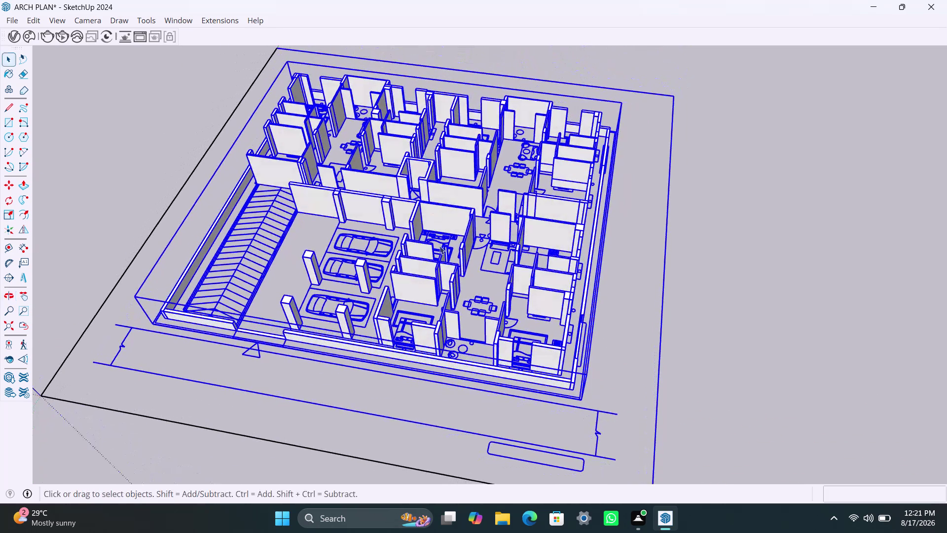
Zoom in on the small room's walls, select them, then clear the selection.
scroll(up, 3)
scroll(up, 3)
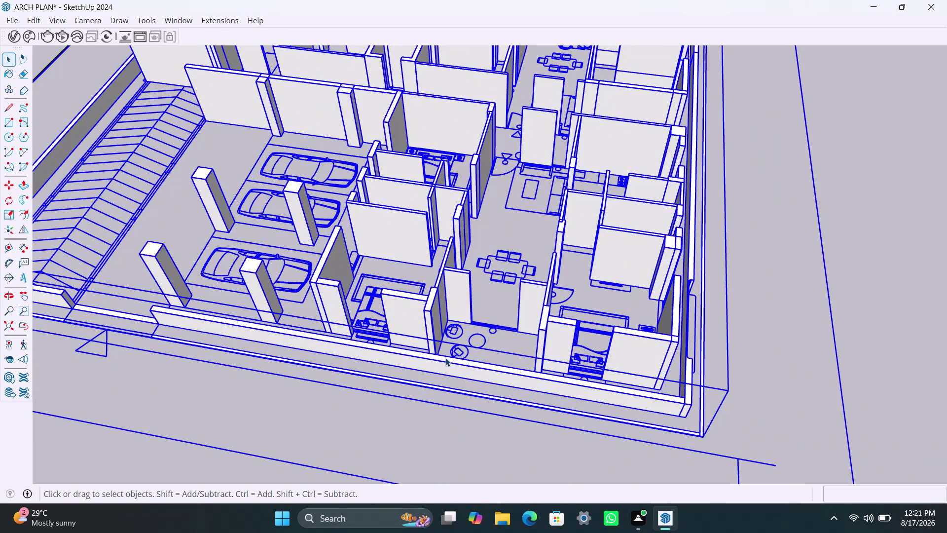
key(space)
click(804, 309)
scroll(up, 3)
middle_drag(595, 324, 598, 324)
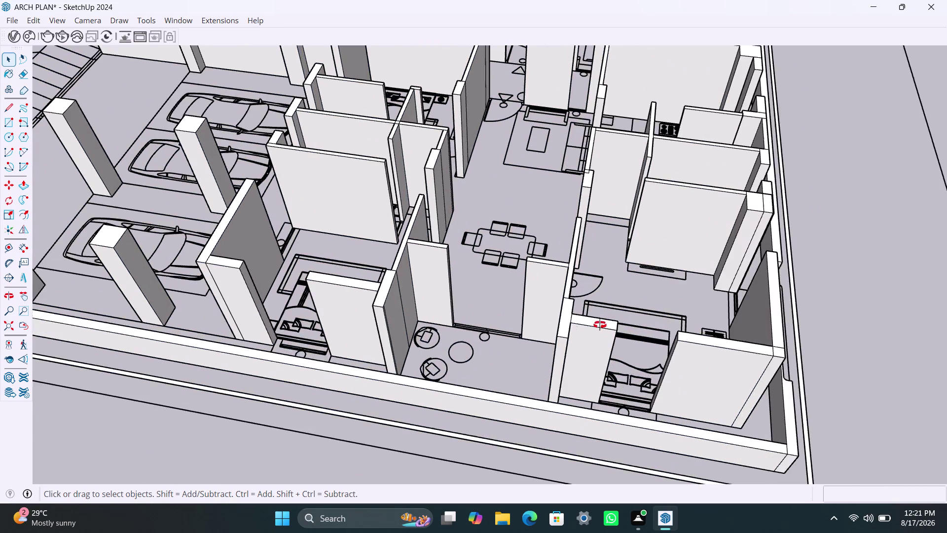
middle_drag(598, 325, 330, 347)
scroll(up, 3)
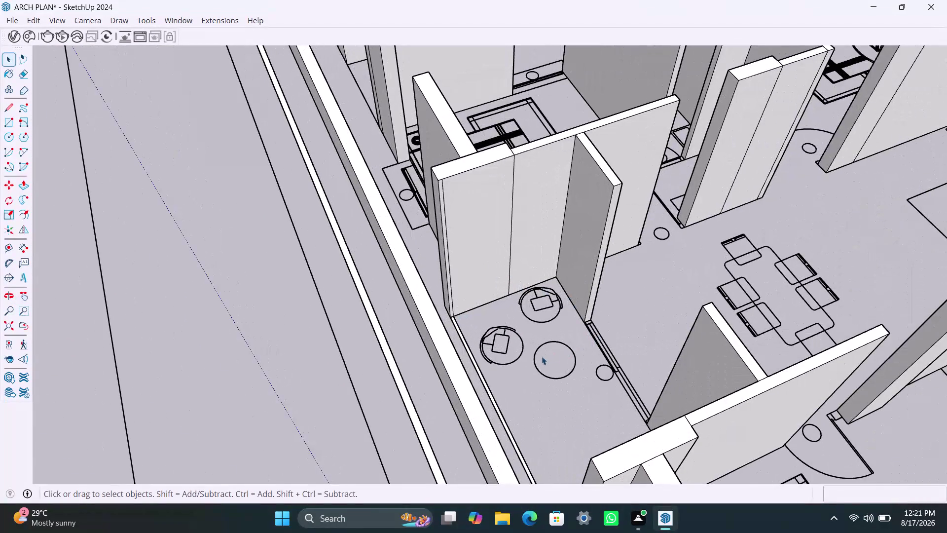
click(617, 185)
double_click(617, 185)
click(616, 186)
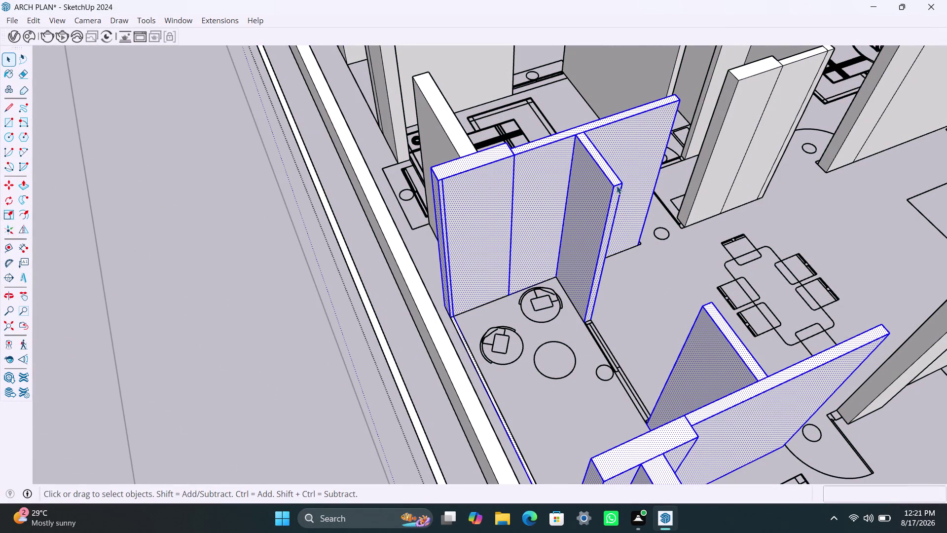
click(617, 186)
scroll(up, 3)
scroll(down, 3)
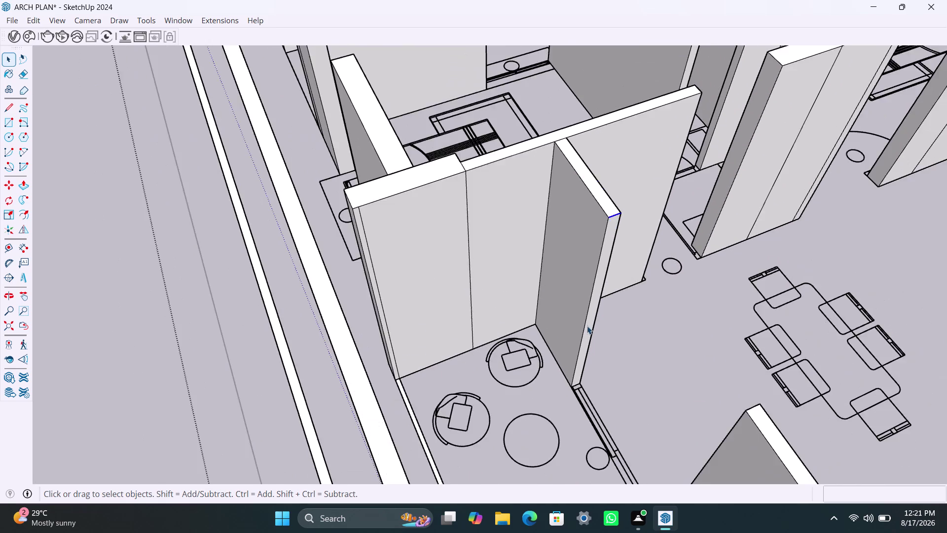
scroll(down, 3)
Orbit over the building to face the lower-left bedroom wall beside the ramp.
middle_drag(517, 336, 680, 346)
scroll(down, 3)
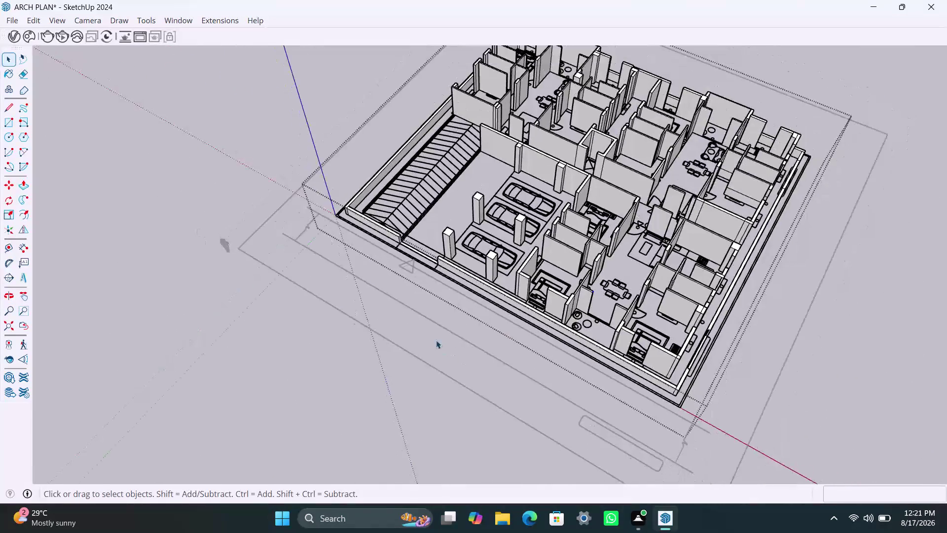
middle_drag(436, 340, 694, 374)
scroll(down, 3)
middle_drag(654, 306, 613, 413)
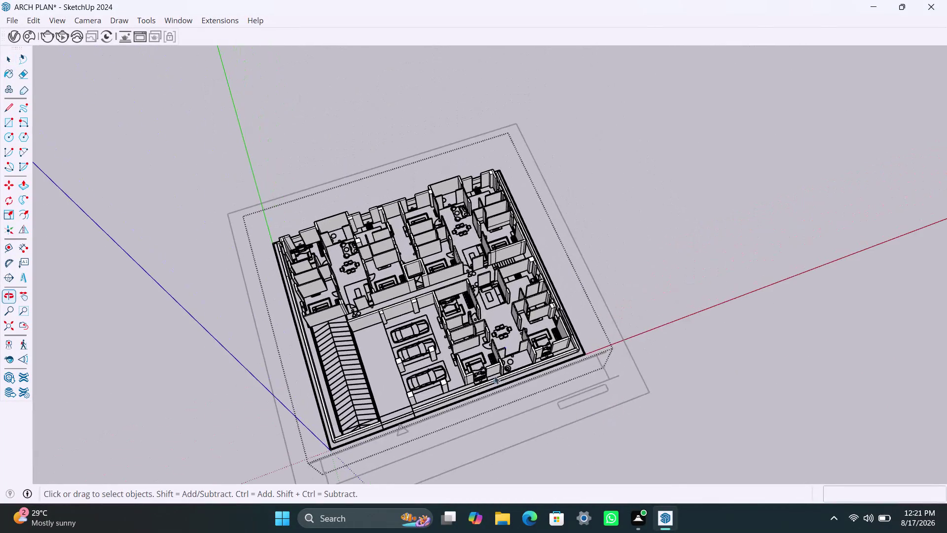
scroll(up, 3)
middle_drag(442, 359, 342, 360)
scroll(up, 3)
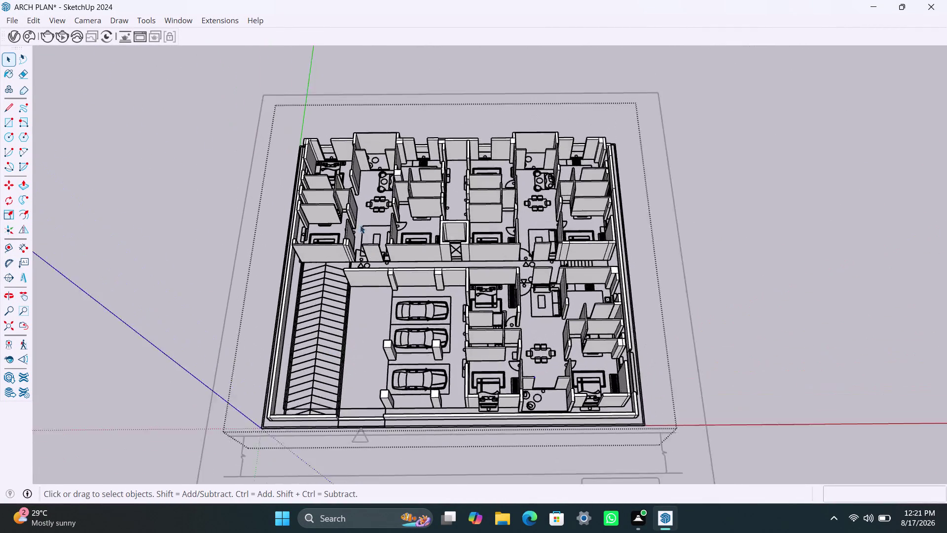
middle_drag(446, 268, 352, 249)
scroll(up, 3)
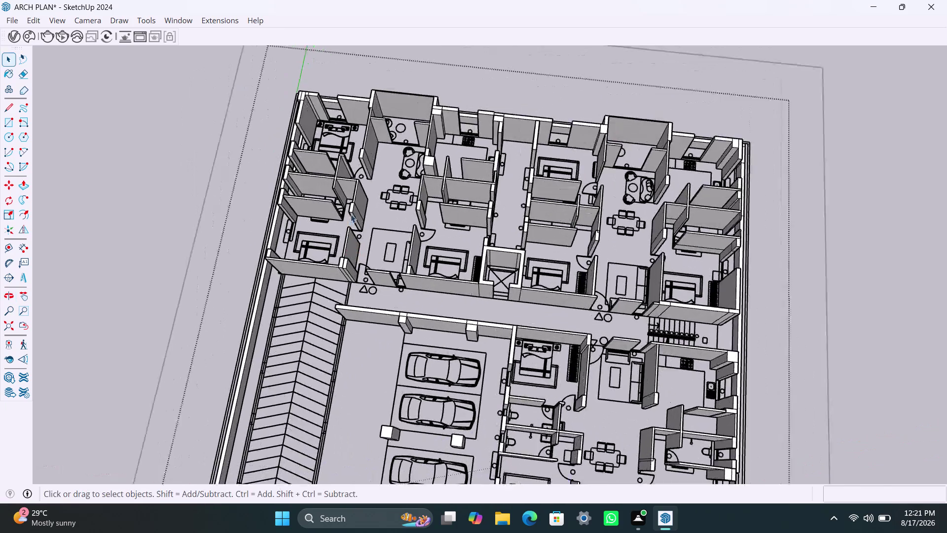
scroll(up, 3)
middle_drag(317, 223, 396, 287)
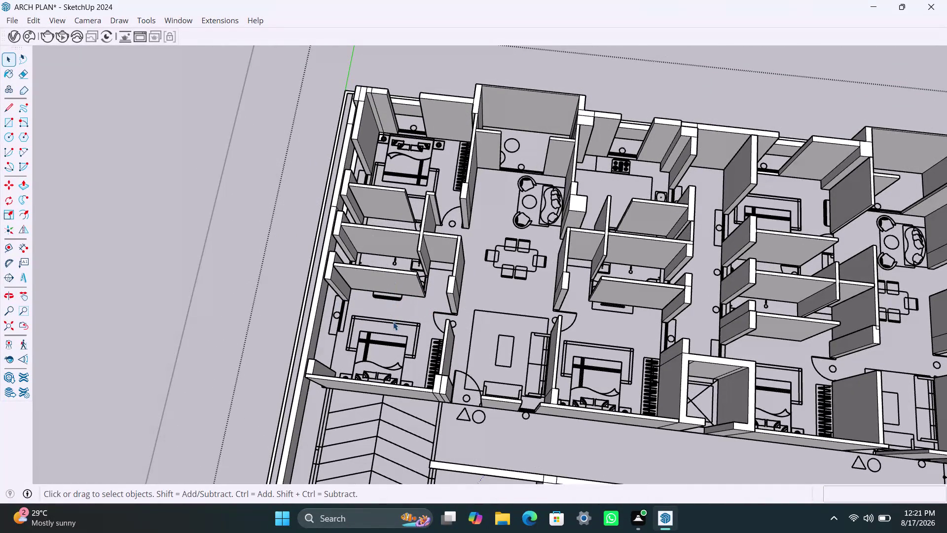
middle_drag(306, 363, 358, 368)
scroll(up, 3)
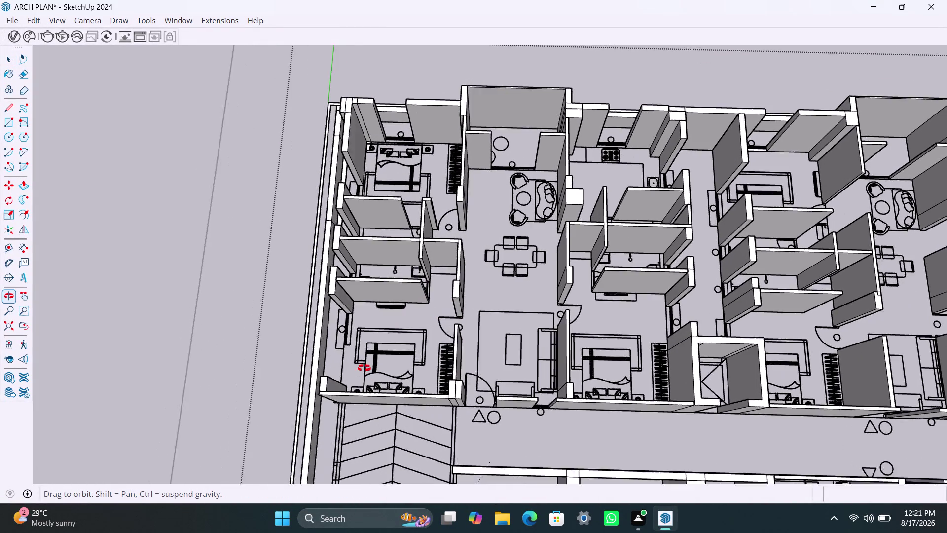
middle_drag(358, 368, 809, 281)
scroll(up, 3)
middle_drag(611, 376, 657, 382)
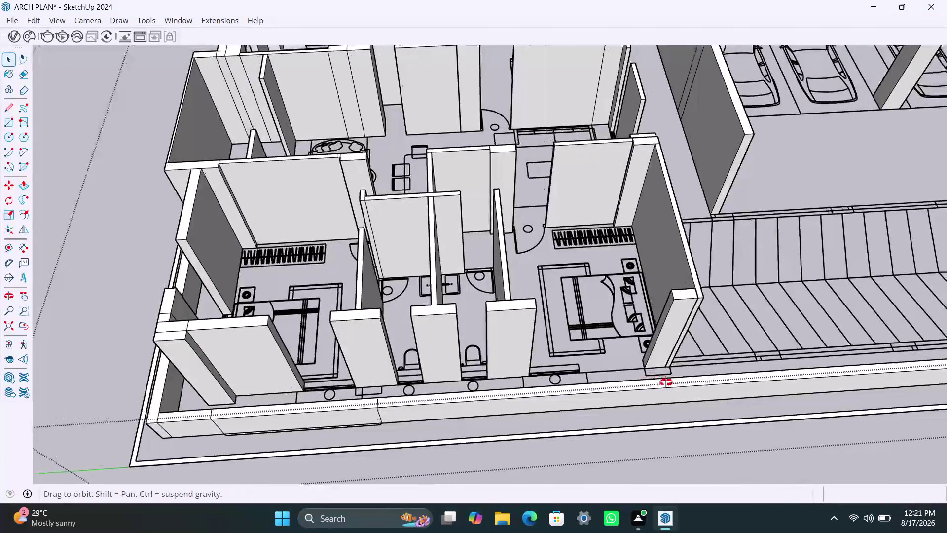
middle_drag(657, 382, 745, 376)
scroll(up, 3)
Pull the bedroom wall's end face toward the outer wall, cancelling an overshooting pull.
click(635, 273)
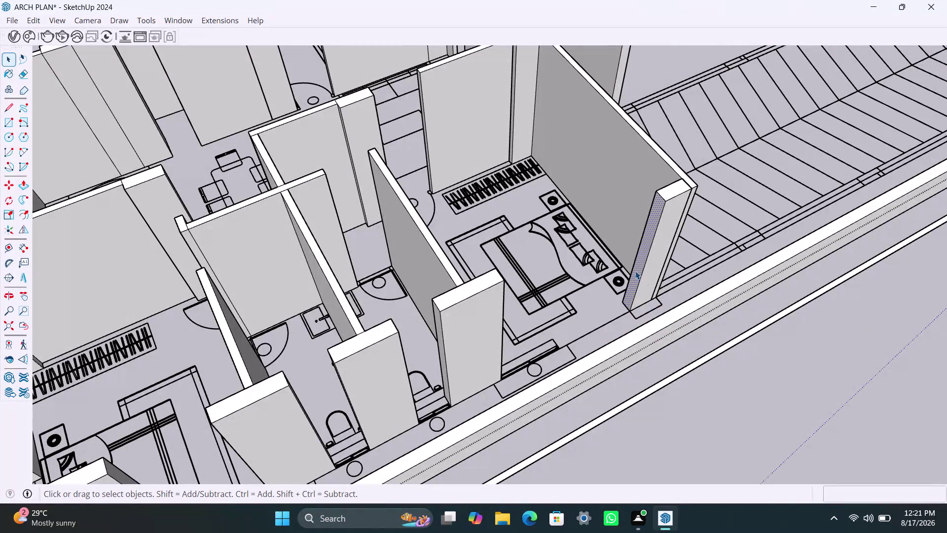
key(p)
click(635, 271)
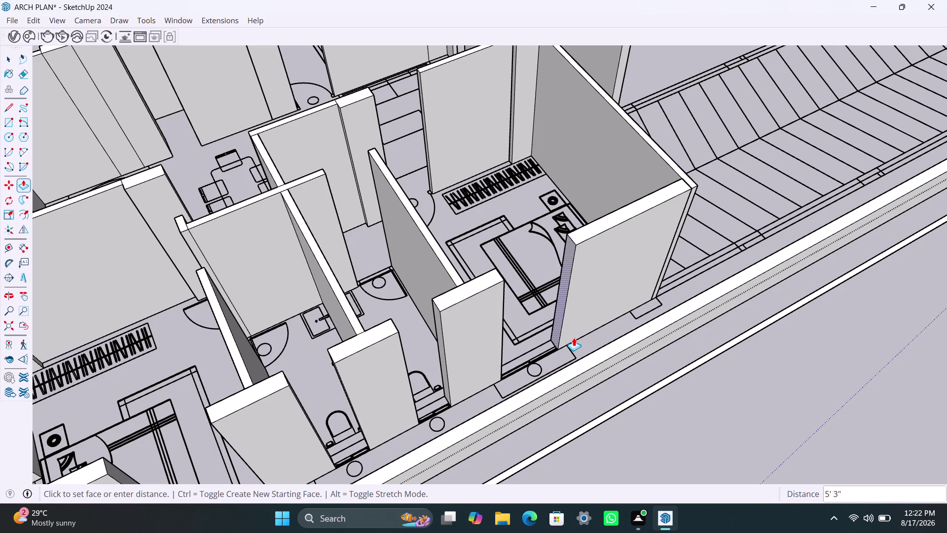
click(574, 337)
scroll(up, 3)
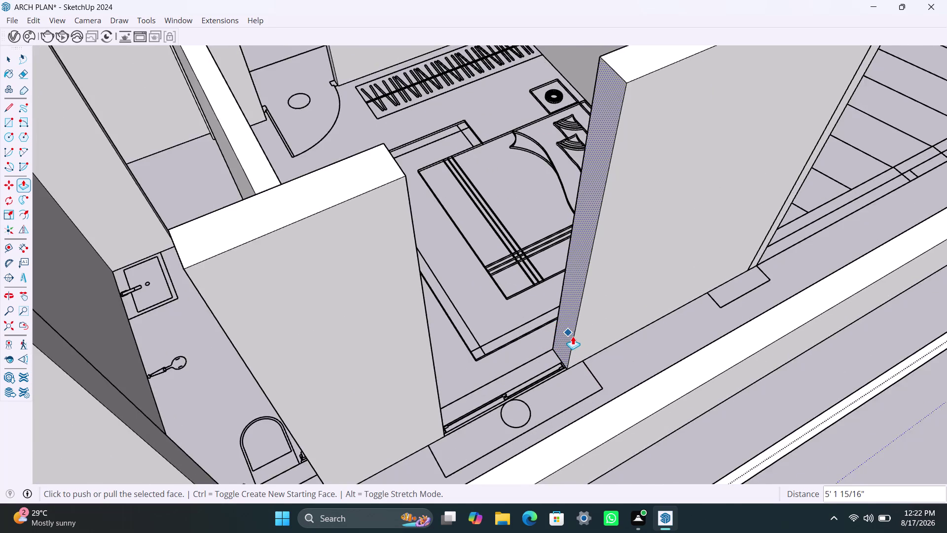
click(566, 343)
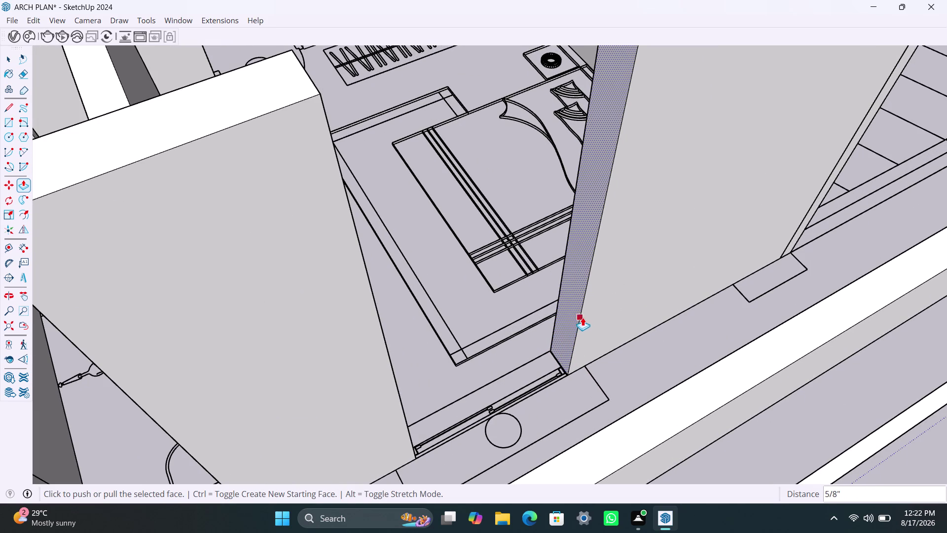
click(585, 314)
scroll(up, 3)
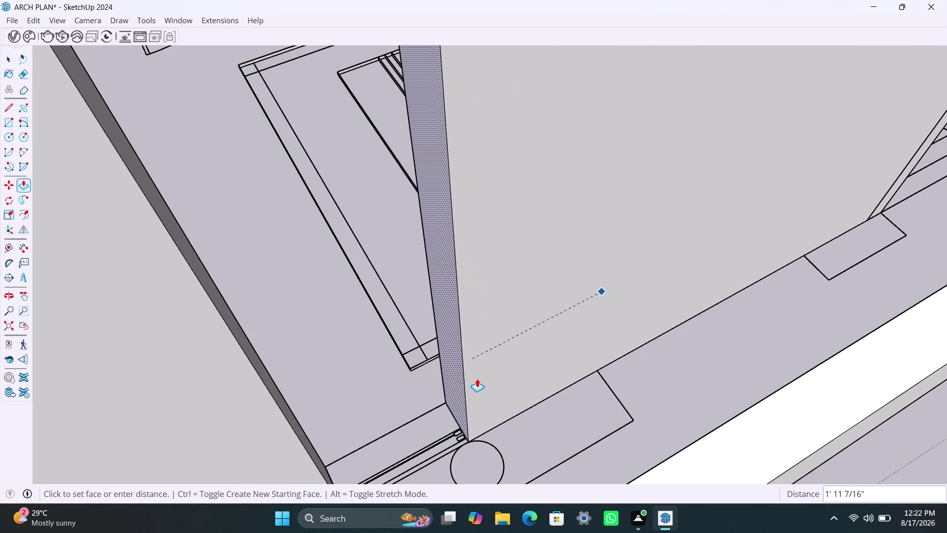
key(Escape)
Reselect the wall end face and pull it to meet the outer wall.
key(space)
scroll(up, 3)
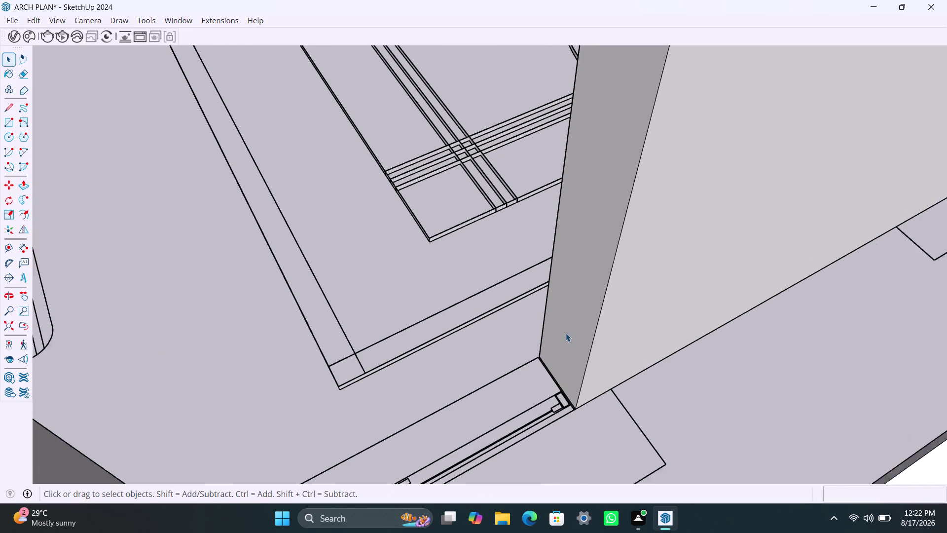
scroll(up, 3)
click(561, 366)
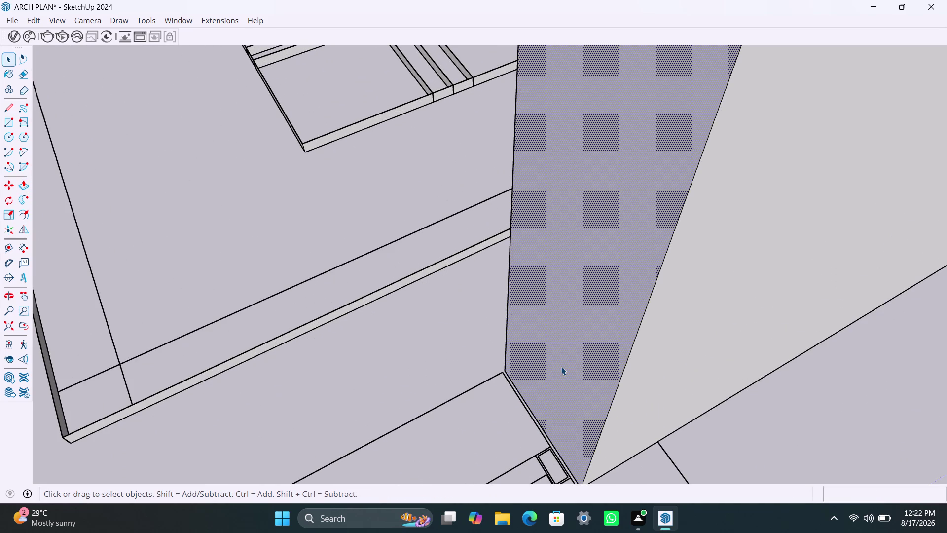
key(p)
click(561, 368)
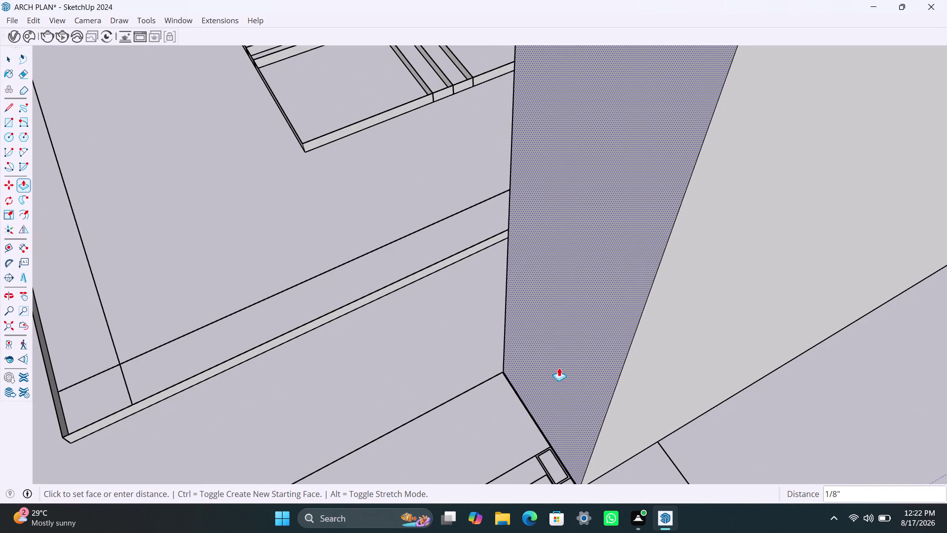
click(559, 369)
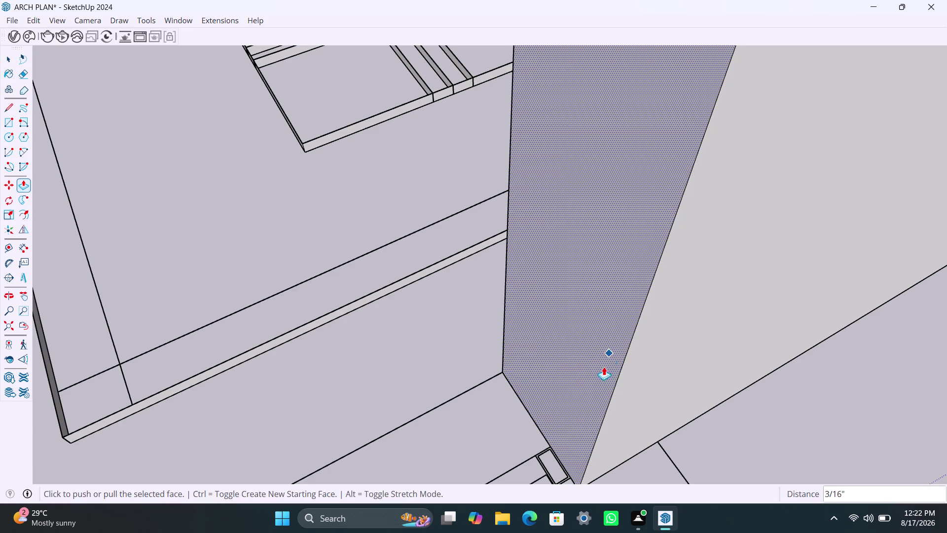
key(space)
scroll(down, 3)
middle_drag(645, 315, 571, 318)
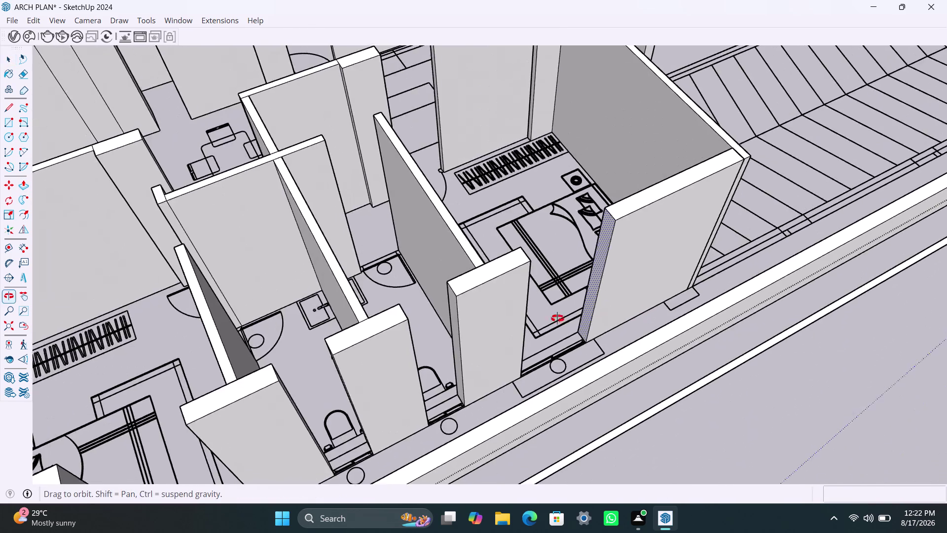
Copy the bathroom wall end's top edge 3' down.
middle_drag(571, 318, 505, 282)
scroll(down, 3)
scroll(down, 3)
middle_drag(642, 330, 567, 355)
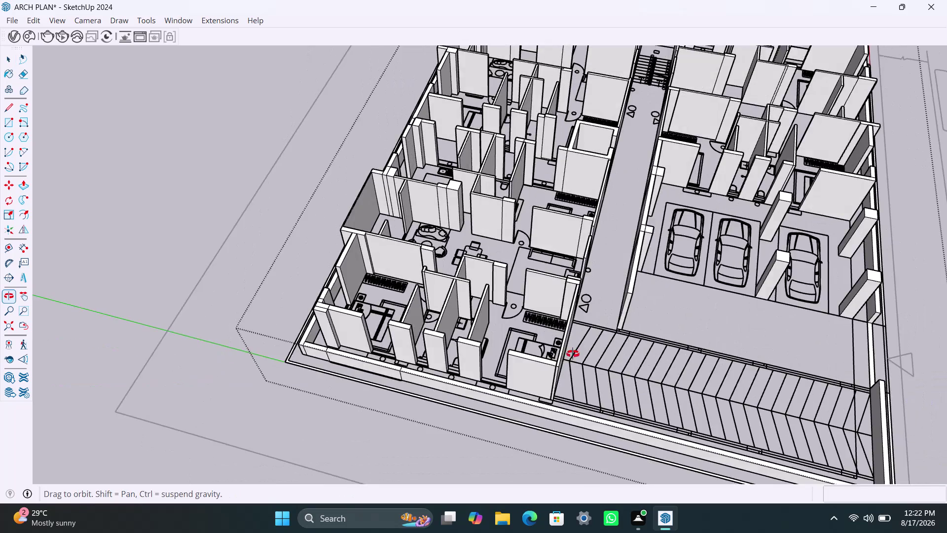
middle_drag(567, 355, 586, 349)
scroll(up, 3)
middle_drag(550, 377, 348, 364)
scroll(up, 3)
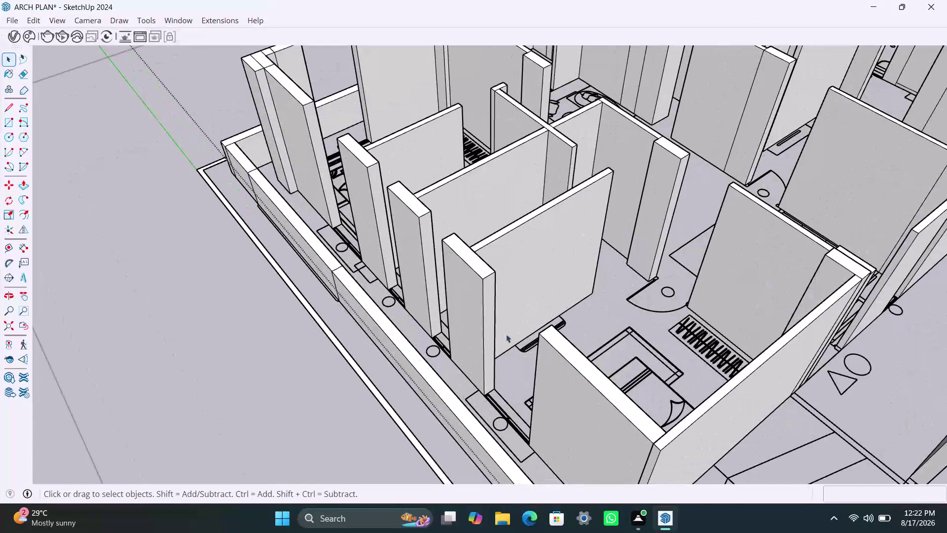
scroll(up, 3)
click(479, 245)
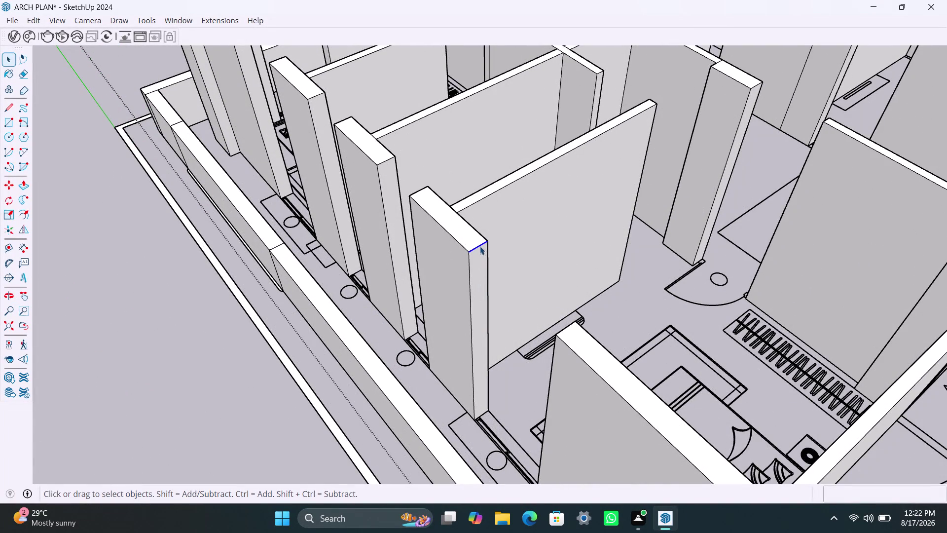
key(m)
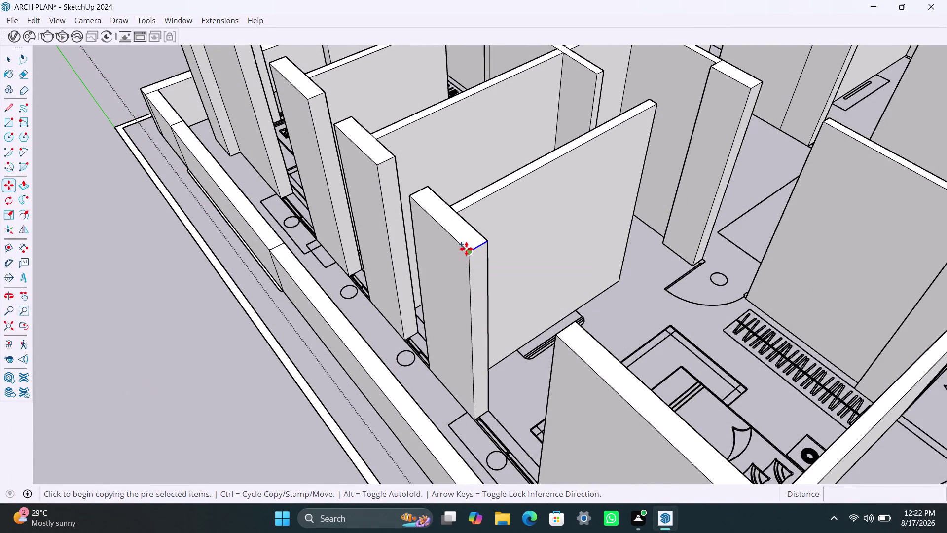
click(466, 248)
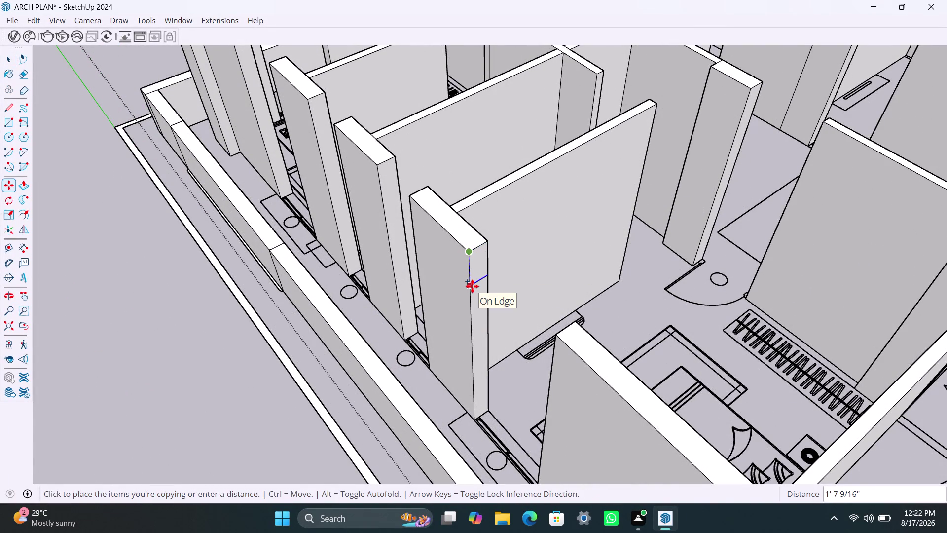
text(3')
key(Return)
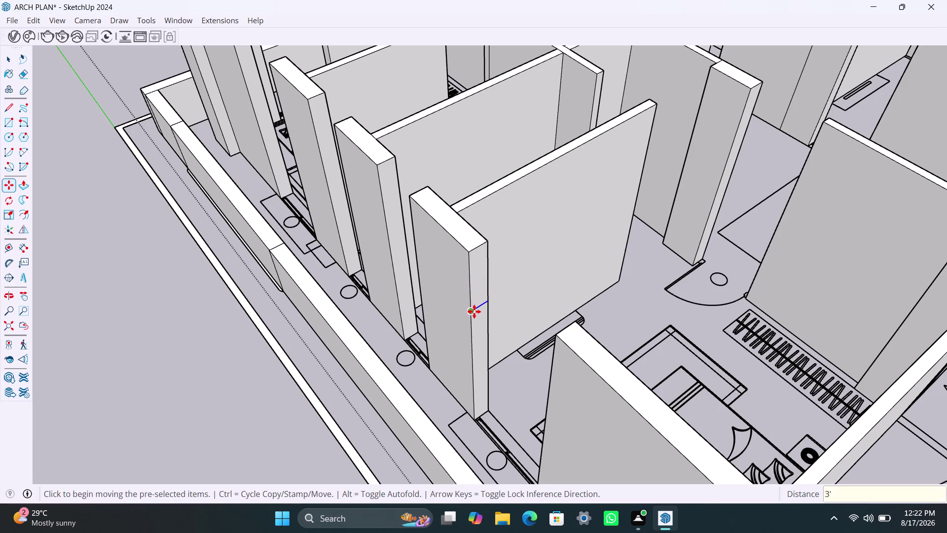
Copy another edge 4' down to mark the opening's bottom.
key(m)
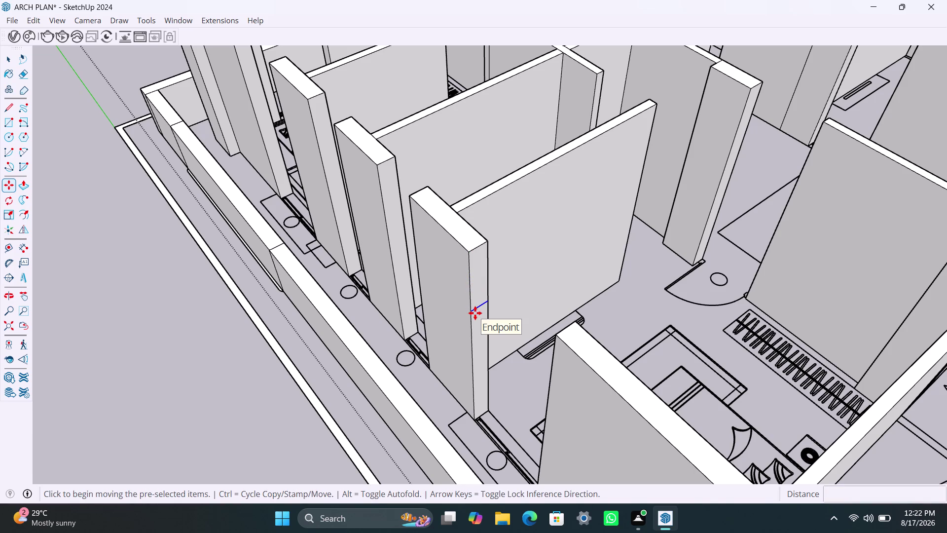
click(469, 312)
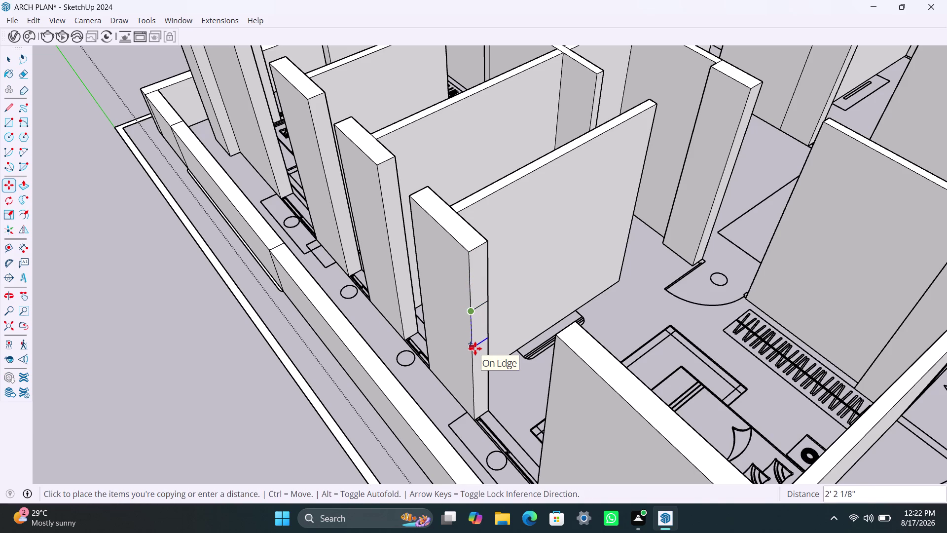
text(4')
key(Return)
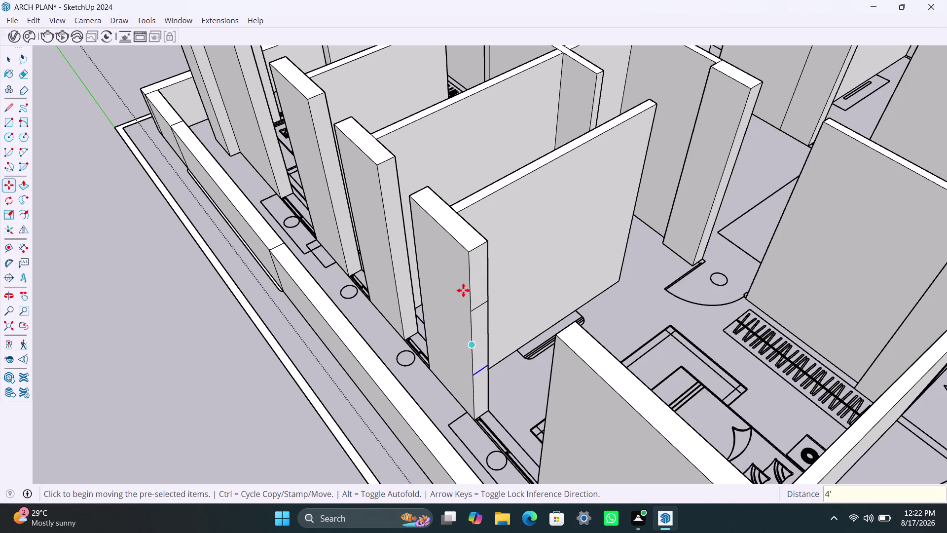
key(space)
Push the face between the edges through the wall to cut the opening.
click(478, 288)
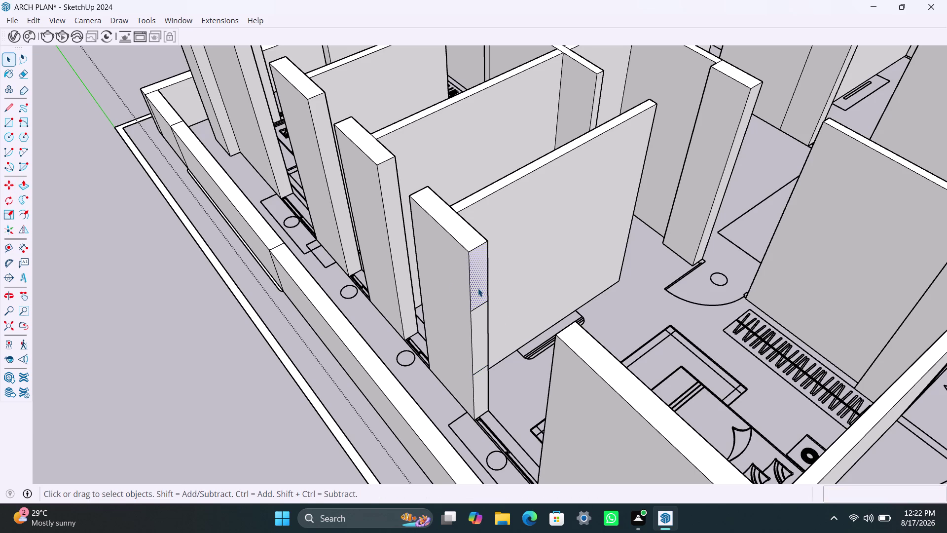
key(p)
click(478, 288)
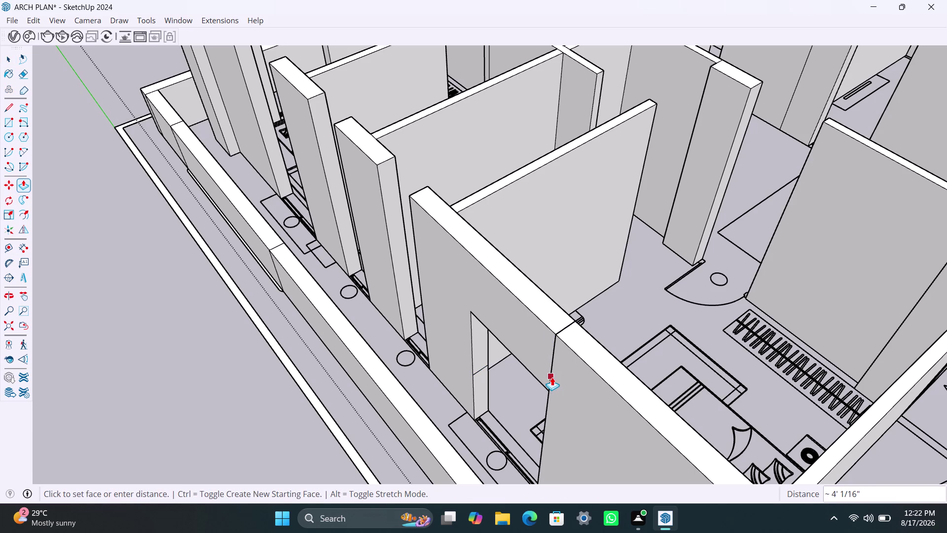
click(551, 377)
double_click(484, 382)
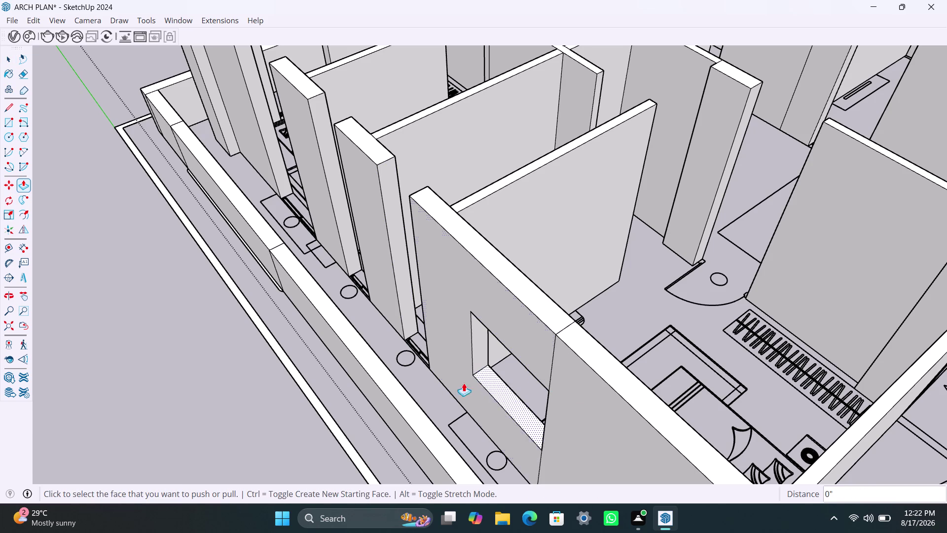
scroll(down, 3)
middle_drag(388, 380, 557, 386)
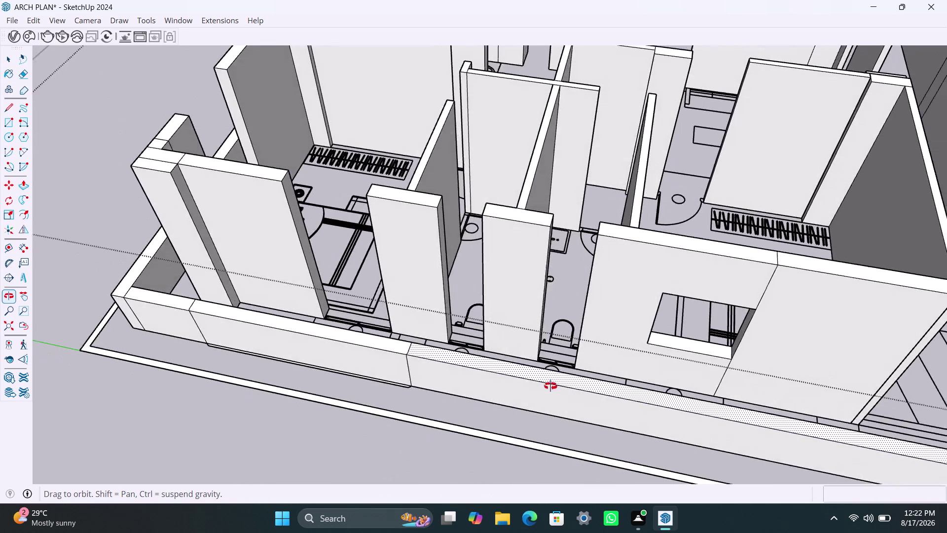
Copy the next wall end's edge down 3', then another copy 1' further.
middle_drag(556, 386, 481, 385)
scroll(up, 3)
key(space)
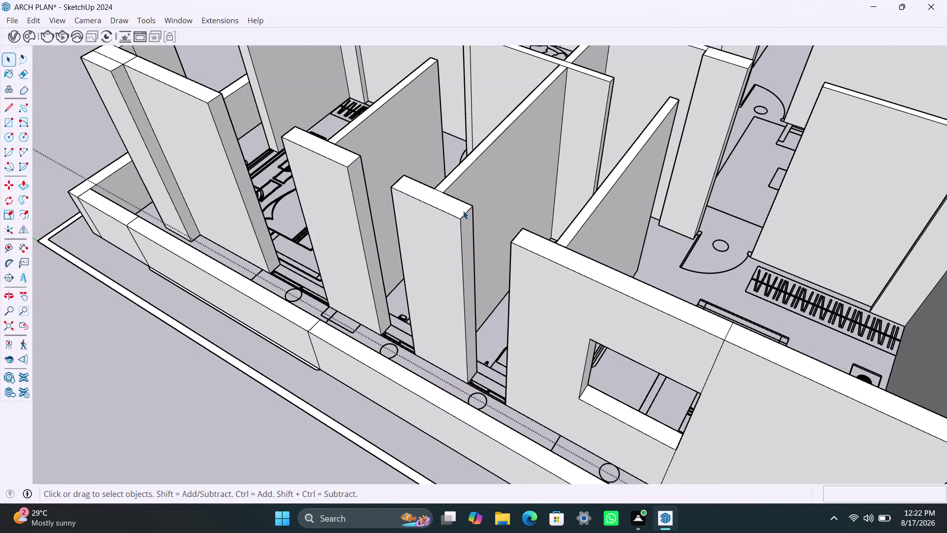
click(465, 216)
key(m)
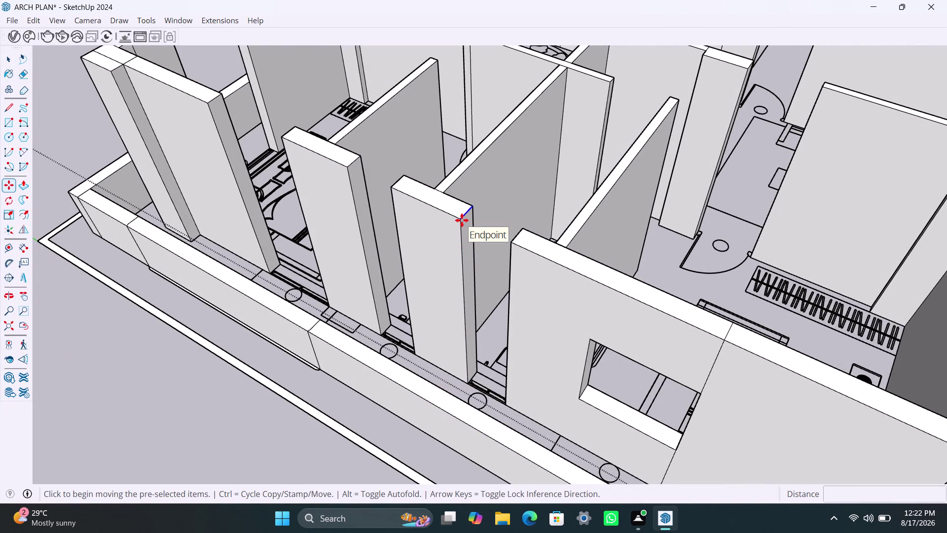
click(461, 220)
text(3)
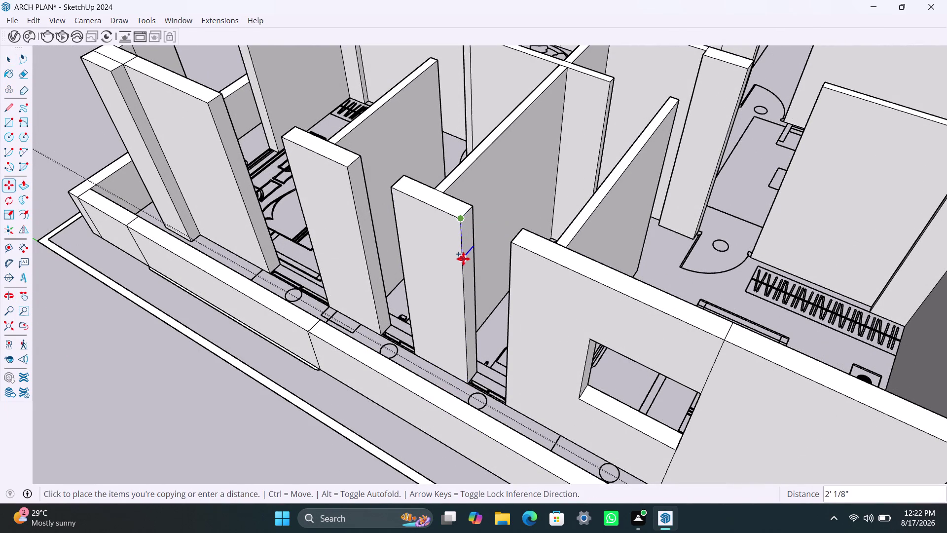
text(')
key(Return)
key(m)
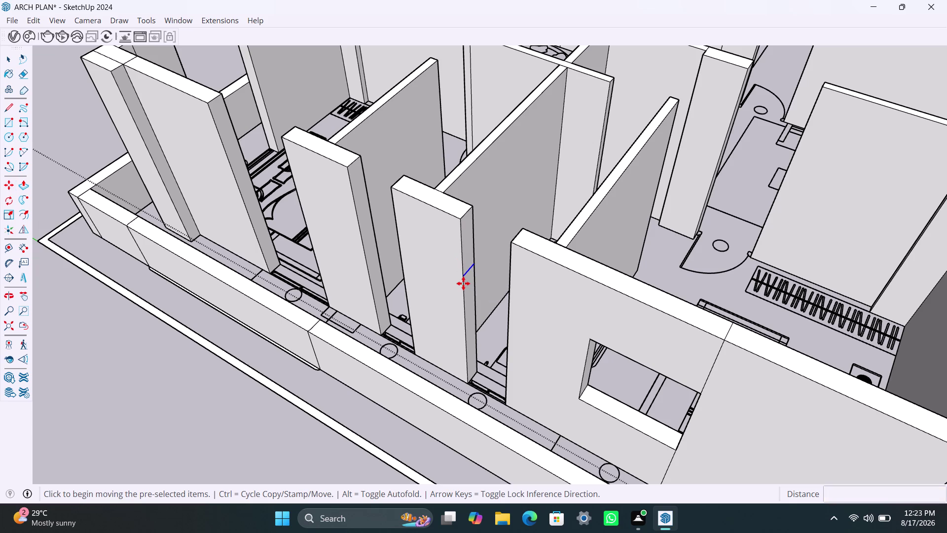
click(461, 279)
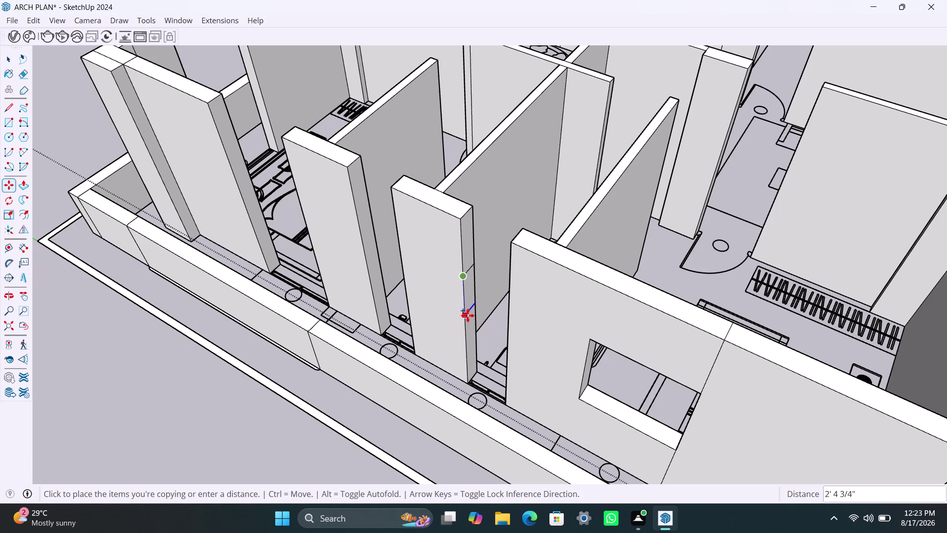
text(1')
key(Return)
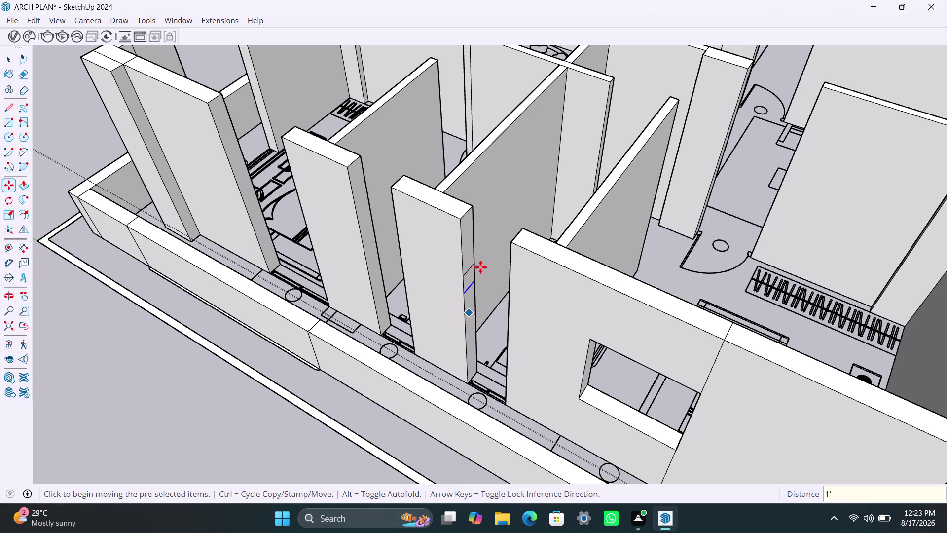
Place a further edge copy 1' down on the same wall end.
key(space)
click(463, 276)
key(m)
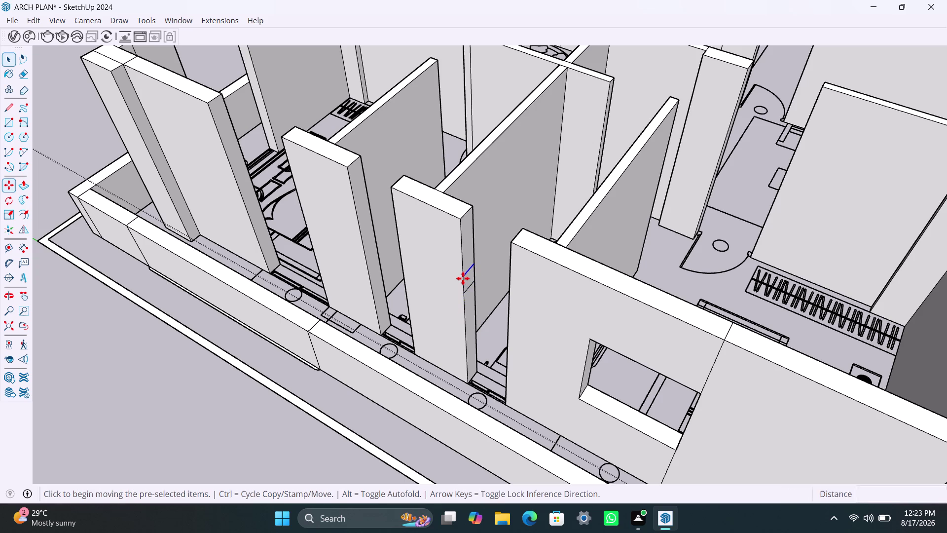
click(462, 278)
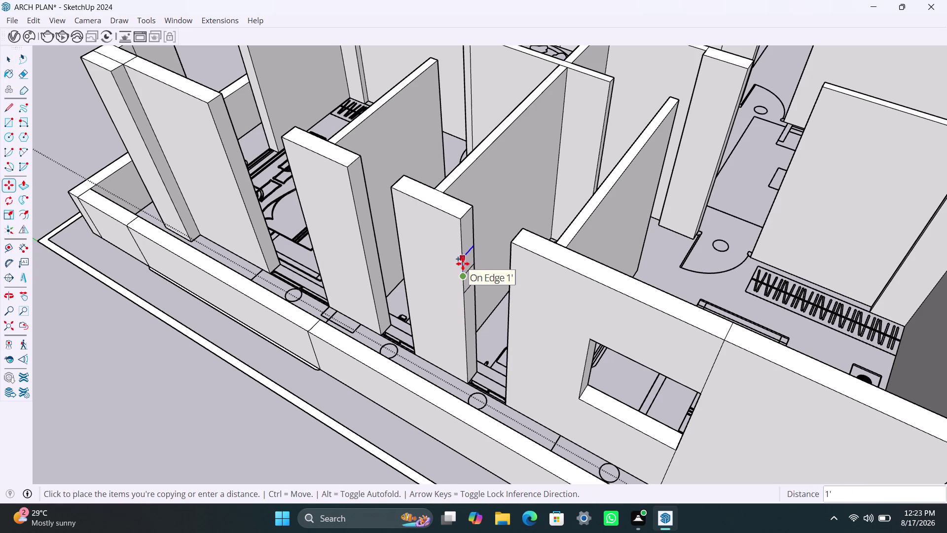
key(Escape)
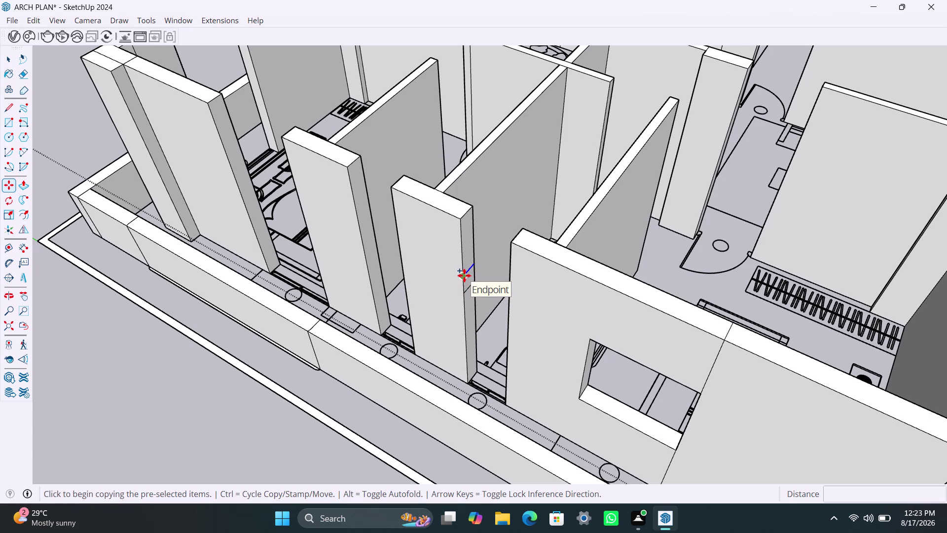
key(m)
click(465, 275)
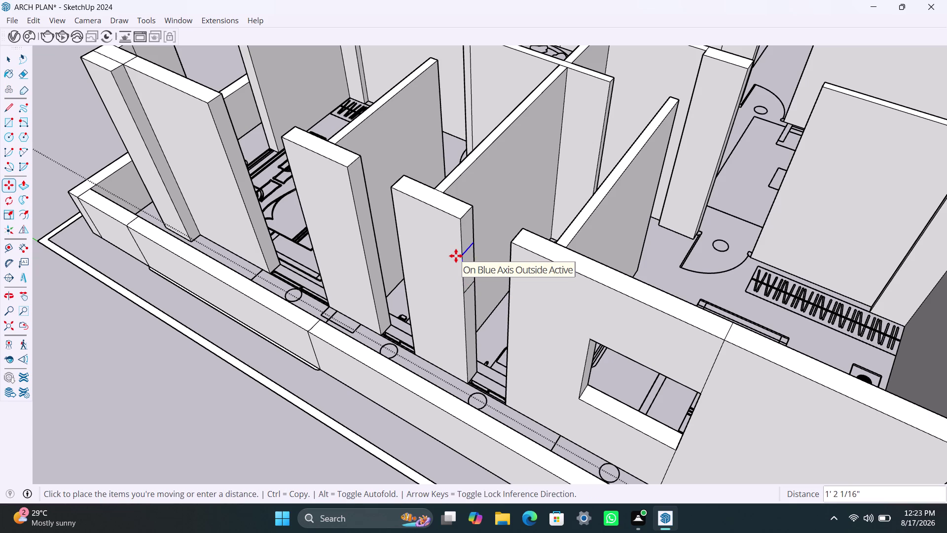
text(1')
key(Return)
Push the marked face through the wall end to open the doorway.
key(space)
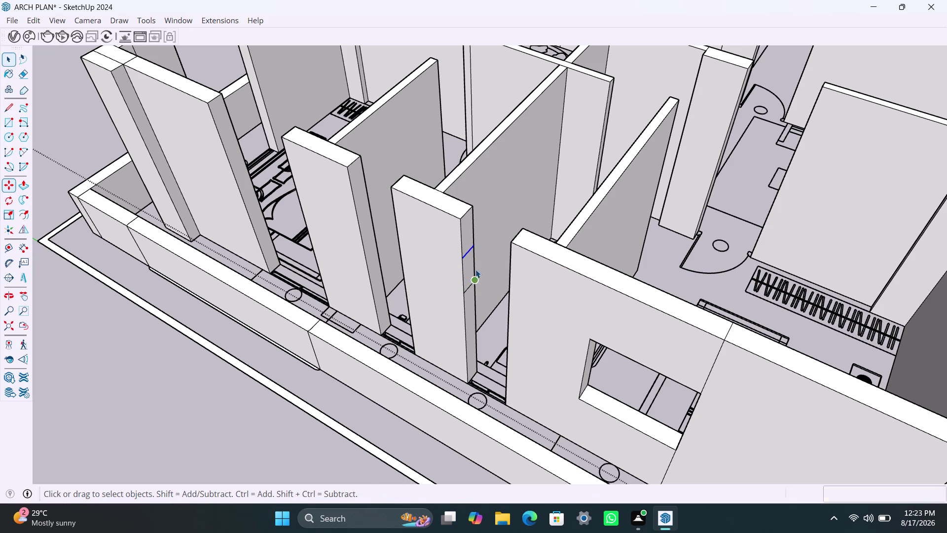
click(463, 235)
click(472, 235)
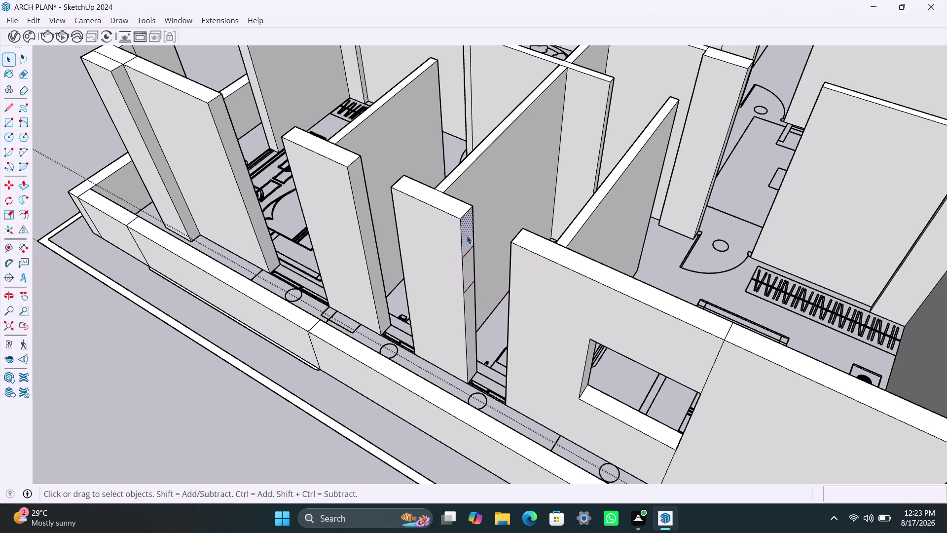
key(p)
click(467, 235)
click(508, 279)
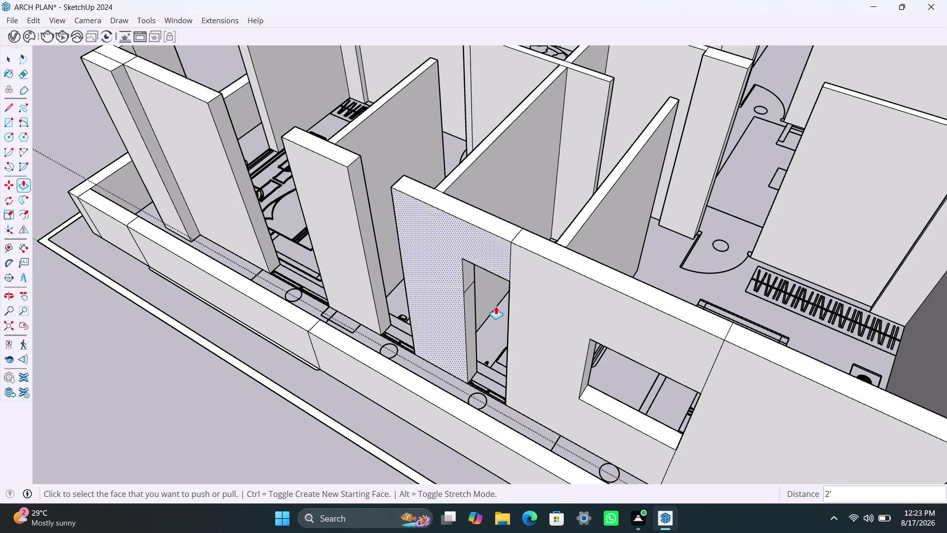
double_click(474, 346)
key(space)
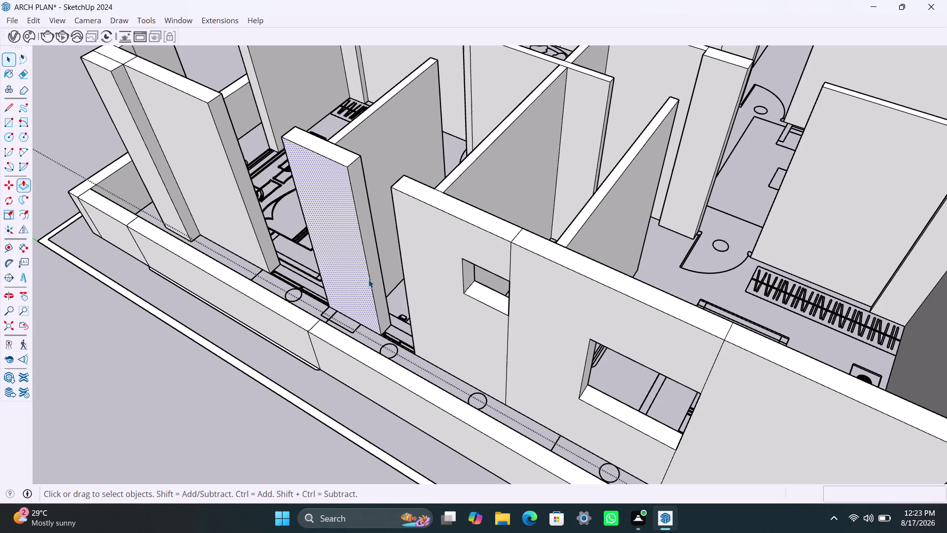
Copy the following wall end's top edge 2' down.
click(353, 164)
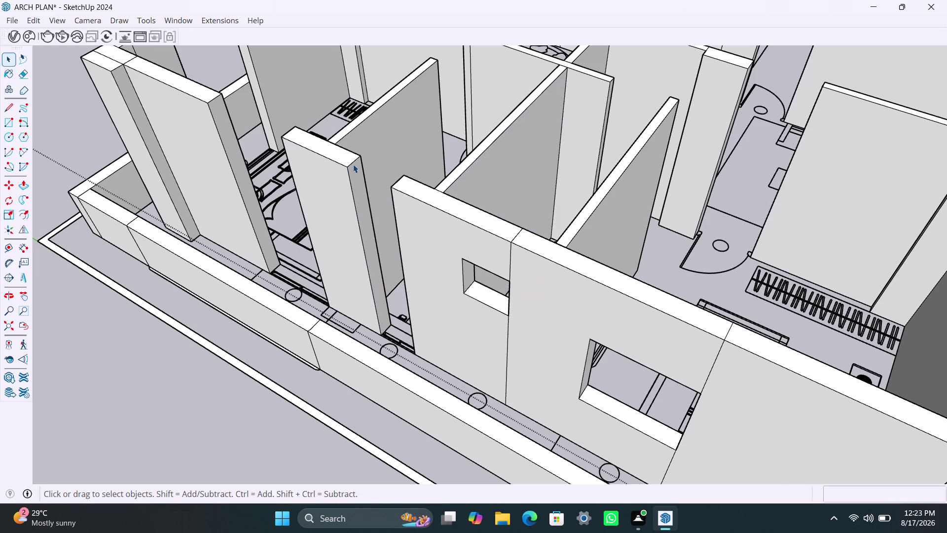
key(m)
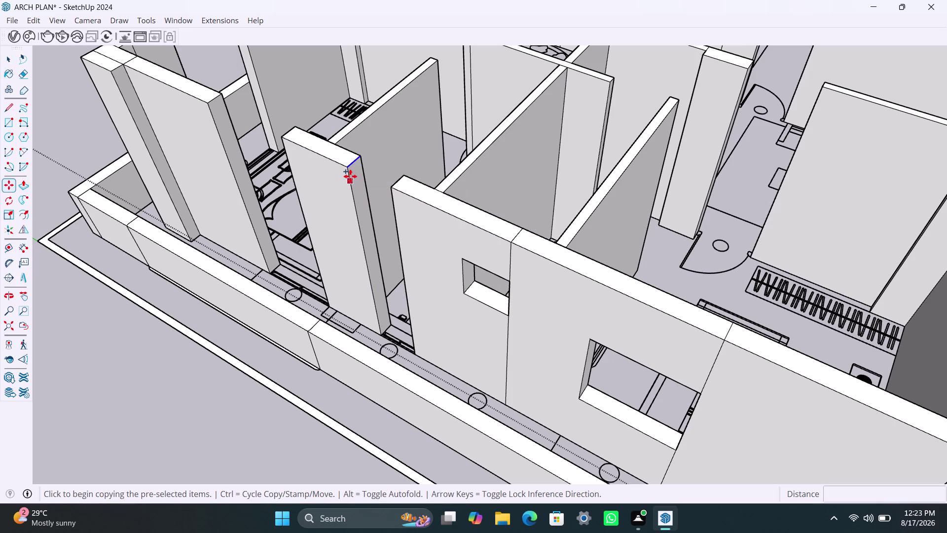
click(349, 170)
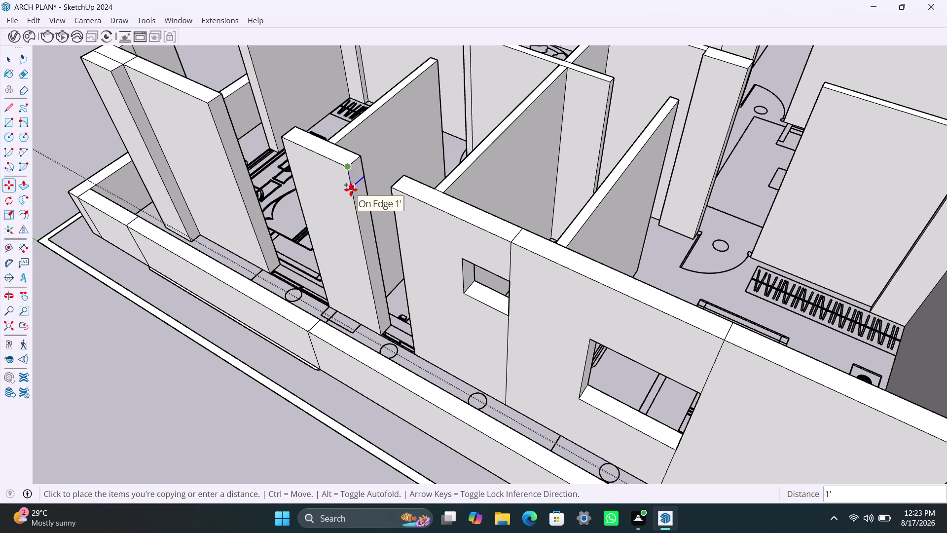
key(3)
key(BackSpace)
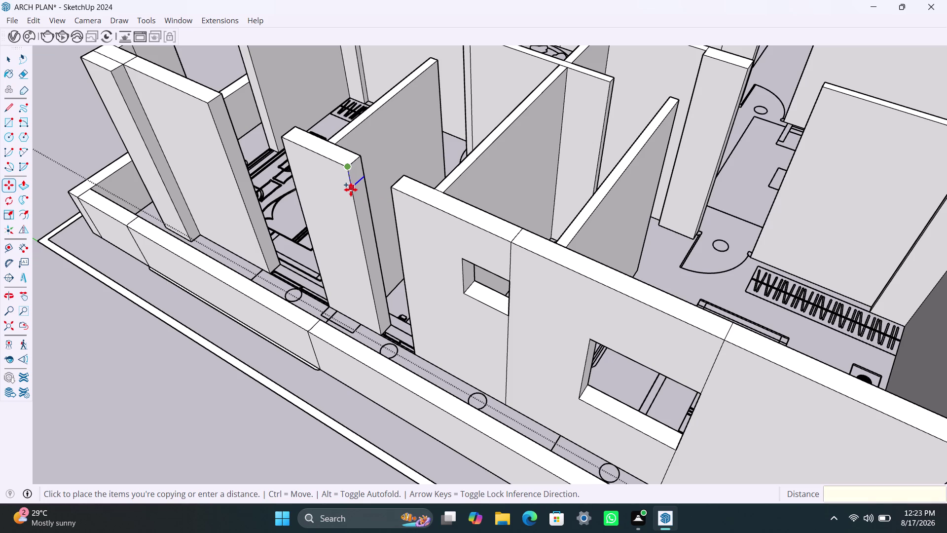
text(2')
key(Return)
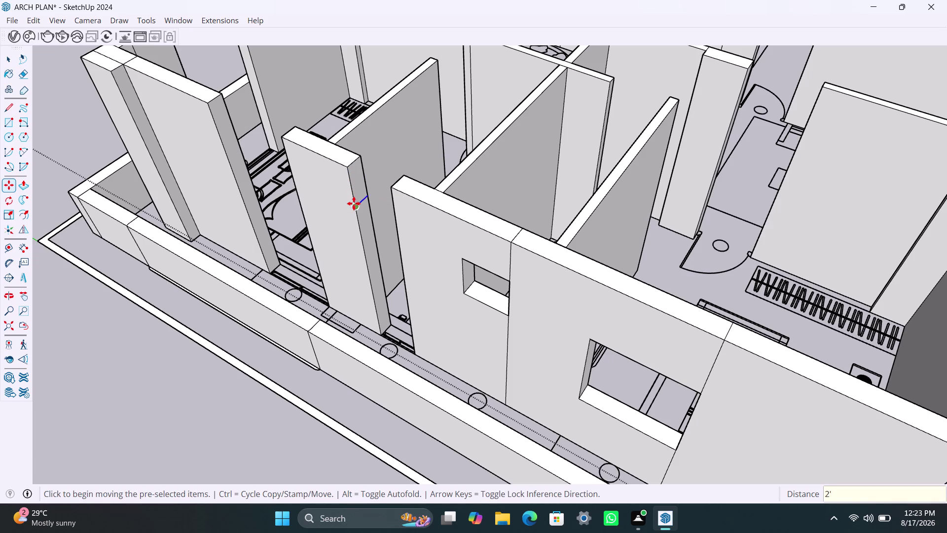
Copy that new edge another 2' down to mark the doorway.
key(m)
click(356, 209)
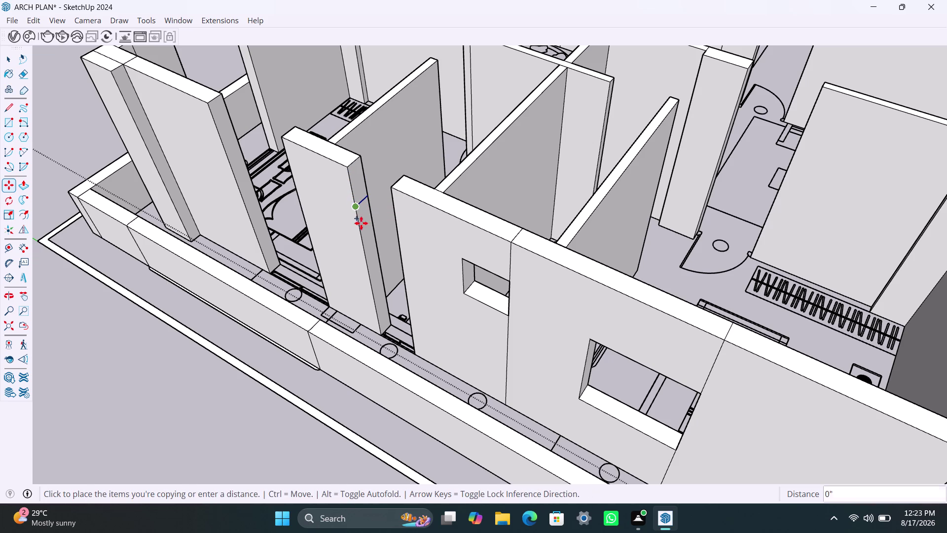
text(1')
key(BackSpace)
key(2)
key(apostrophe)
key(Return)
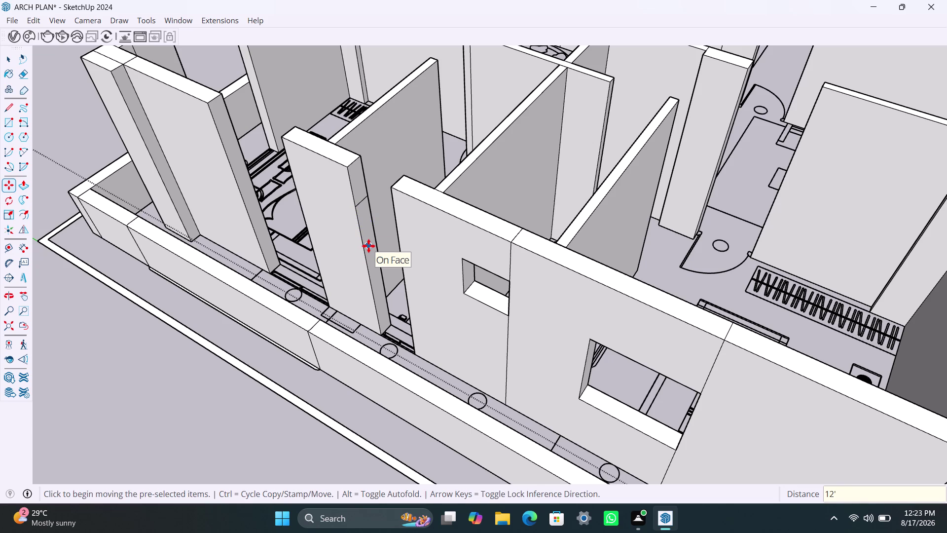
key(BackSpace)
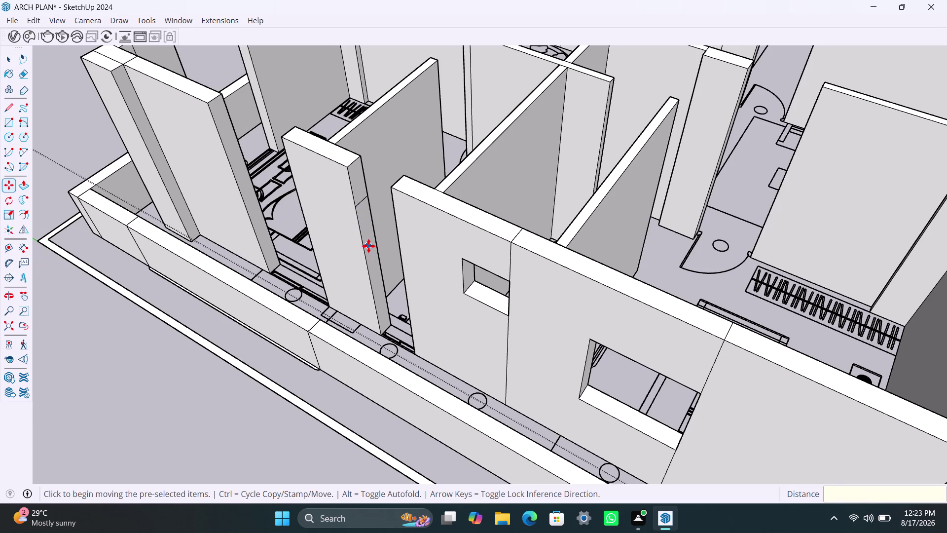
text(2')
key(Return)
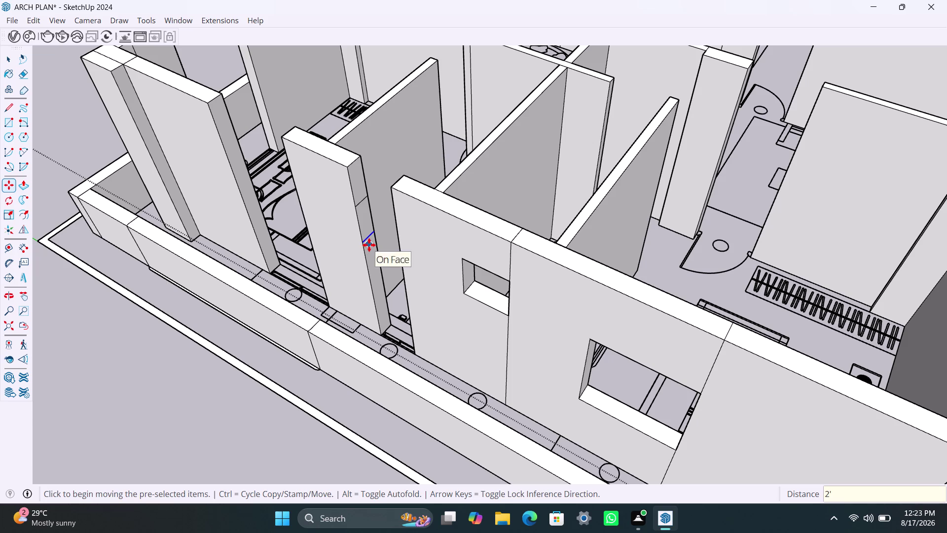
Push the face between the marked edges through the second wall end.
key(space)
click(357, 196)
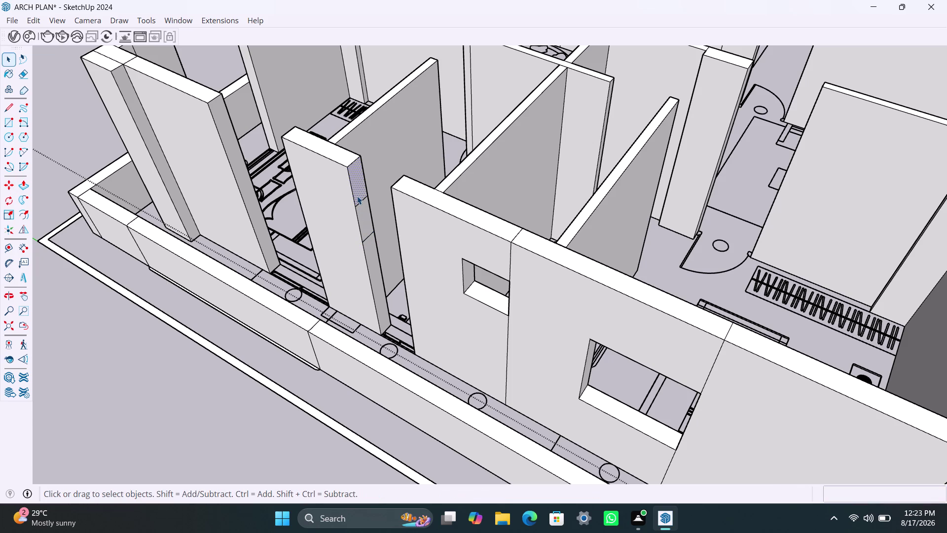
key(p)
click(358, 196)
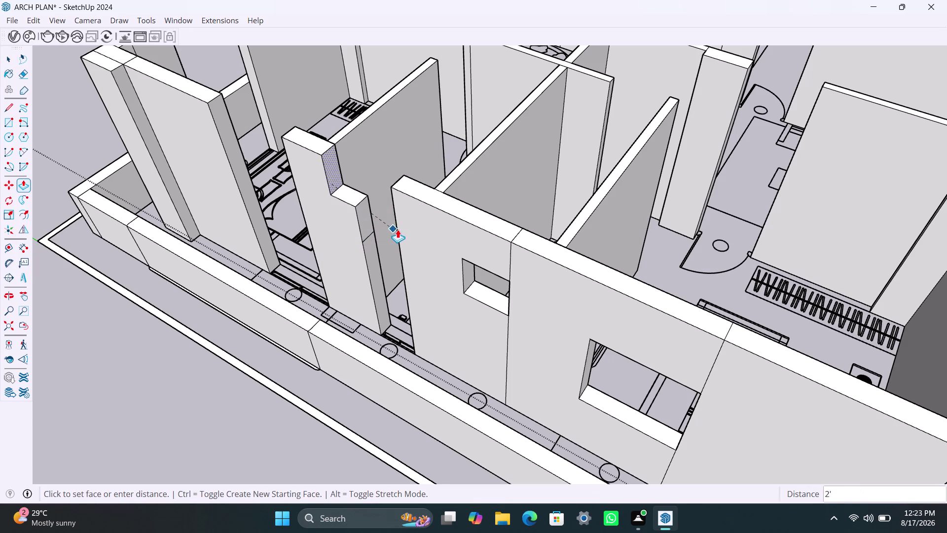
click(400, 229)
double_click(380, 291)
scroll(down, 3)
Orbit to the new openings and select the narrow end face of the wall.
middle_drag(299, 295, 371, 312)
scroll(up, 3)
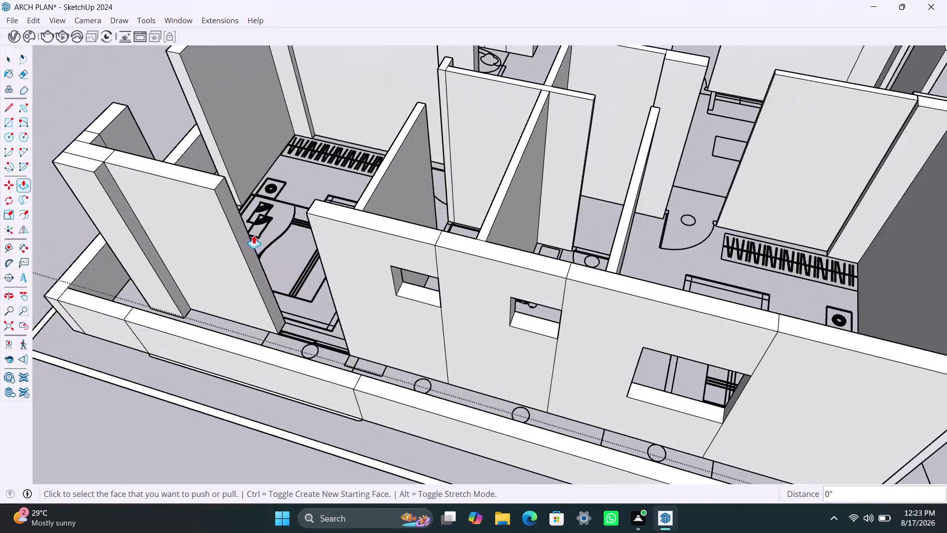
scroll(up, 3)
key(space)
click(206, 171)
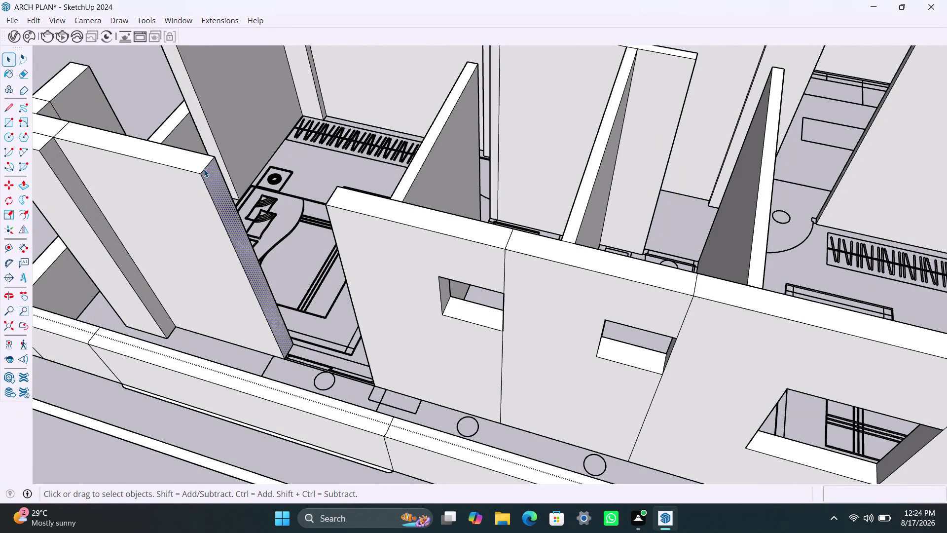
click(203, 169)
scroll(up, 3)
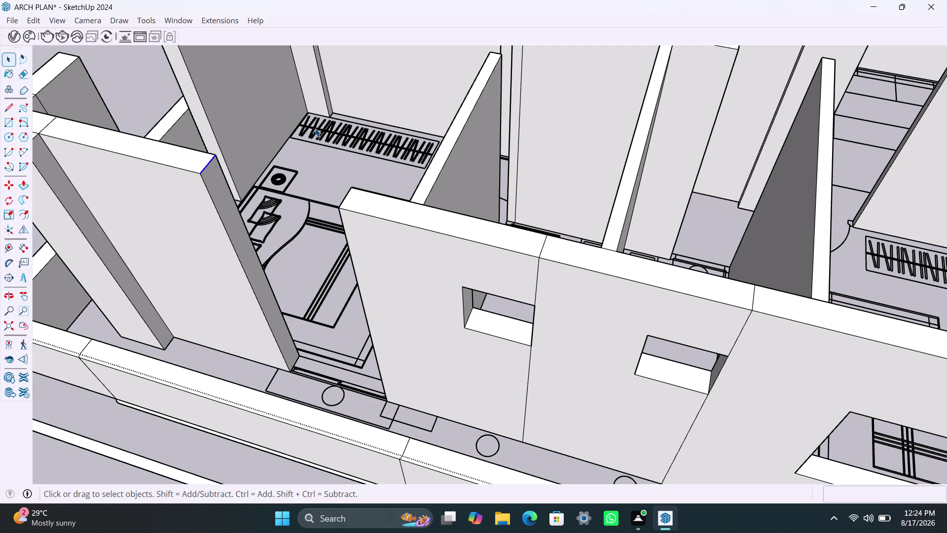
key(r)
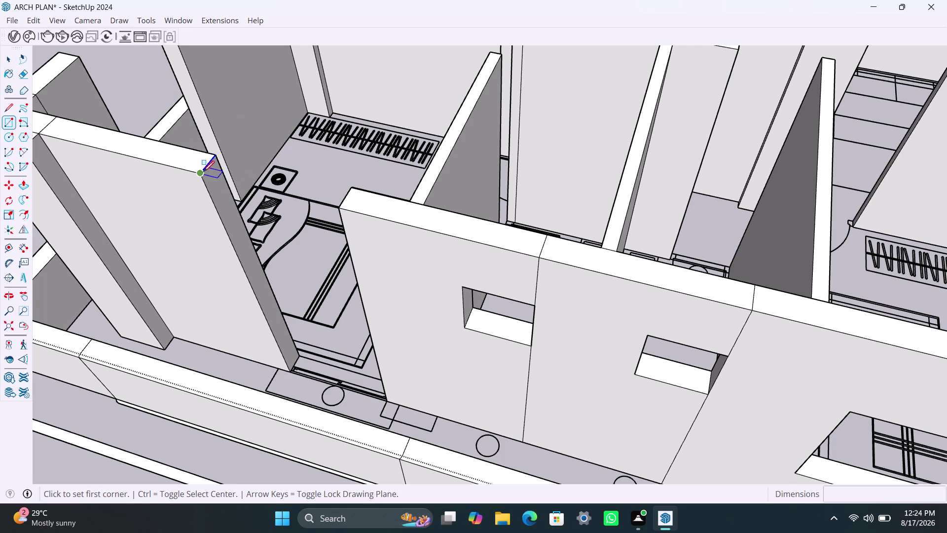
key(Escape)
key(Escape)
key(Escape)
key(space)
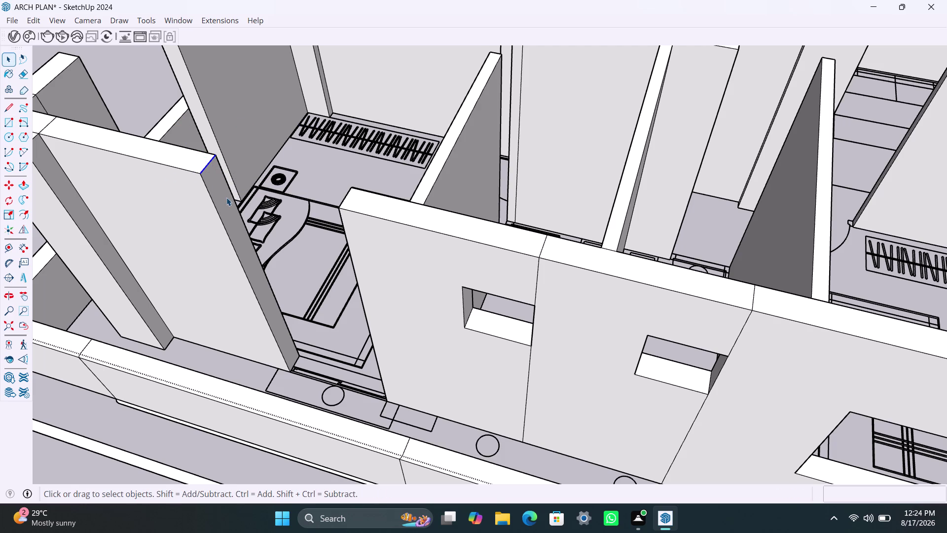
Copy the wall end's top edge 3' down the end face.
key(m)
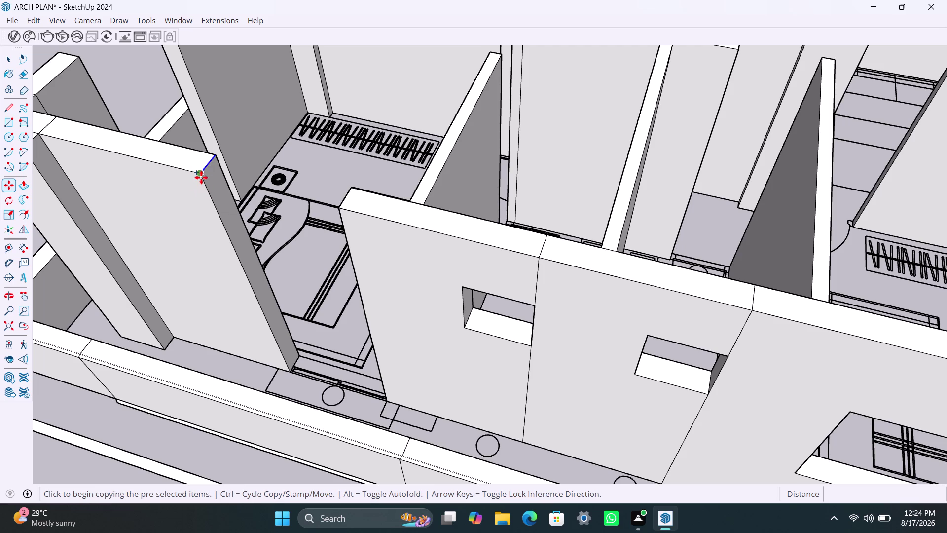
click(201, 177)
text(3)
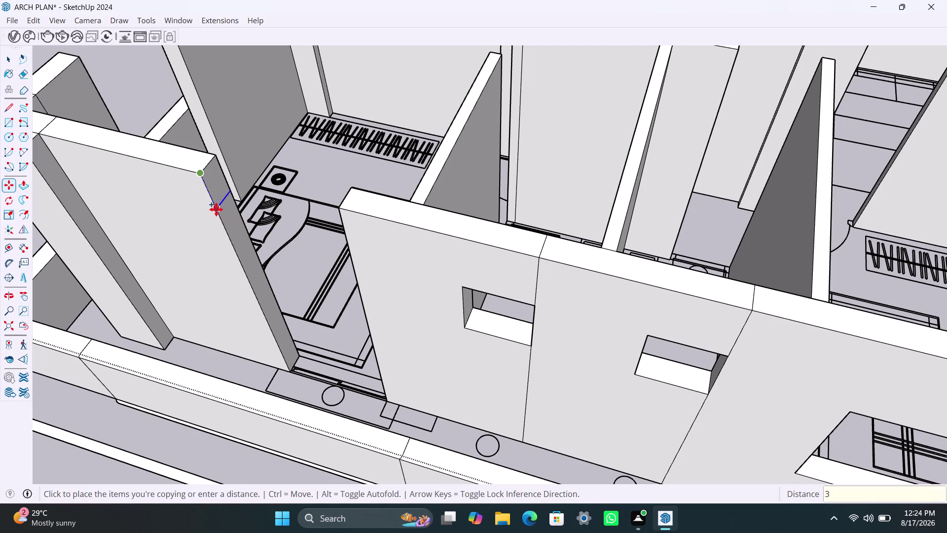
text(')
key(Return)
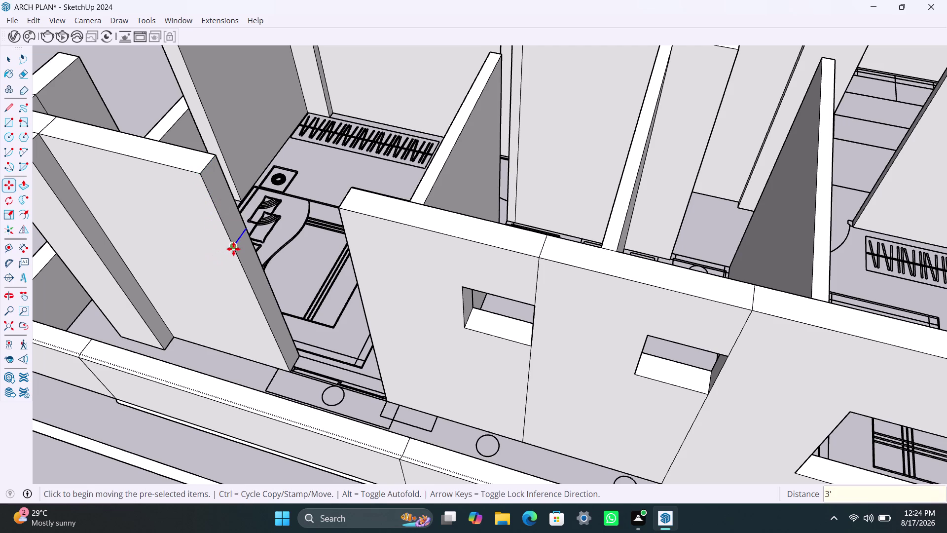
key(m)
click(234, 251)
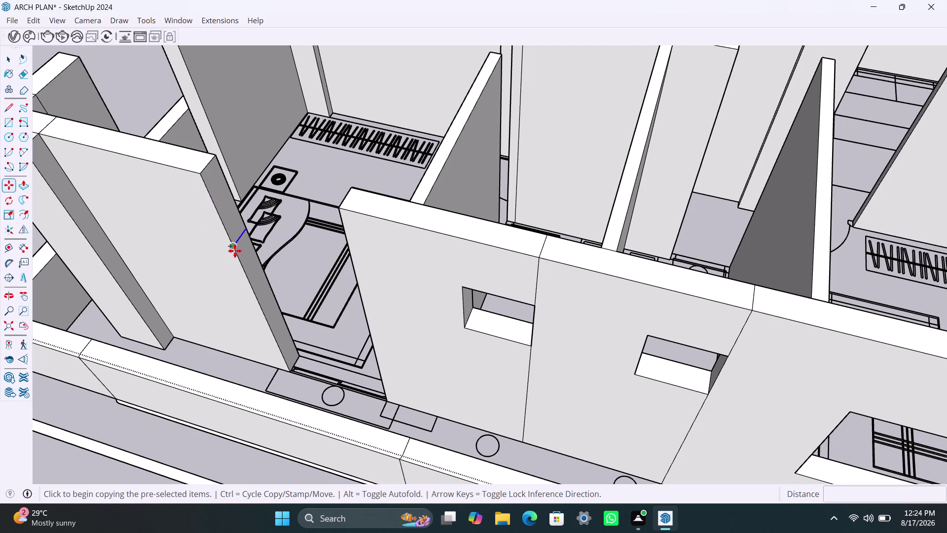
text(3')
key(Return)
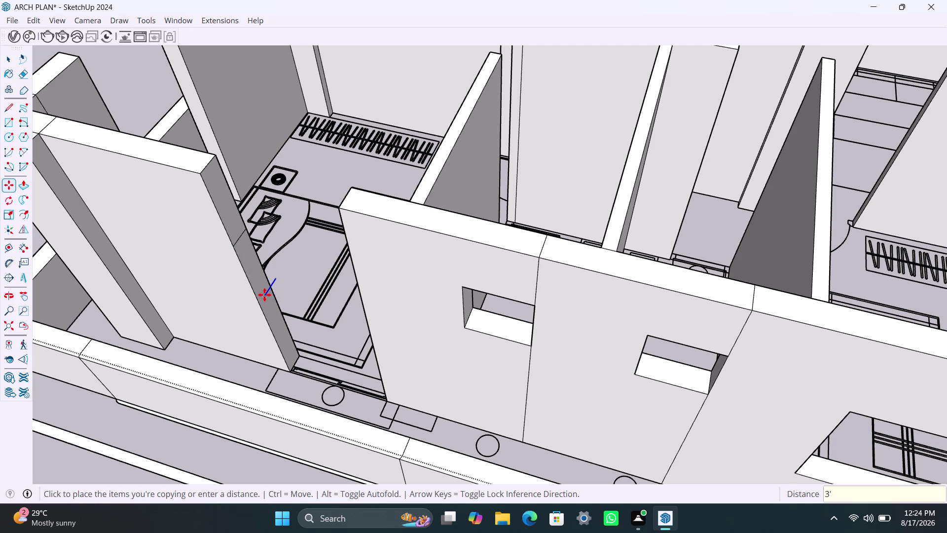
key(space)
click(227, 212)
Try pulling the end-face strip across the doorway, then undo the extension.
key(p)
click(229, 215)
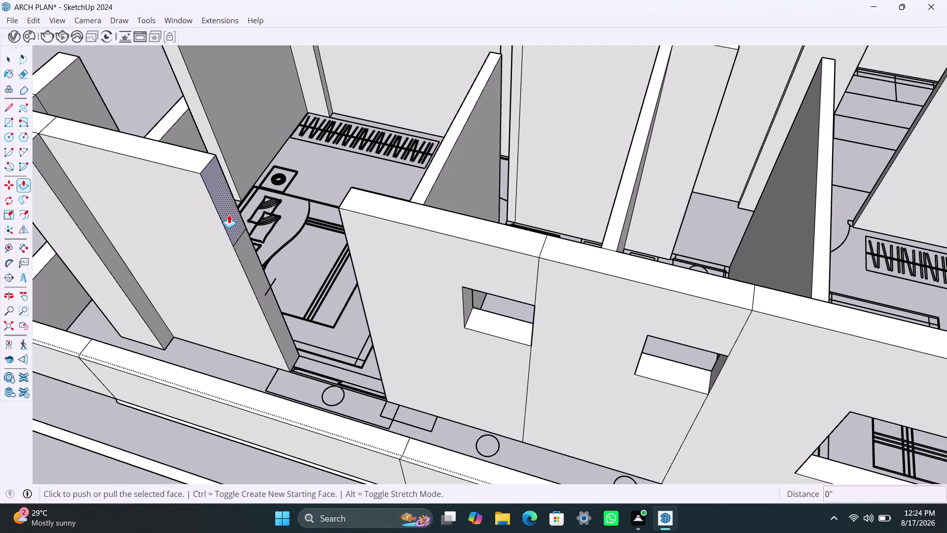
click(354, 257)
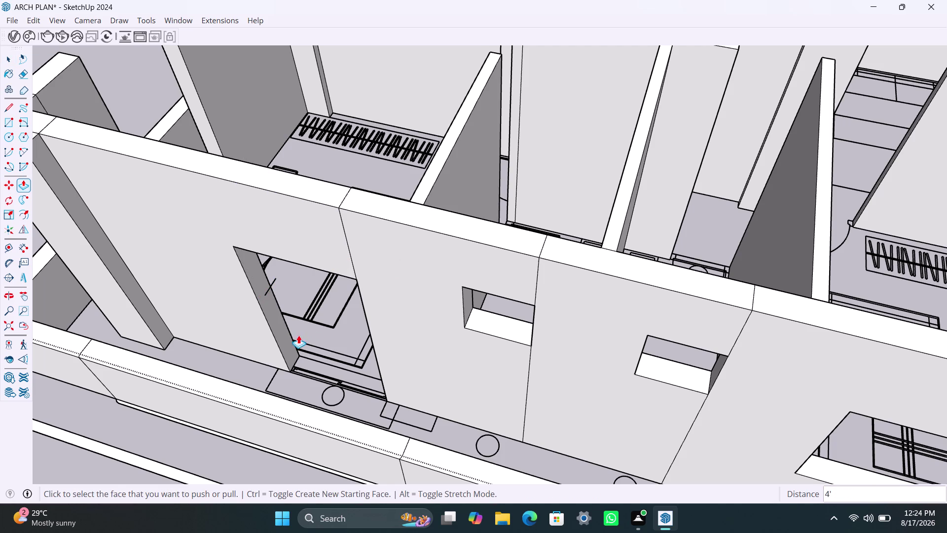
double_click(286, 335)
key(ctrl+z)
key(space)
click(272, 285)
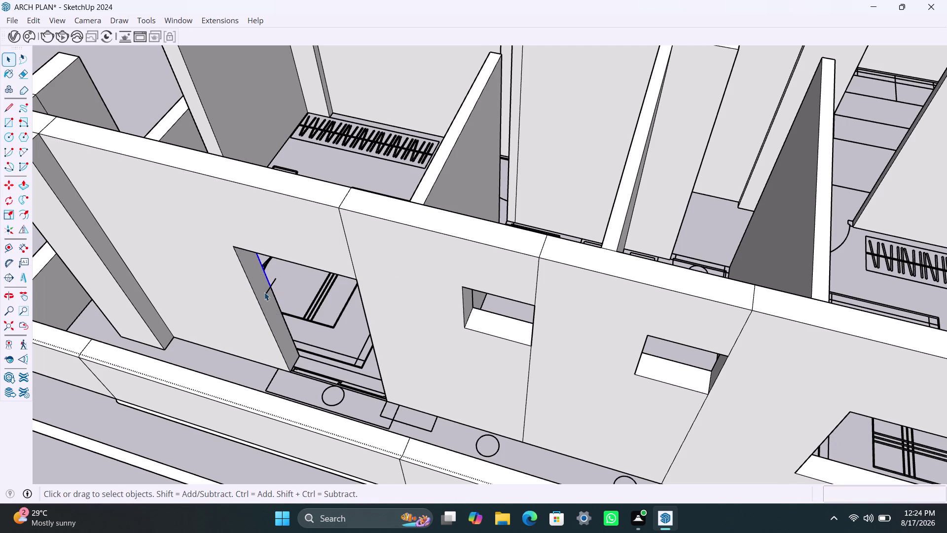
key(ctrl+z)
click(269, 292)
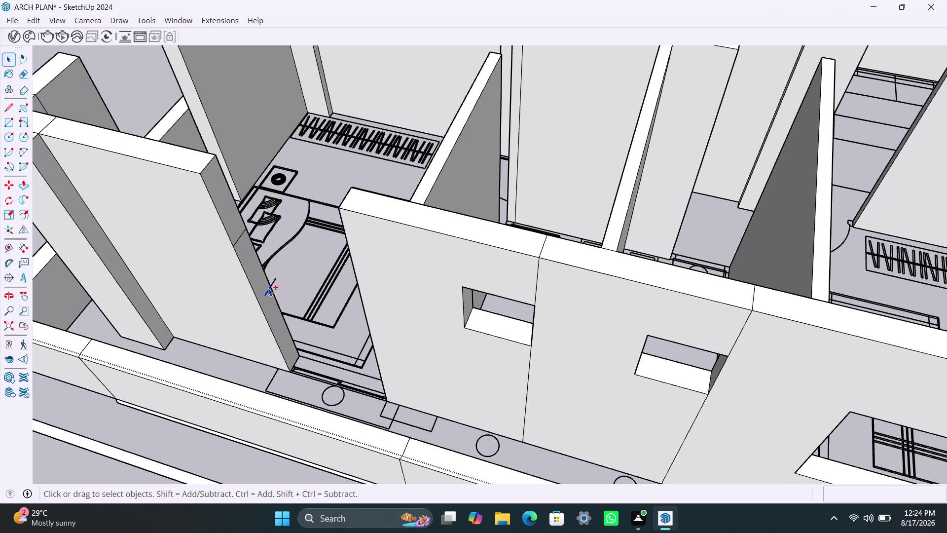
key(ctrl+z)
click(235, 244)
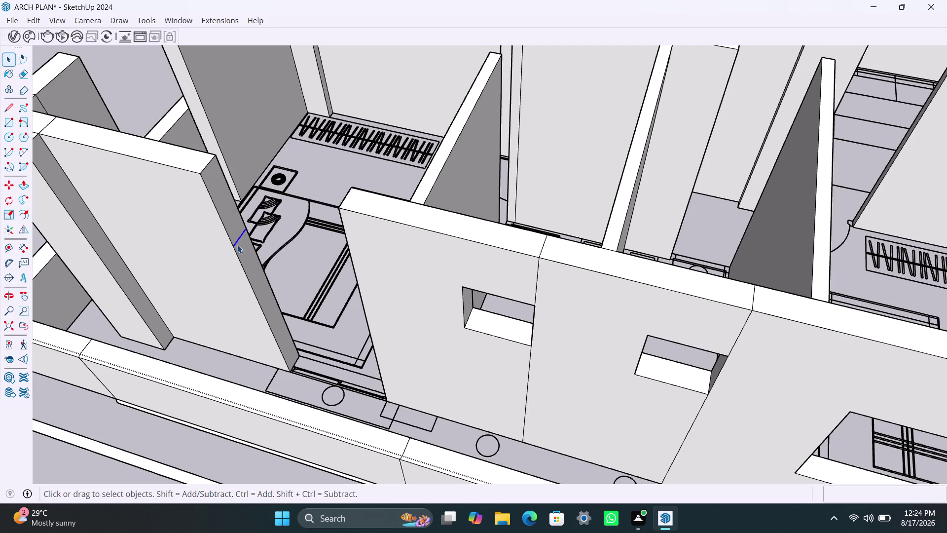
Copy the edge 4' down and pull the upper strip to the next wall panel.
key(m)
click(237, 247)
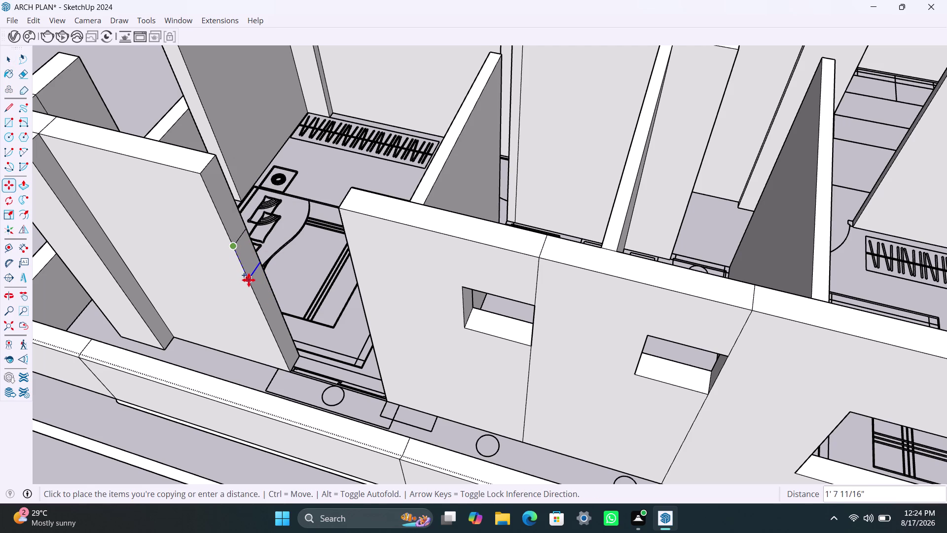
text(4')
key(Return)
key(space)
click(232, 212)
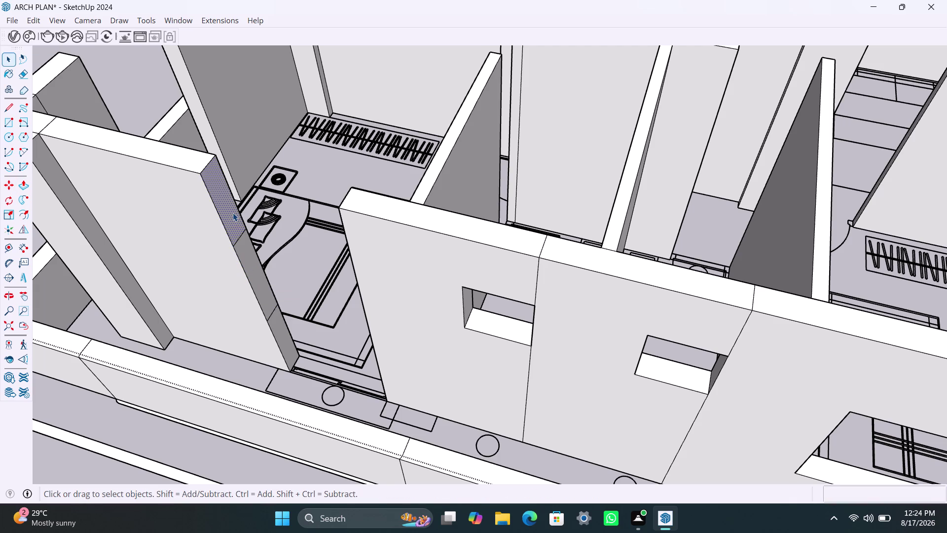
key(semicolon)
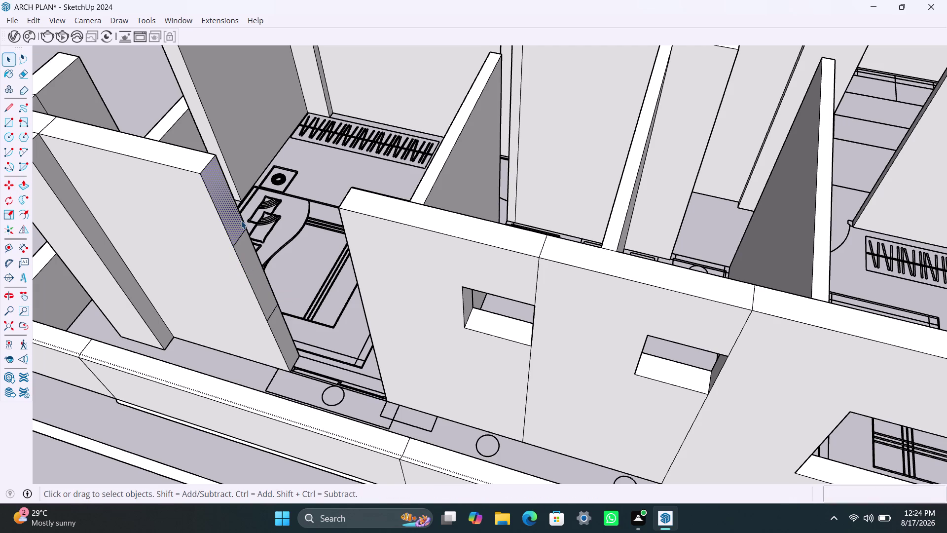
key(p)
click(241, 222)
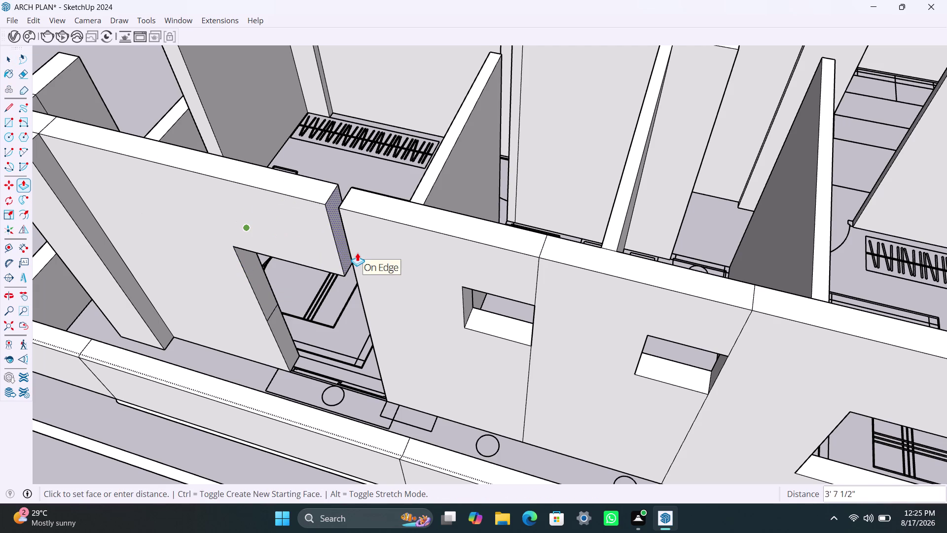
click(360, 274)
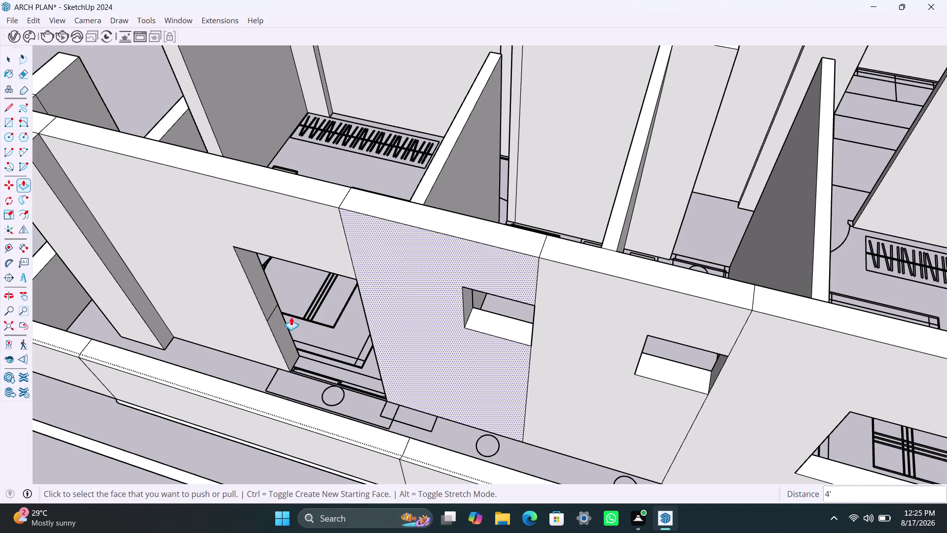
double_click(280, 333)
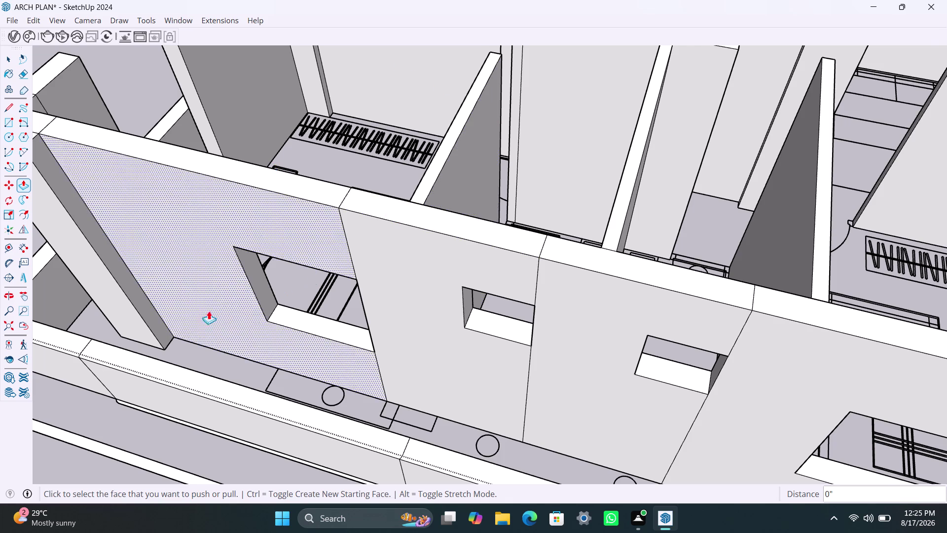
scroll(down, 3)
middle_drag(186, 291, 620, 265)
Orbit to the bedroom doorway and select the top edge of the wall end.
scroll(down, 3)
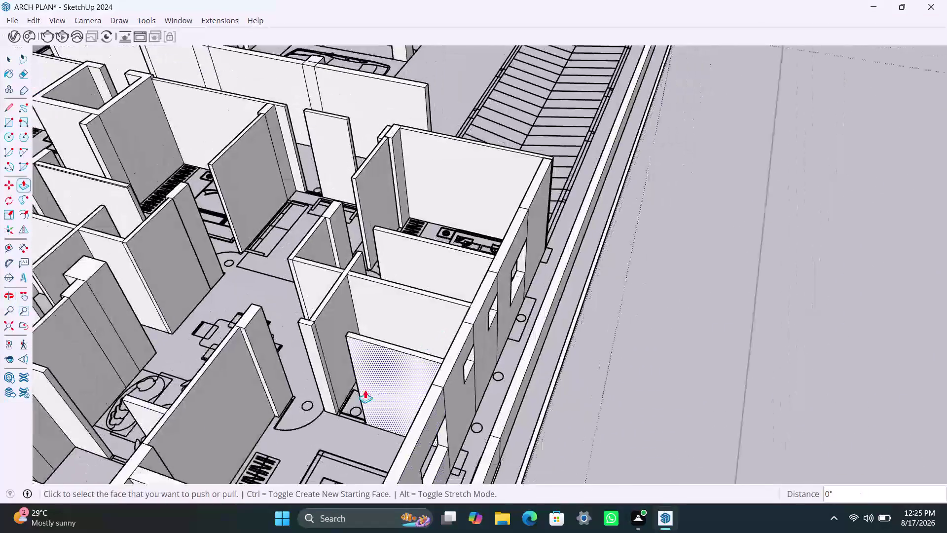
middle_drag(373, 418, 559, 252)
scroll(up, 3)
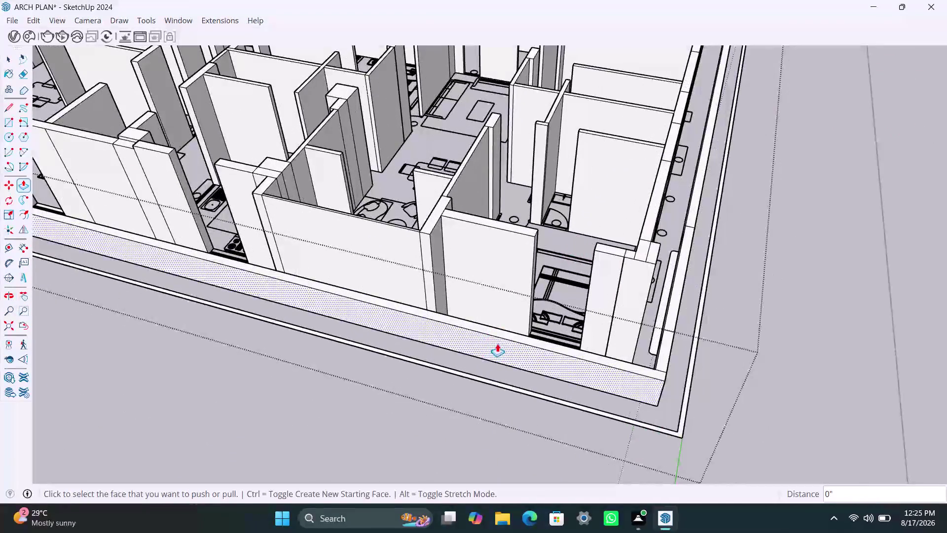
middle_drag(503, 345, 569, 354)
scroll(up, 3)
middle_drag(544, 294, 538, 342)
scroll(up, 3)
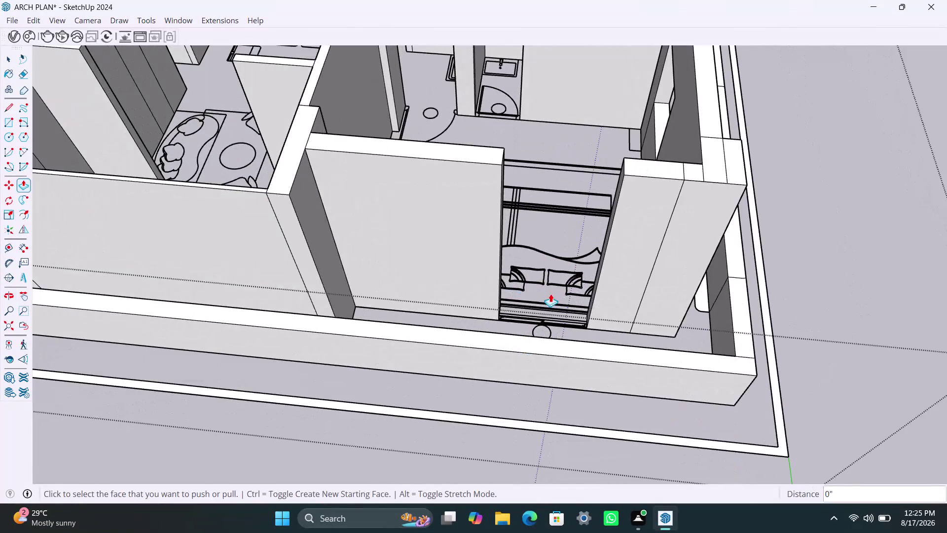
middle_drag(553, 298, 401, 336)
key(space)
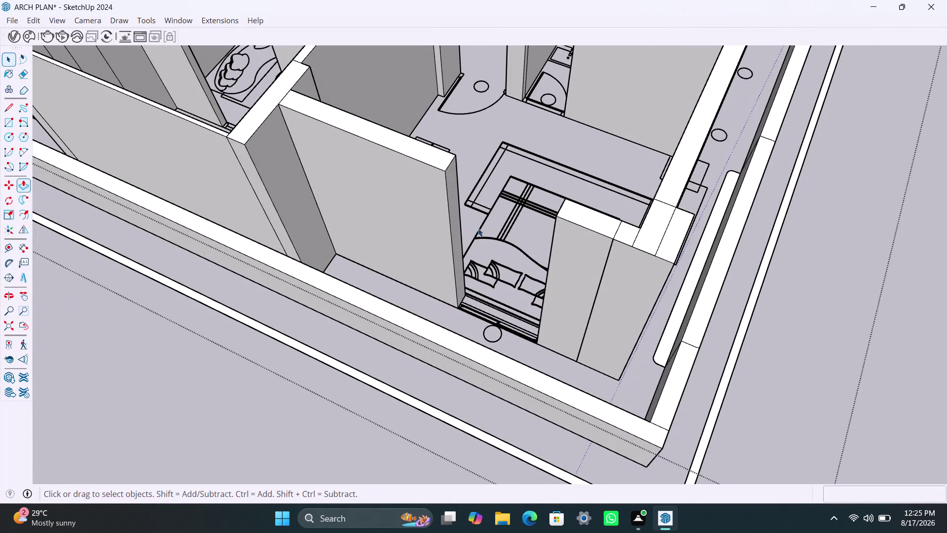
click(448, 167)
Copy the edge down 3' and 4', then select the resulting strip.
key(m)
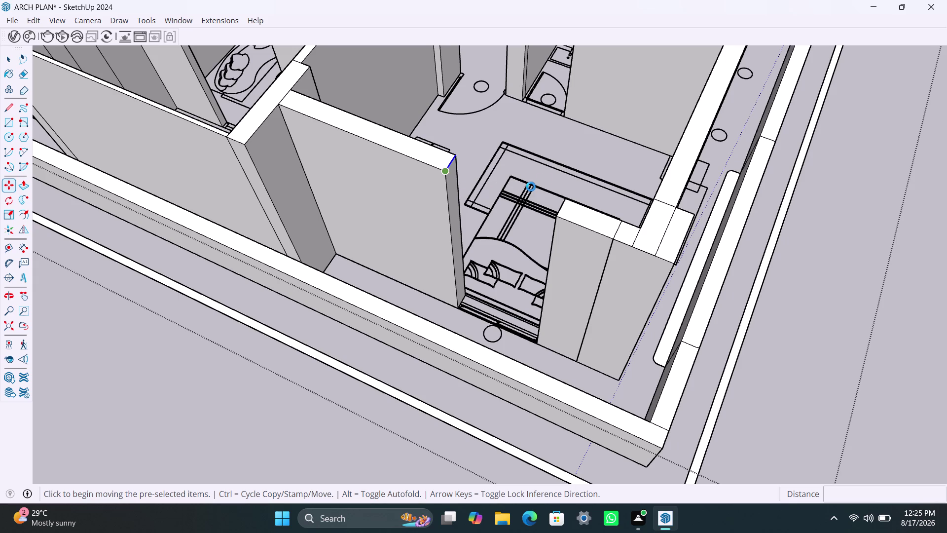
key(m)
click(443, 177)
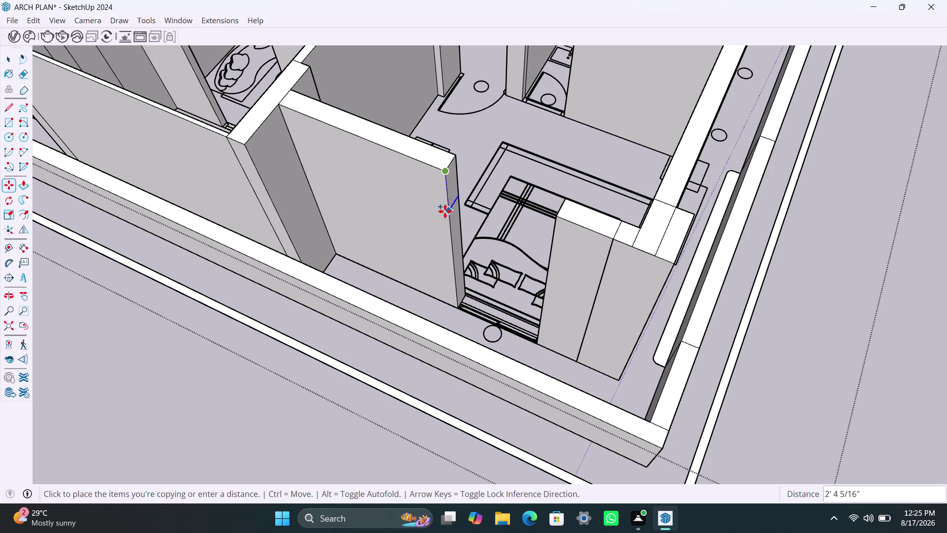
text(3')
key(Return)
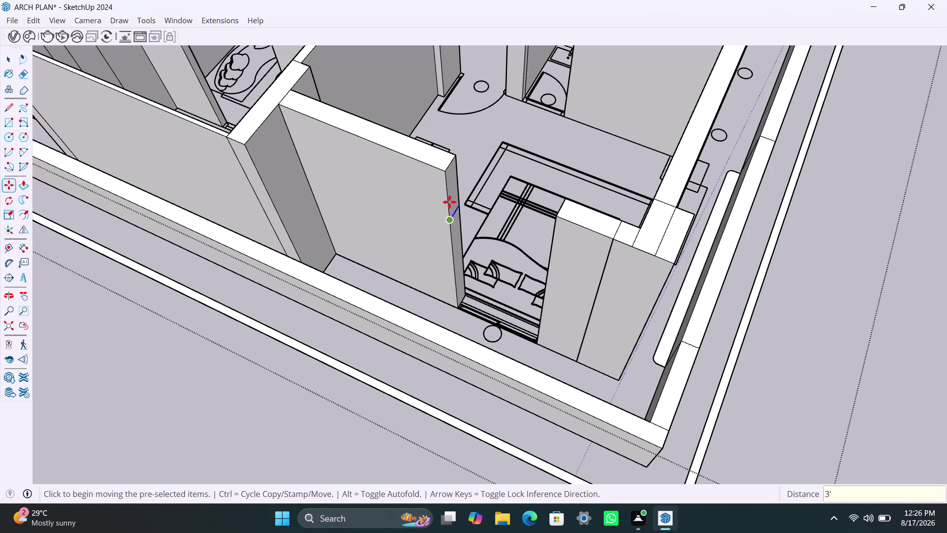
key(m)
click(450, 221)
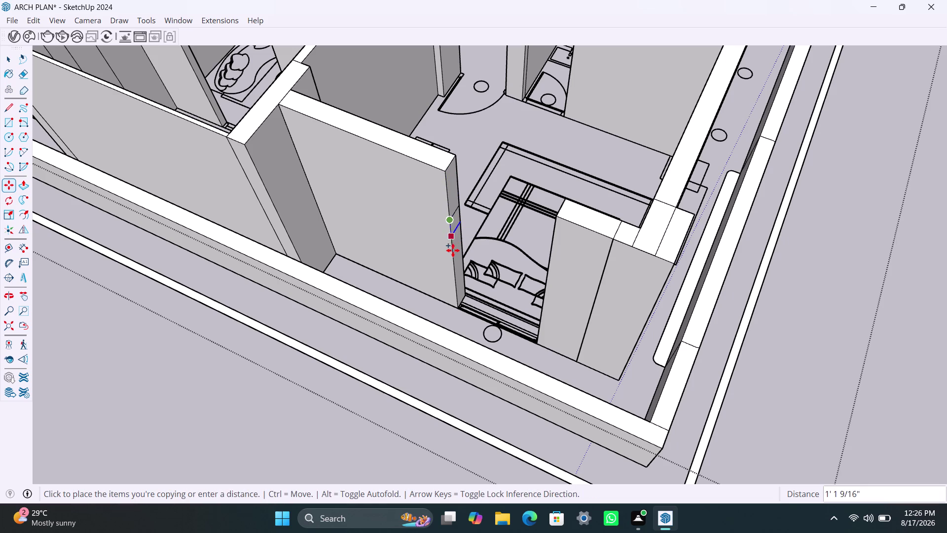
text(4')
key(Return)
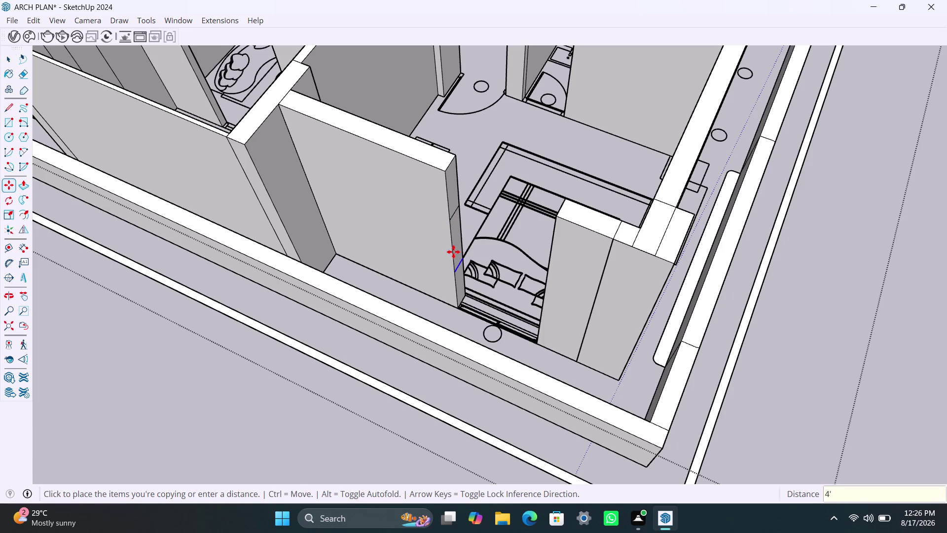
key(space)
click(450, 191)
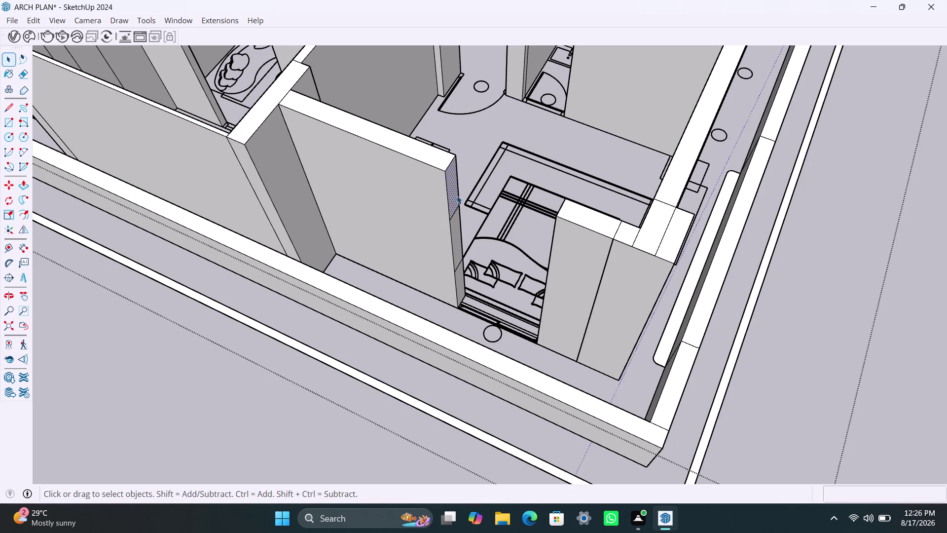
Pull the strip across to the far wall and repeat the push through the wall.
key(p)
click(457, 196)
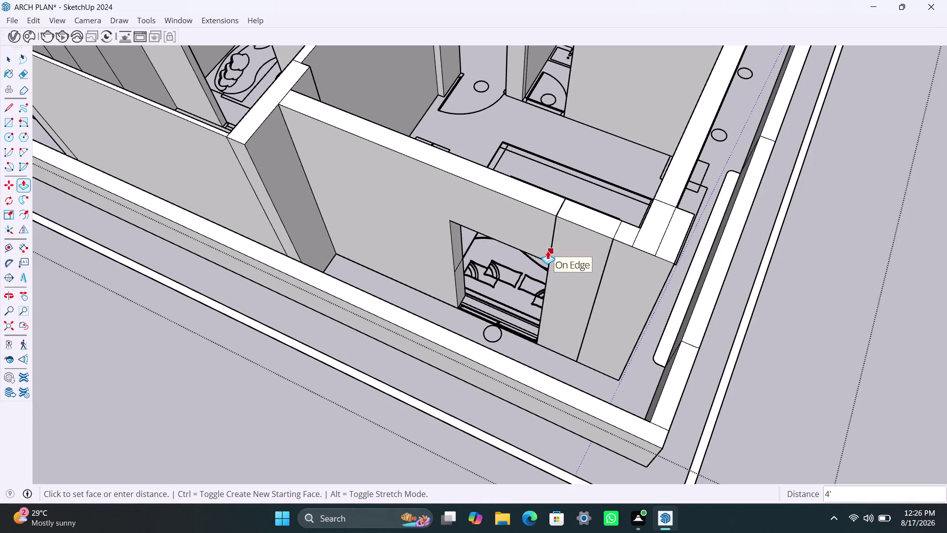
click(548, 250)
double_click(462, 285)
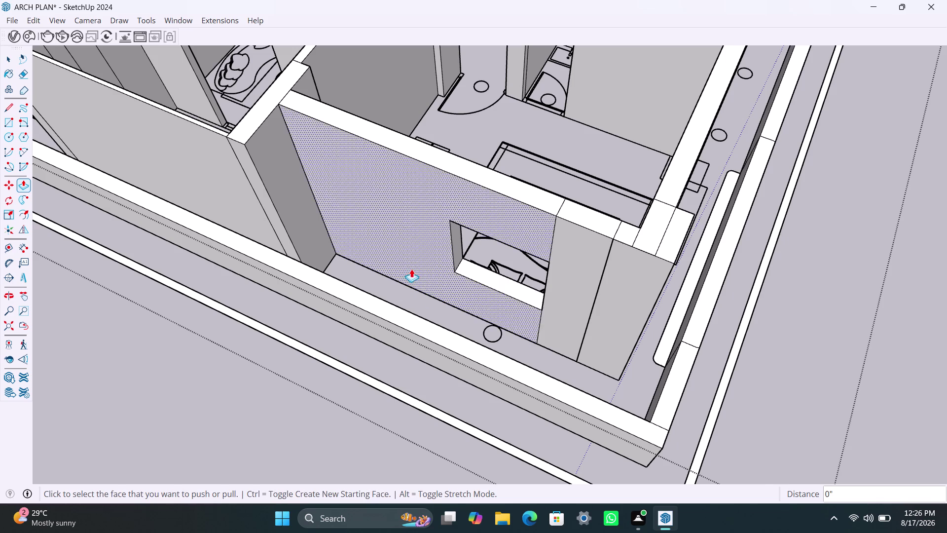
Orbit and zoom along the front wall to the kitchen wall gap.
scroll(down, 3)
scroll(down, 3)
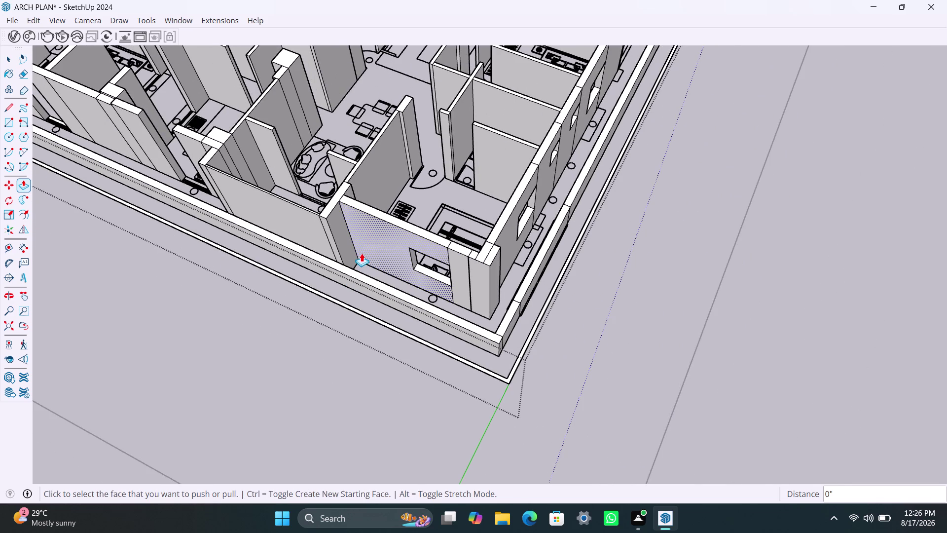
middle_drag(364, 253, 453, 263)
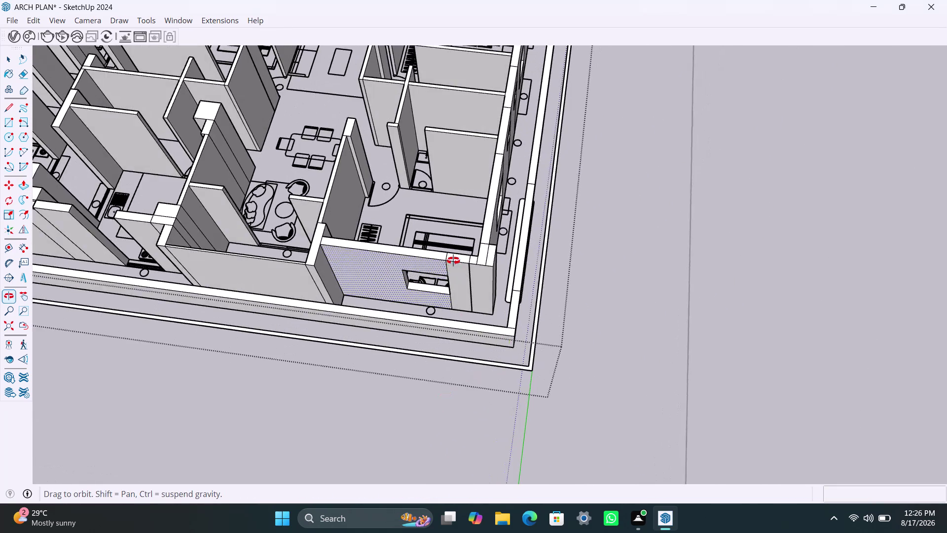
middle_drag(453, 263, 453, 259)
scroll(down, 3)
scroll(down, 3)
middle_drag(327, 286, 522, 295)
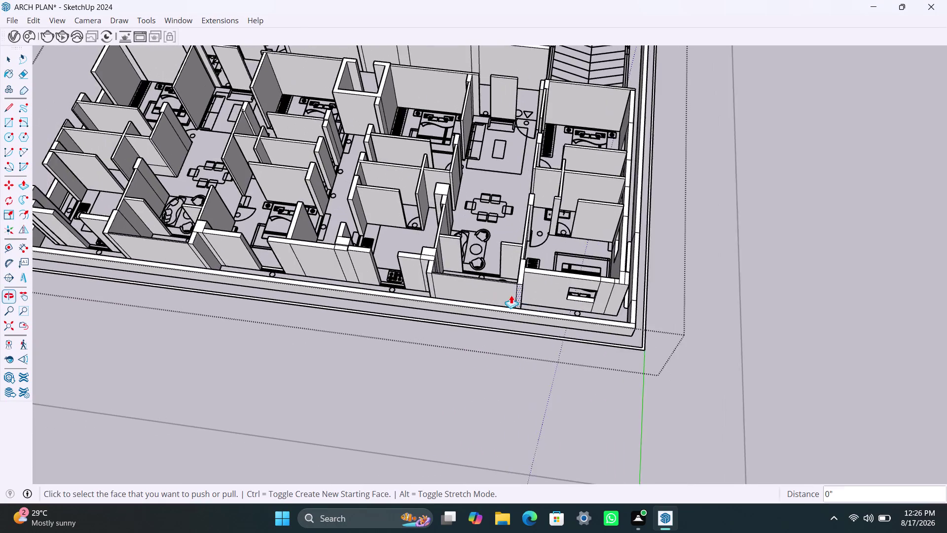
scroll(up, 3)
scroll(up, 3)
middle_drag(431, 285, 377, 308)
scroll(up, 3)
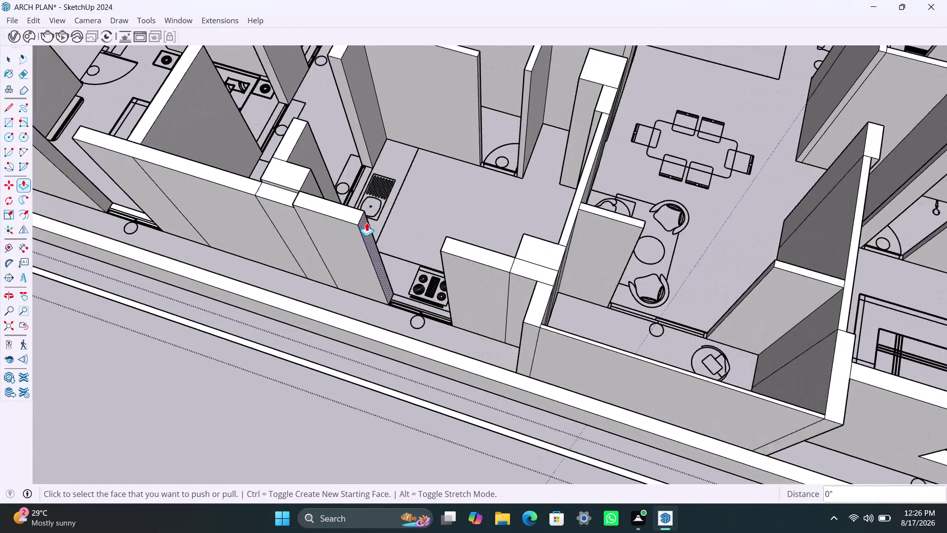
Copy the kitchen wall end's top edge down 3' and 4'.
scroll(up, 3)
key(space)
text(m)
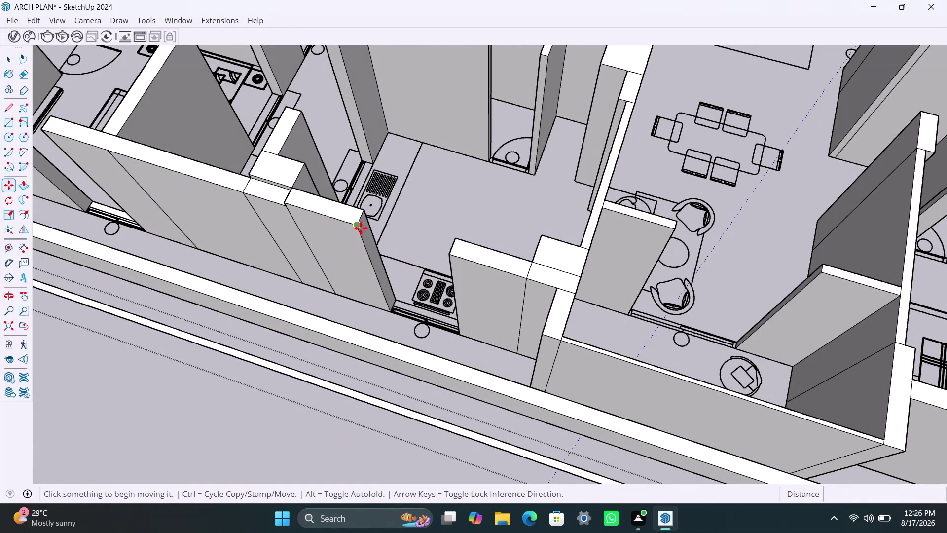
key(space)
click(357, 221)
key(m)
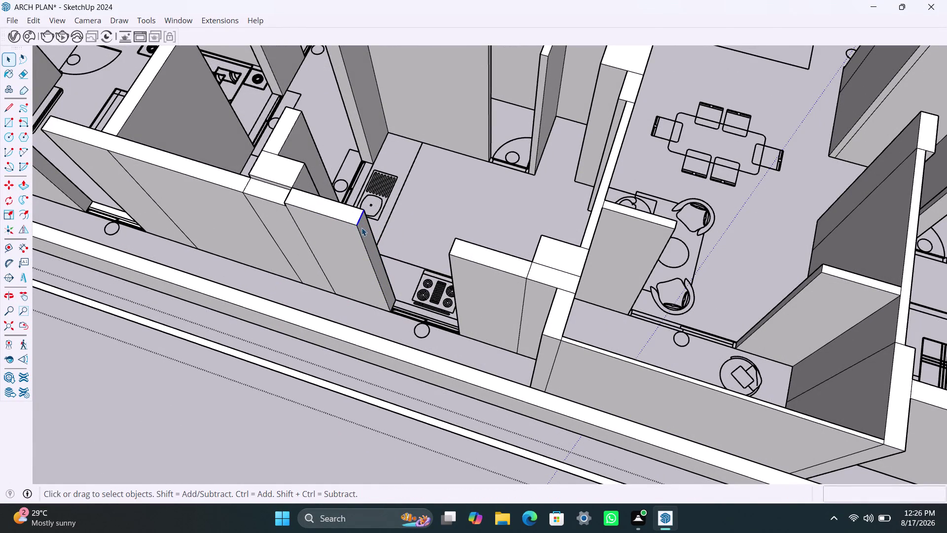
click(359, 228)
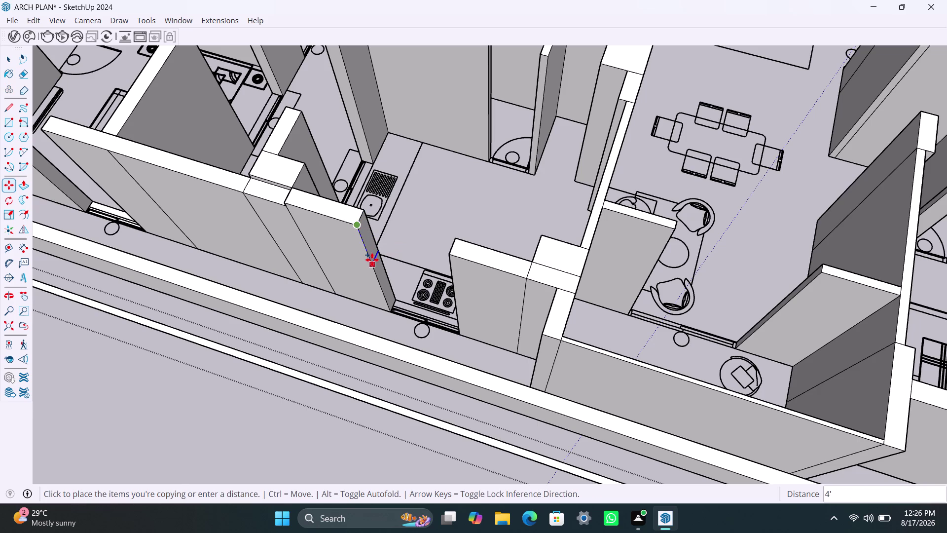
text(3')
key(Return)
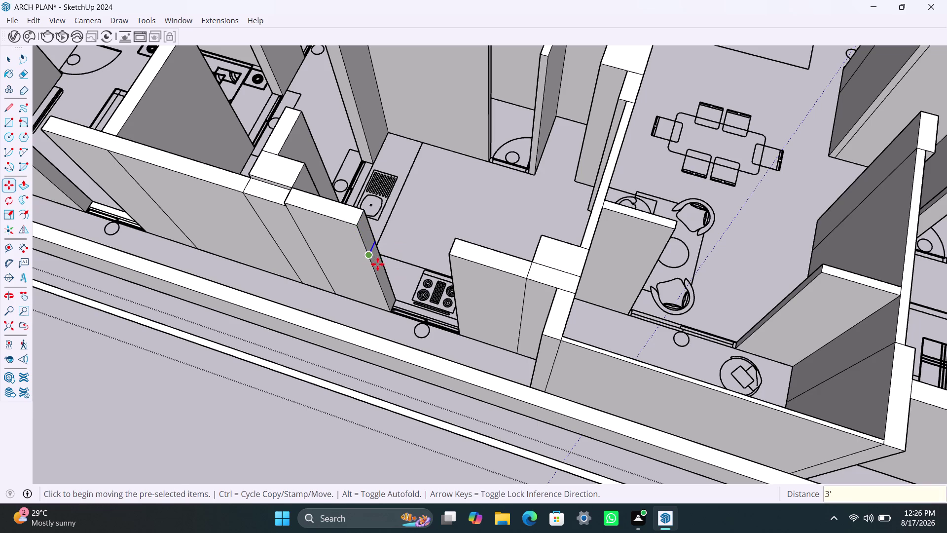
key(m)
click(368, 255)
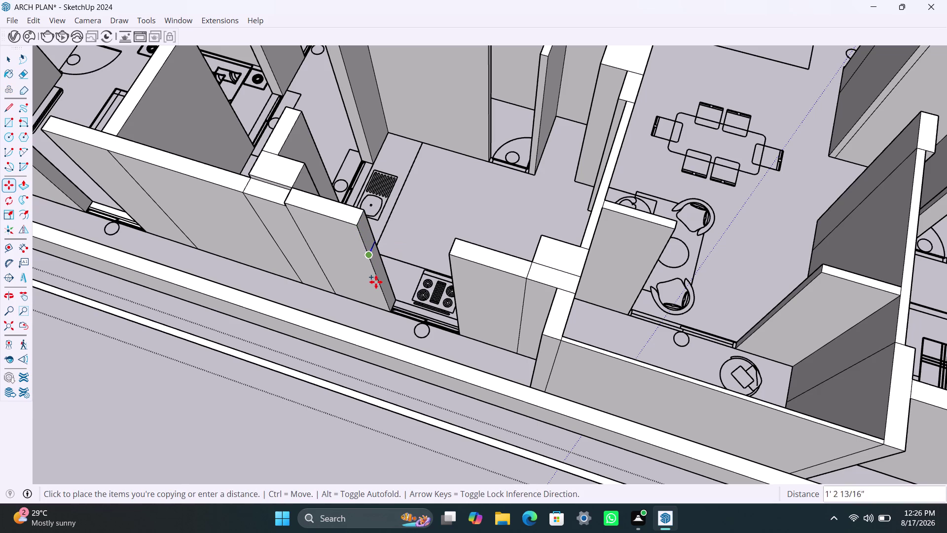
text(4')
key(Return)
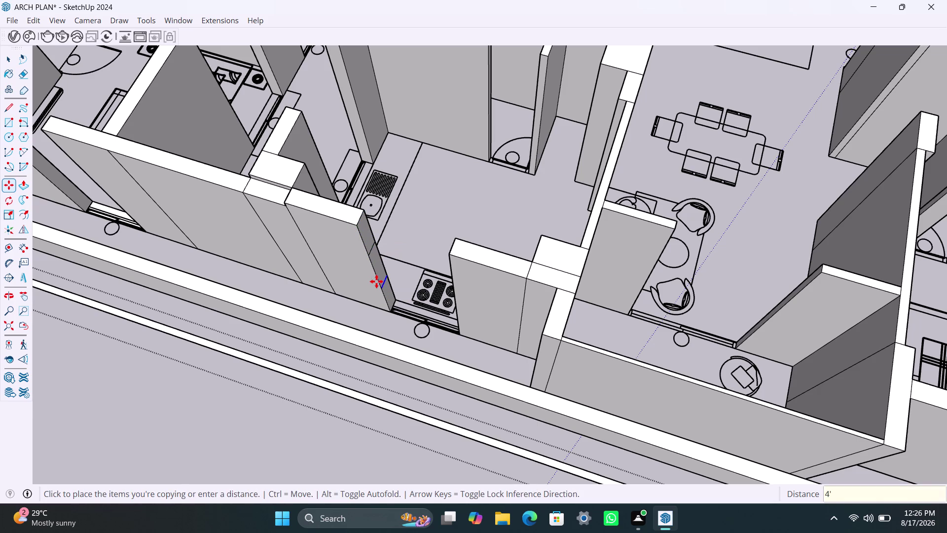
Pull the upper and lower strips across the gap to the facing wall.
scroll(up, 3)
scroll(up, 3)
key(space)
click(362, 224)
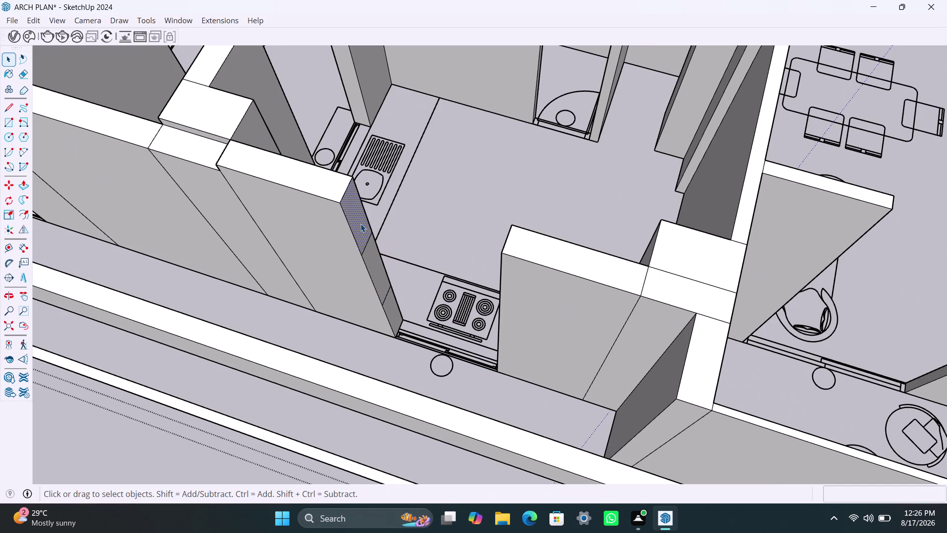
key(p)
click(361, 224)
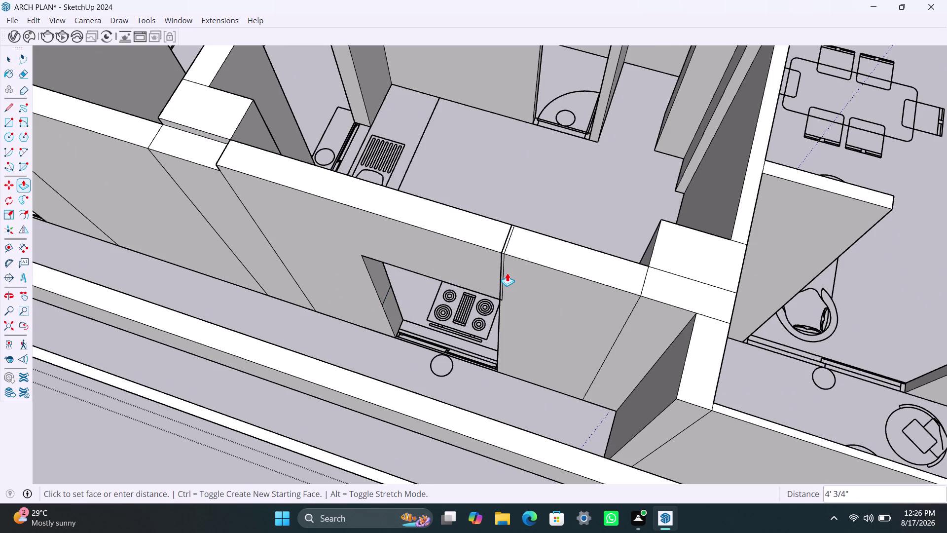
click(502, 278)
double_click(397, 311)
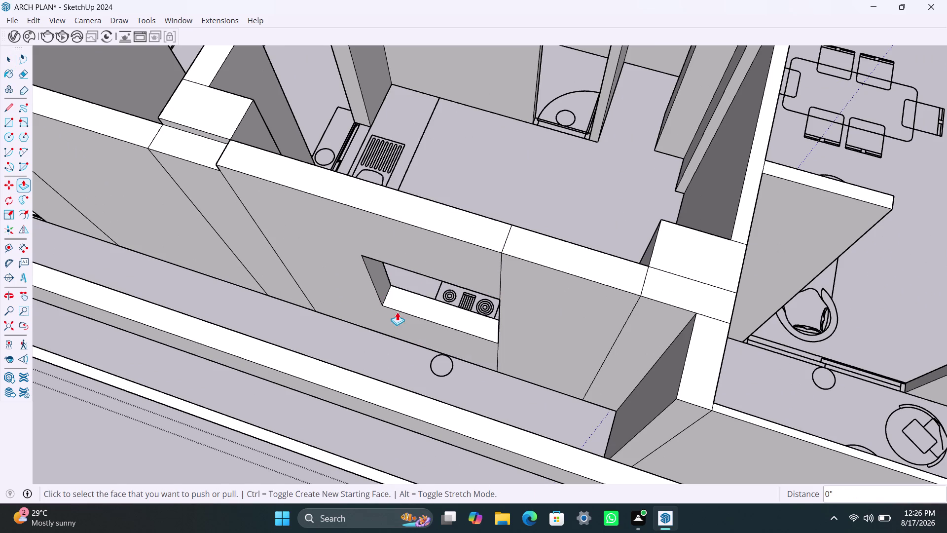
scroll(down, 3)
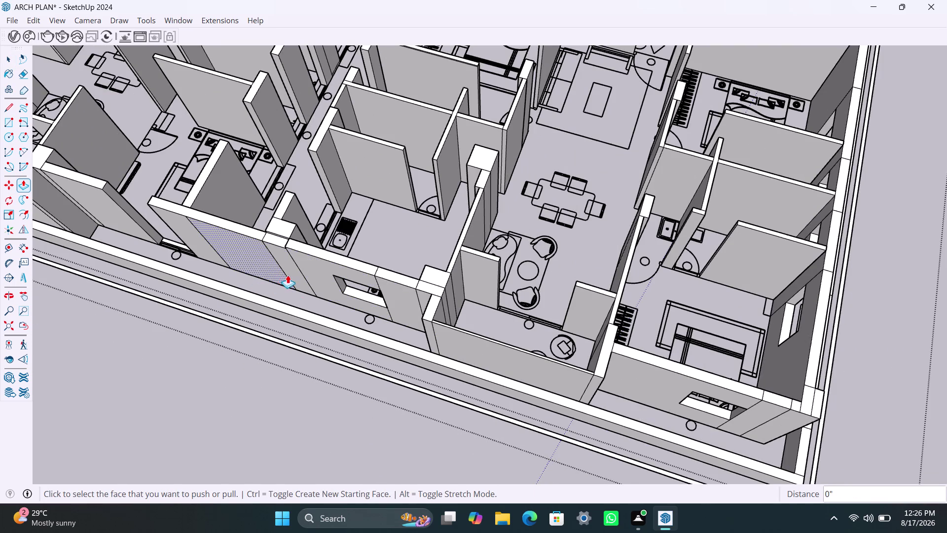
middle_drag(299, 265, 563, 360)
scroll(up, 3)
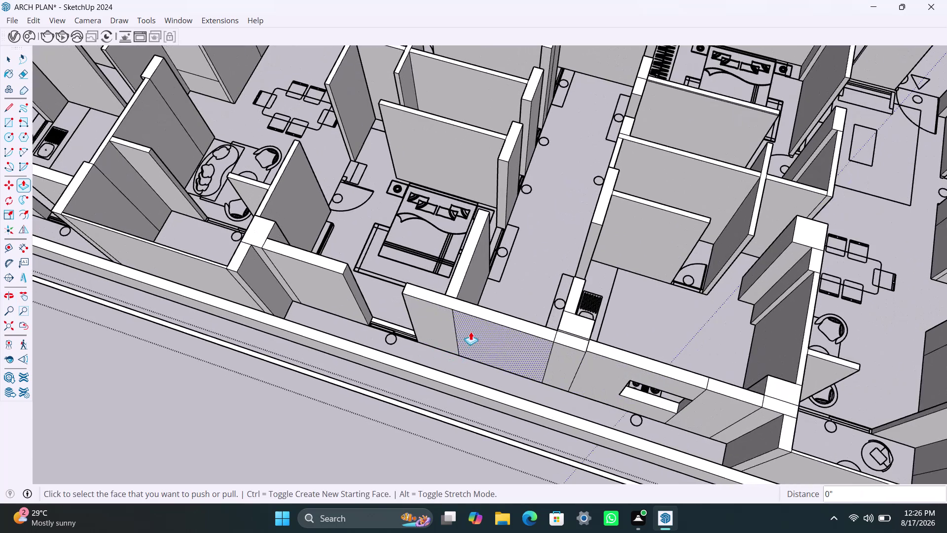
middle_drag(497, 336, 539, 167)
scroll(up, 3)
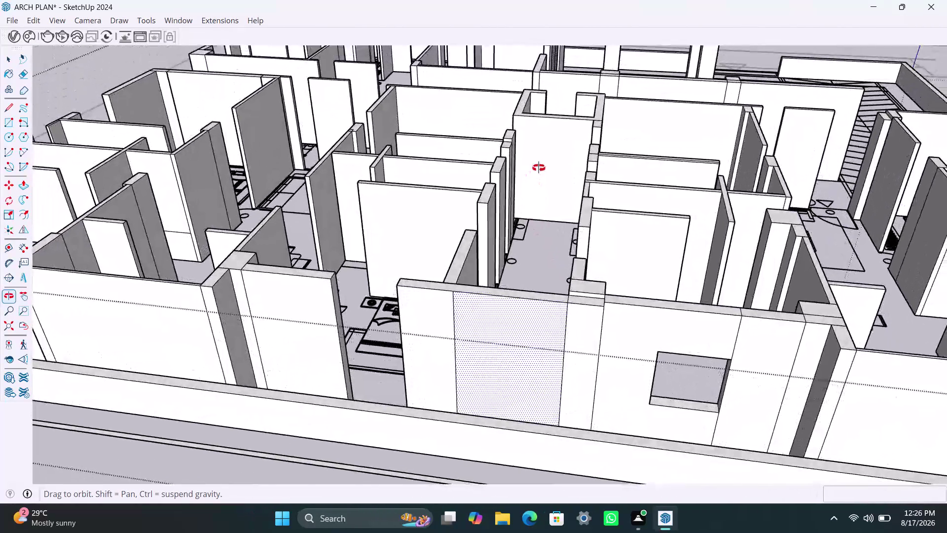
middle_drag(539, 167, 653, 347)
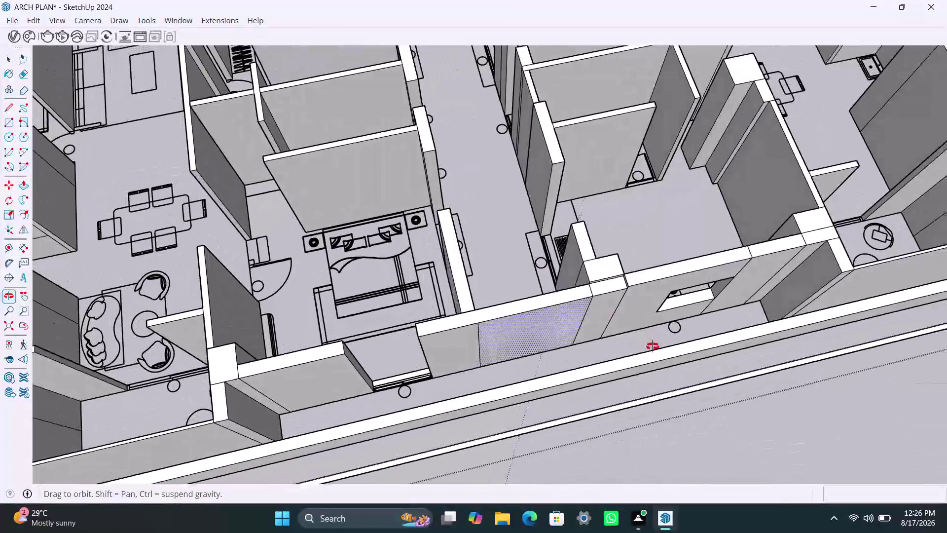
middle_drag(653, 346, 542, 326)
scroll(down, 3)
middle_drag(532, 176, 569, 165)
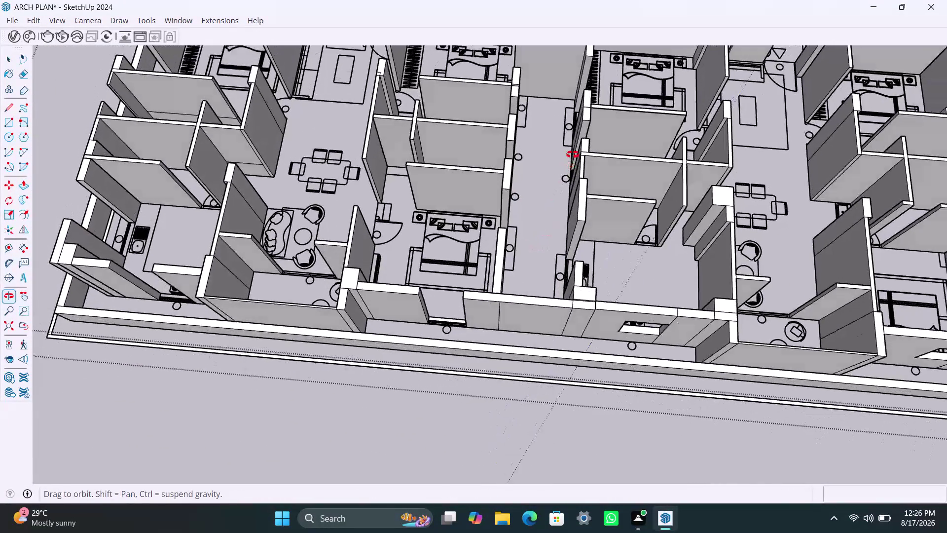
middle_drag(570, 164, 576, 142)
scroll(down, 3)
middle_drag(565, 162, 478, 168)
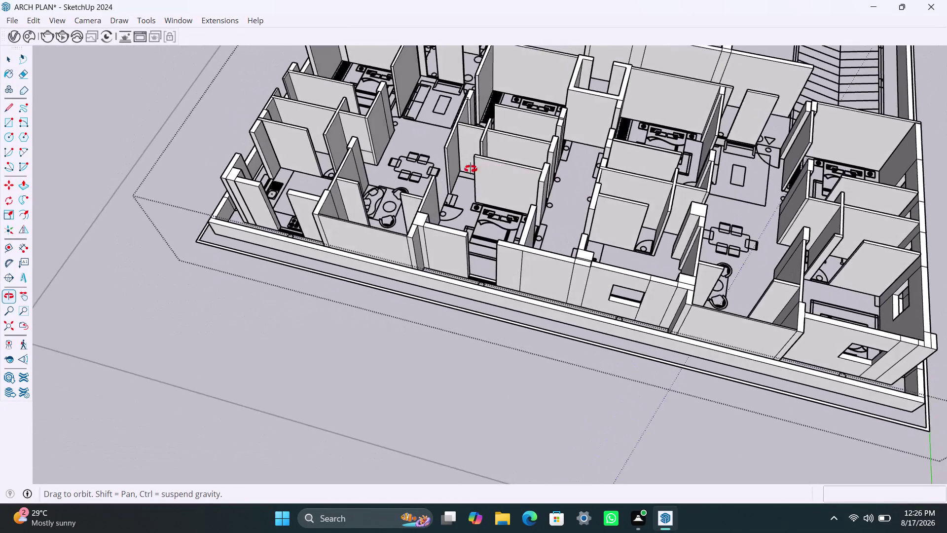
middle_drag(478, 168, 531, 227)
scroll(up, 3)
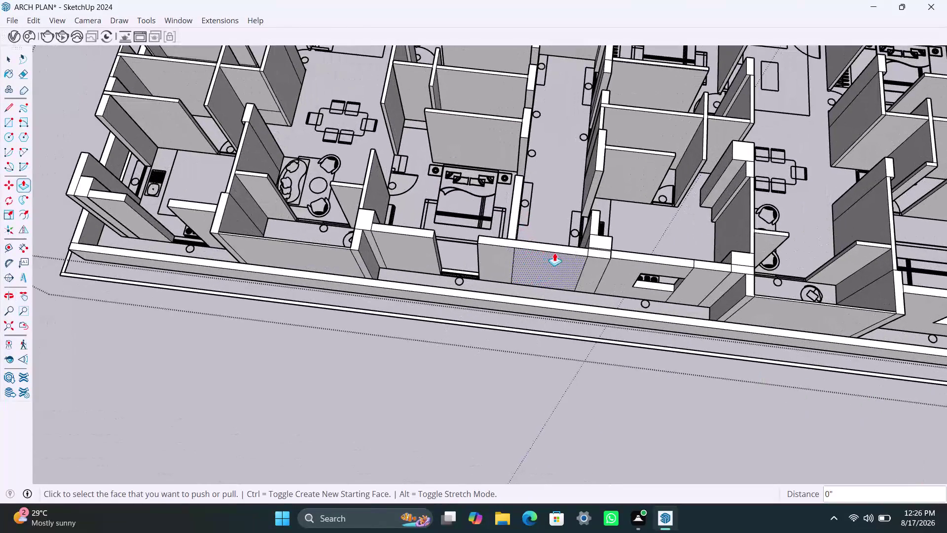
scroll(up, 3)
scroll(up, 3)
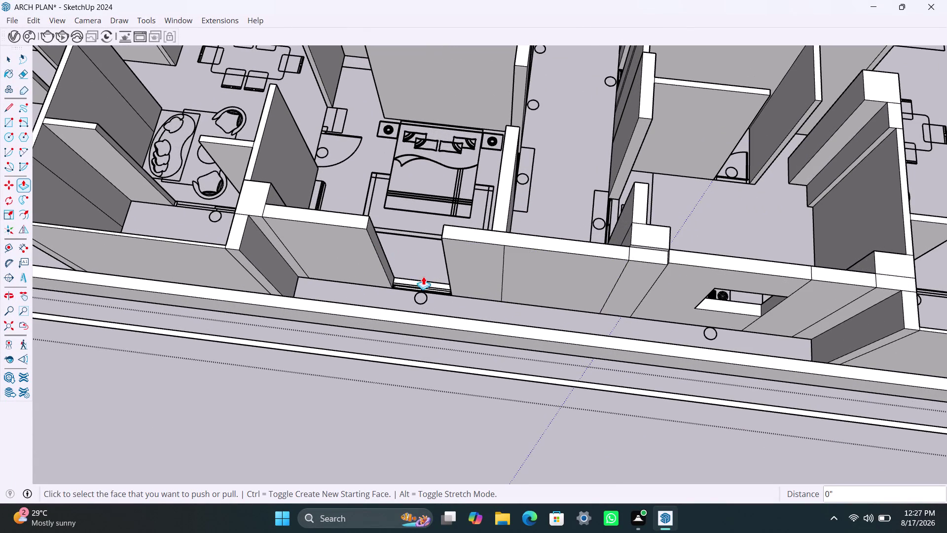
scroll(up, 3)
scroll(down, 3)
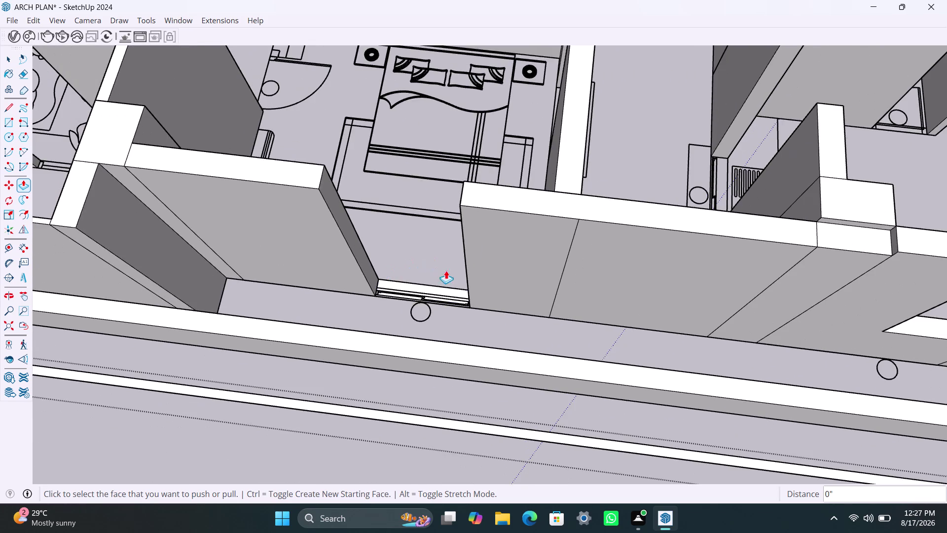
middle_drag(450, 273, 353, 283)
Copy the bedroom front-wall end's top edge down 3' and 4'.
key(space)
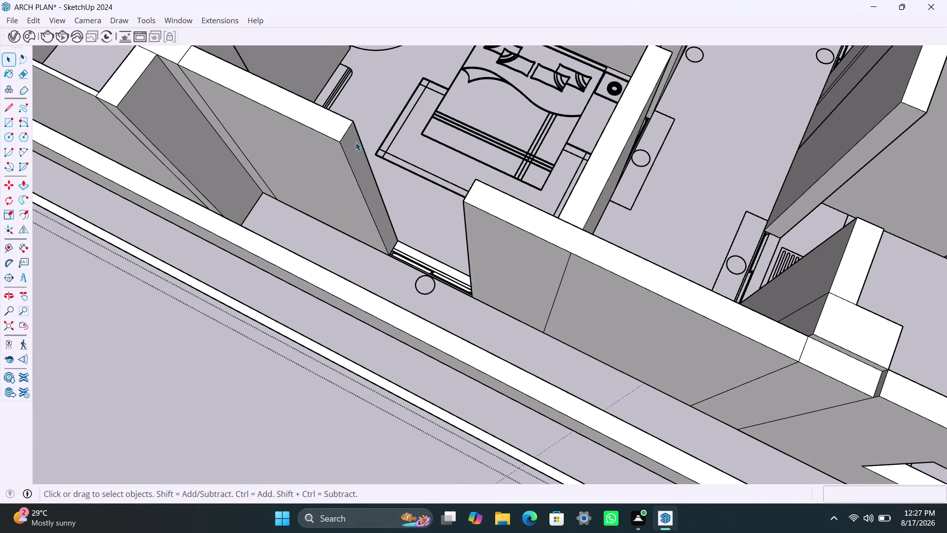
click(348, 134)
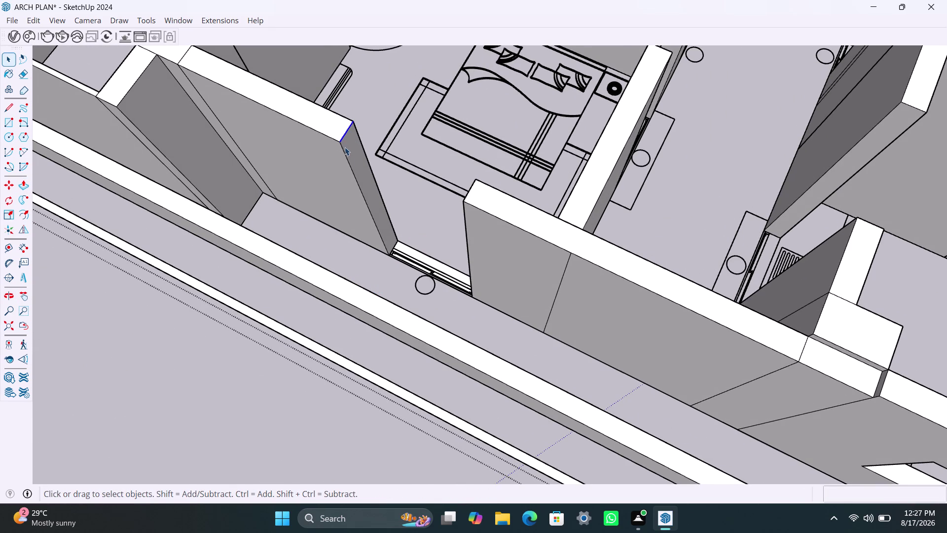
key(m)
click(345, 143)
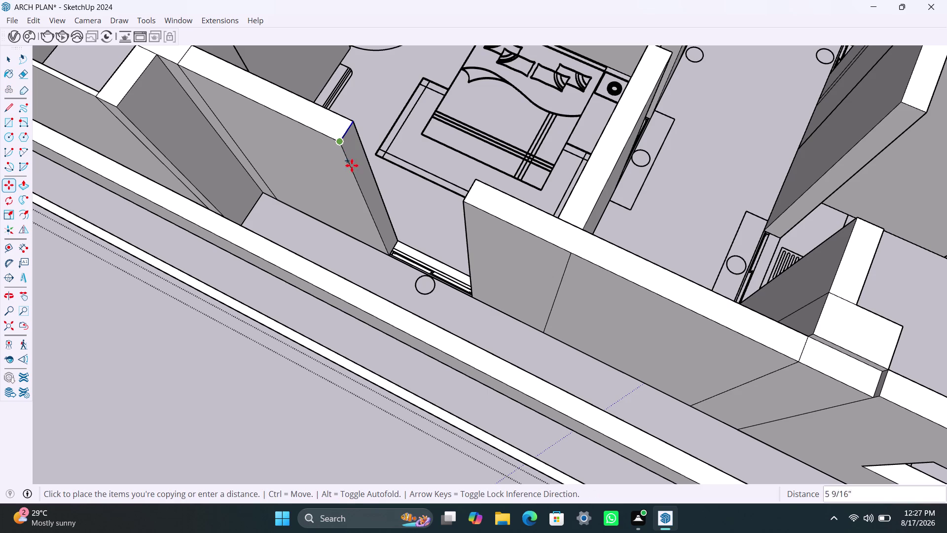
text(3')
key(Return)
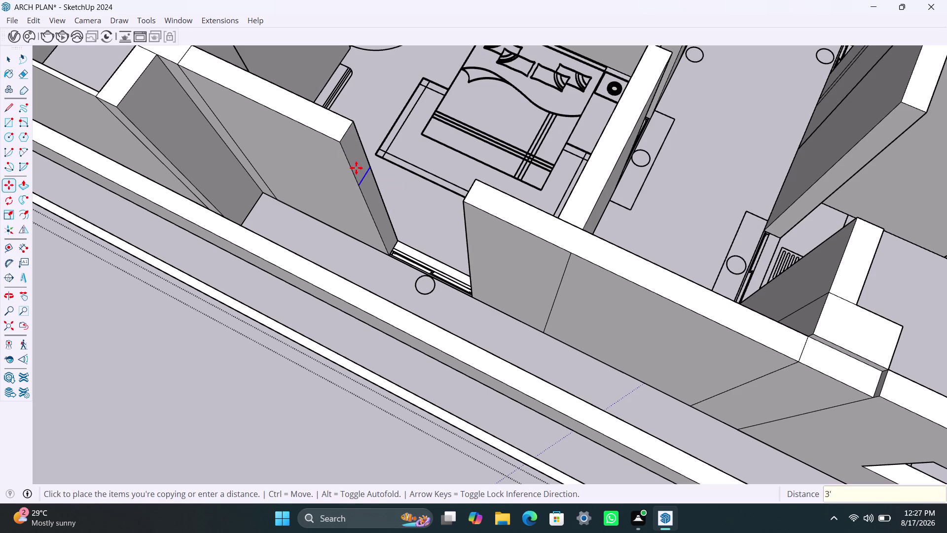
key(m)
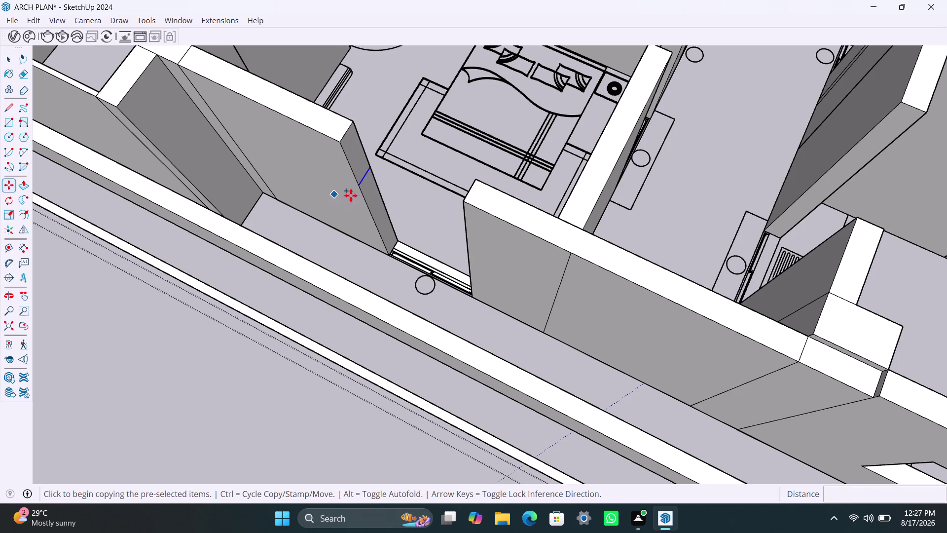
click(362, 185)
text(4)
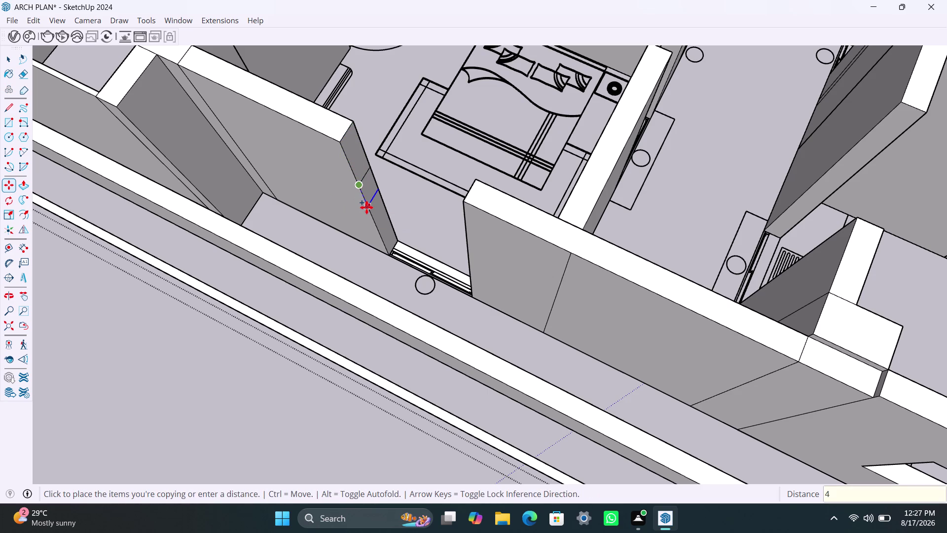
text(')
key(Return)
Pull the upper and next strips across the gap, leaving a window opening.
key(space)
click(356, 155)
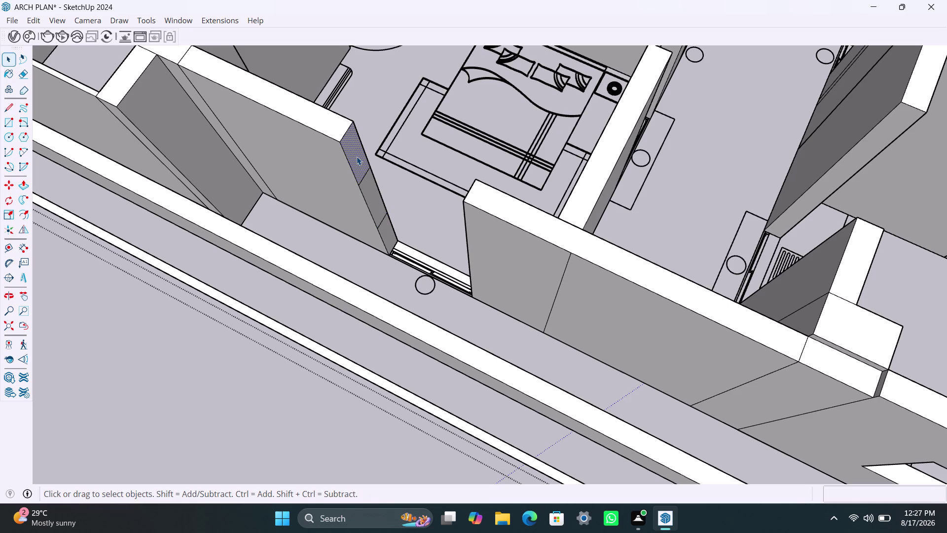
key(p)
click(356, 157)
click(468, 232)
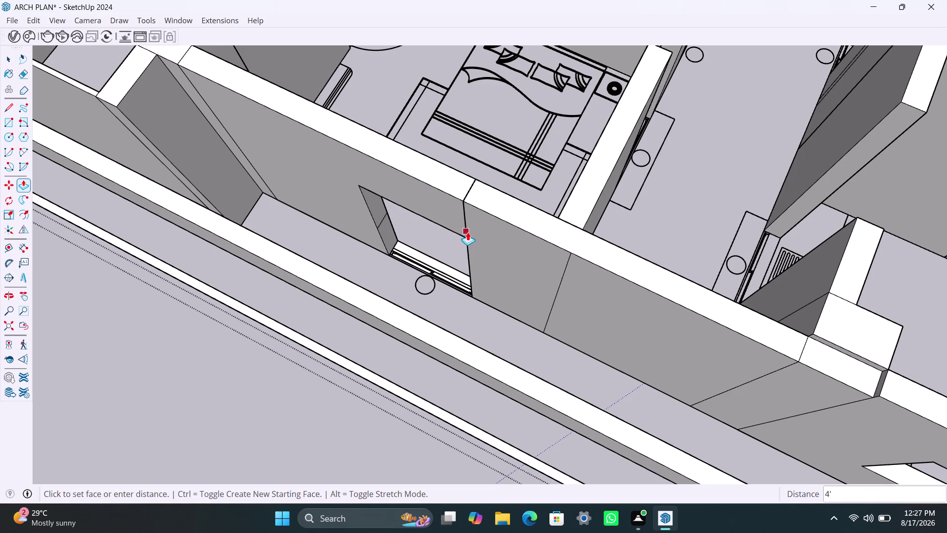
double_click(392, 240)
scroll(down, 3)
scroll(down, 3)
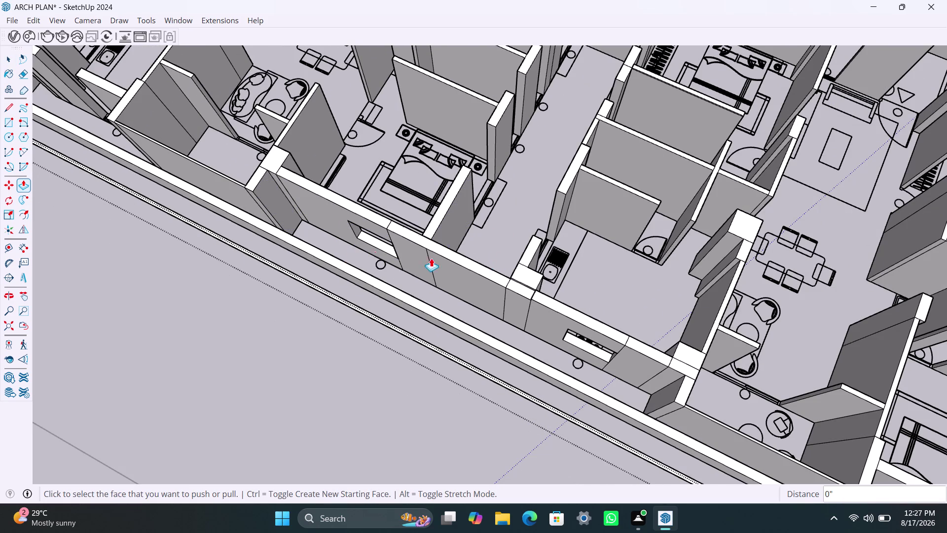
scroll(down, 3)
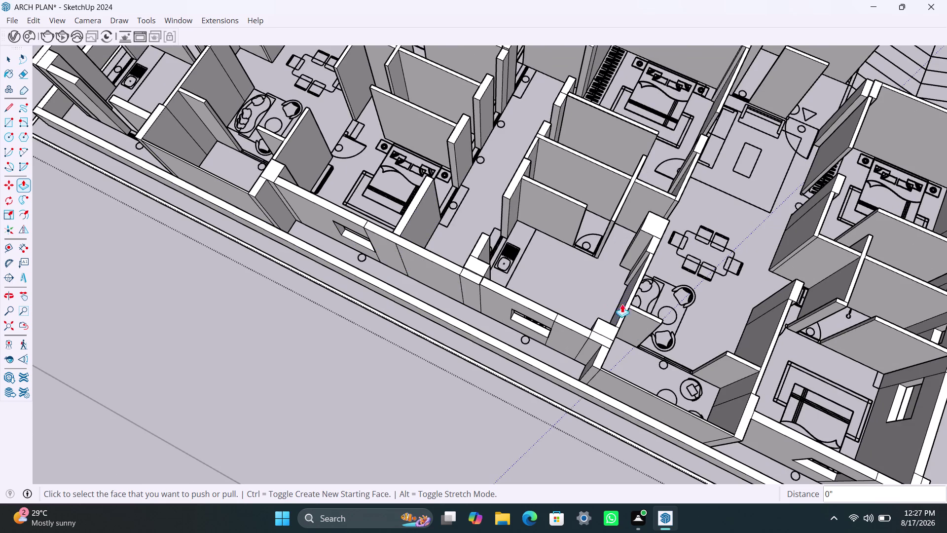
middle_drag(649, 379, 400, 330)
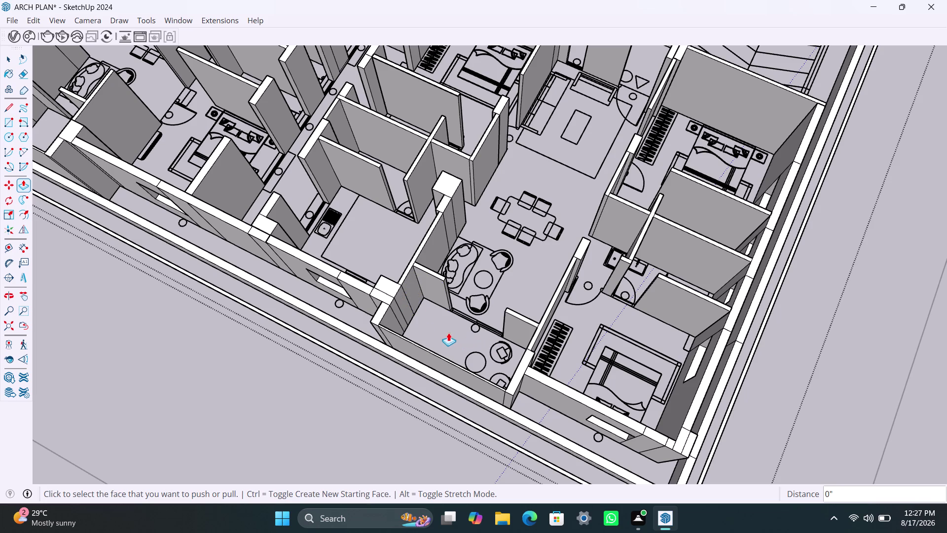
middle_drag(391, 303, 599, 311)
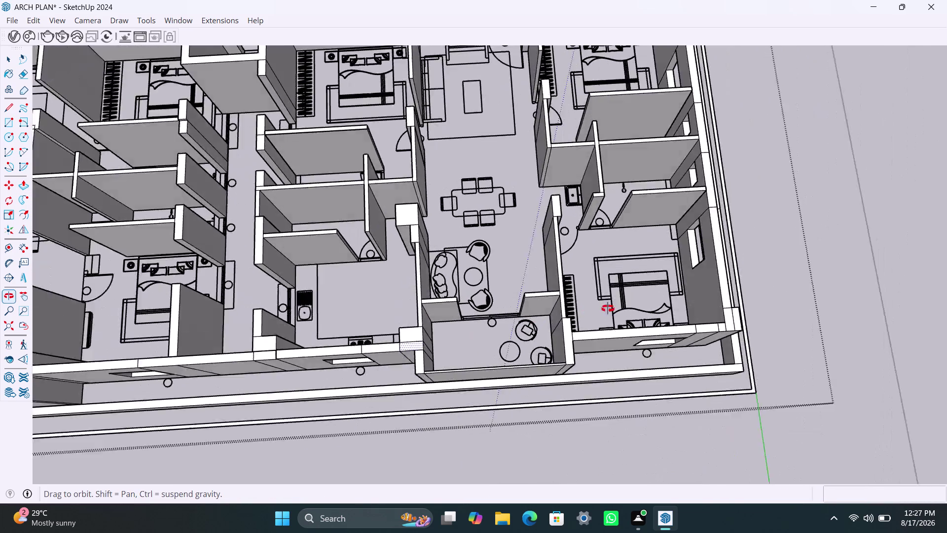
middle_drag(599, 310, 748, 240)
scroll(down, 3)
middle_drag(371, 292, 703, 253)
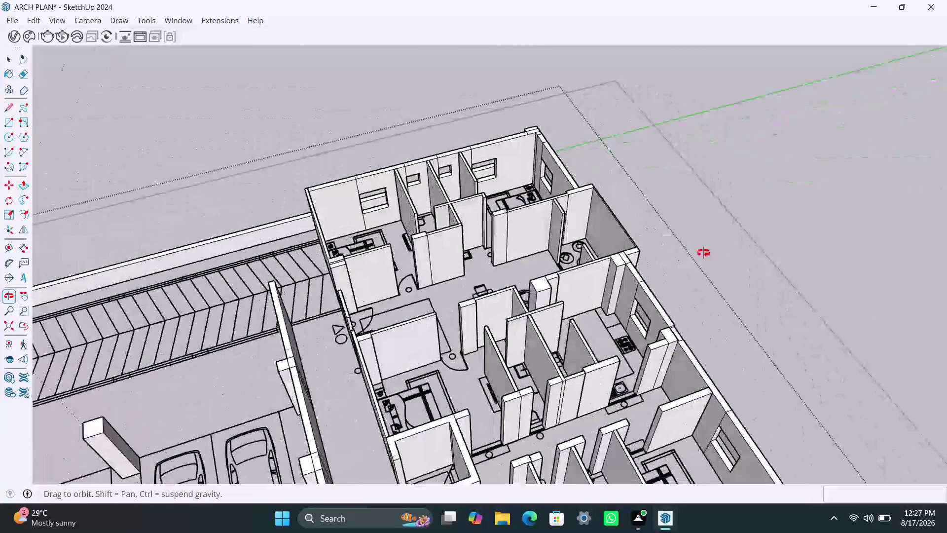
middle_drag(703, 252, 842, 221)
scroll(up, 3)
middle_drag(413, 336, 472, 355)
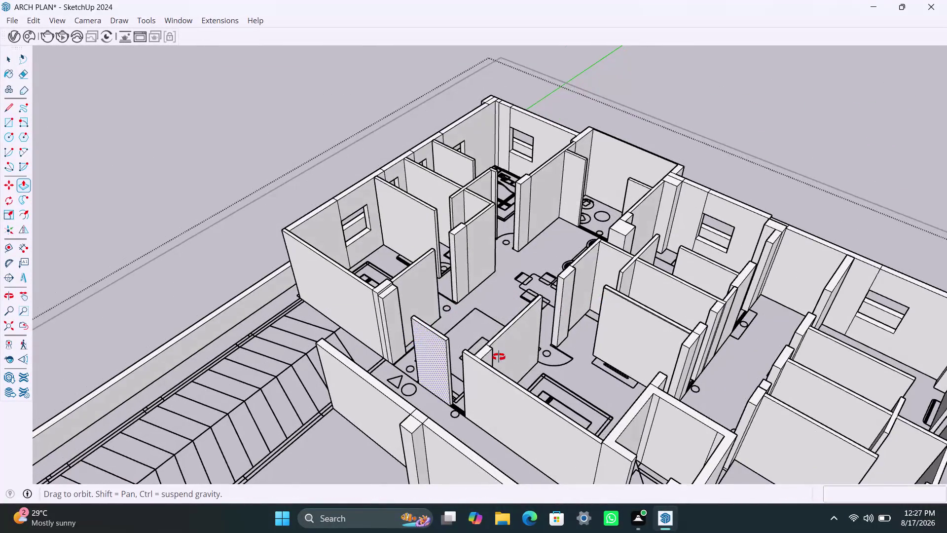
middle_drag(472, 356, 541, 386)
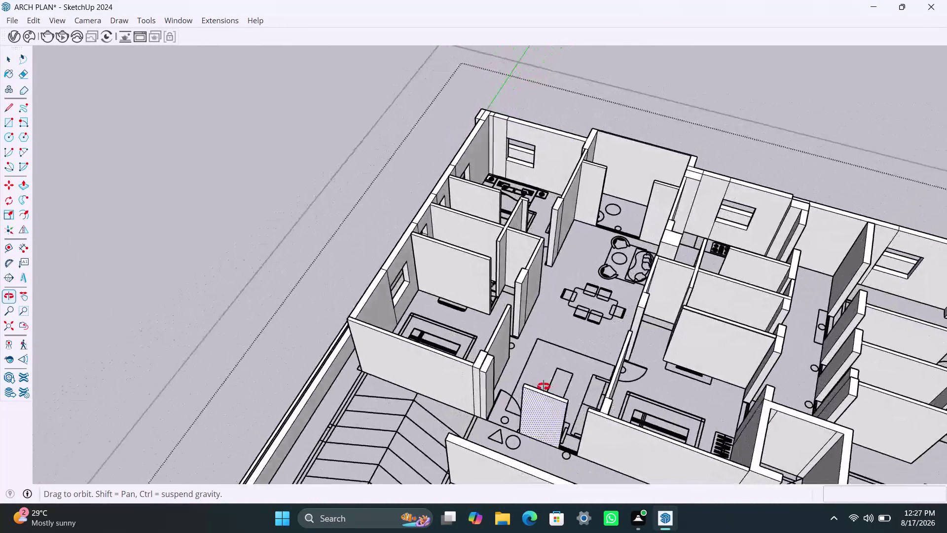
middle_drag(541, 386, 543, 386)
scroll(up, 3)
middle_drag(547, 417, 614, 288)
scroll(down, 3)
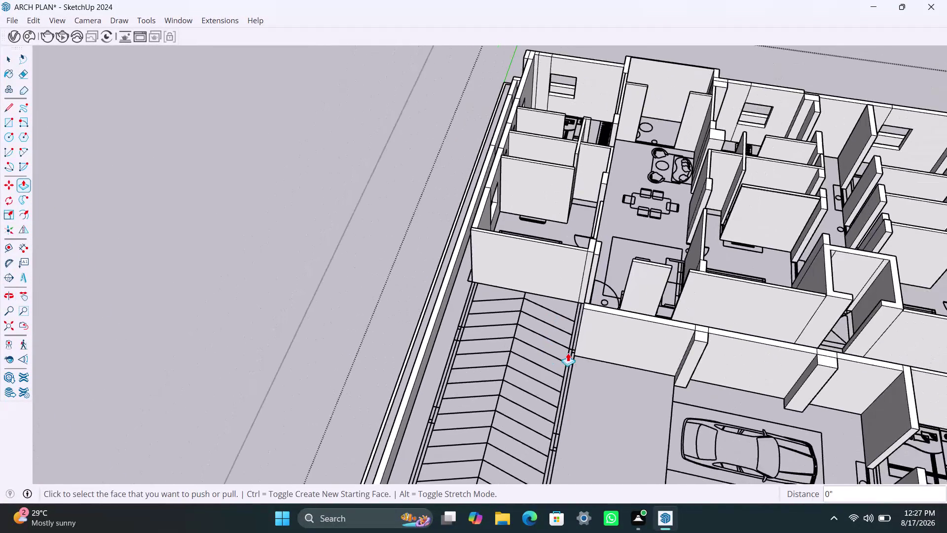
scroll(down, 3)
middle_drag(567, 334, 593, 343)
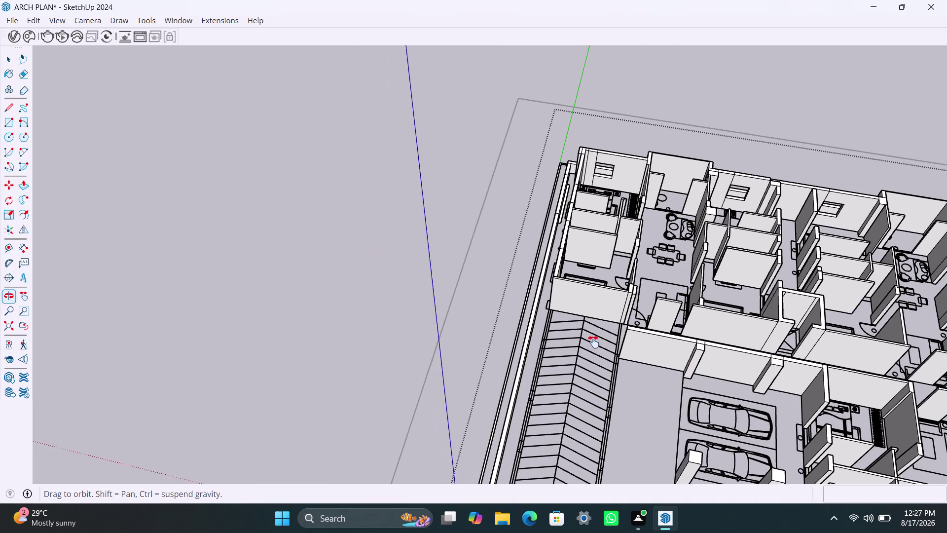
middle_drag(593, 342, 431, 291)
scroll(down, 3)
middle_drag(504, 358, 529, 370)
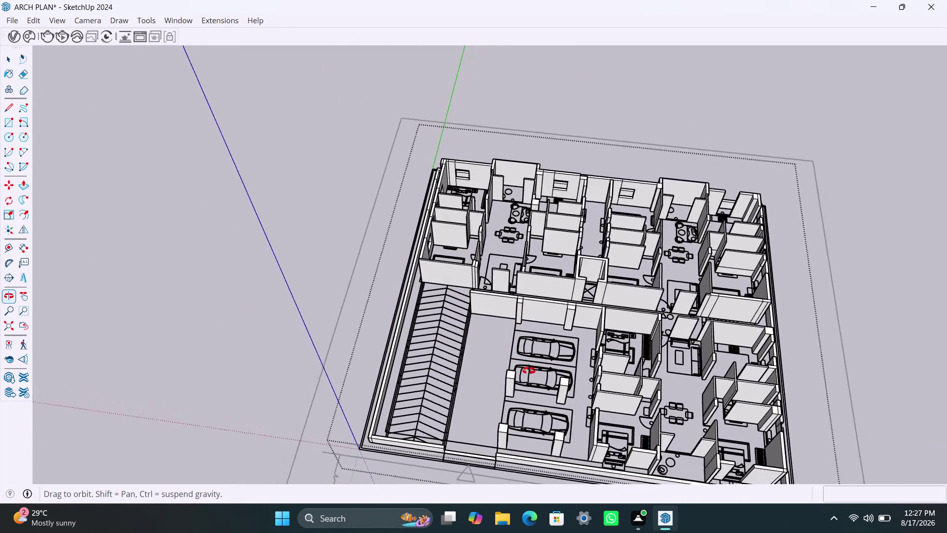
middle_drag(529, 370, 538, 374)
middle_drag(468, 364, 475, 368)
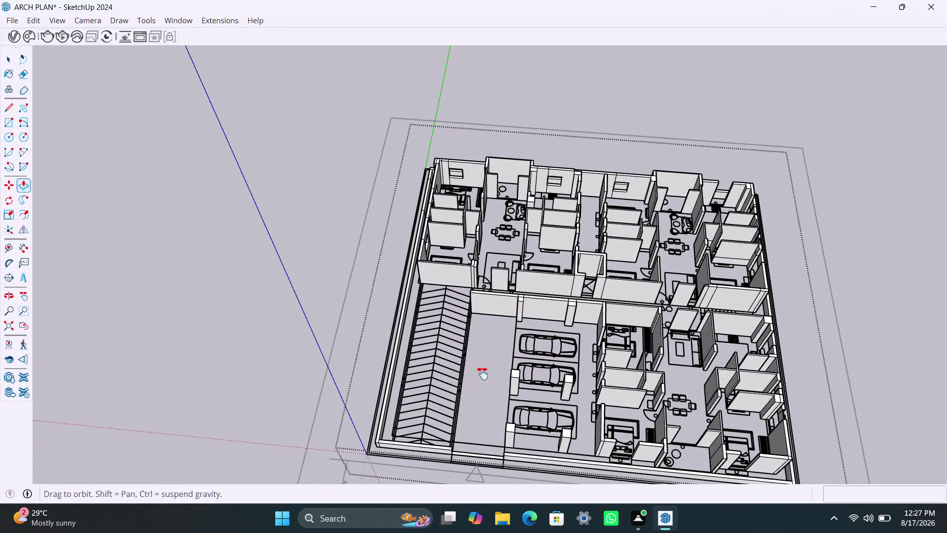
scroll(up, 3)
middle_drag(475, 368, 490, 380)
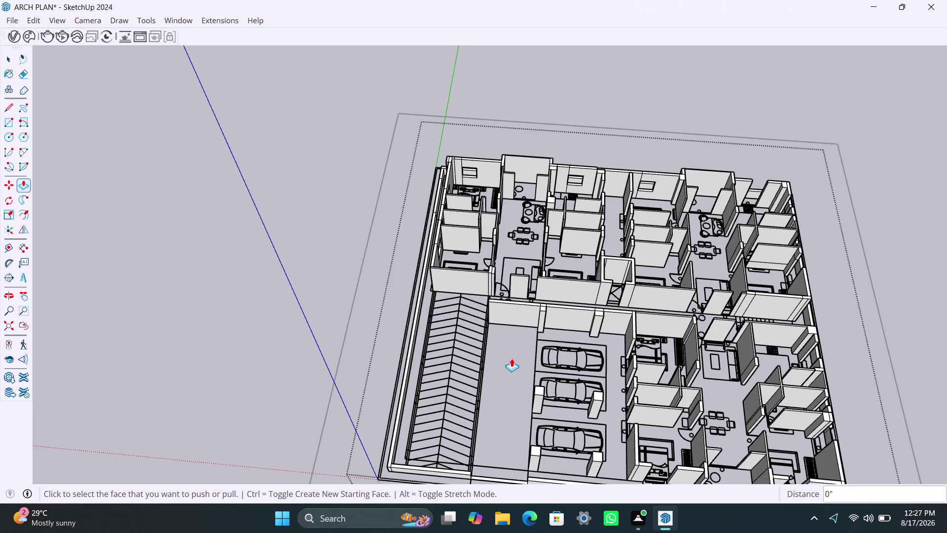
Delete the stray top edge and front face of the corridor wall segment.
scroll(down, 3)
scroll(up, 3)
key(space)
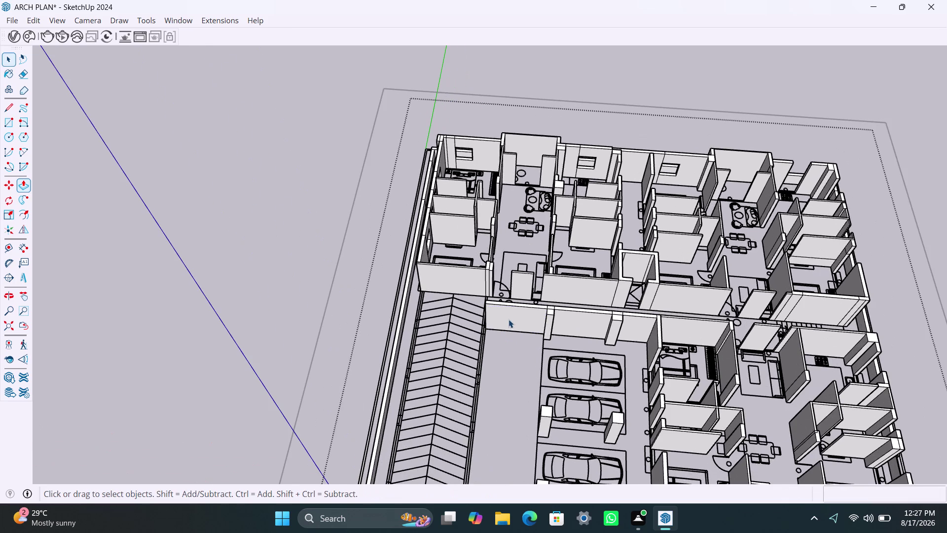
click(510, 314)
scroll(down, 3)
middle_drag(513, 321, 514, 364)
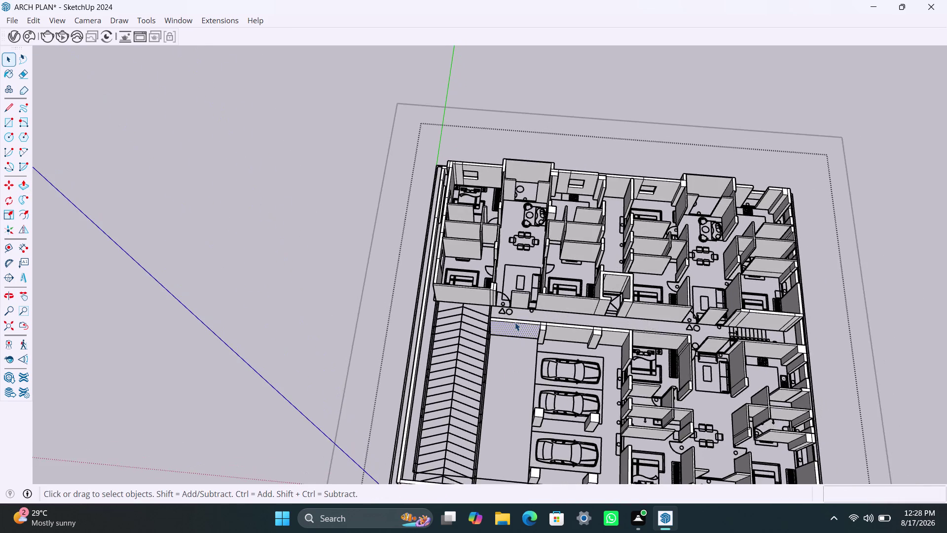
scroll(up, 3)
scroll(up, 3)
scroll(up, 3)
click(532, 322)
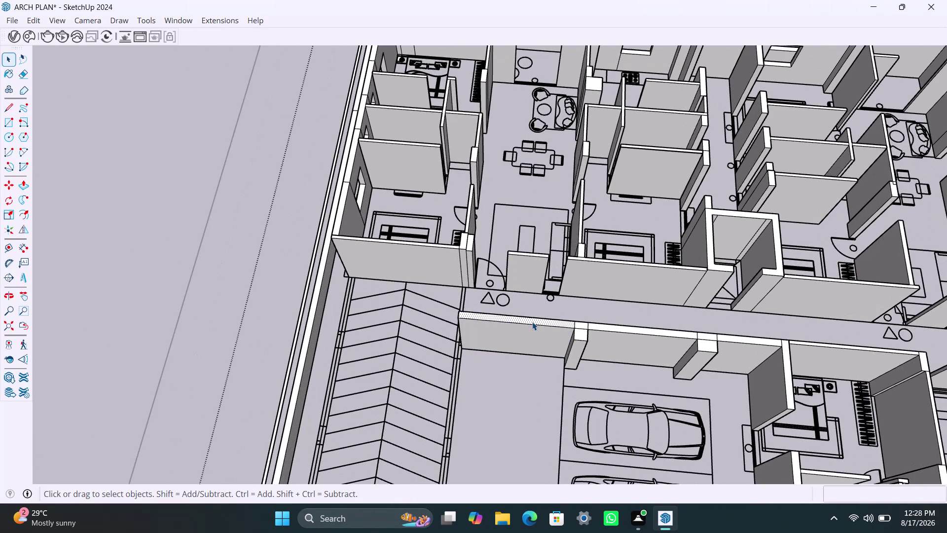
click(532, 321)
key(Delete)
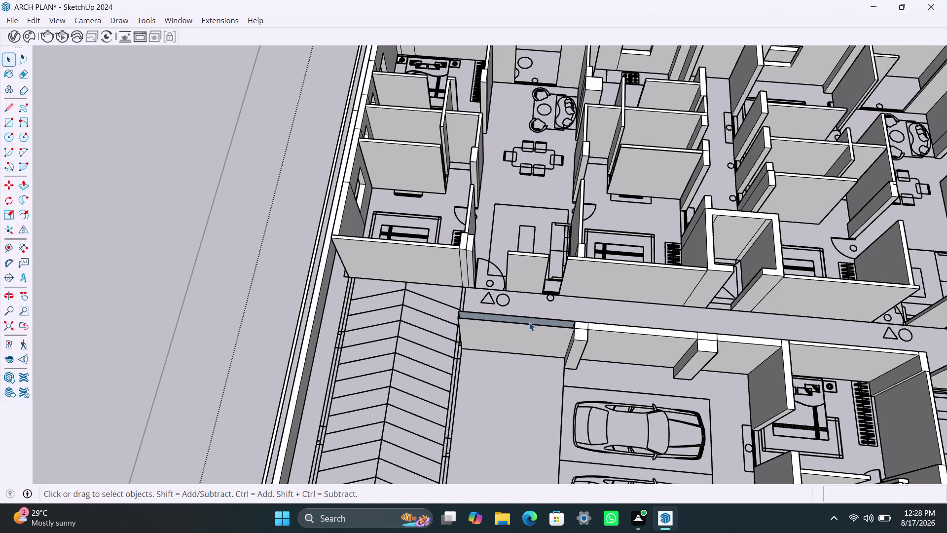
click(529, 322)
click(528, 329)
key(Delete)
Delete the remaining stray bottom and top edges along the wall segment.
click(529, 330)
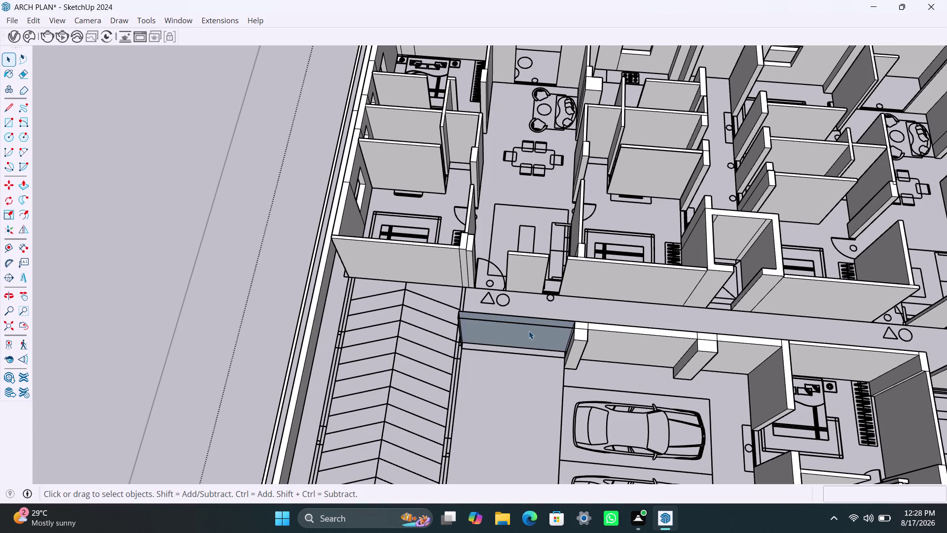
key(Delete)
click(527, 351)
click(527, 356)
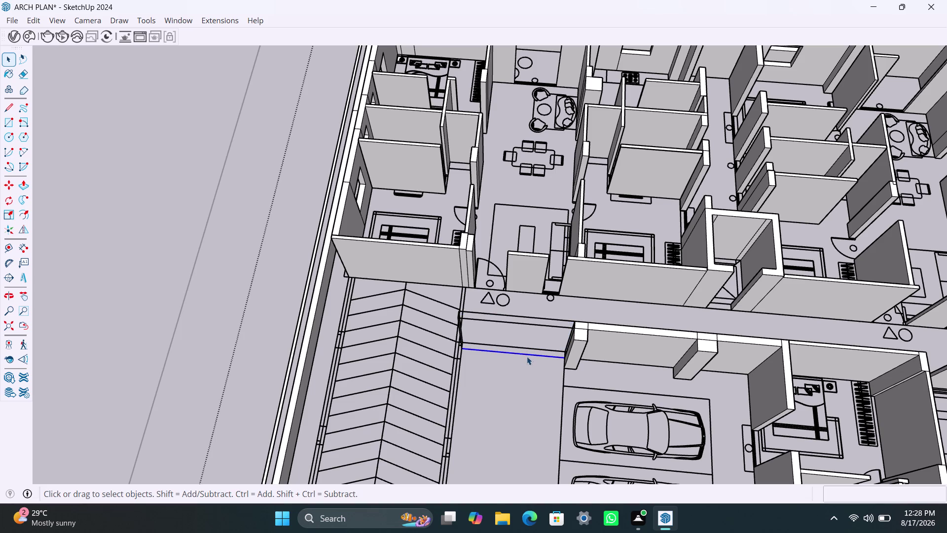
key(Delete)
click(525, 347)
key(Delete)
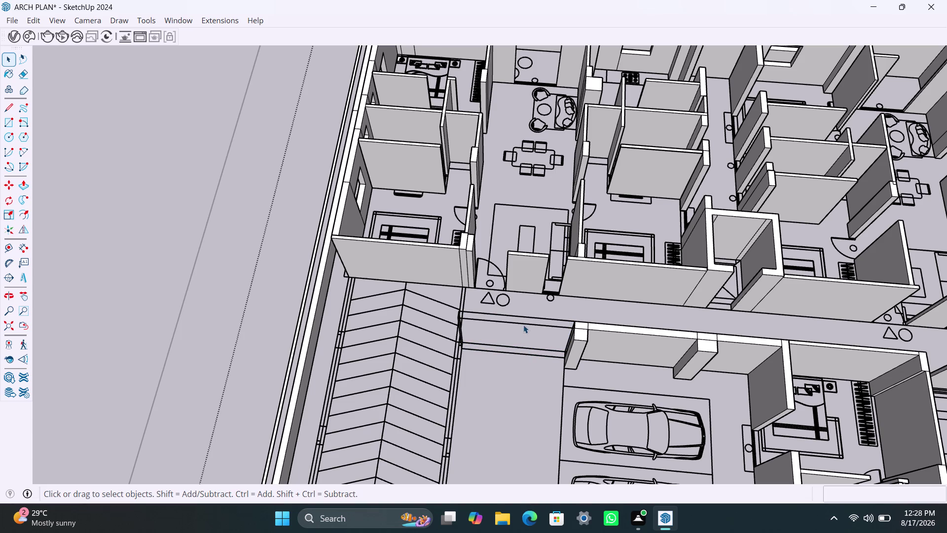
click(524, 325)
key(Delete)
click(517, 317)
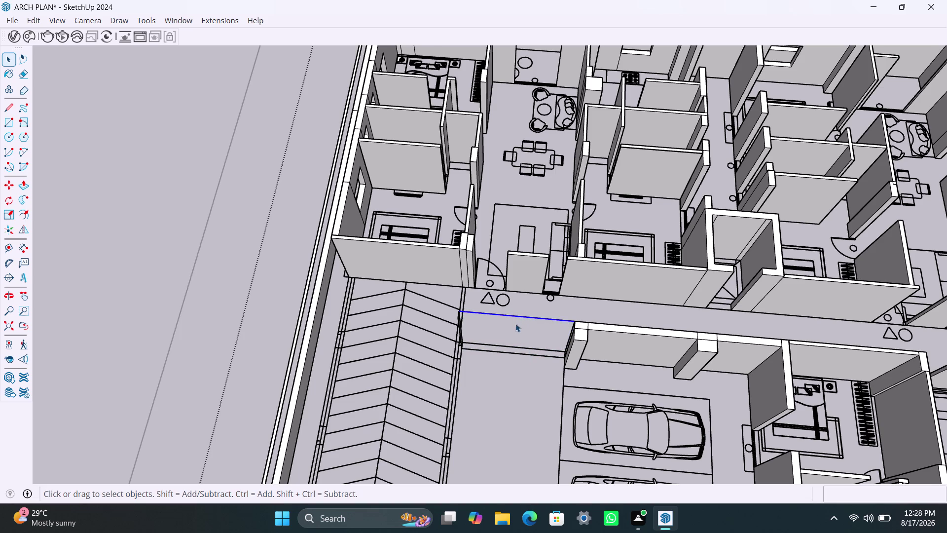
key(Delete)
scroll(up, 3)
click(459, 338)
key(Delete)
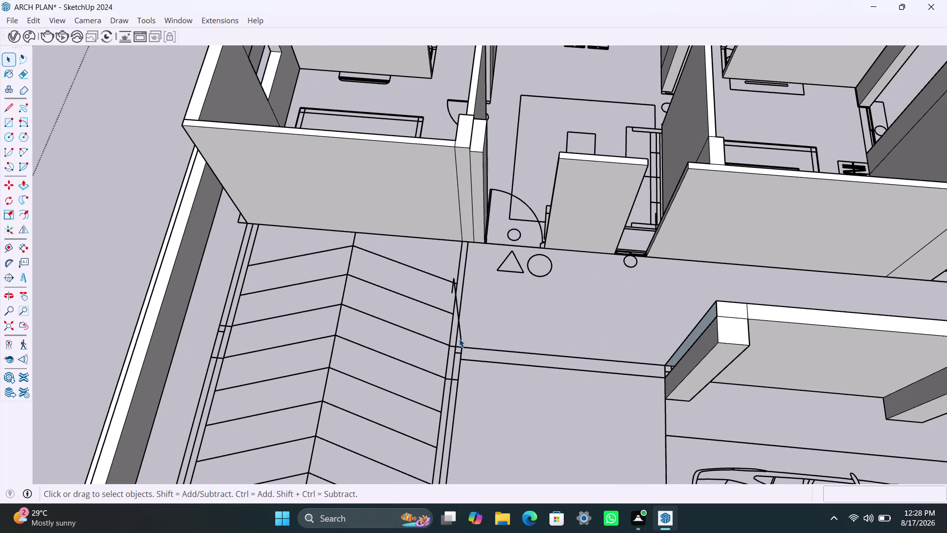
Undo the last nine edits to restore the full-height corridor wall.
key(ctrl+z)
key(ctrl+z)
key(ctrl+z)
key(ctrl+z)
key(ctrl+z)
key(ctrl+z)
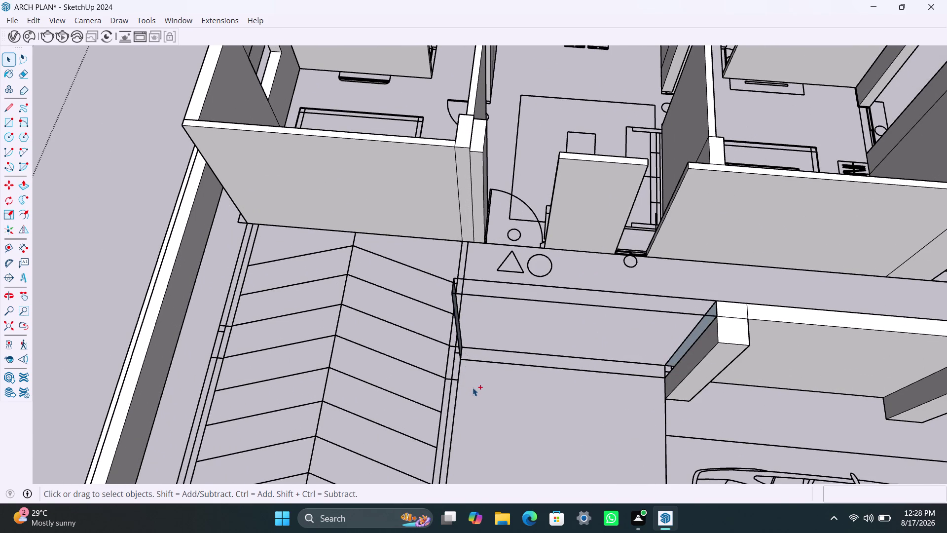
key(ctrl+z)
key(ctrl+z)
key(ctrl+z)
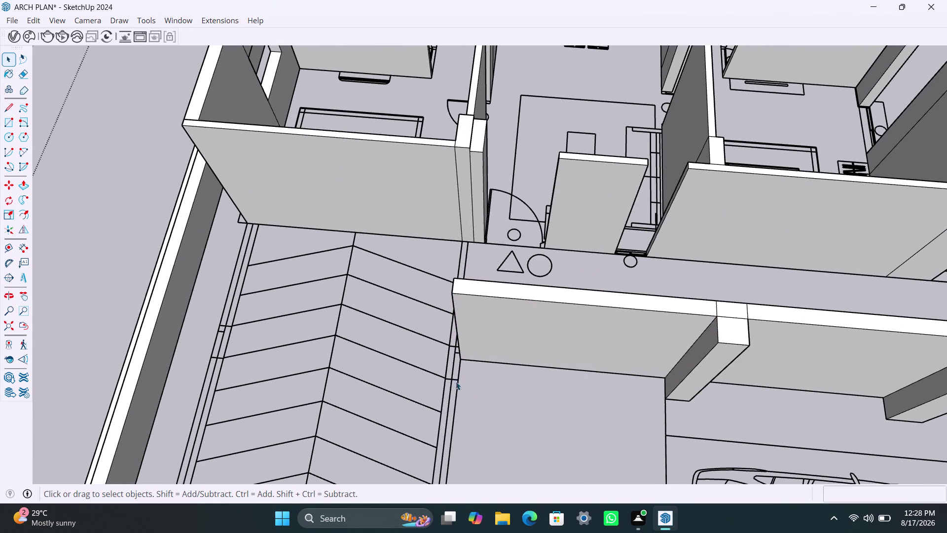
scroll(down, 3)
middle_drag(450, 374, 674, 370)
scroll(up, 3)
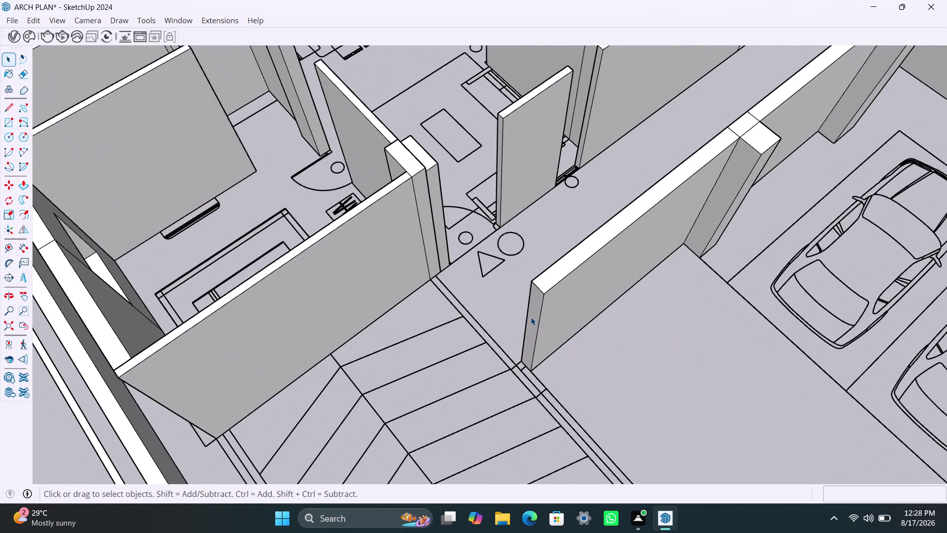
click(531, 316)
key(p)
click(530, 316)
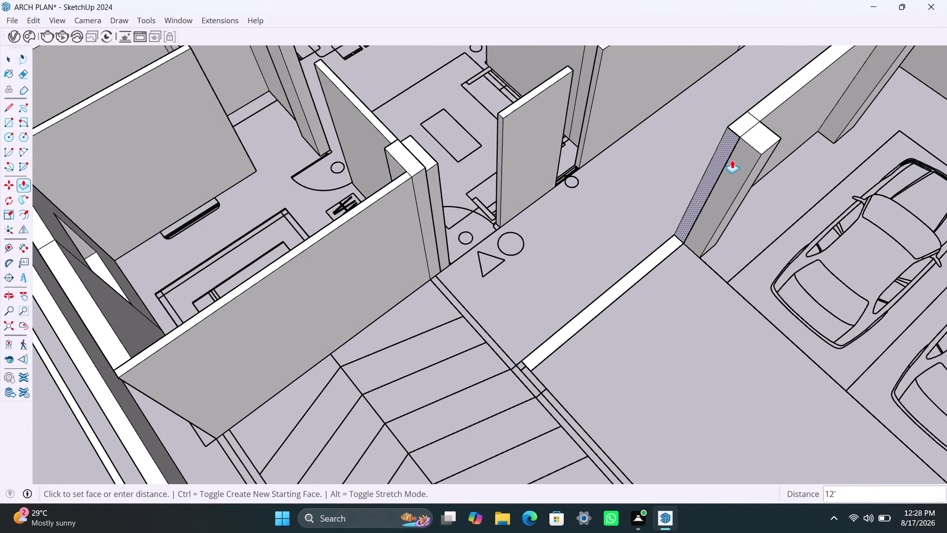
click(749, 140)
drag(690, 235, 651, 257)
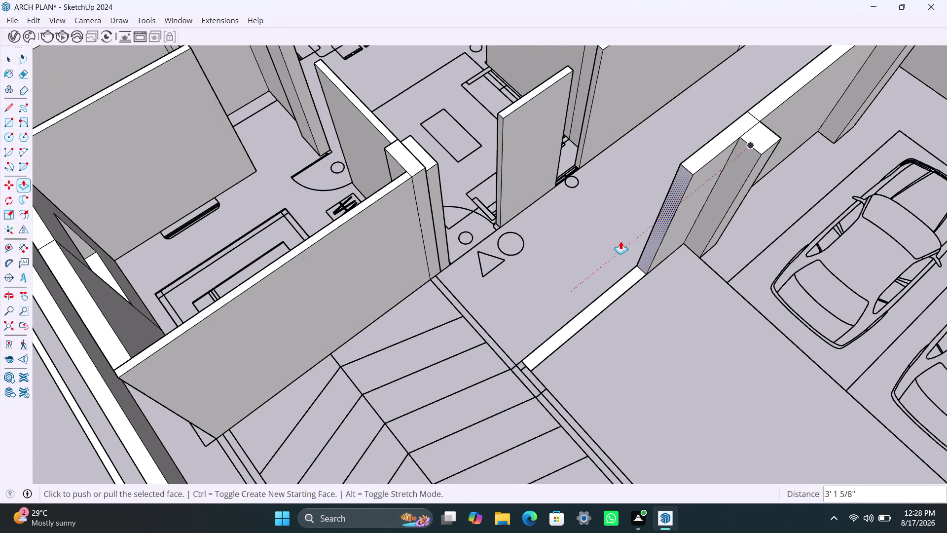
key(Escape)
key(ctrl+z)
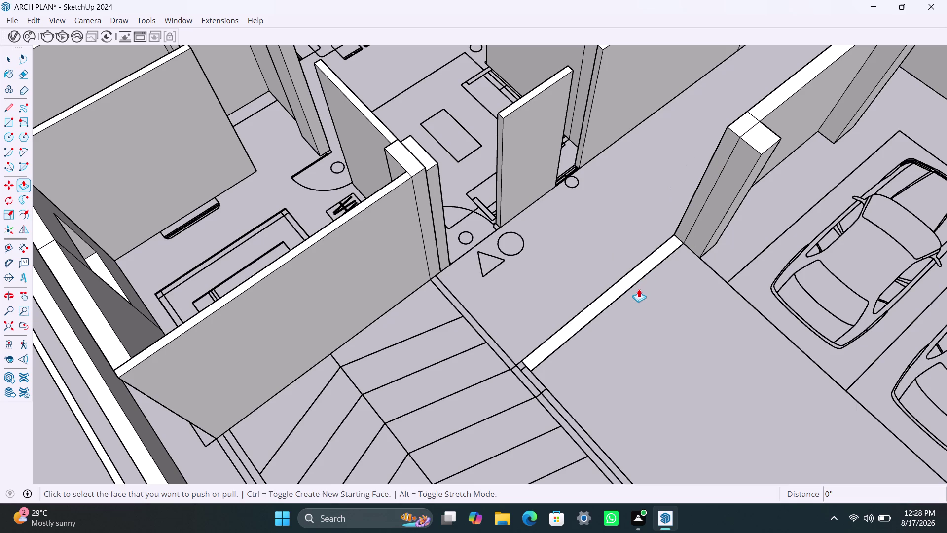
key(space)
click(628, 283)
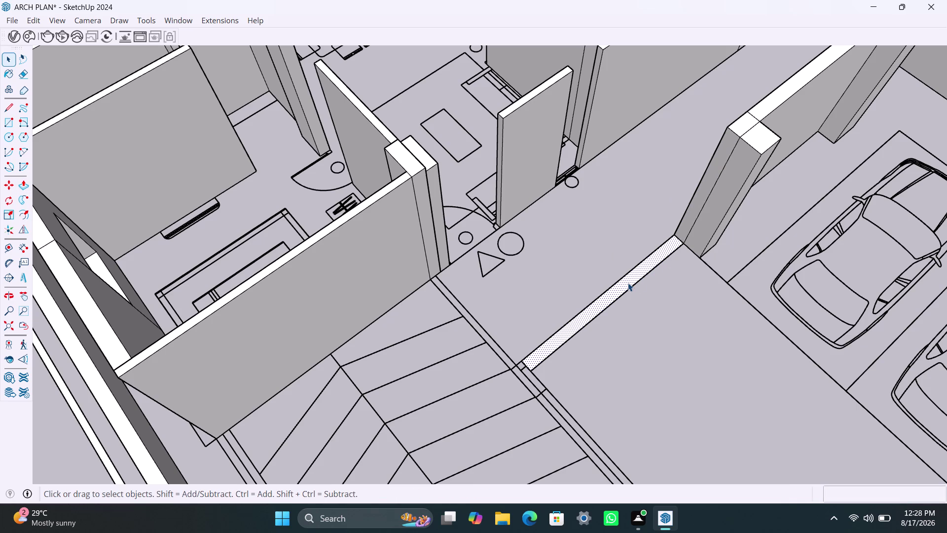
key(Delete)
key(ctrl+z)
scroll(down, 3)
middle_drag(680, 351, 488, 322)
scroll(up, 3)
middle_drag(534, 370, 535, 370)
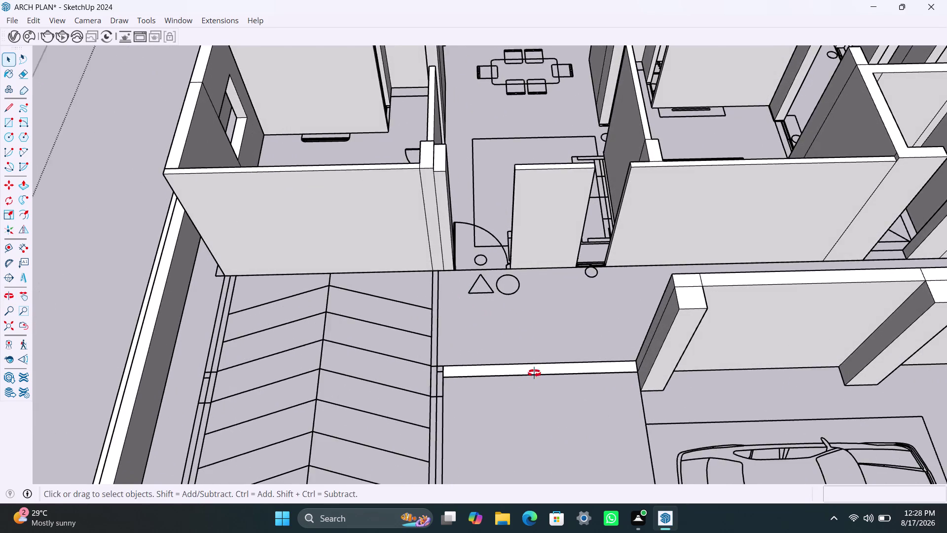
Copy the doorway wall end's top edge 3' down to mark the lintel depth.
middle_drag(534, 370, 411, 382)
scroll(up, 3)
middle_drag(495, 307, 393, 336)
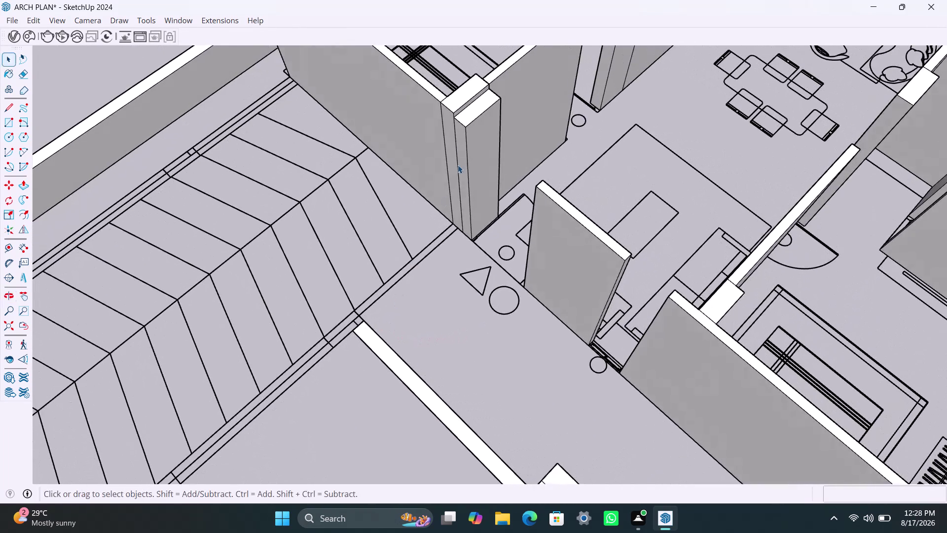
scroll(down, 3)
middle_drag(475, 340, 761, 347)
scroll(up, 3)
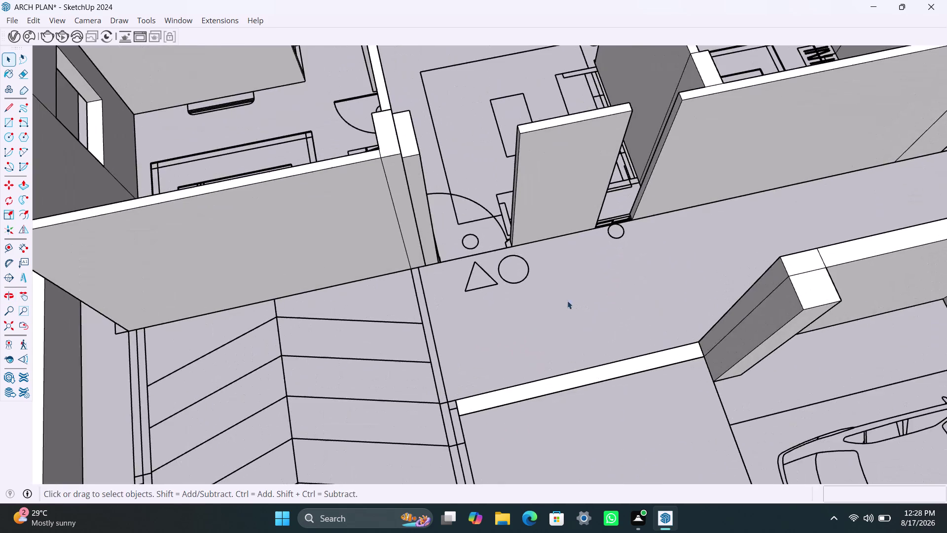
middle_drag(534, 314, 739, 332)
scroll(up, 3)
middle_drag(480, 240, 535, 253)
scroll(down, 3)
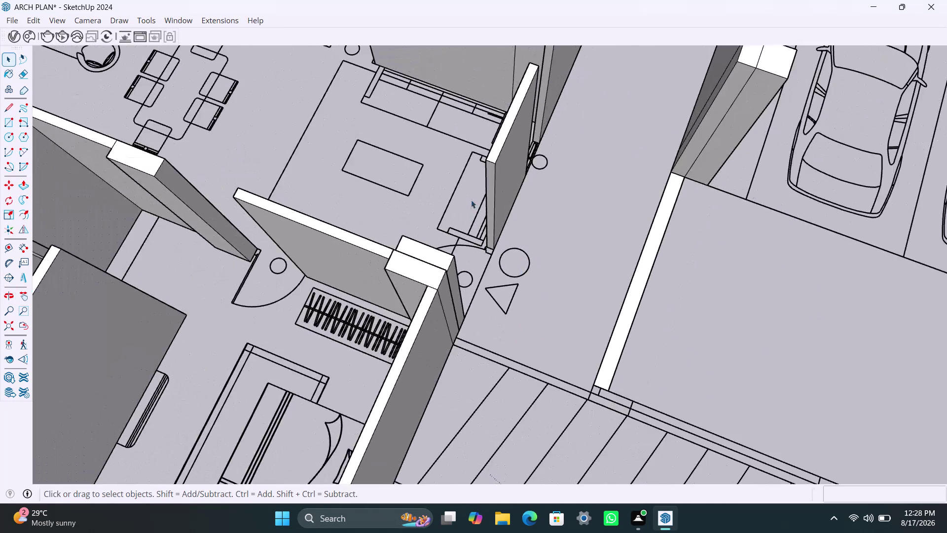
scroll(up, 3)
click(498, 165)
key(m)
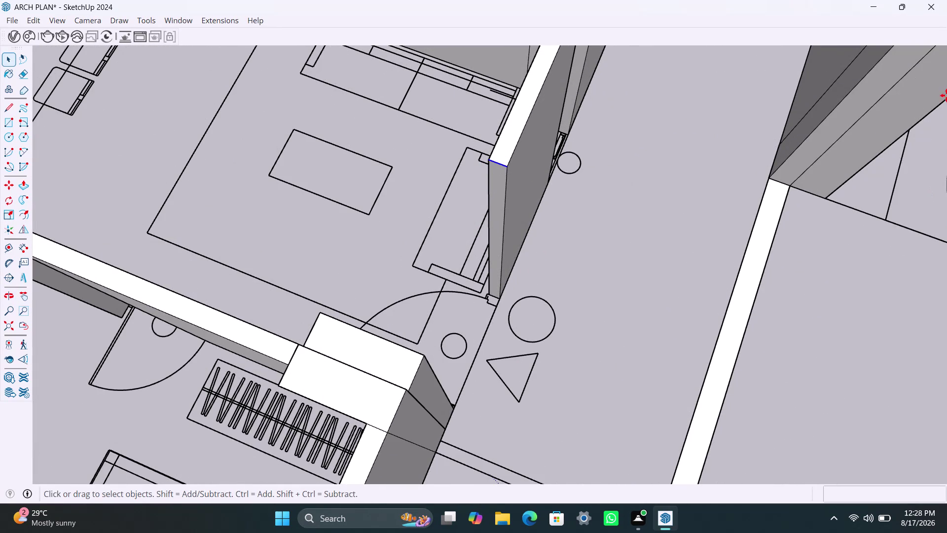
click(507, 169)
key(3)
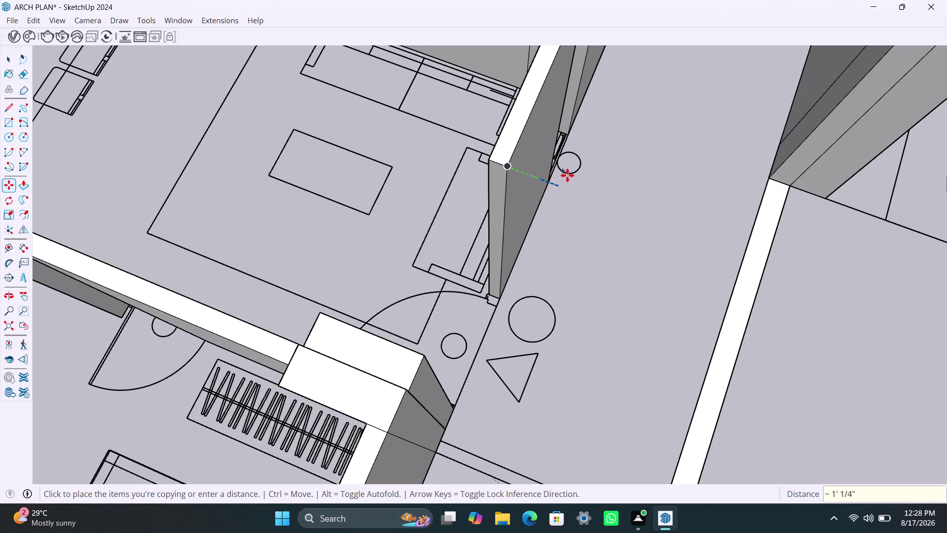
key(ctrl+z)
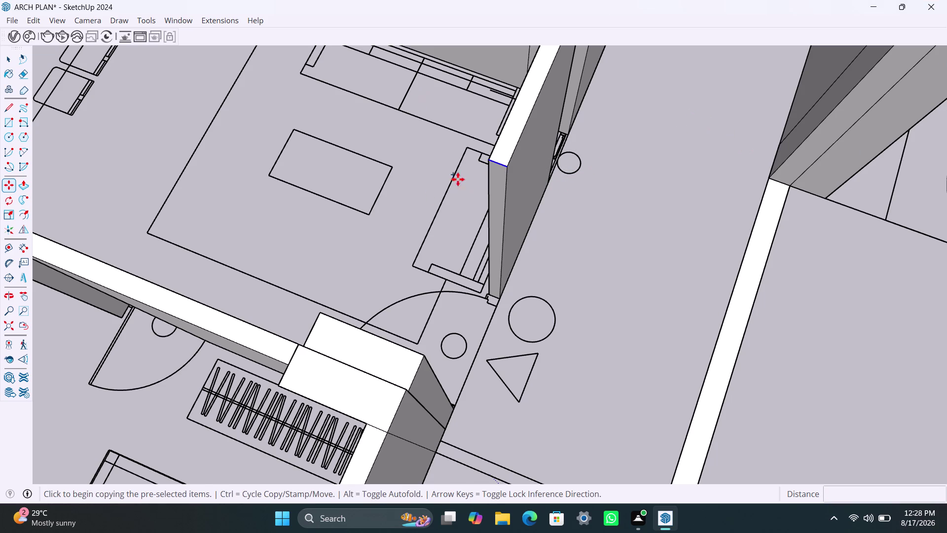
click(505, 170)
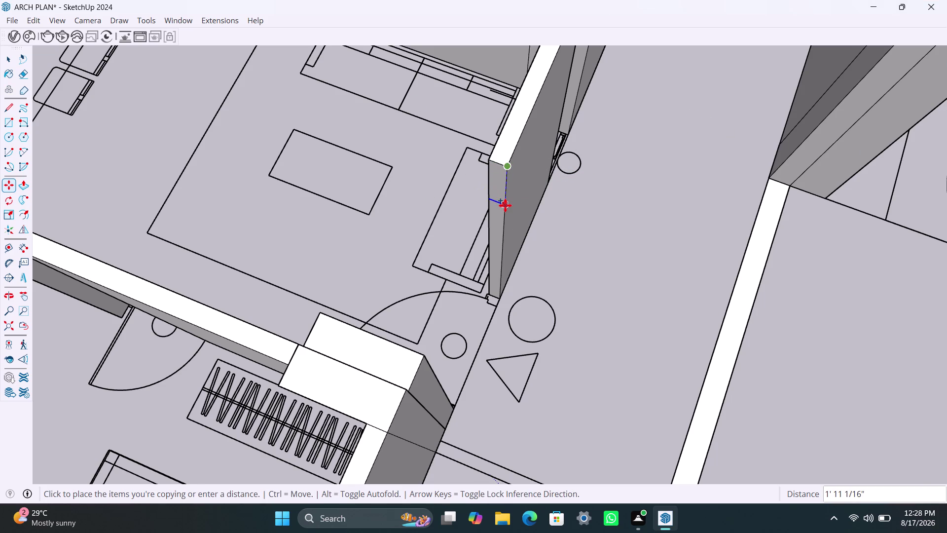
text(3')
key(Return)
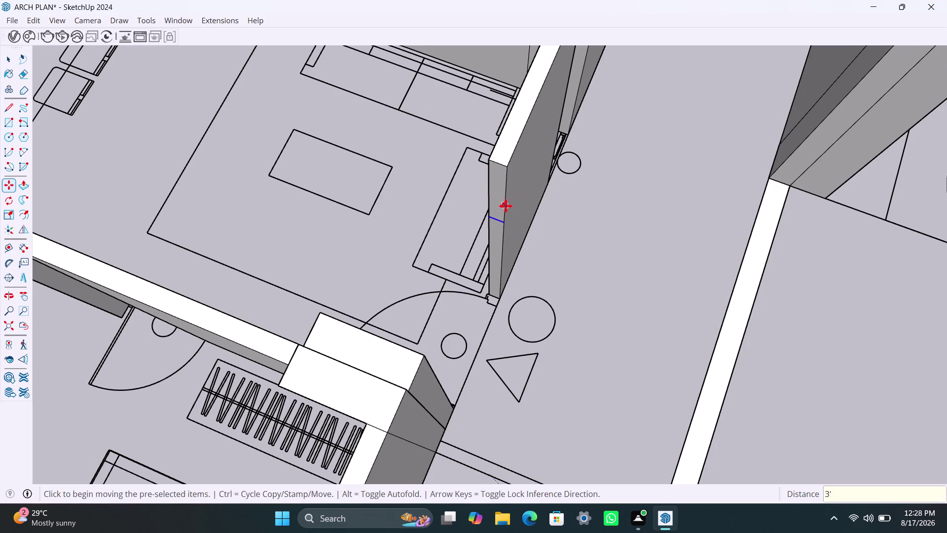
Push/pull the 3' strip across the doorway to the opposite wall, forming the lintel.
key(space)
click(497, 211)
key(p)
click(496, 211)
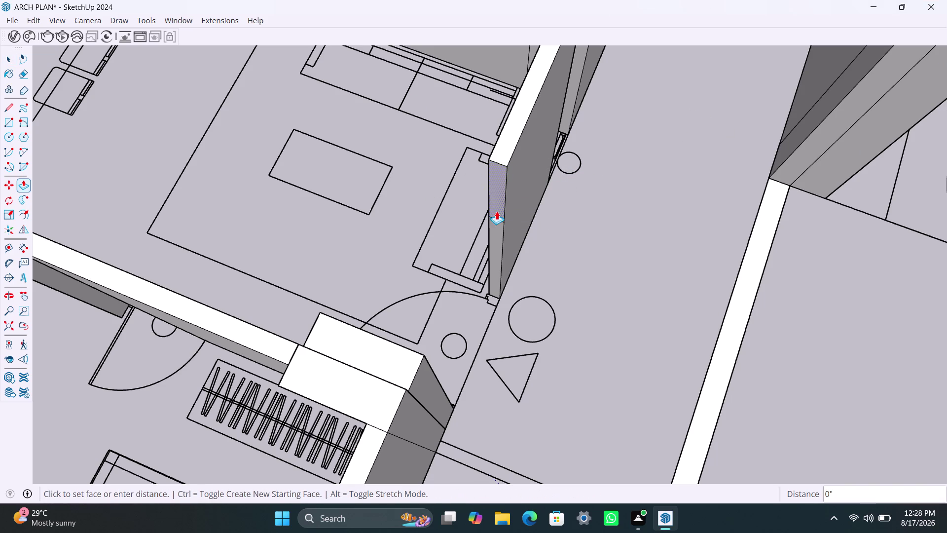
click(435, 381)
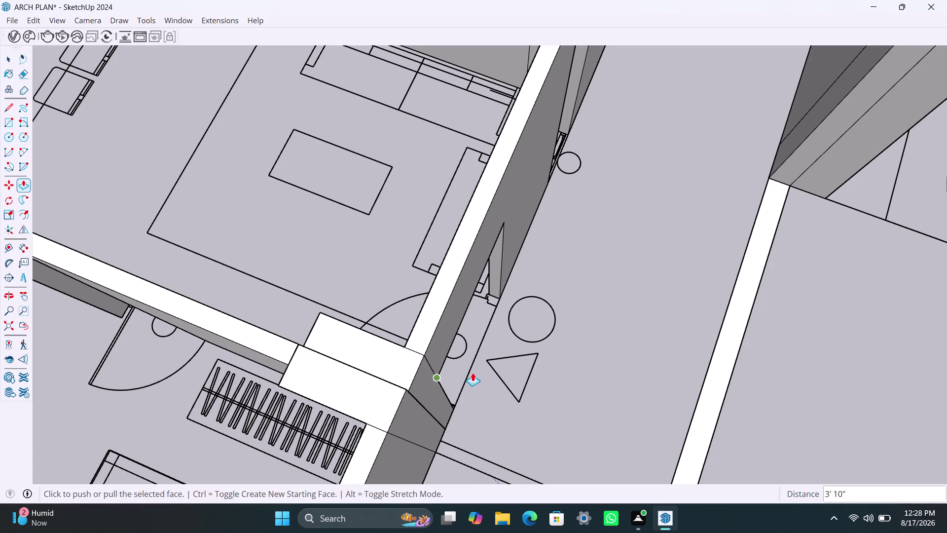
scroll(down, 3)
middle_drag(522, 368, 235, 297)
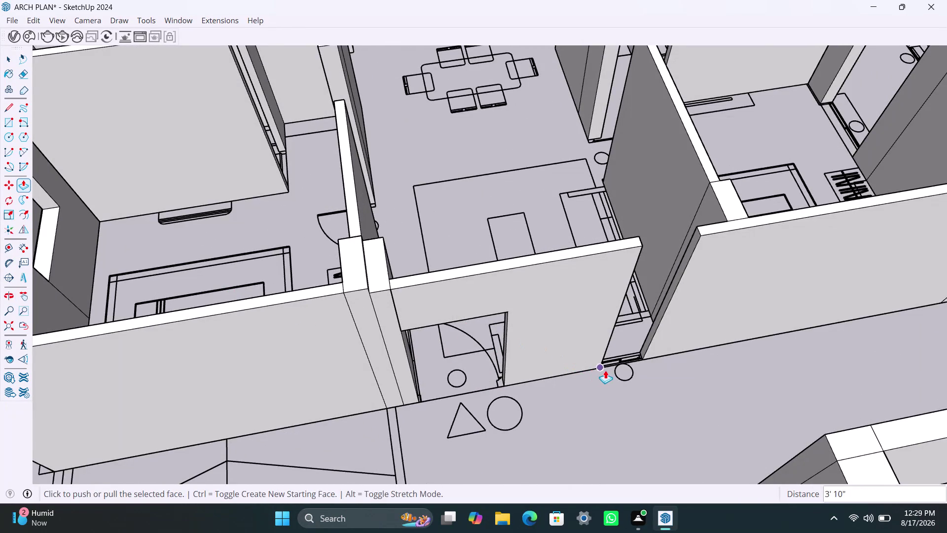
scroll(down, 3)
middle_drag(628, 406, 510, 403)
scroll(up, 3)
middle_drag(532, 403, 515, 412)
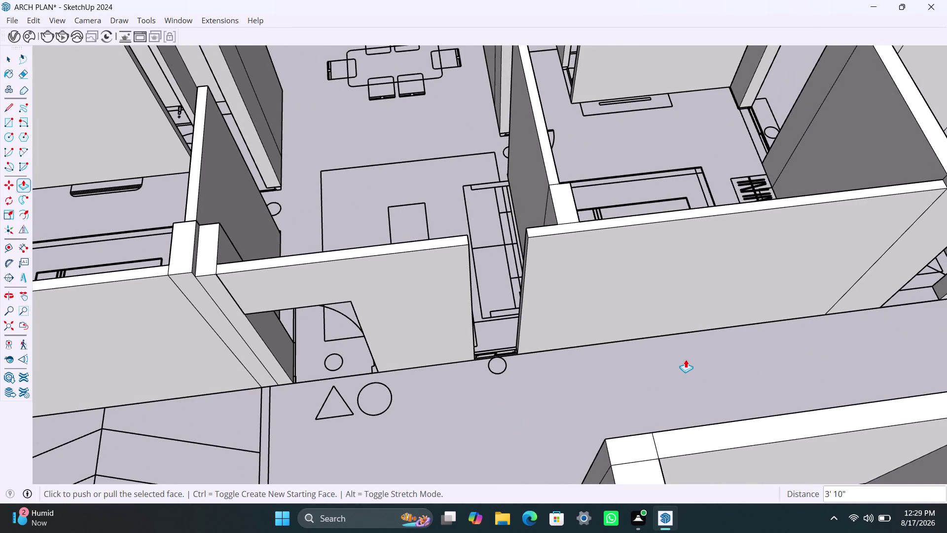
Orbit the view to face the next gap between wall ends.
scroll(up, 3)
middle_drag(538, 402, 537, 402)
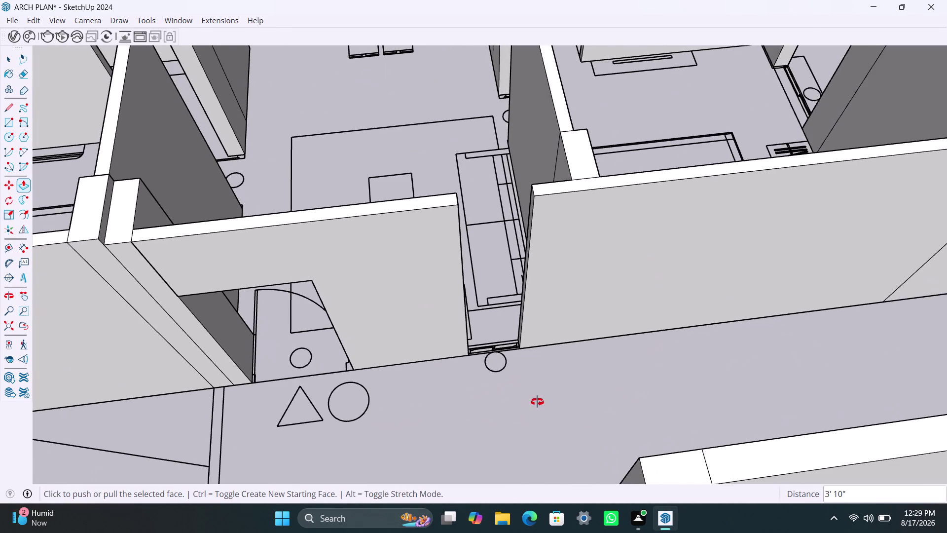
middle_drag(537, 402, 425, 401)
key(space)
scroll(up, 3)
middle_drag(527, 385, 461, 399)
scroll(up, 3)
middle_drag(498, 254, 450, 276)
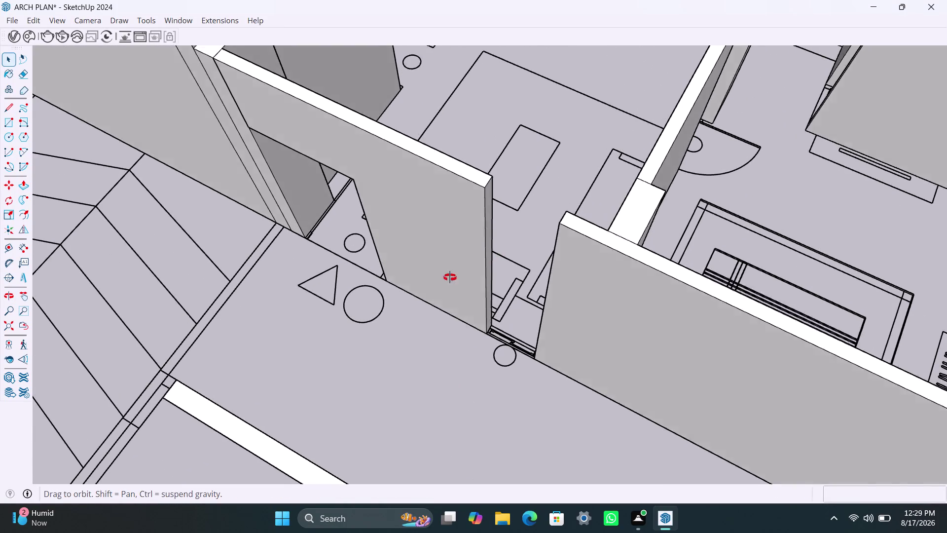
middle_drag(450, 276, 450, 277)
scroll(up, 3)
Copy the wall end's top edge 3' and then 4' down.
click(471, 192)
key(m)
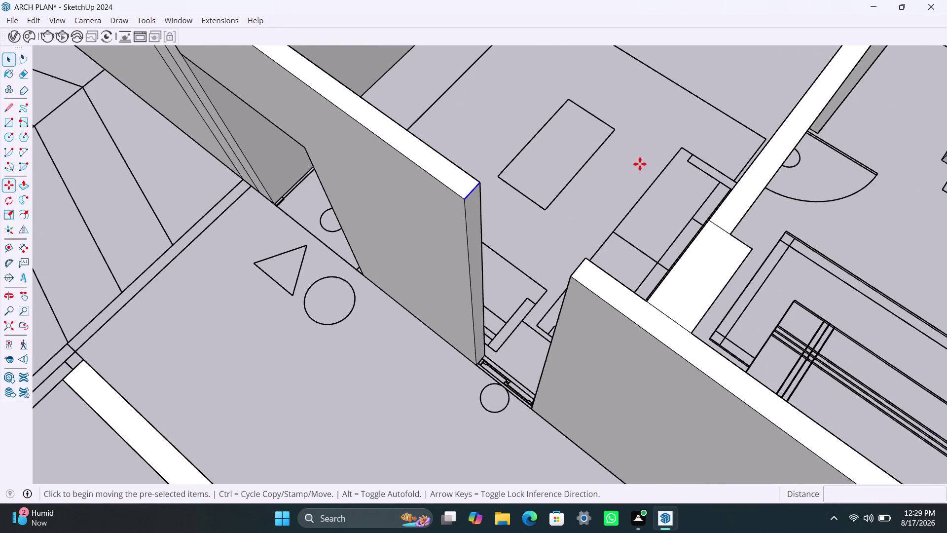
click(465, 200)
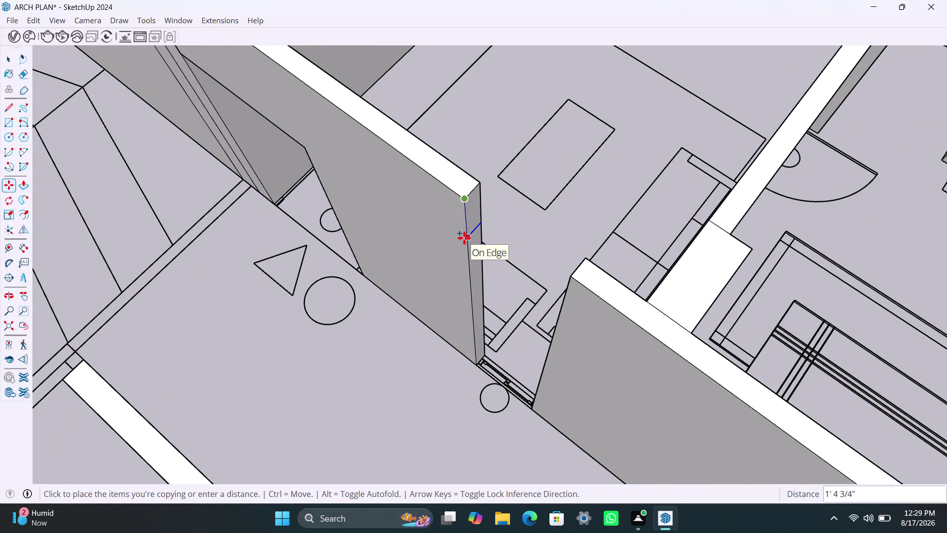
text(3')
key(Return)
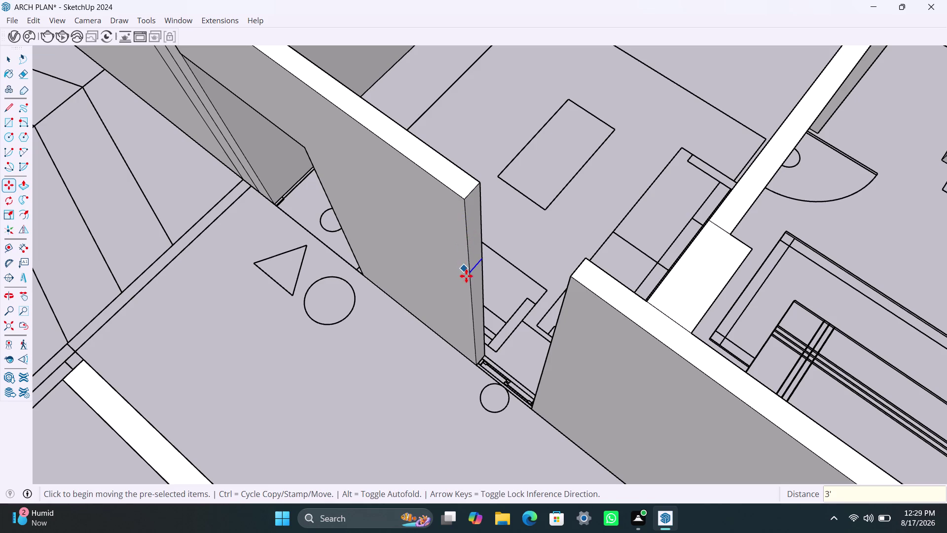
key(m)
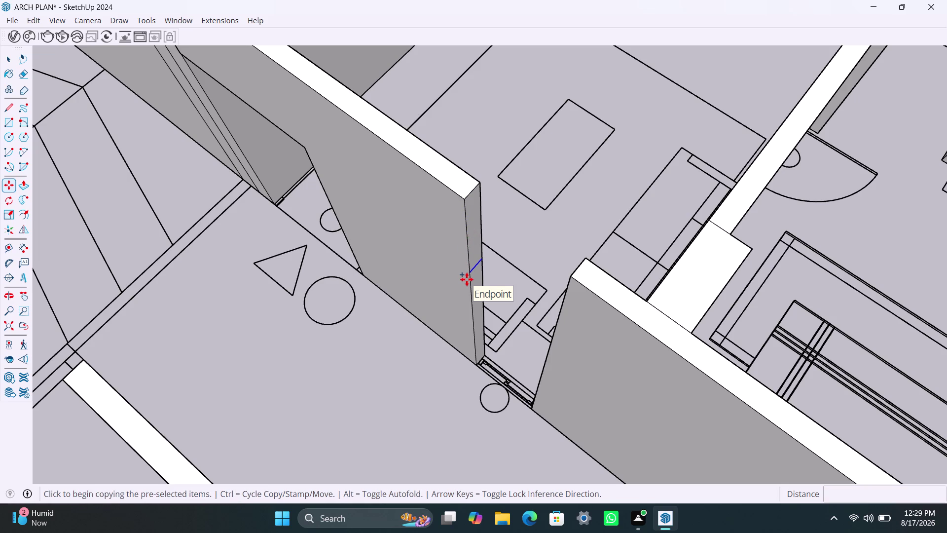
click(468, 276)
text(4)
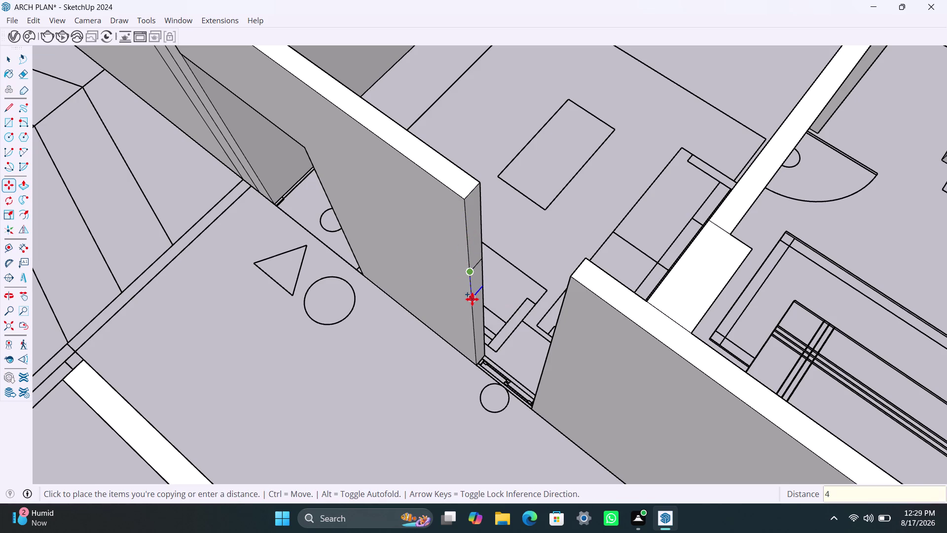
text(')
key(Return)
Push/pull the upper strip across to the opposite wall.
key(space)
click(477, 255)
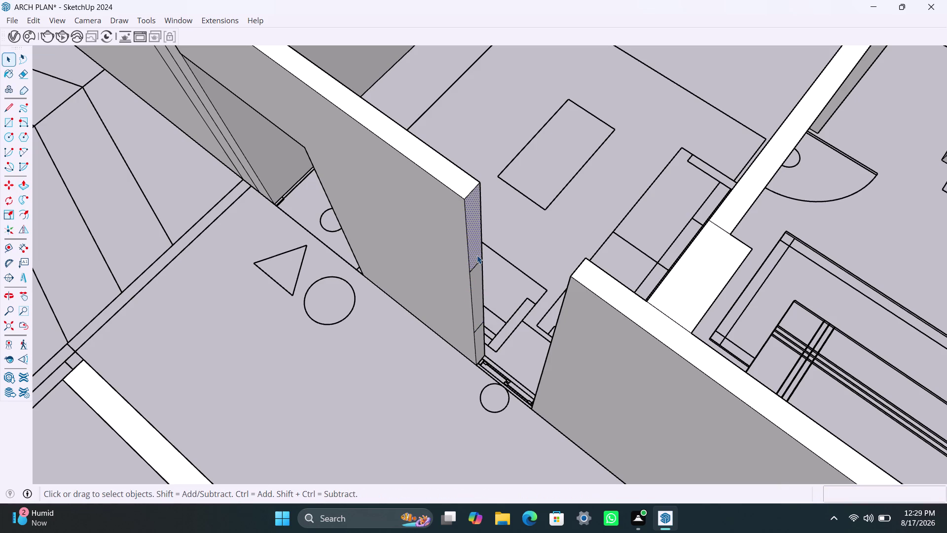
key(p)
click(477, 255)
click(565, 304)
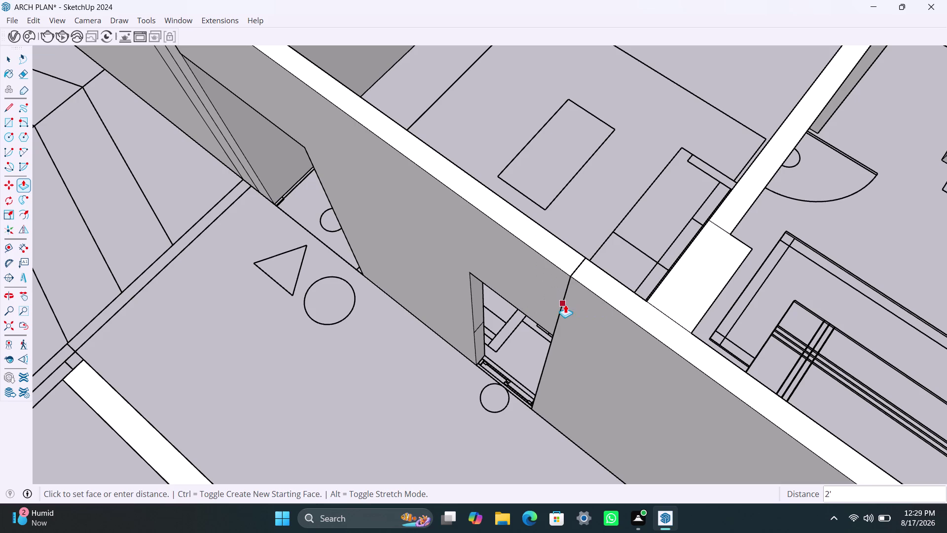
scroll(up, 3)
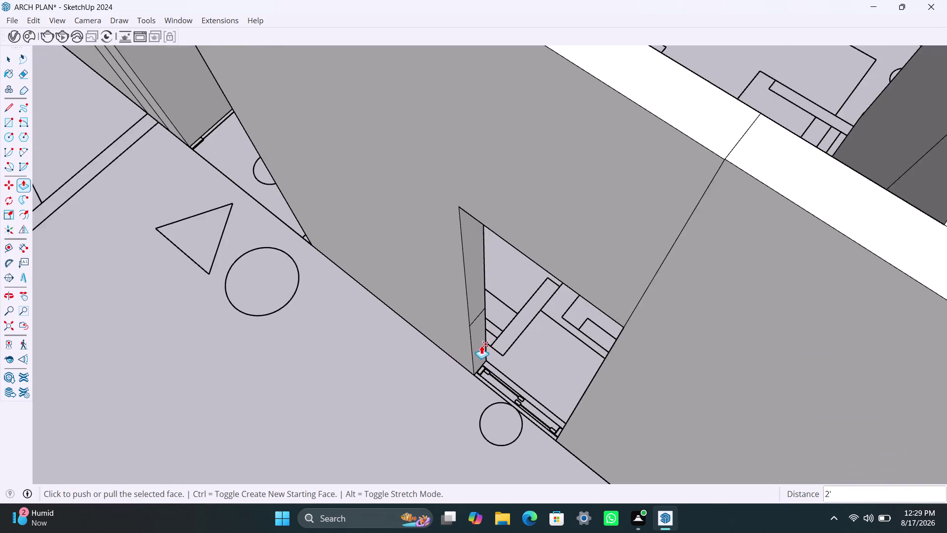
scroll(up, 3)
Extend the lower strip the same distance, leaving a small window opening above it.
key(space)
click(475, 337)
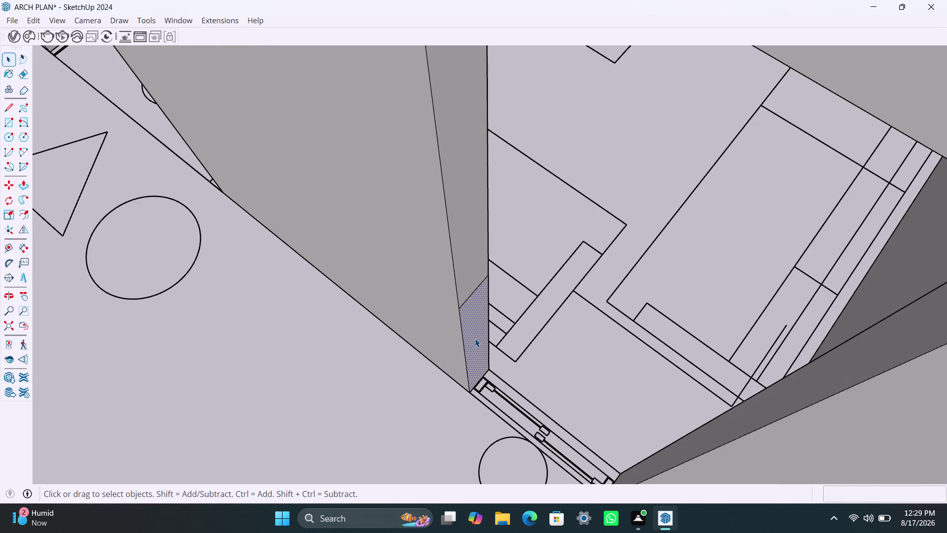
key(p)
double_click(475, 338)
scroll(down, 3)
scroll(down, 3)
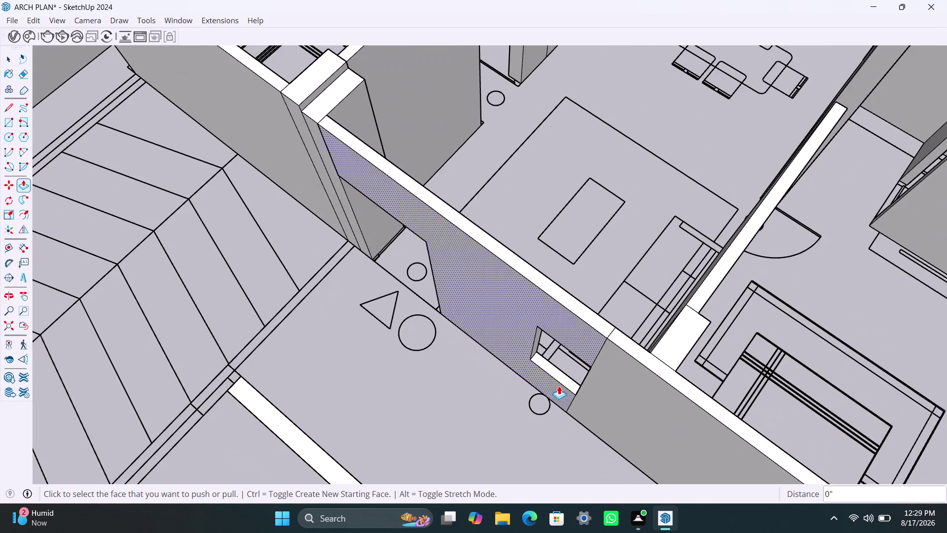
scroll(down, 3)
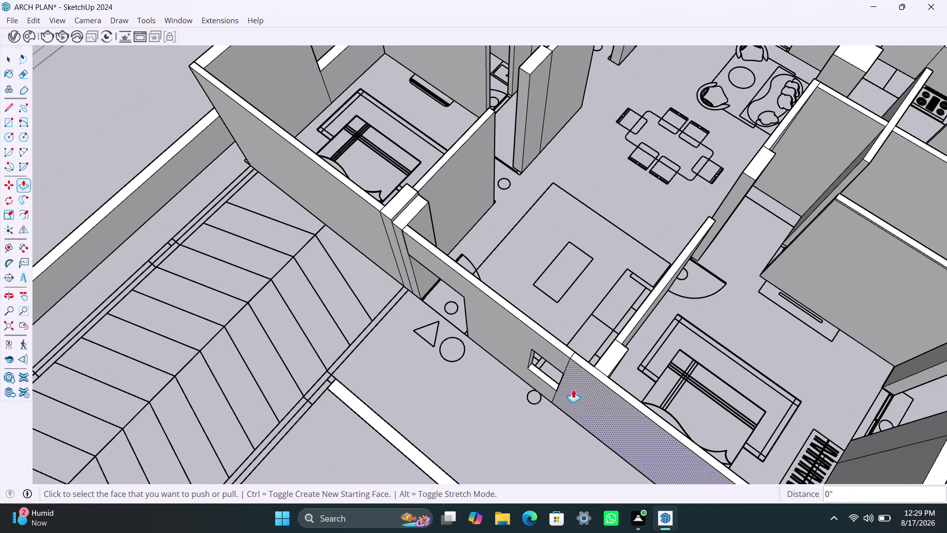
scroll(down, 3)
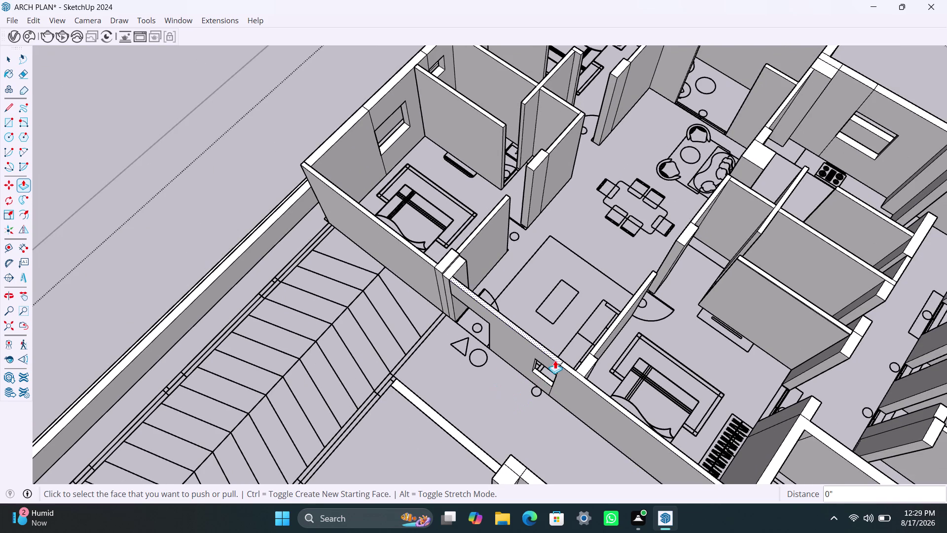
middle_drag(555, 360, 378, 355)
scroll(up, 3)
middle_drag(589, 347, 529, 363)
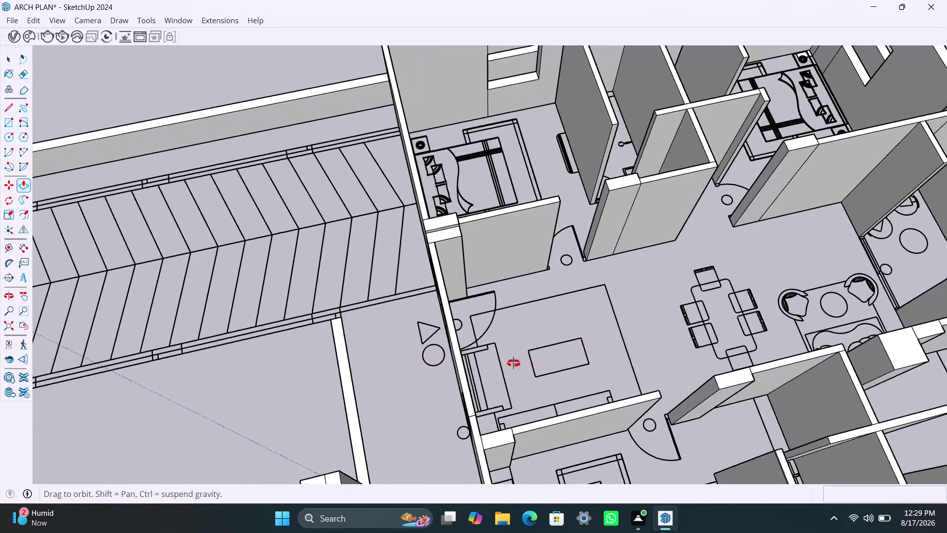
middle_drag(529, 363, 484, 355)
scroll(up, 3)
middle_drag(569, 331, 345, 310)
scroll(up, 3)
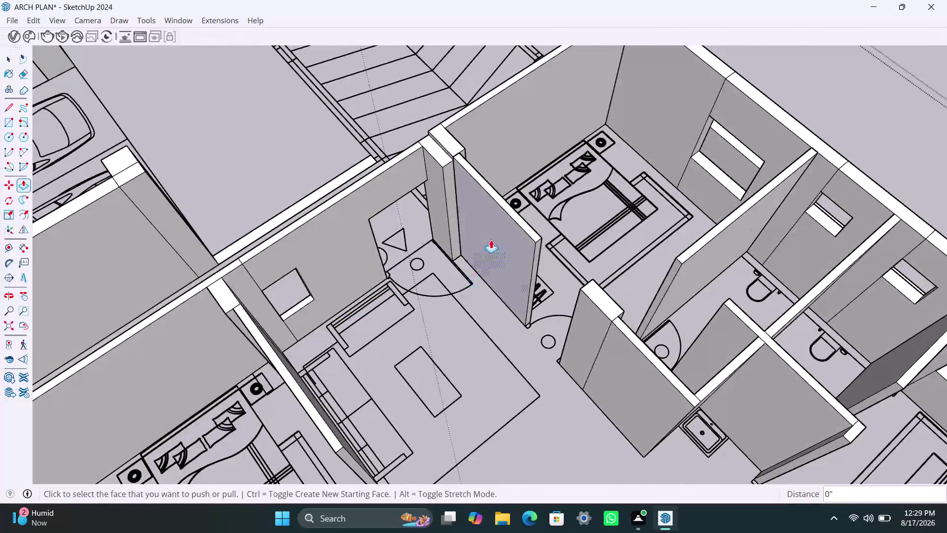
scroll(up, 3)
scroll(up, 3)
key(space)
click(542, 236)
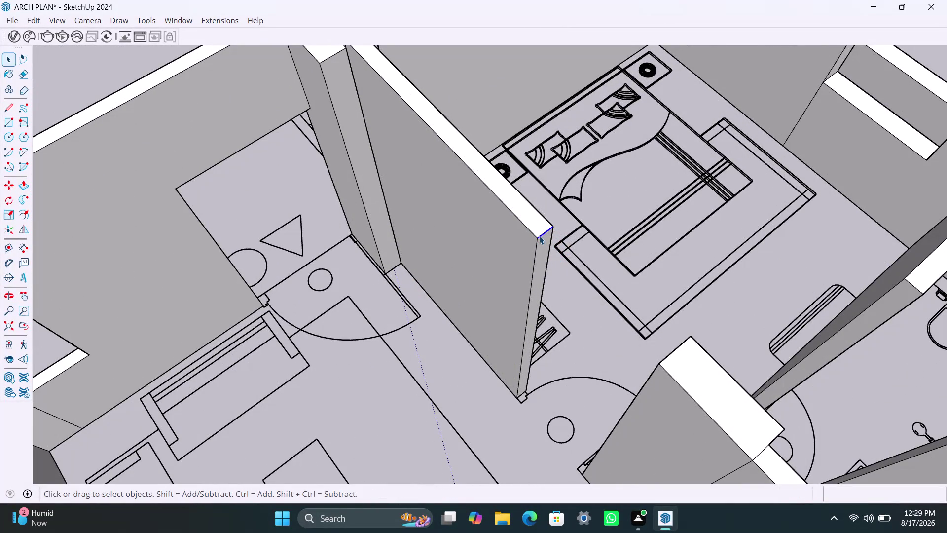
key(m)
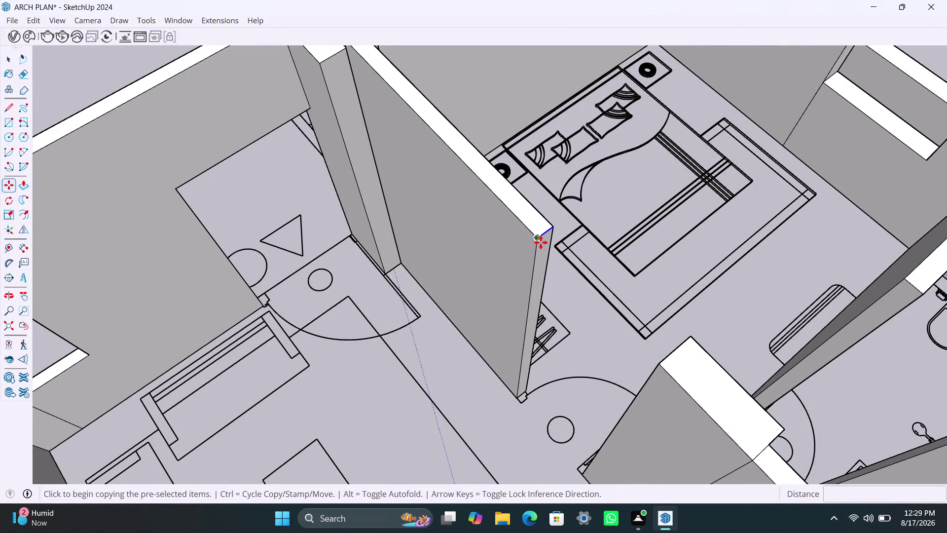
click(541, 243)
text(3')
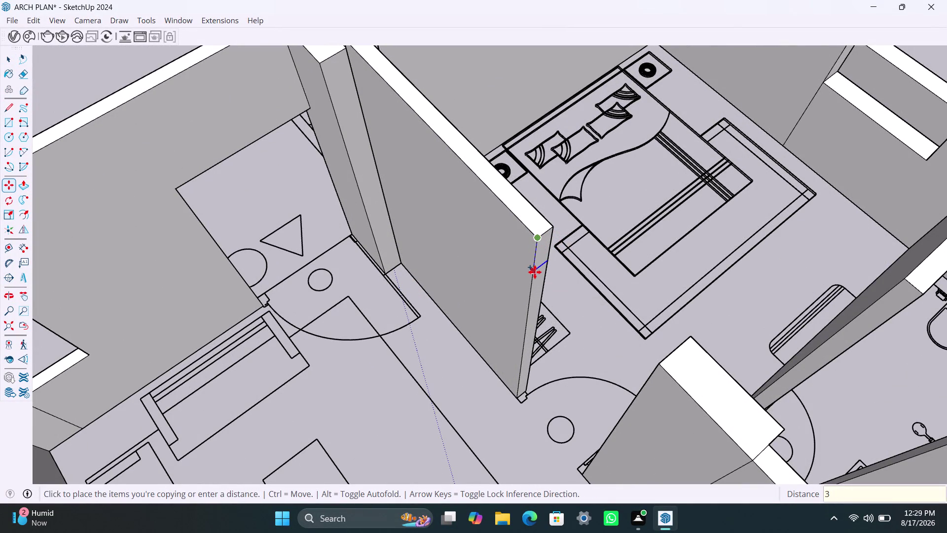
key(Return)
key(space)
click(543, 274)
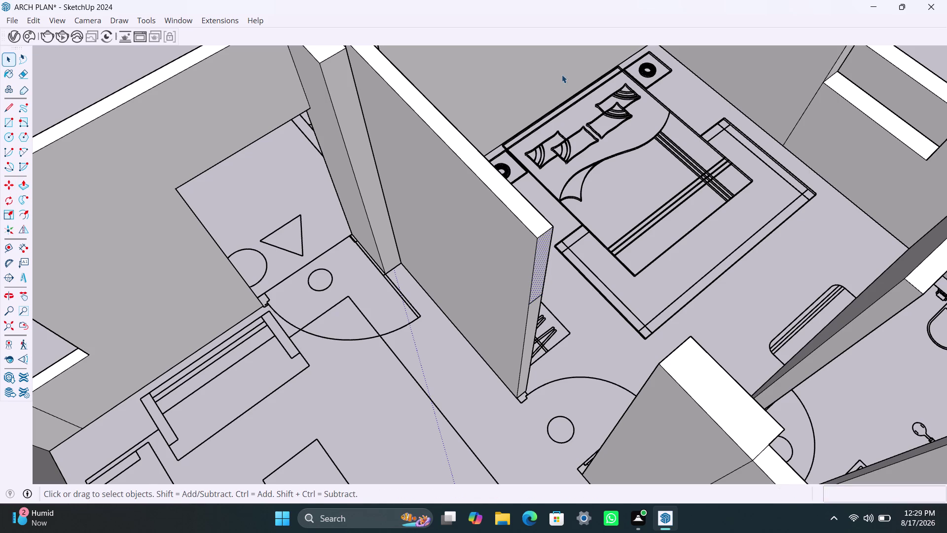
key(p)
click(562, 74)
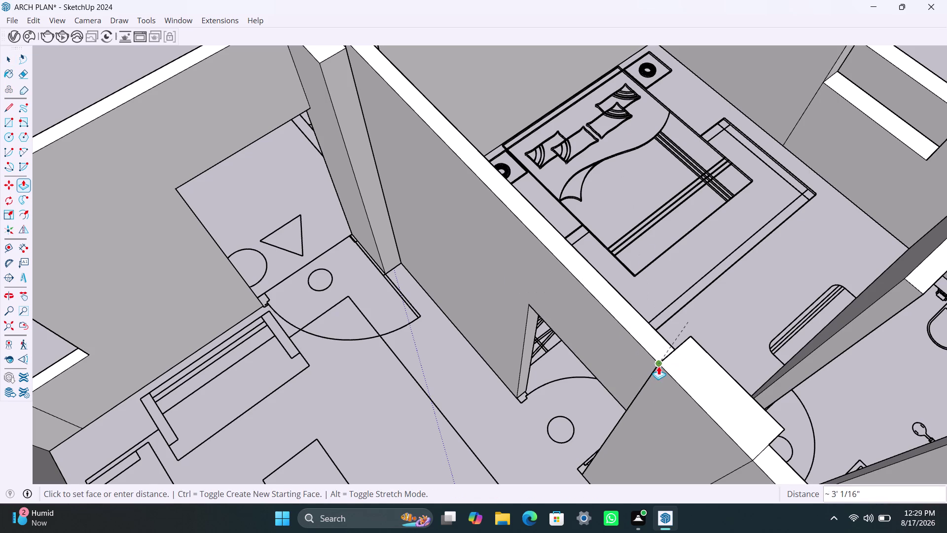
click(657, 367)
scroll(down, 3)
middle_drag(621, 370, 807, 372)
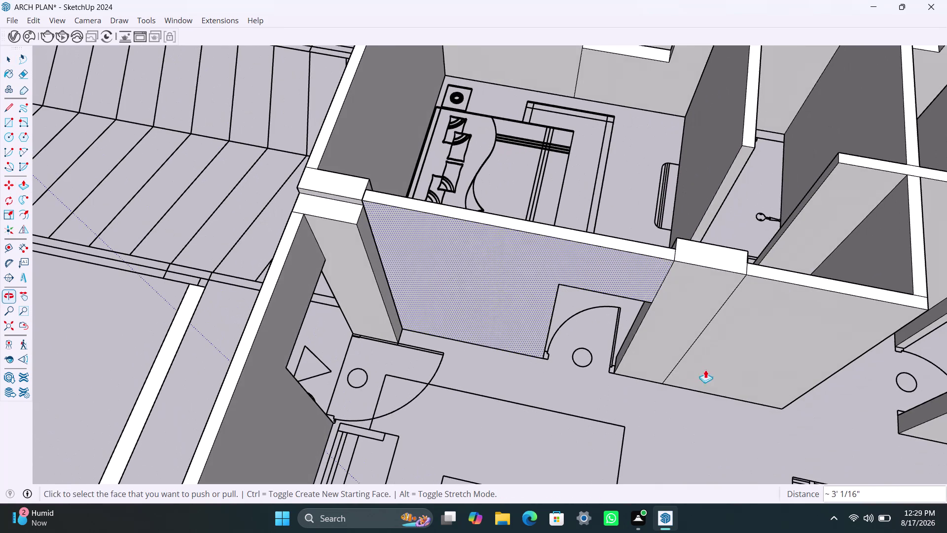
middle_drag(595, 331, 824, 359)
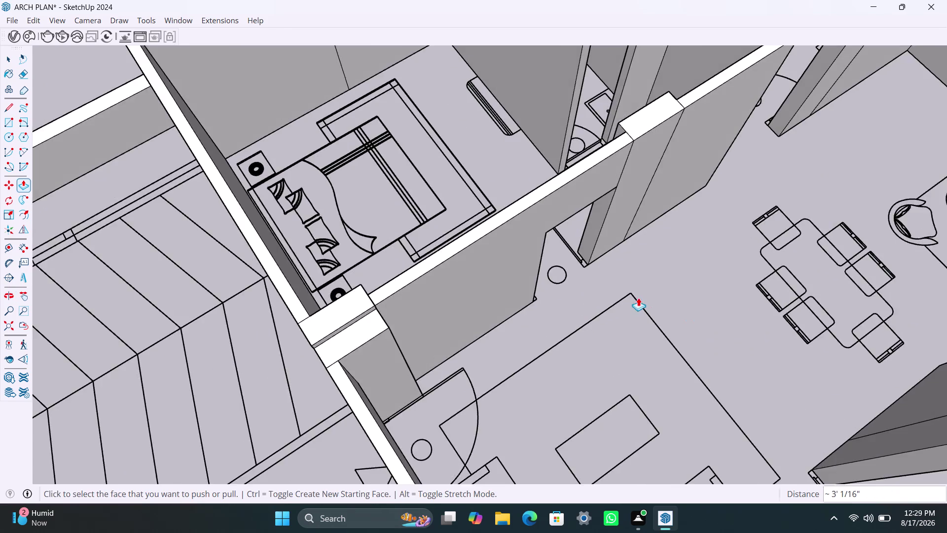
scroll(down, 3)
scroll(down, 3)
middle_drag(508, 300, 732, 315)
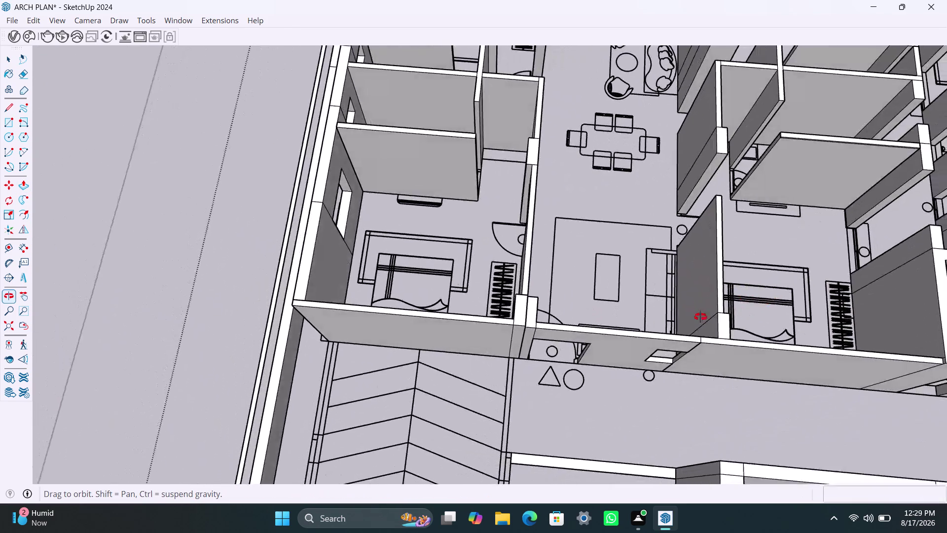
middle_drag(733, 315, 434, 305)
scroll(up, 3)
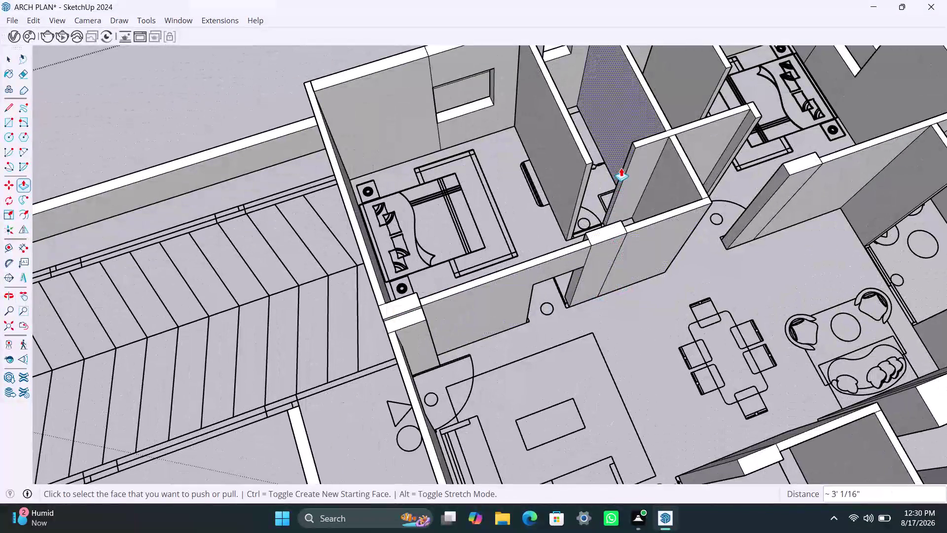
middle_drag(622, 170, 523, 191)
scroll(up, 3)
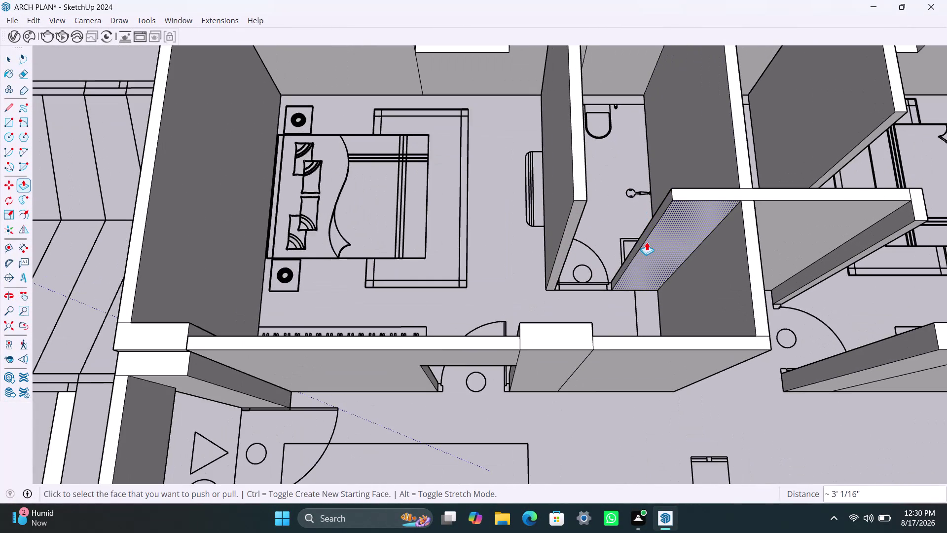
key(space)
scroll(up, 3)
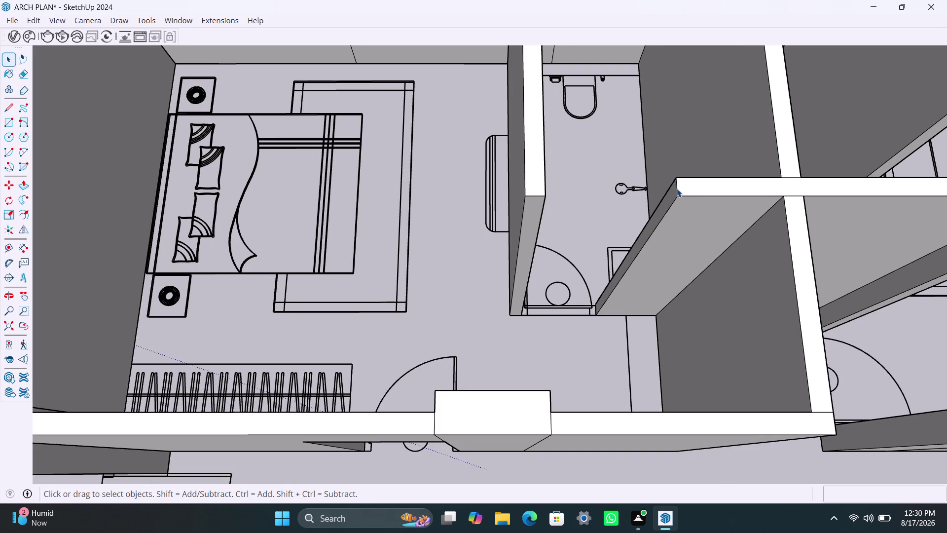
Copy the partition end's edge 3' down beside the bathroom doorway.
click(676, 189)
key(m)
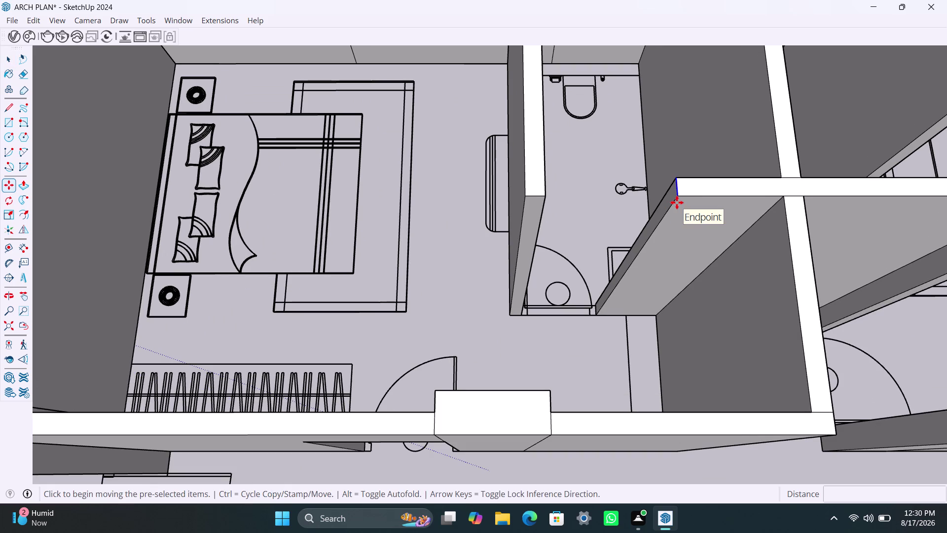
click(680, 194)
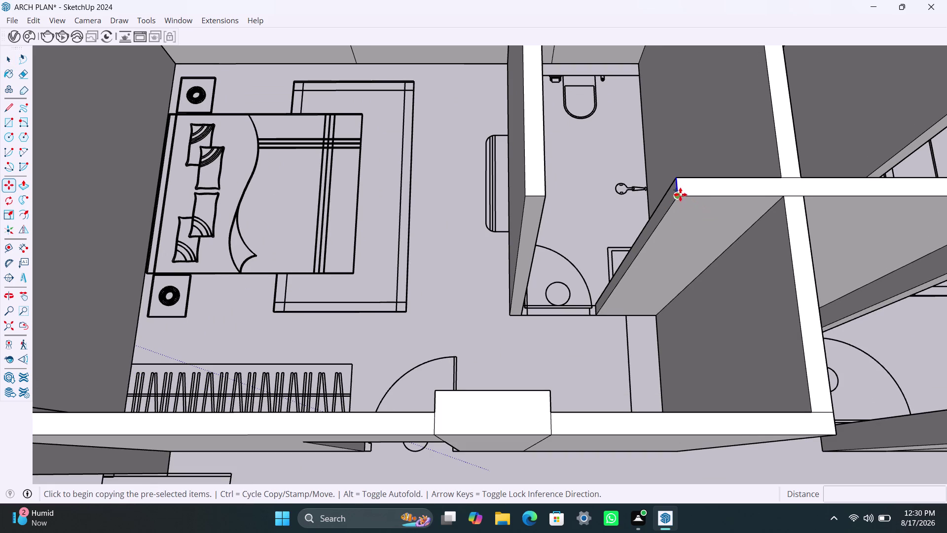
text(3')
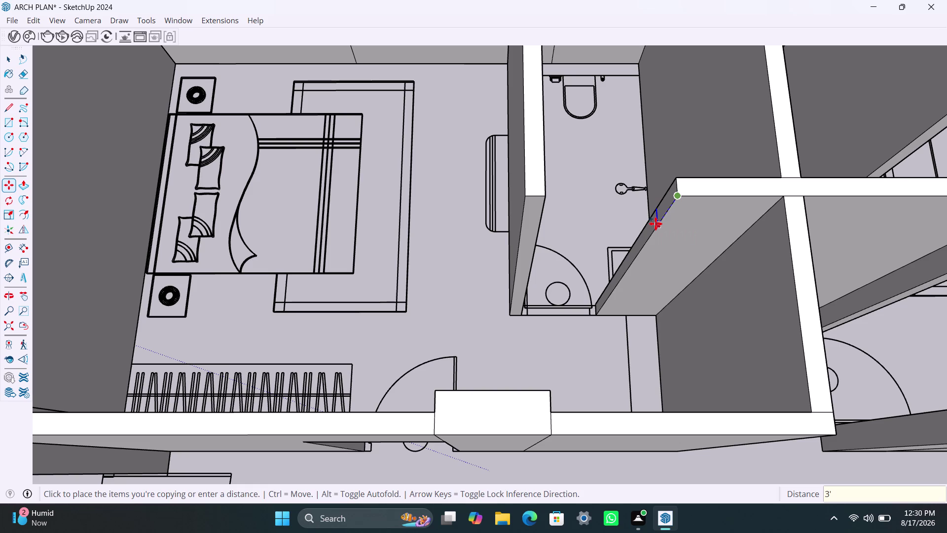
key(Return)
Push/pull the upper face across the doorway to the bathroom wall as a lintel.
key(space)
click(655, 224)
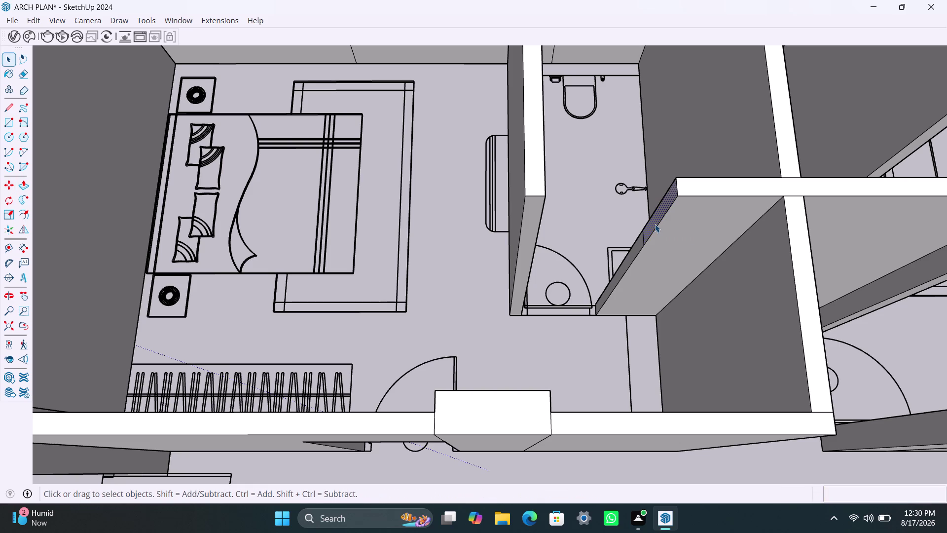
key(p)
click(655, 224)
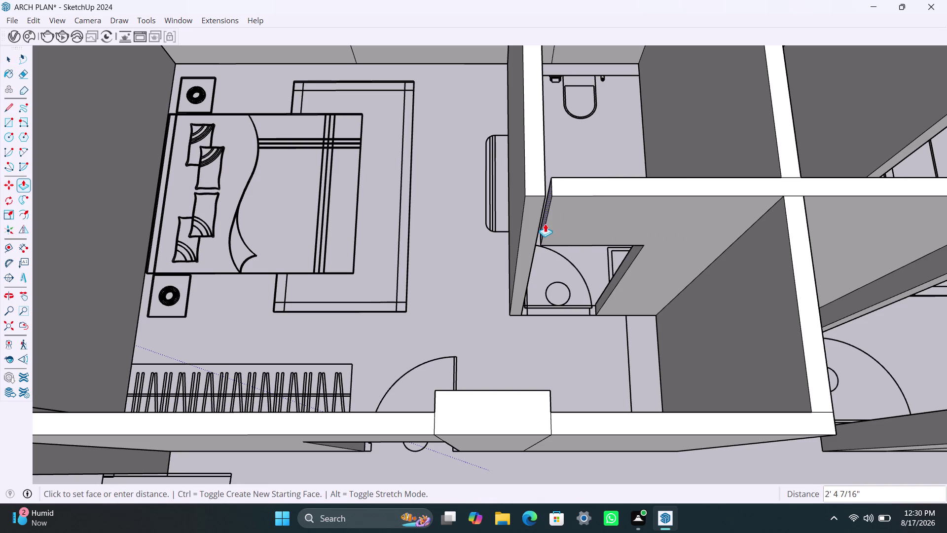
click(538, 234)
scroll(down, 3)
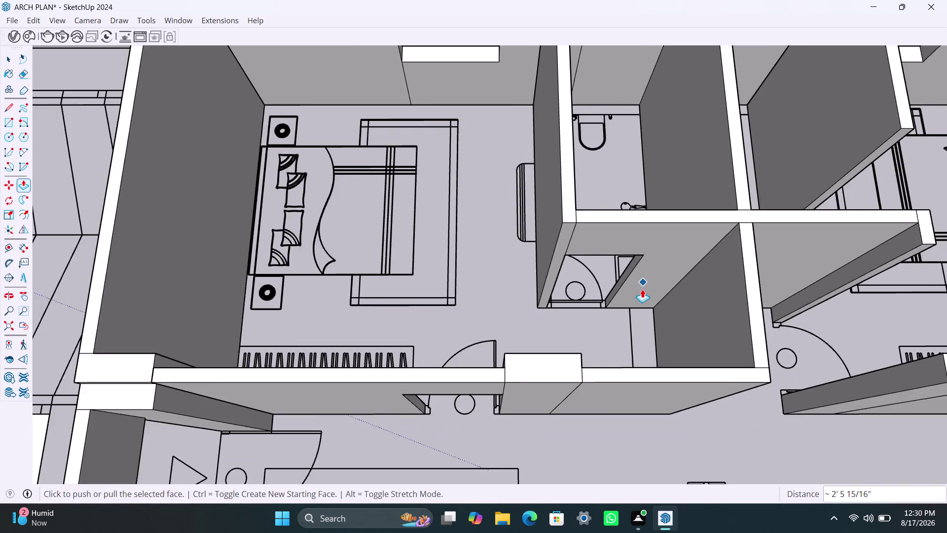
scroll(down, 3)
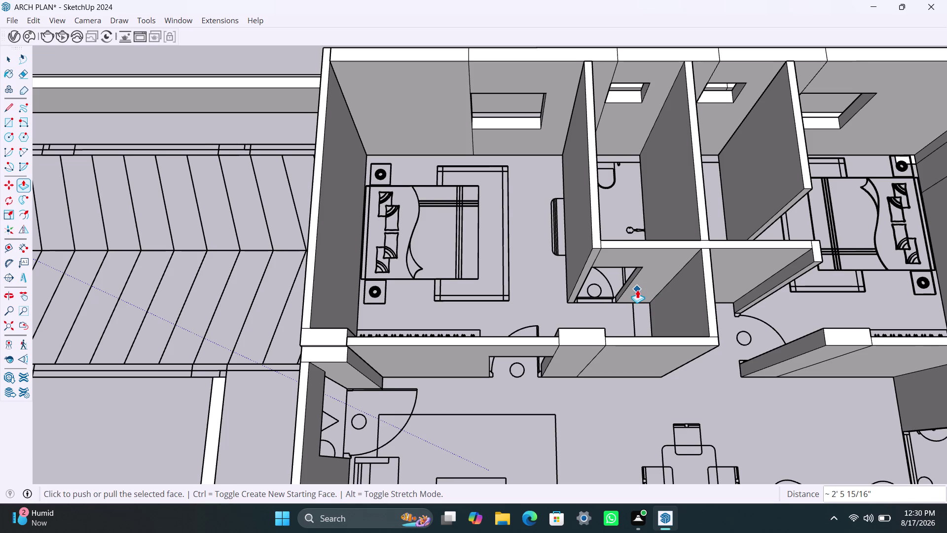
scroll(down, 3)
scroll(down, 3)
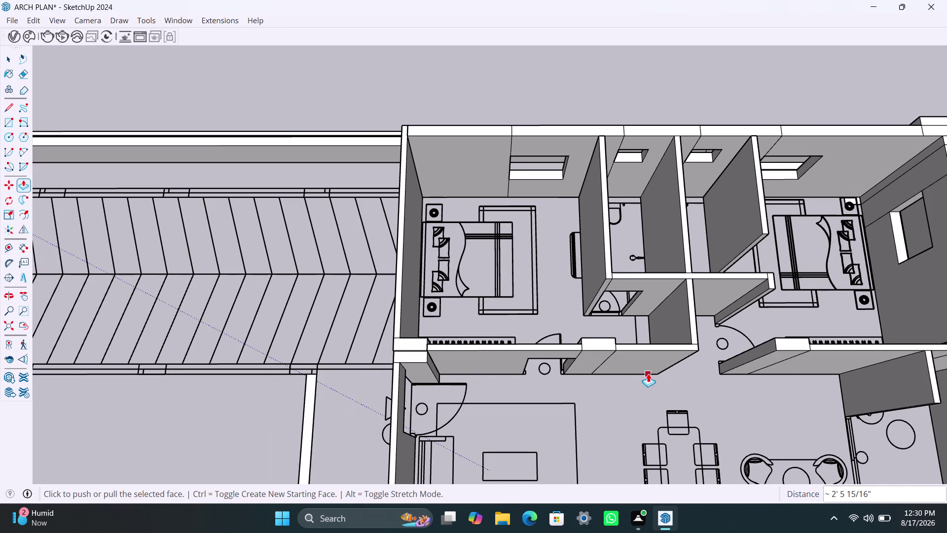
middle_drag(657, 405, 501, 349)
scroll(up, 3)
middle_drag(512, 360, 714, 361)
scroll(down, 3)
middle_drag(550, 297, 603, 334)
key(space)
scroll(up, 3)
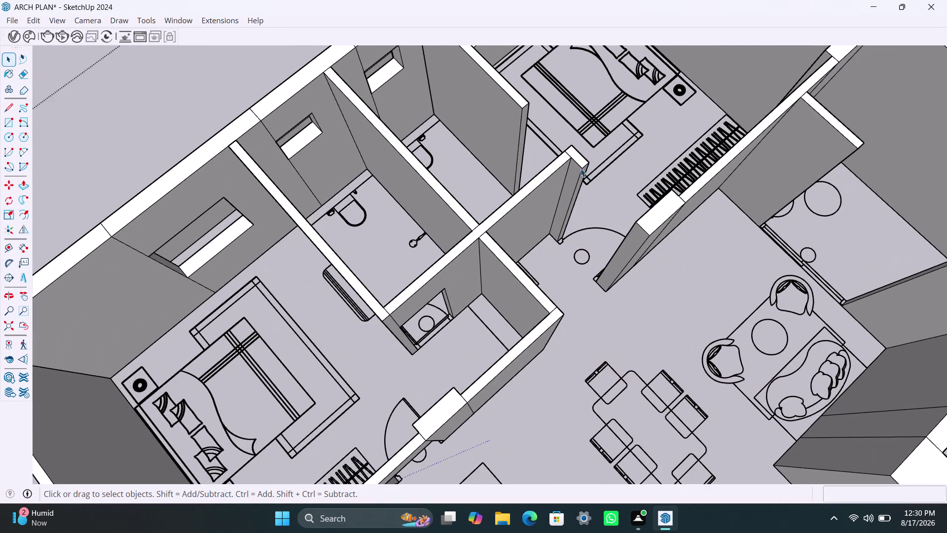
Copy the wall-end edge beside the sink doorway 3' down to split off its top.
scroll(up, 3)
click(586, 168)
key(m)
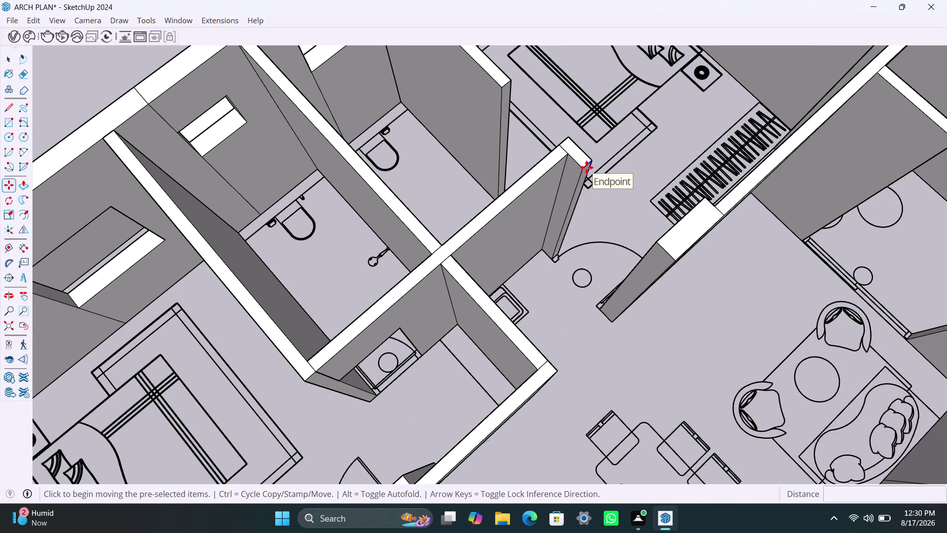
click(582, 170)
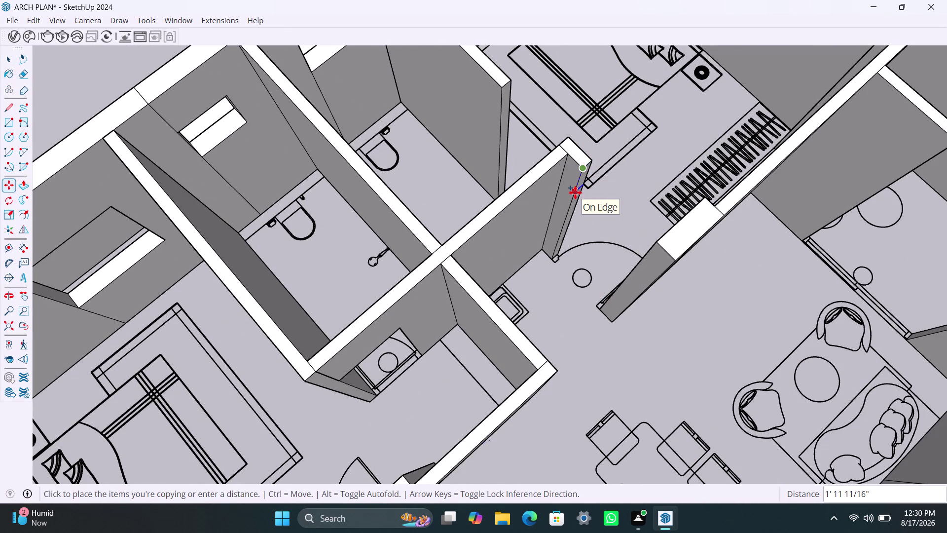
text(3')
key(Return)
key(space)
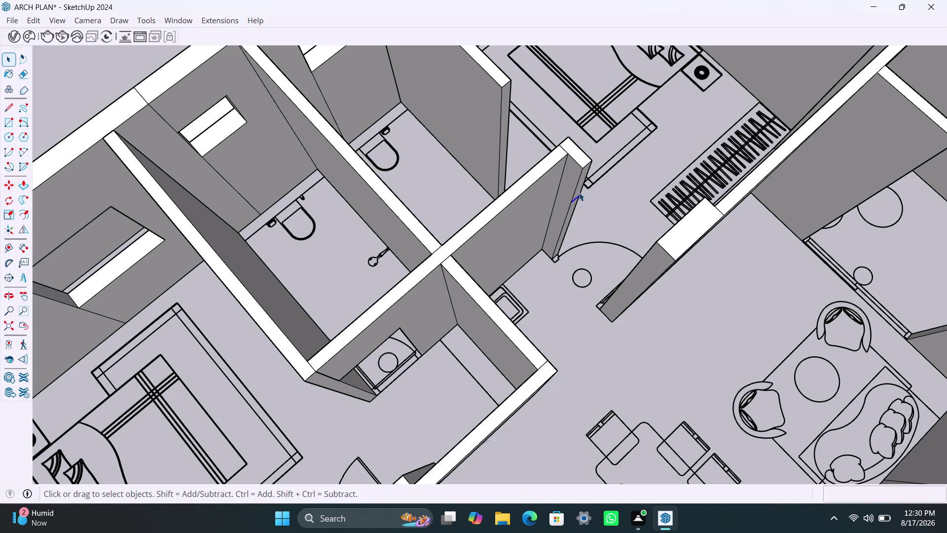
Pull the upper wall-end face across the doorway, then undo the misplaced extrusion.
click(580, 185)
scroll(up, 3)
click(584, 180)
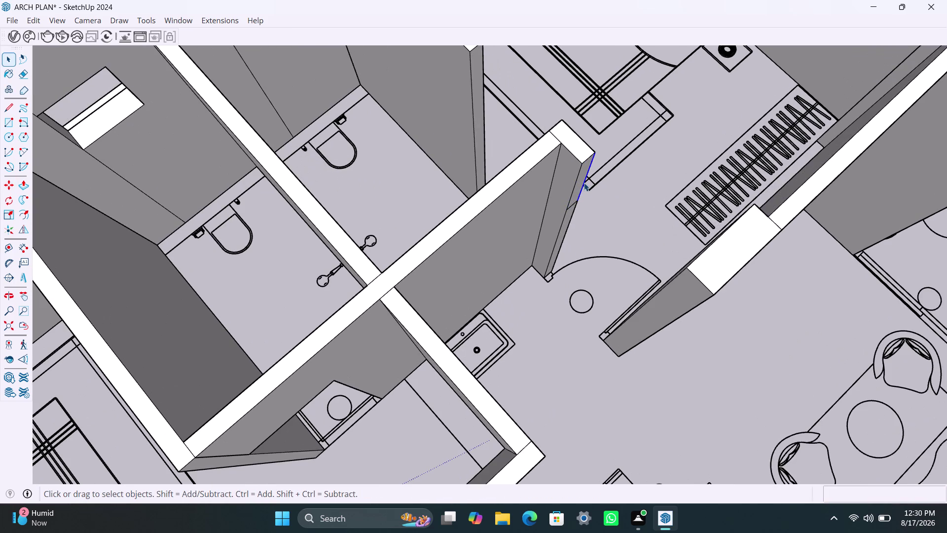
click(580, 186)
key(p)
click(578, 190)
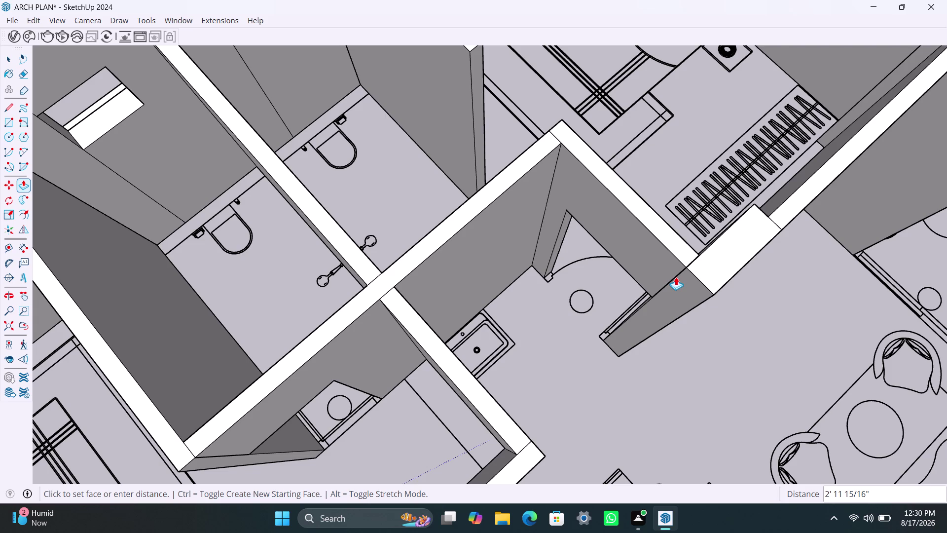
scroll(up, 3)
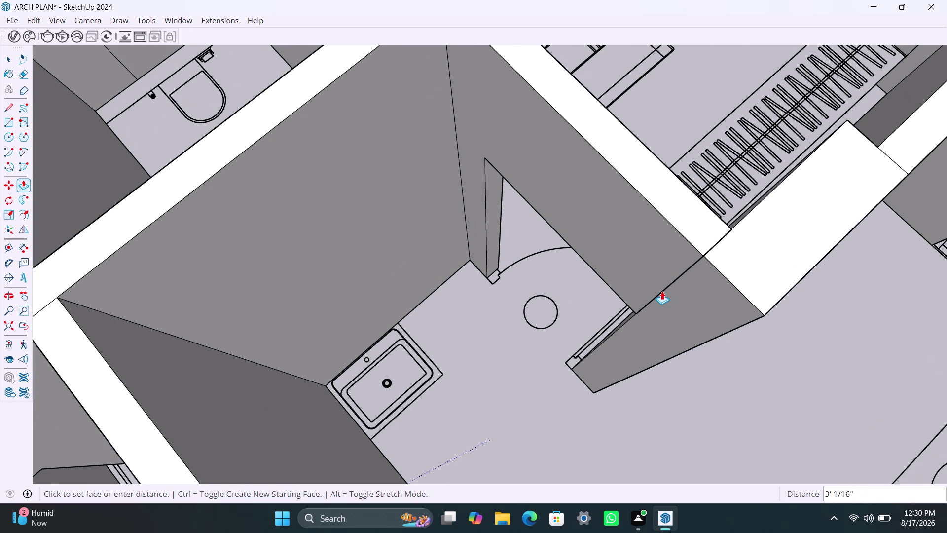
scroll(up, 3)
middle_drag(597, 300, 689, 294)
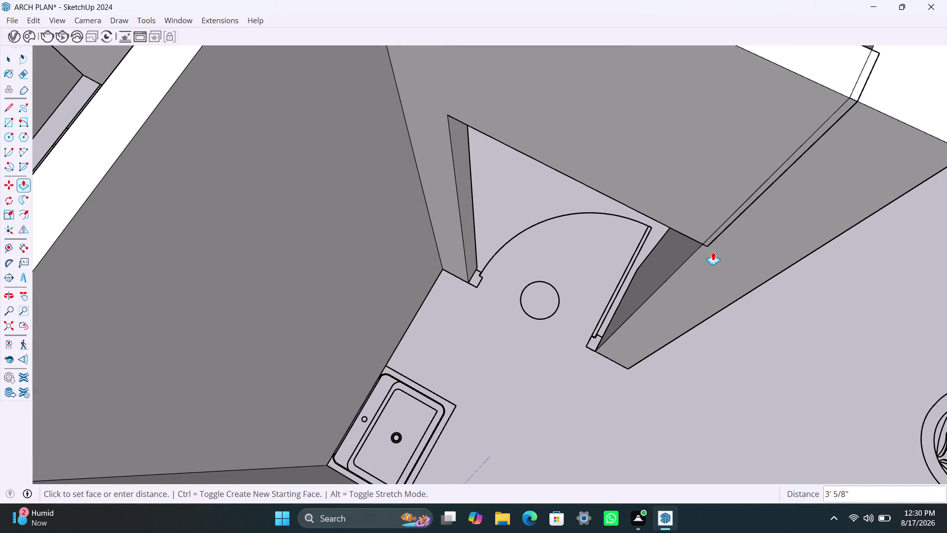
click(705, 249)
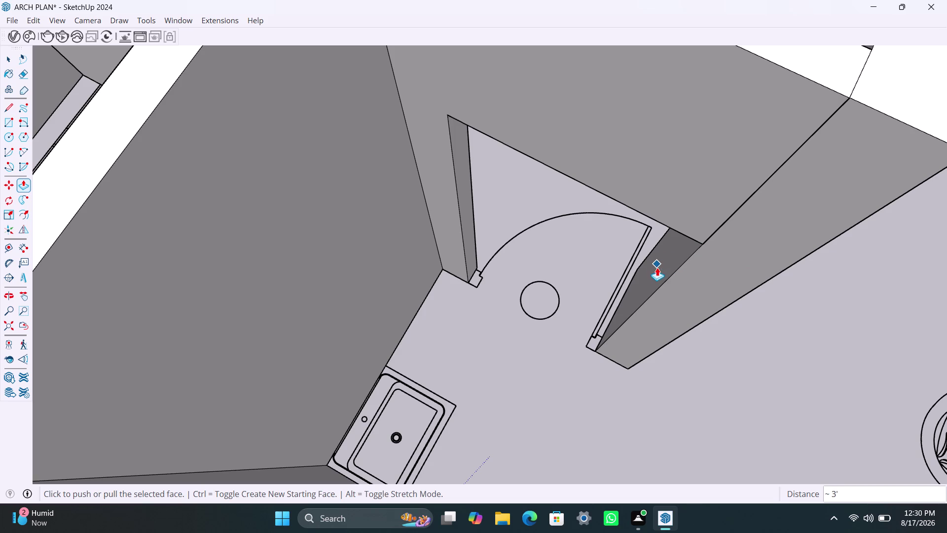
key(ctrl+z)
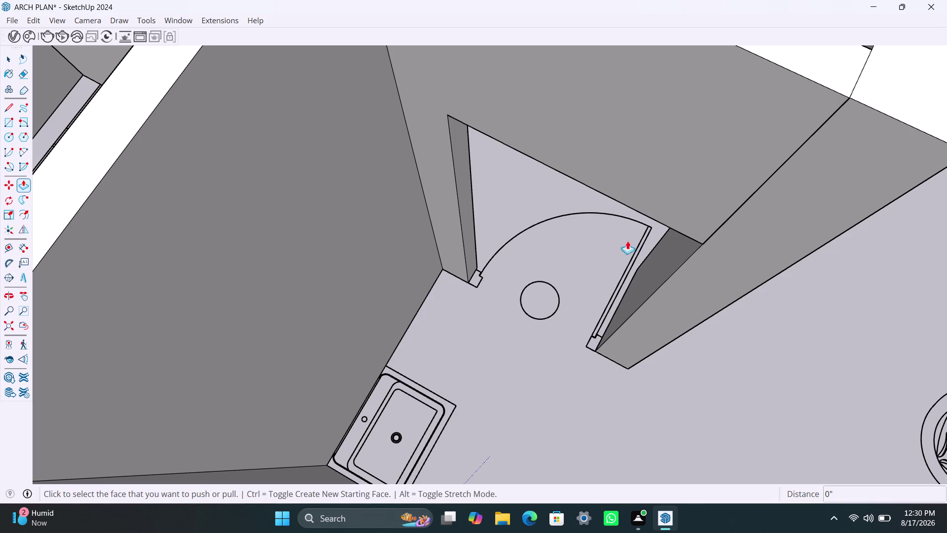
key(ctrl+z)
View the doorway from above and pick the upper wall face to extend.
scroll(down, 3)
middle_drag(658, 290, 568, 278)
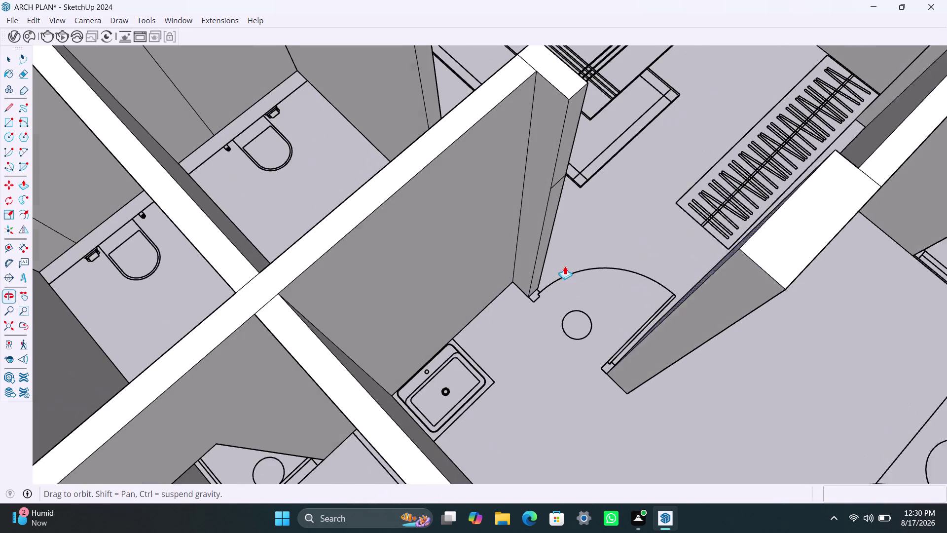
click(565, 157)
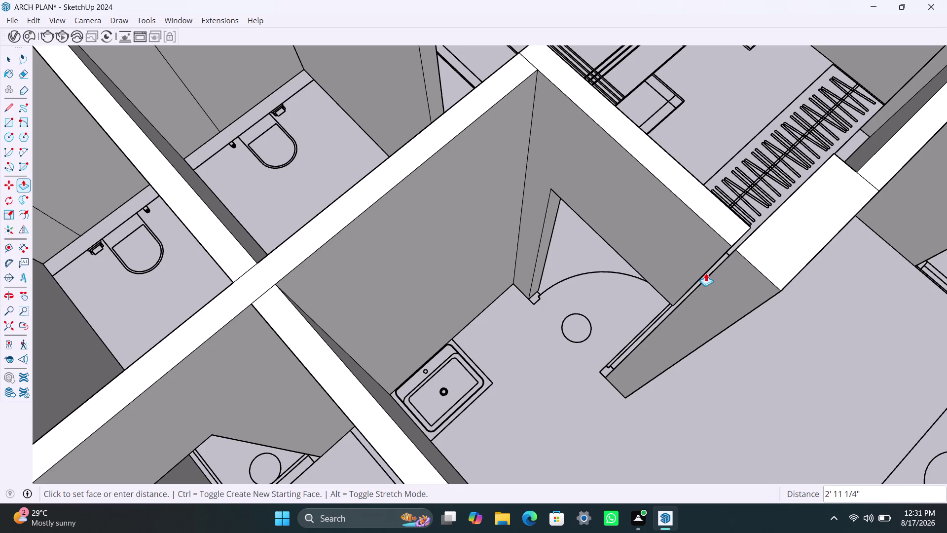
Pull the upper wall face about 3' across the sink doorway to form the lintel.
click(717, 271)
scroll(down, 3)
scroll(down, 3)
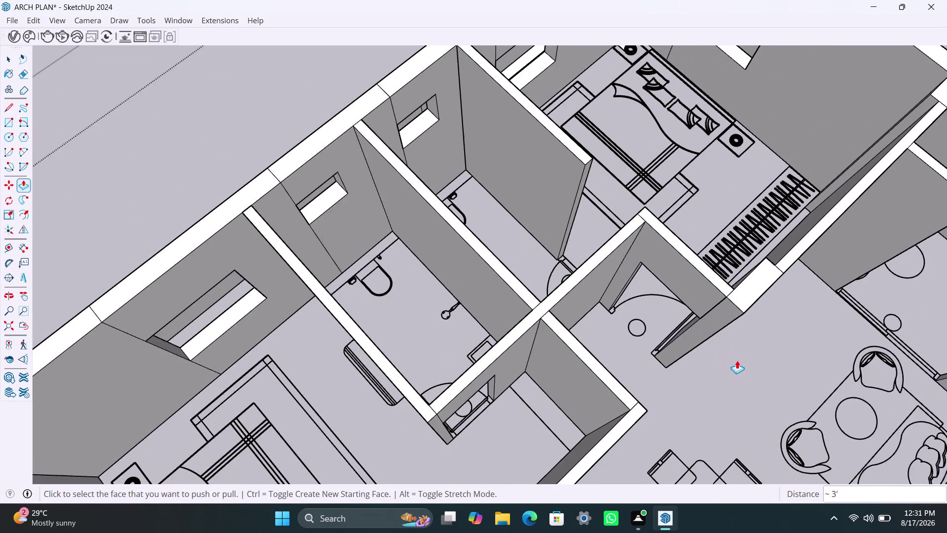
middle_drag(738, 360, 371, 335)
Orbit around the apartment to bring the next bathroom doorway's wall end into view.
scroll(down, 3)
middle_drag(607, 407, 579, 410)
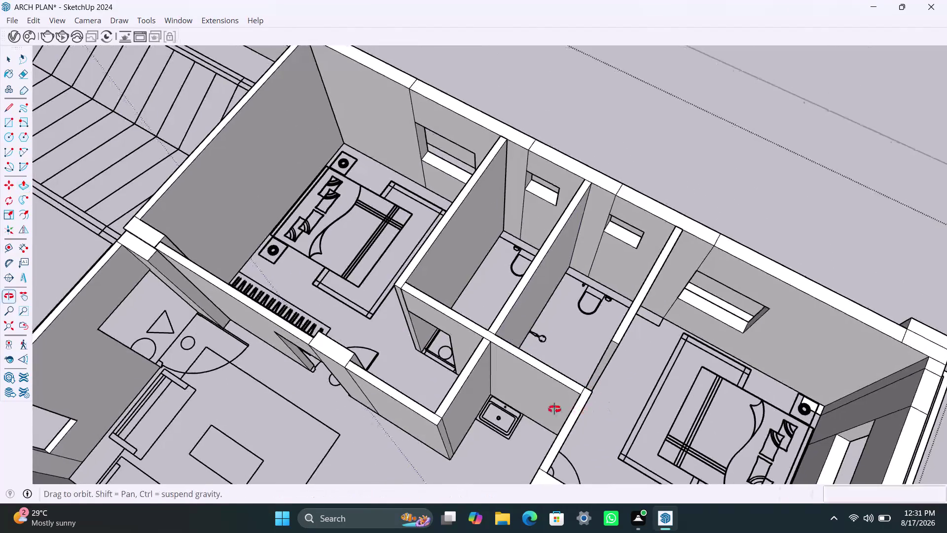
middle_drag(579, 410, 422, 382)
scroll(down, 3)
scroll(down, 3)
middle_drag(543, 388, 529, 327)
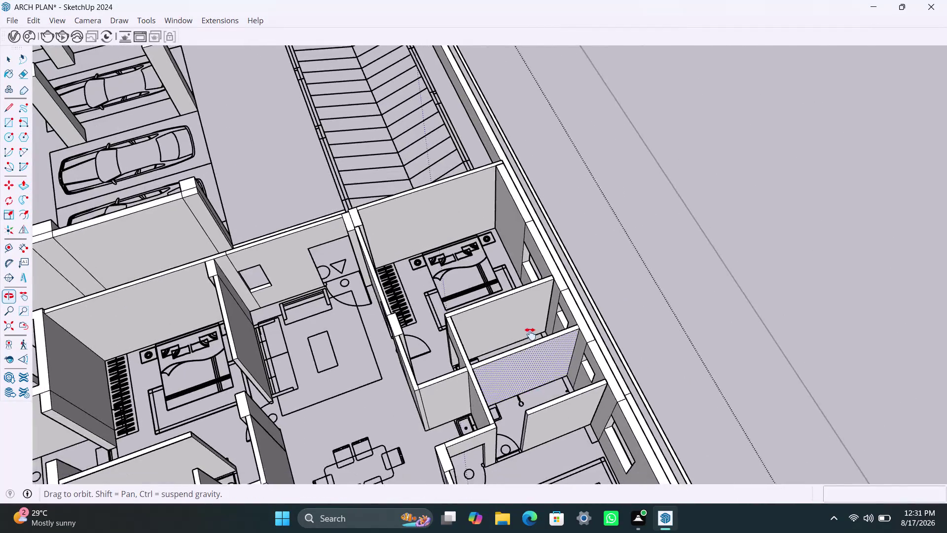
middle_drag(529, 328, 502, 267)
scroll(up, 3)
scroll(up, 3)
middle_drag(493, 377, 559, 378)
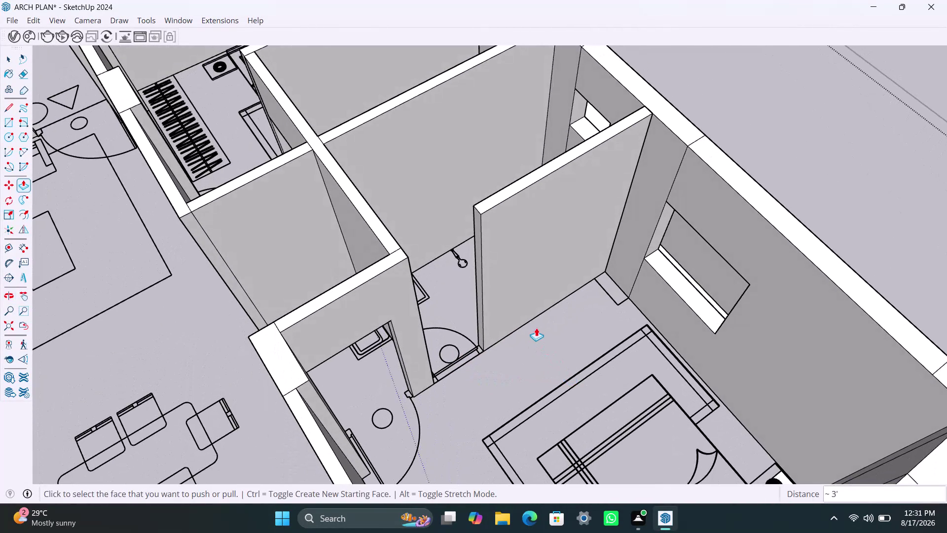
Copy the second bathroom doorway's wall-end edge 3' down.
key(space)
scroll(up, 3)
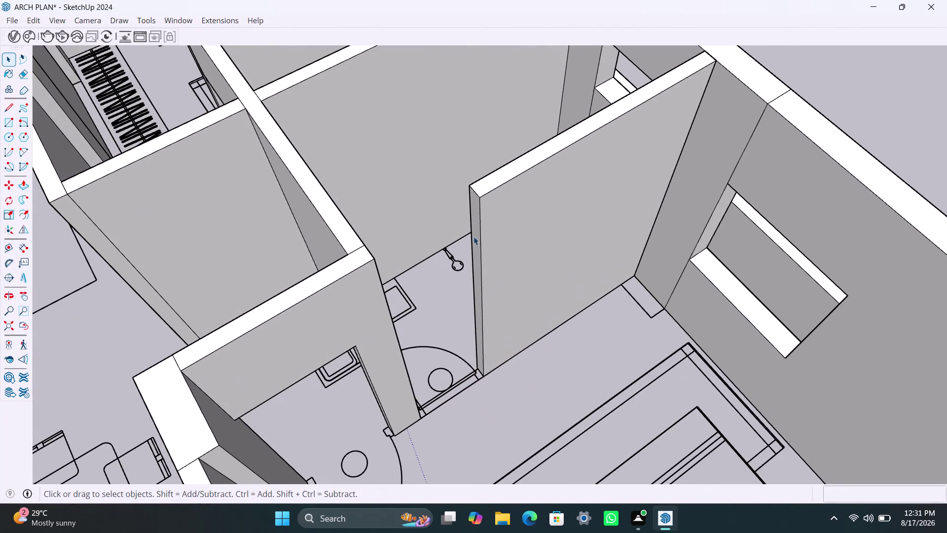
click(475, 192)
key(m)
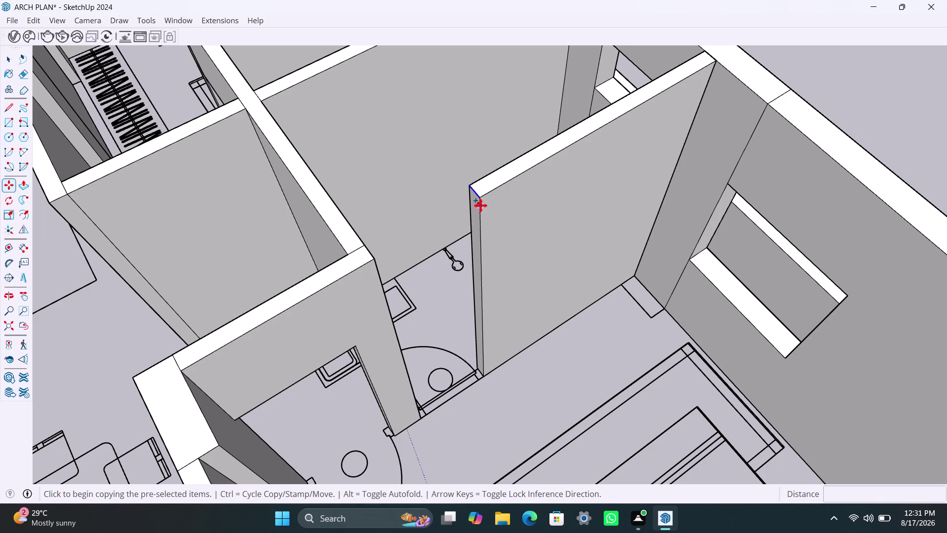
click(480, 203)
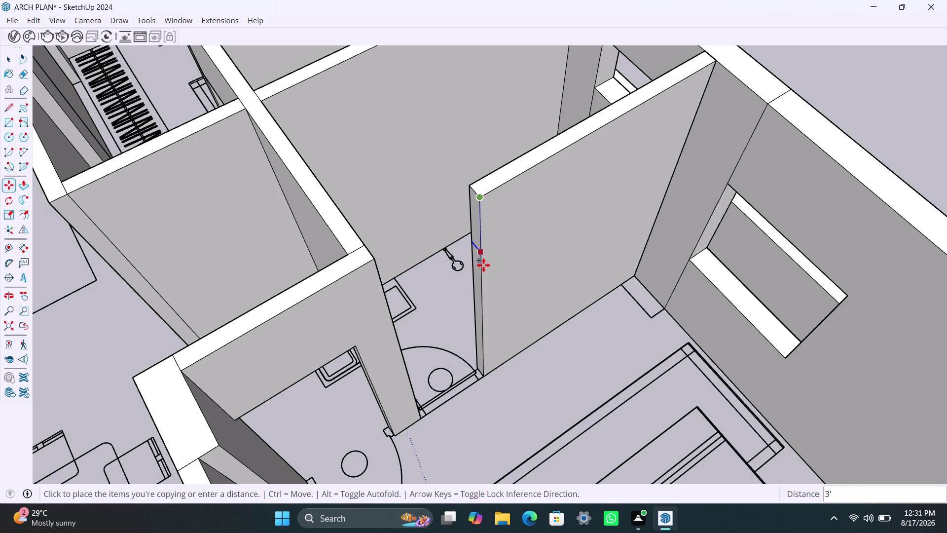
text(3')
key(Return)
key(space)
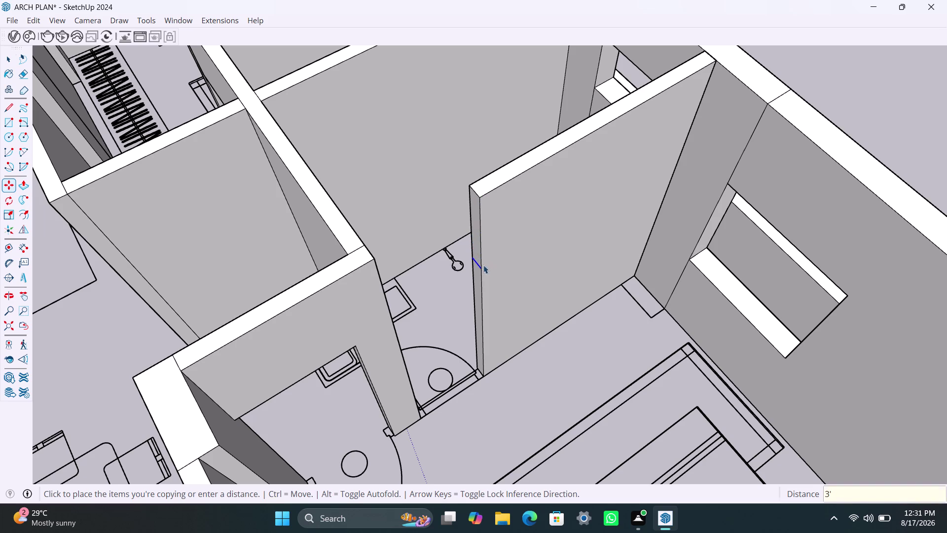
Pull the face above the copied edge across to the facing wall as a lintel.
click(475, 234)
key(p)
click(479, 234)
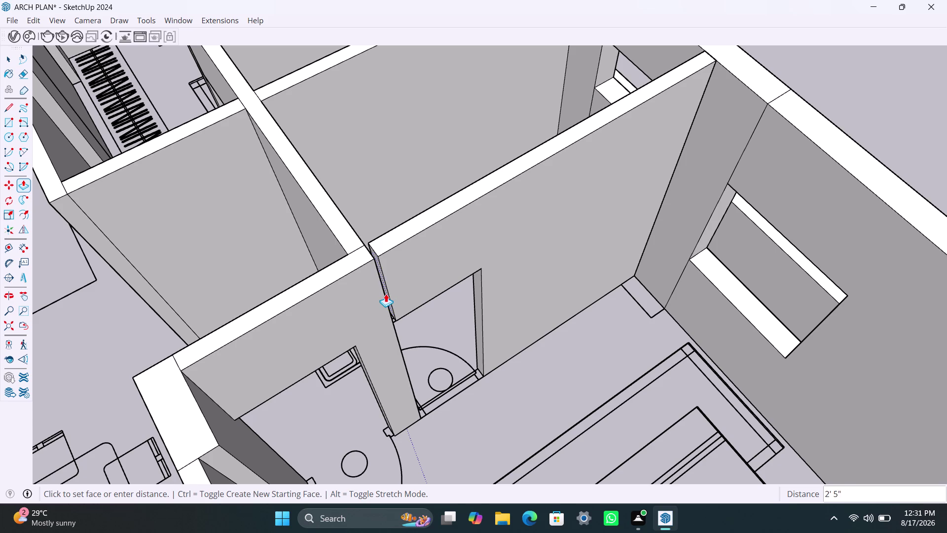
click(386, 297)
scroll(down, 3)
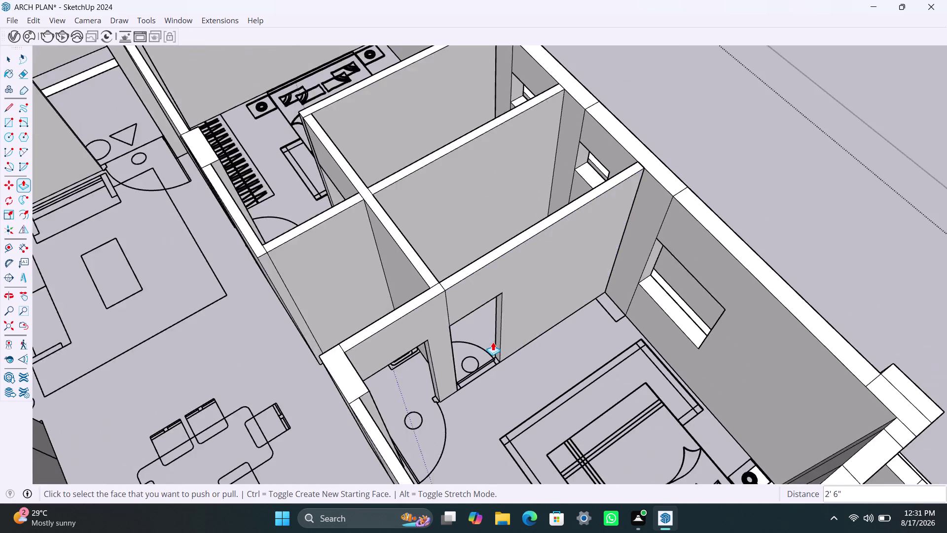
scroll(down, 3)
scroll(down, 3)
middle_drag(366, 345, 601, 288)
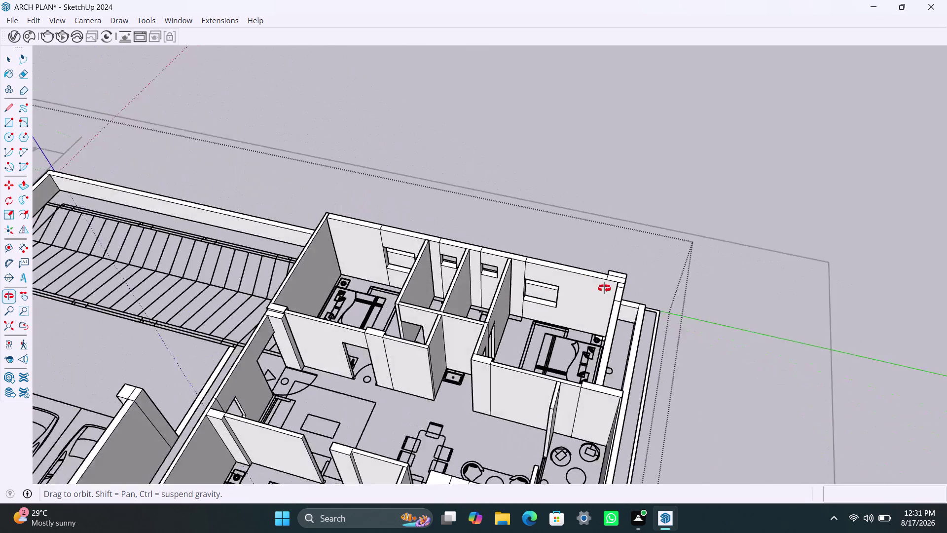
middle_drag(600, 288, 604, 288)
scroll(down, 3)
scroll(down, 3)
scroll(up, 3)
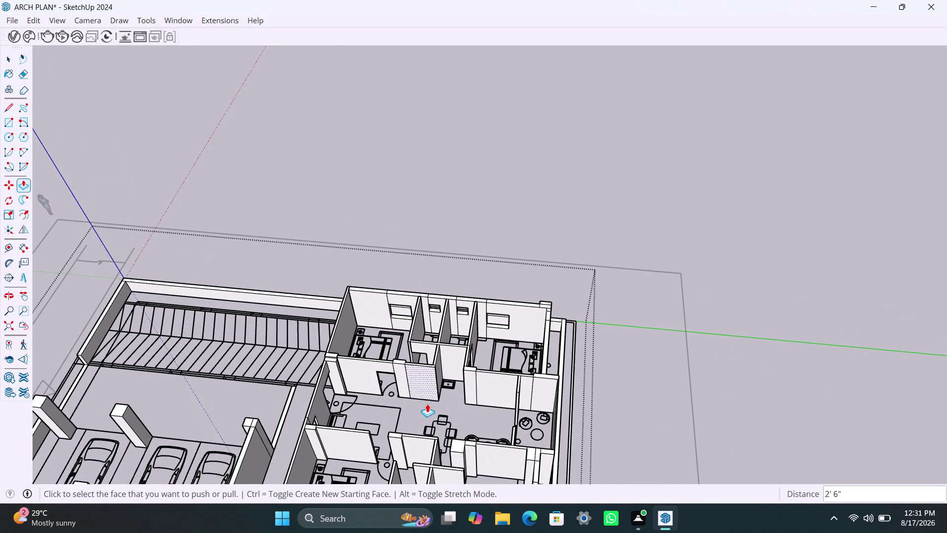
middle_drag(441, 397, 597, 356)
scroll(up, 3)
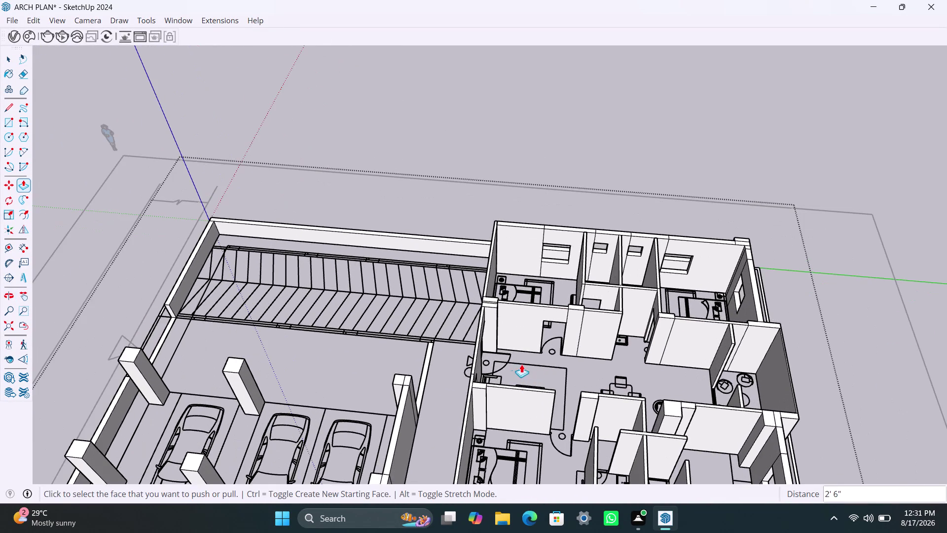
middle_drag(516, 364, 781, 412)
middle_drag(628, 264, 615, 277)
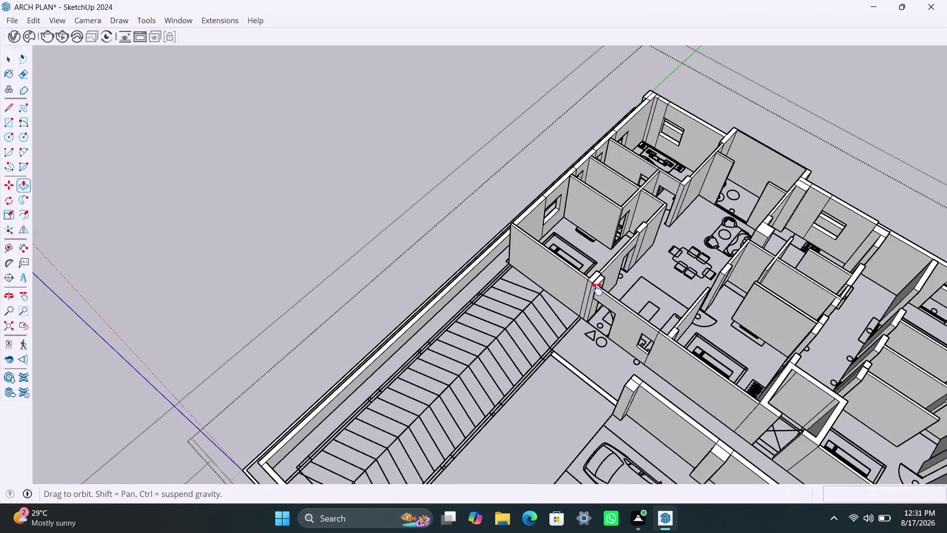
middle_drag(615, 277, 476, 364)
scroll(up, 3)
middle_drag(509, 368, 699, 373)
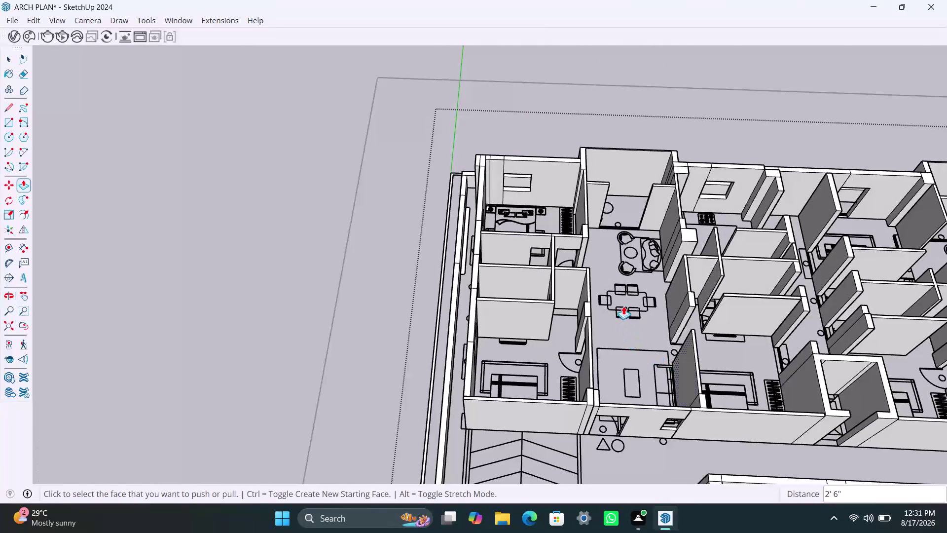
middle_drag(624, 306, 525, 392)
scroll(up, 3)
scroll(up, 3)
middle_drag(524, 309, 587, 319)
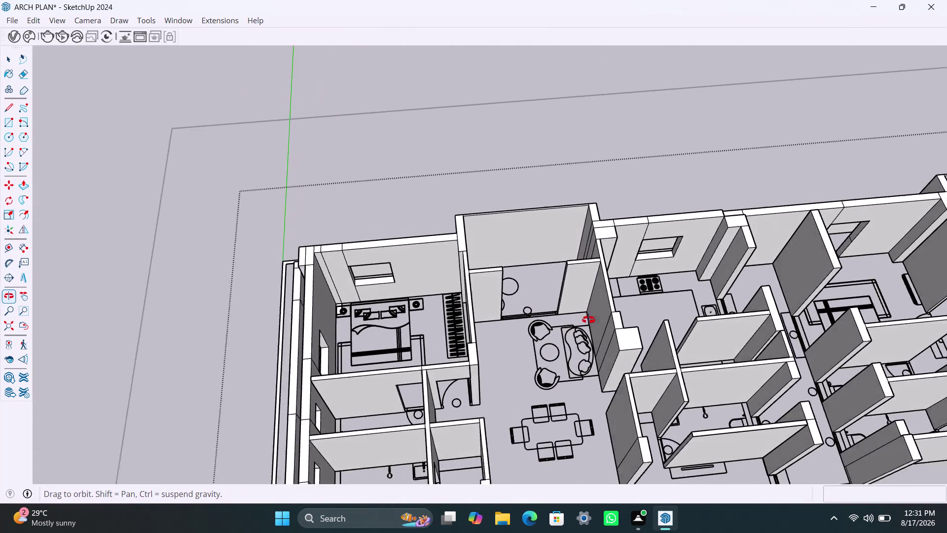
middle_drag(586, 320, 591, 321)
scroll(up, 3)
middle_drag(561, 296, 635, 302)
key(space)
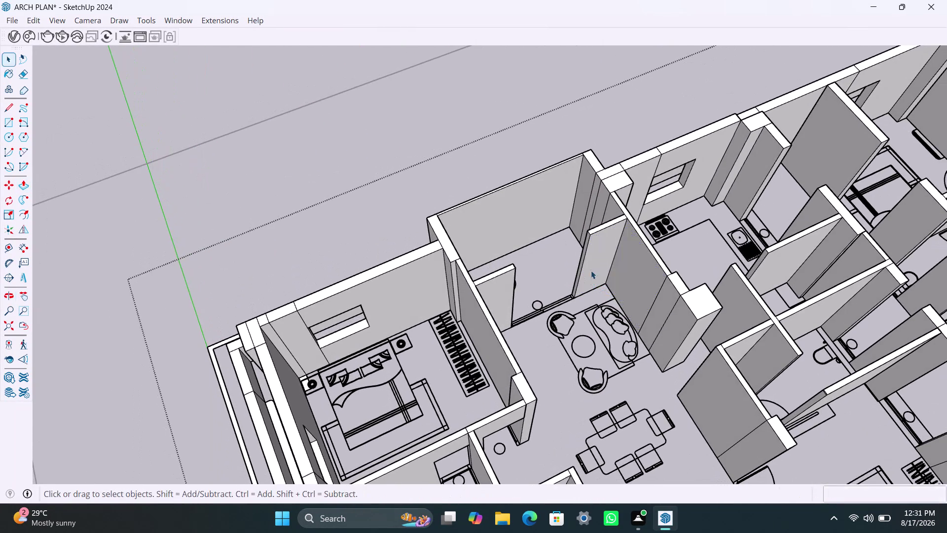
scroll(up, 3)
Copy the top edge of the wall end 3' down.
click(594, 206)
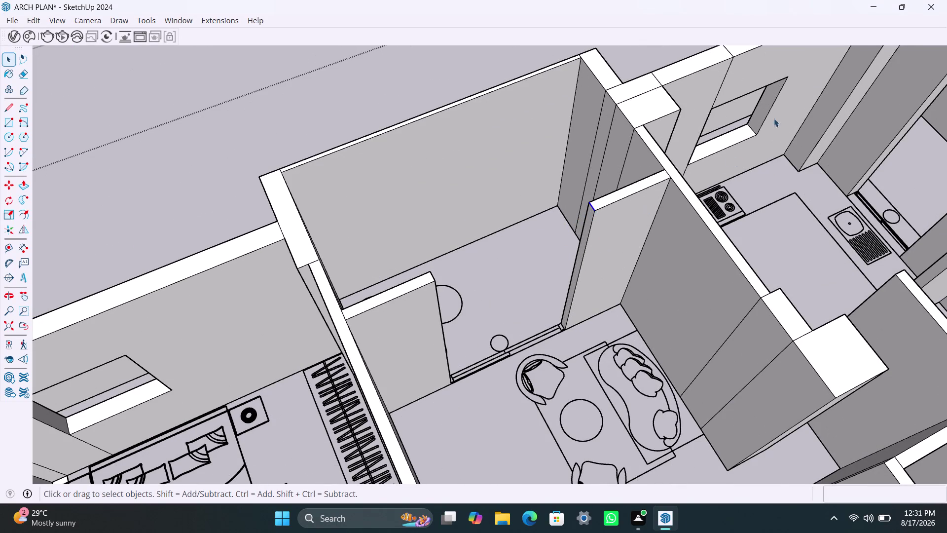
key(m)
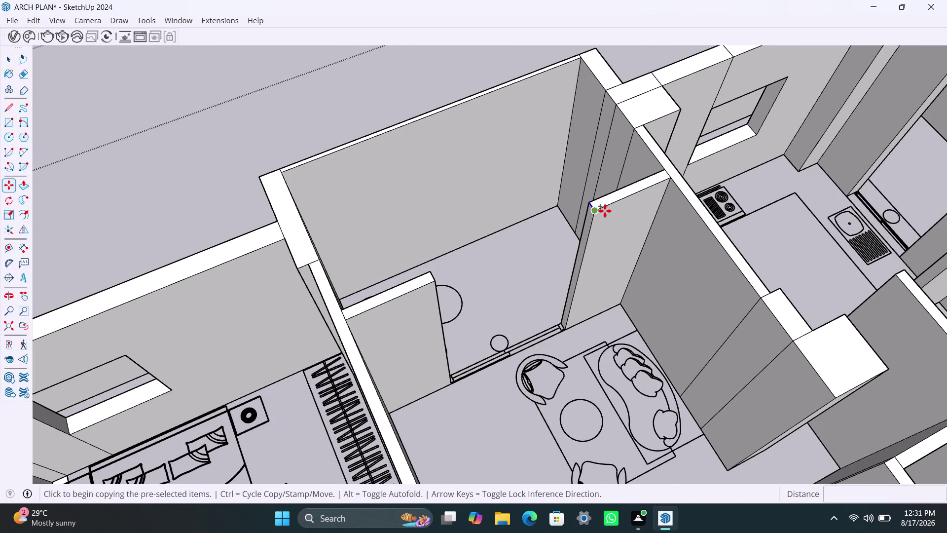
click(598, 214)
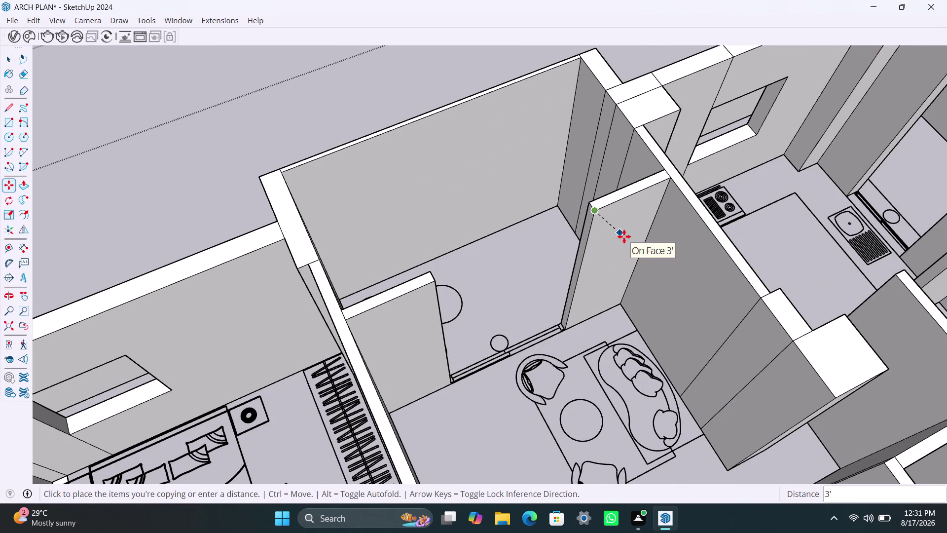
text(3')
key(Return)
key(space)
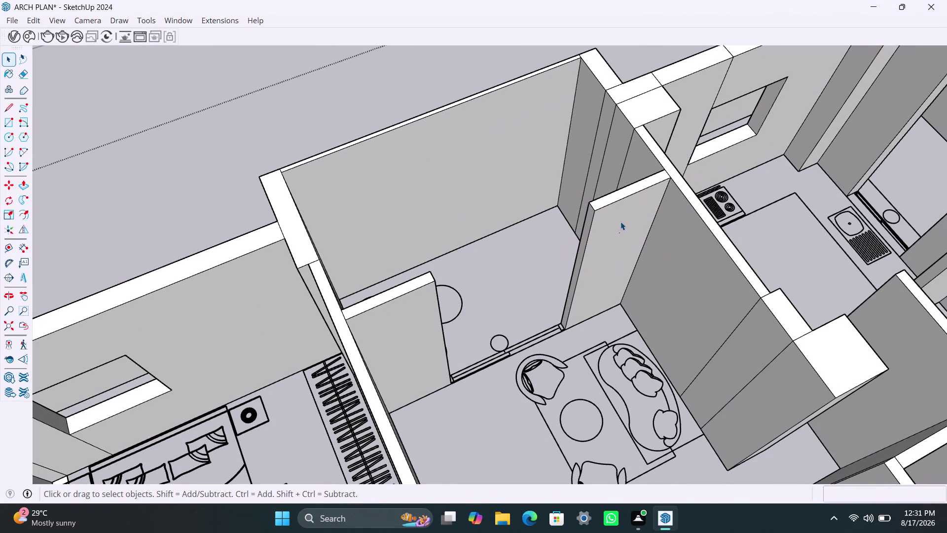
Reselect the wall-end edge and copy it 3' down again.
scroll(up, 3)
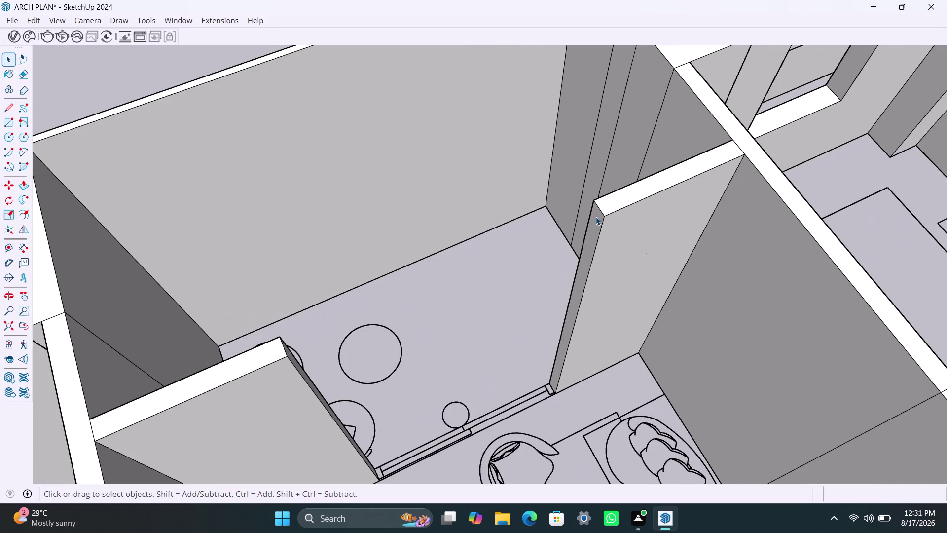
click(602, 211)
key(m)
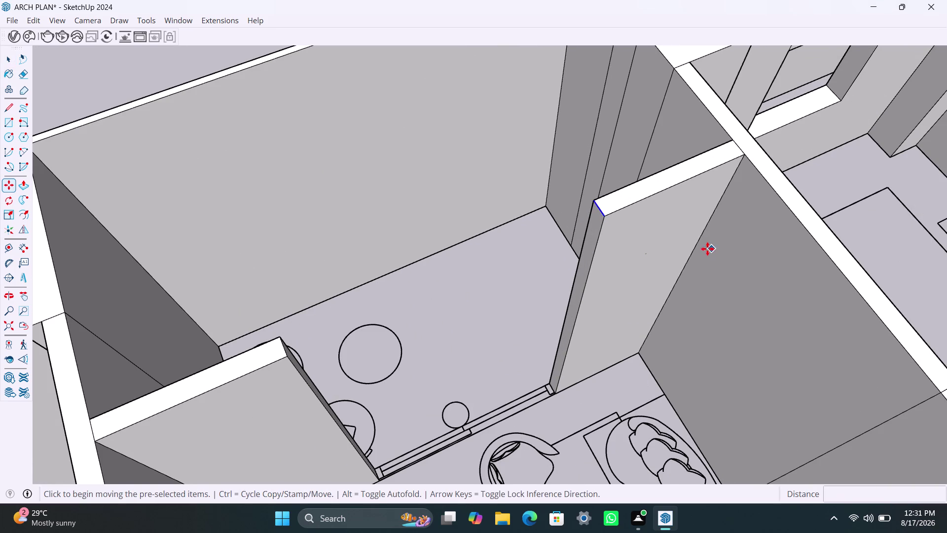
click(609, 221)
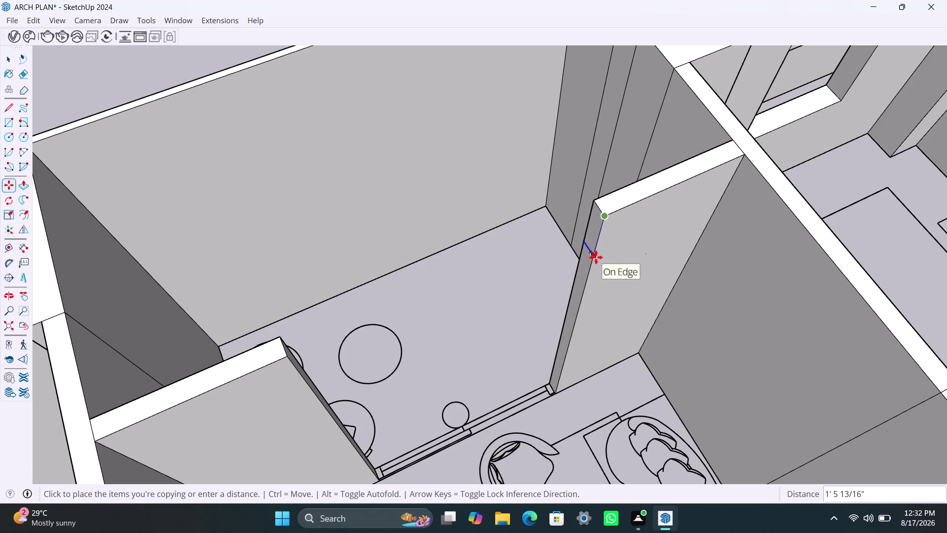
key(3)
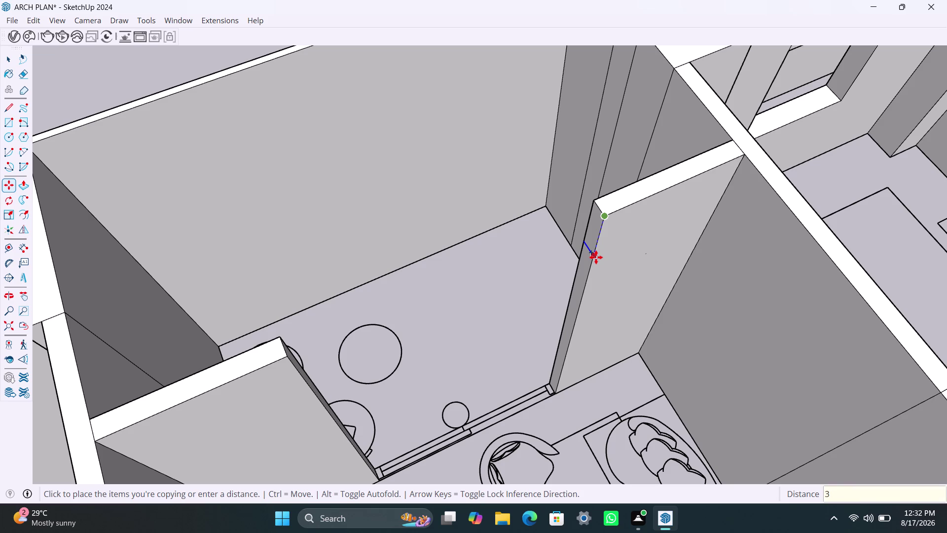
key(apostrophe)
key(Return)
key(space)
Pull the face above the copied edge across to the adjacent wall, forming the lintel.
click(585, 263)
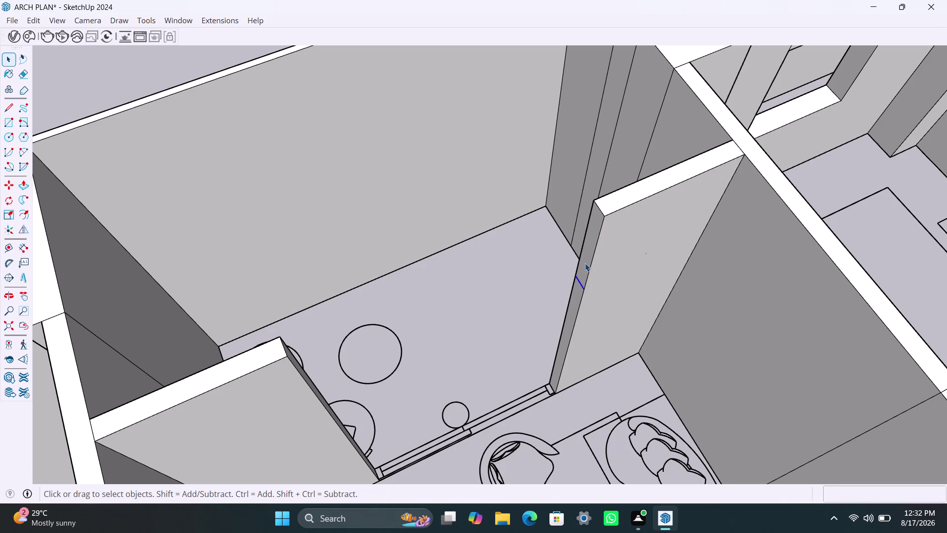
key(p)
click(585, 263)
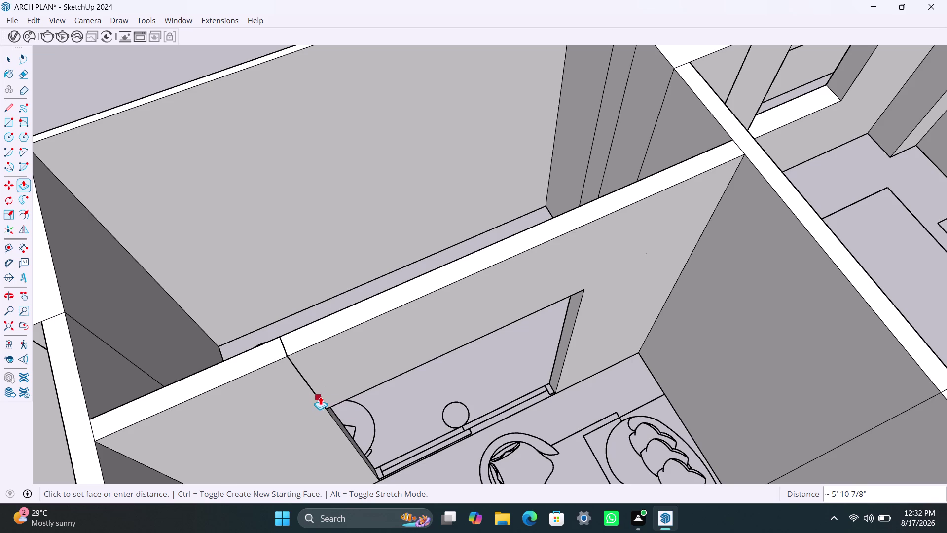
click(320, 396)
scroll(down, 3)
middle_drag(436, 380, 421, 365)
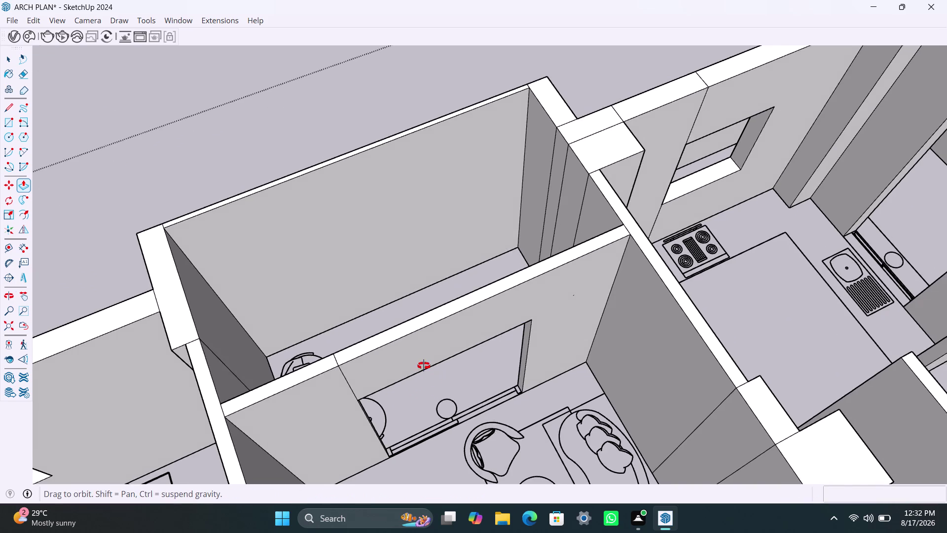
middle_drag(422, 364, 366, 335)
scroll(down, 3)
scroll(down, 3)
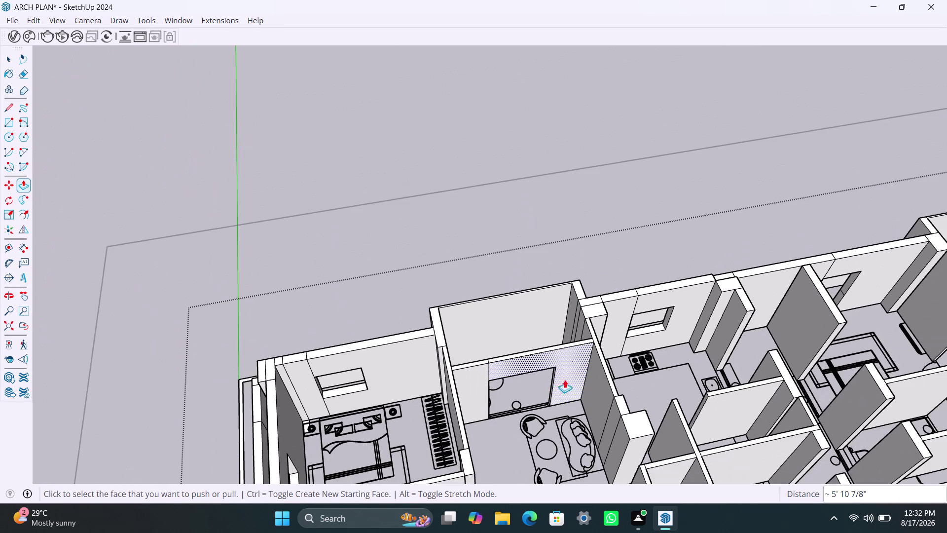
middle_drag(598, 371, 459, 288)
scroll(up, 3)
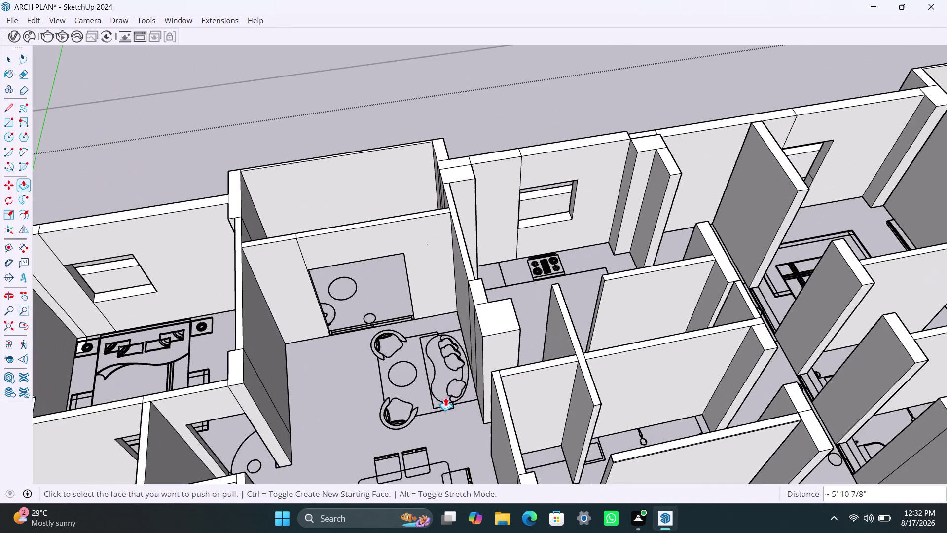
middle_drag(447, 397, 569, 412)
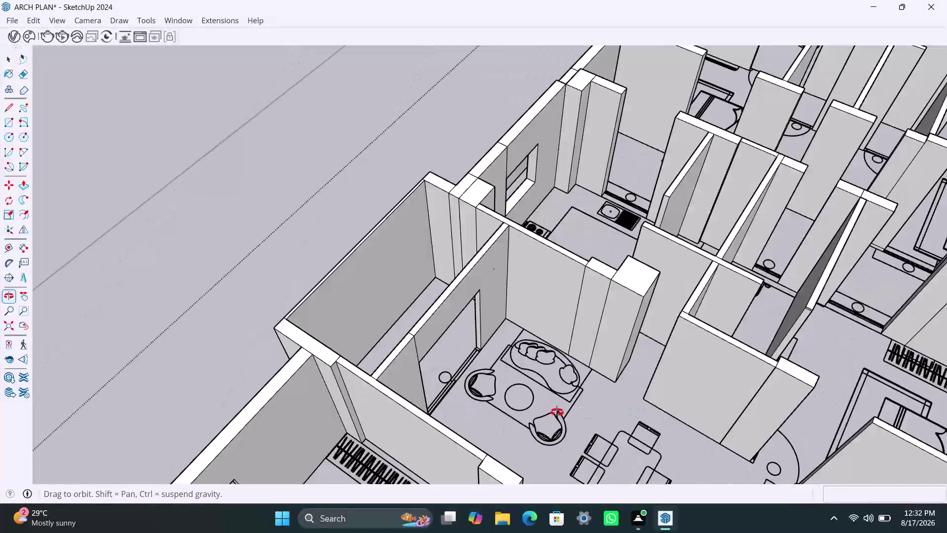
middle_drag(569, 412, 422, 438)
scroll(up, 3)
middle_drag(473, 379, 594, 436)
middle_drag(564, 398, 588, 402)
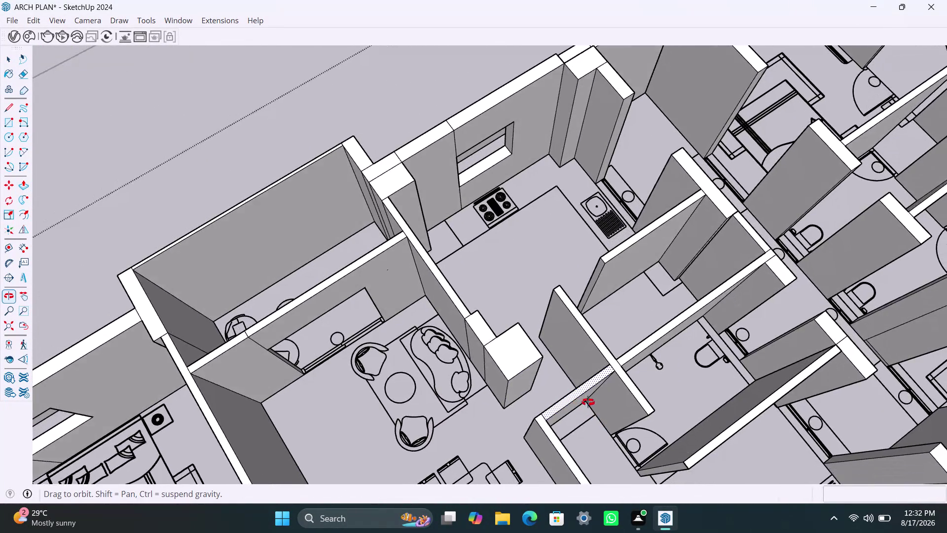
middle_drag(588, 402, 401, 414)
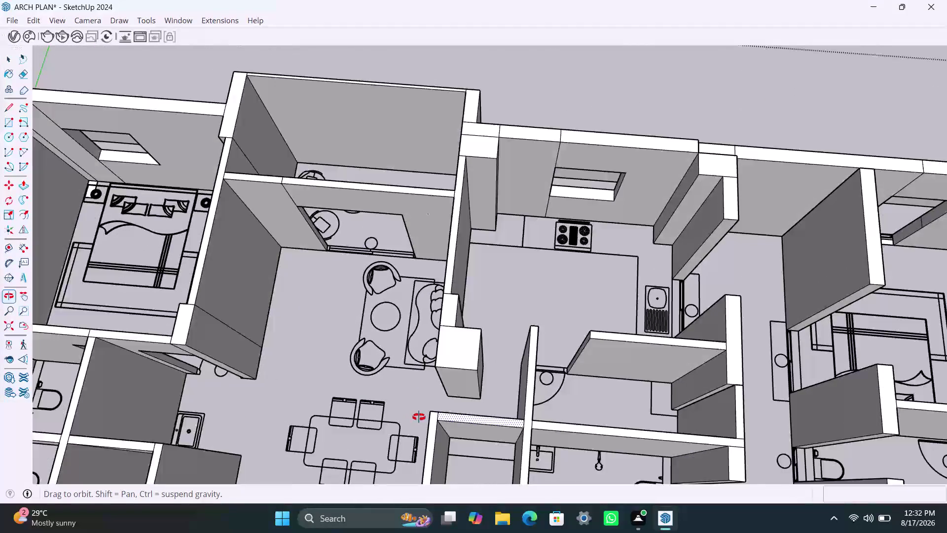
middle_drag(401, 413, 723, 380)
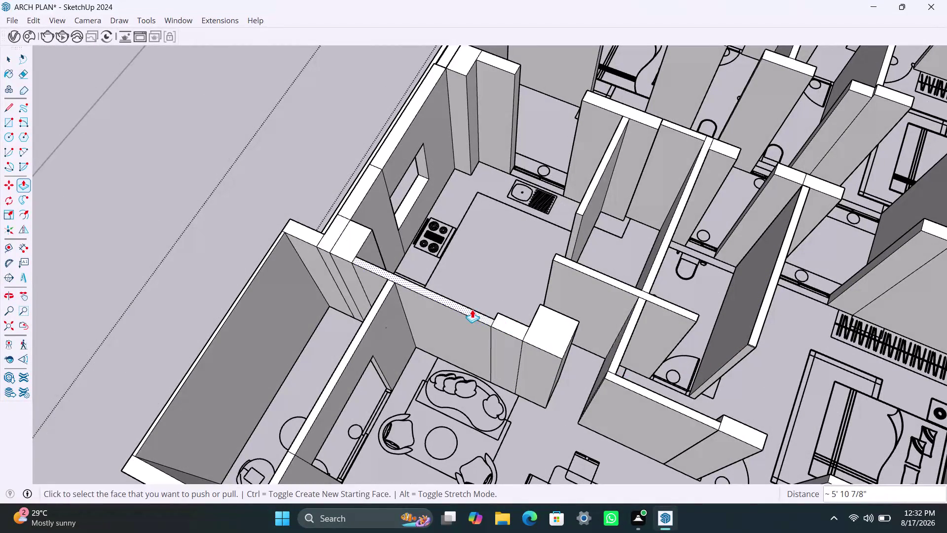
scroll(down, 3)
middle_drag(434, 293, 716, 300)
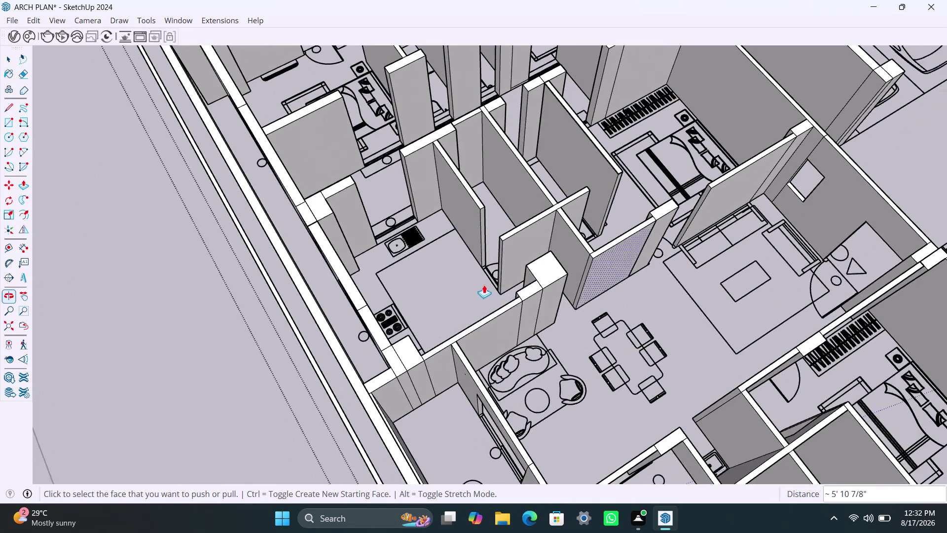
scroll(up, 3)
middle_drag(444, 310, 651, 335)
middle_drag(539, 260, 528, 301)
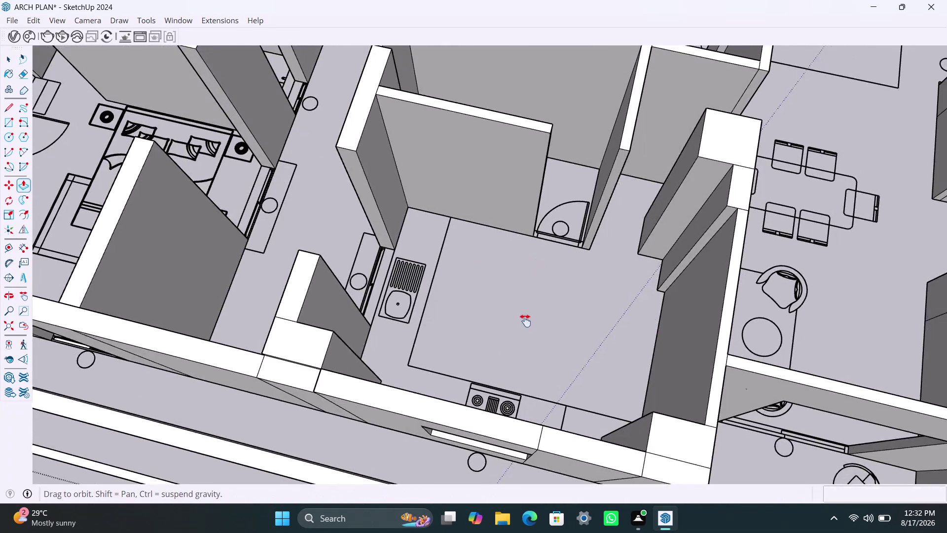
middle_drag(527, 301, 530, 344)
scroll(up, 3)
middle_drag(572, 357, 382, 281)
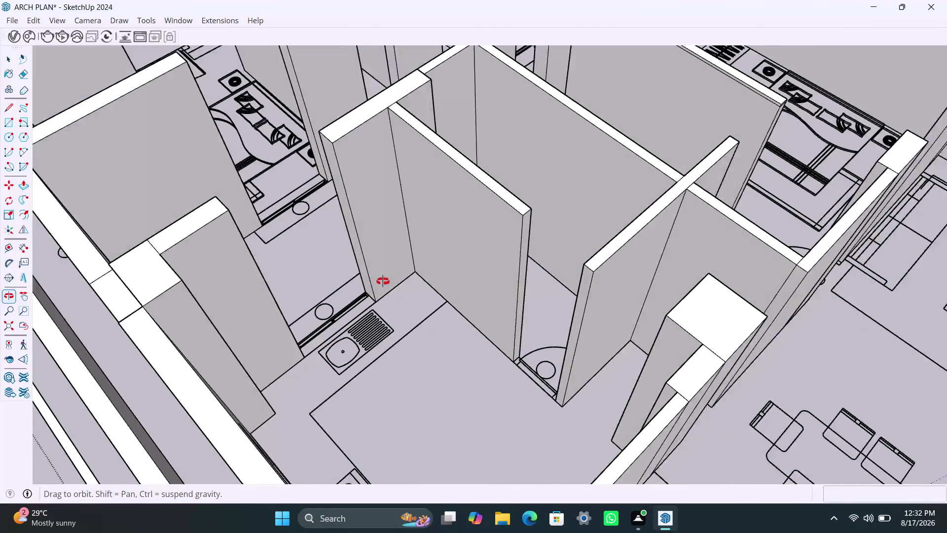
middle_drag(383, 281, 406, 321)
key(space)
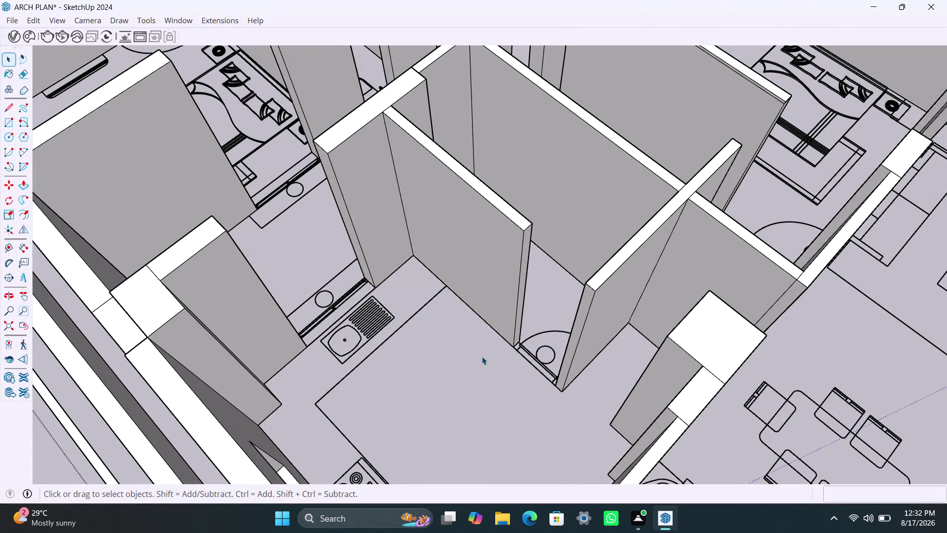
scroll(up, 3)
Copy the partition's end edge 3' down beside the kitchen sink doorway.
click(525, 224)
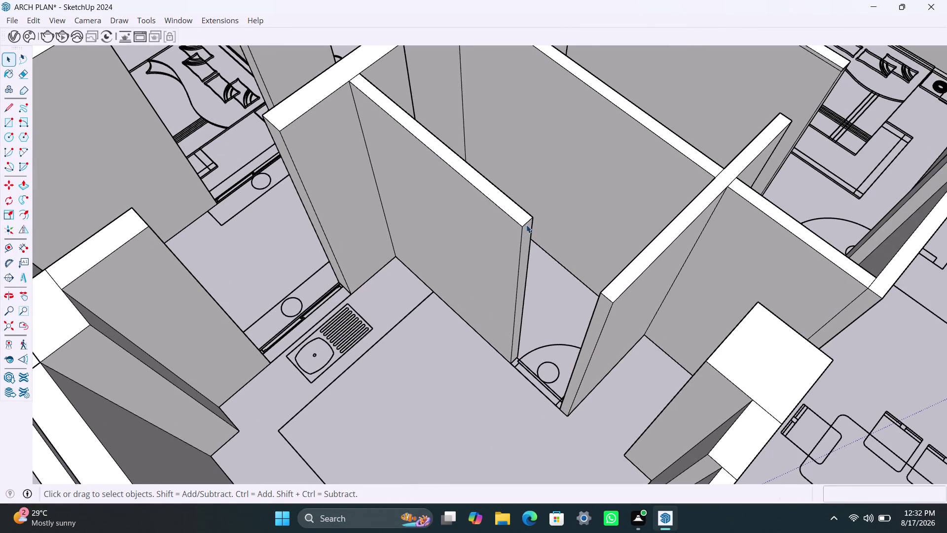
key(m)
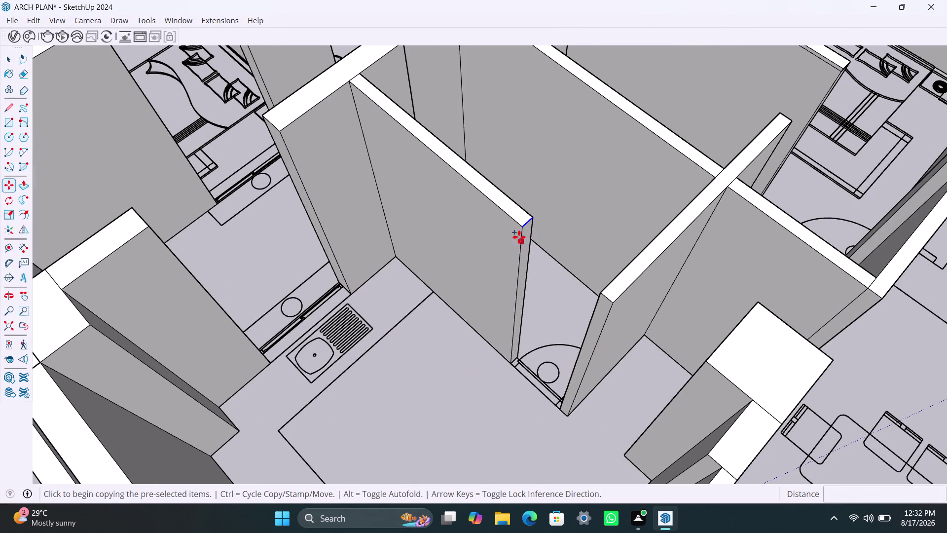
click(519, 225)
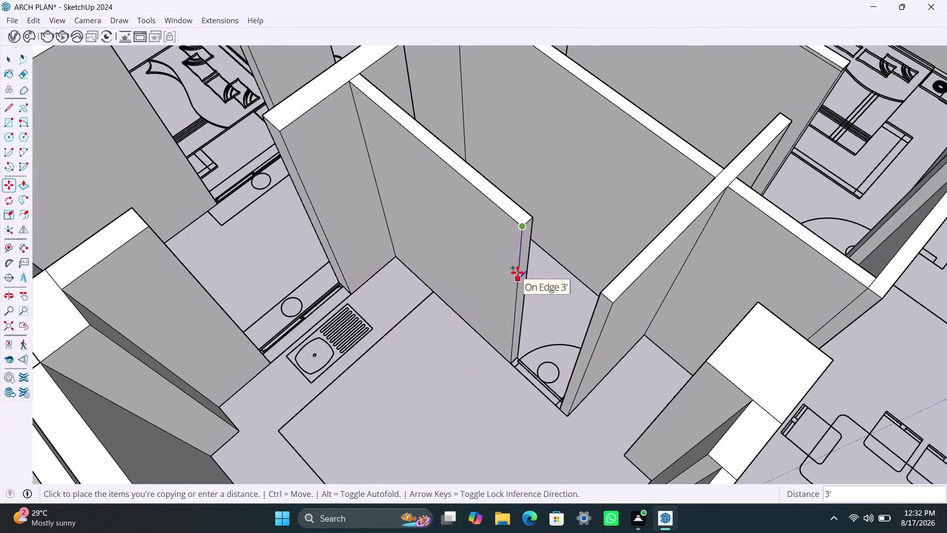
text(3')
key(Return)
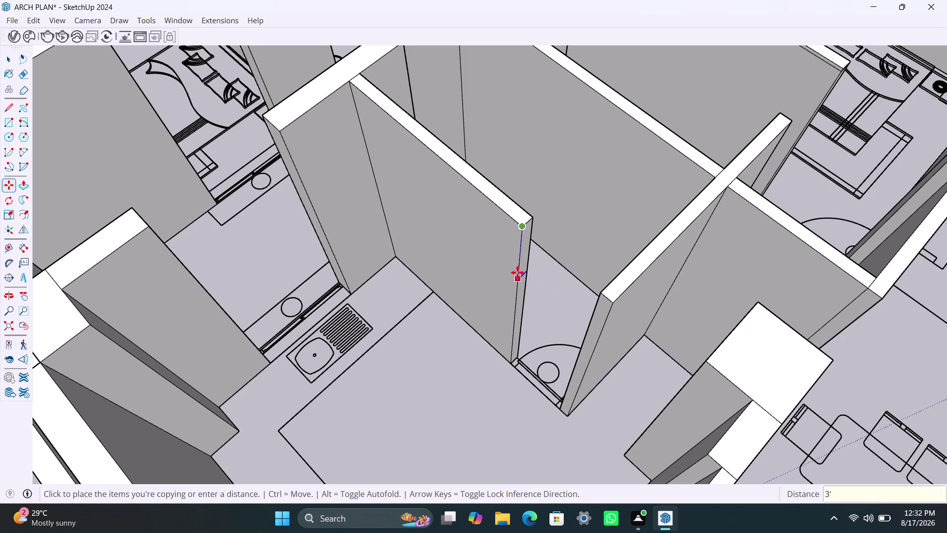
key(space)
Pull the upper end face across the doorway to meet the opposite wall.
click(521, 264)
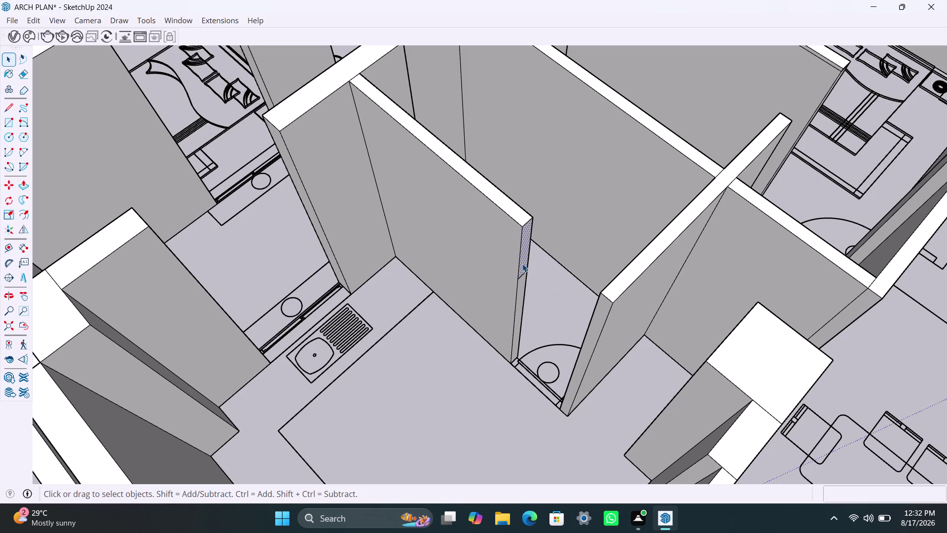
key(p)
click(522, 264)
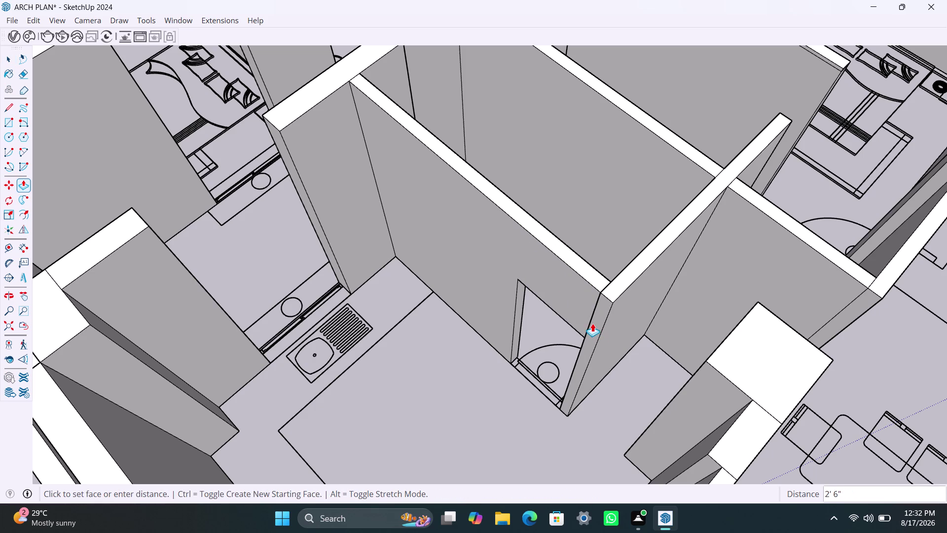
scroll(up, 3)
middle_drag(569, 363, 680, 371)
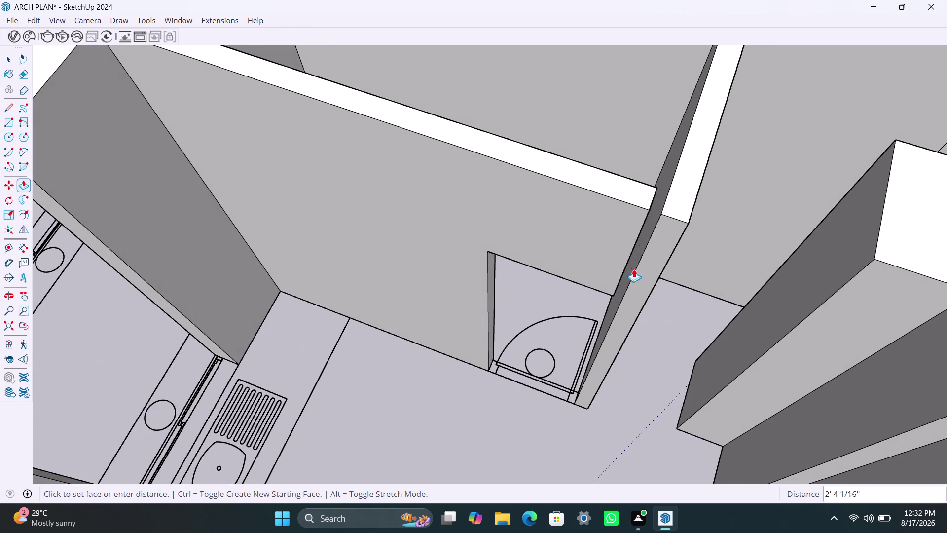
click(637, 268)
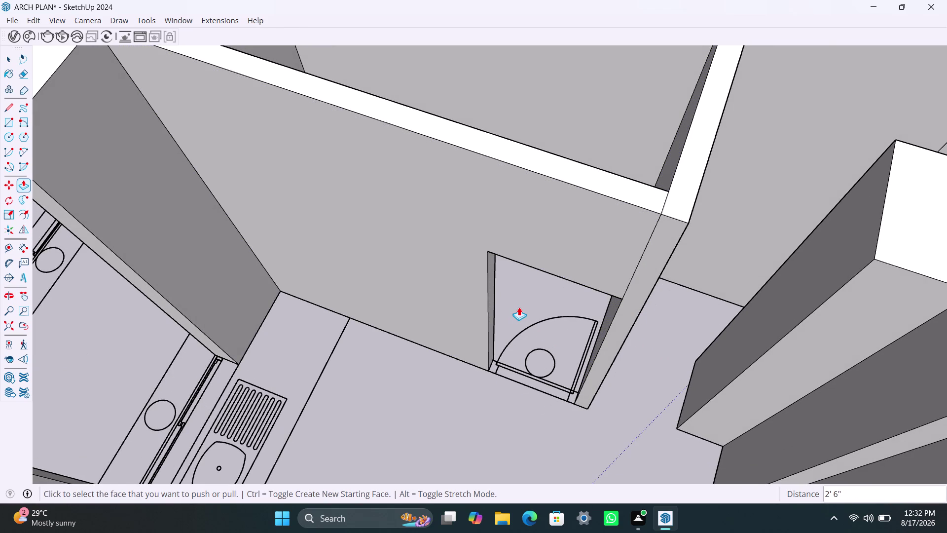
scroll(down, 3)
scroll(down, 3)
middle_drag(580, 405, 506, 390)
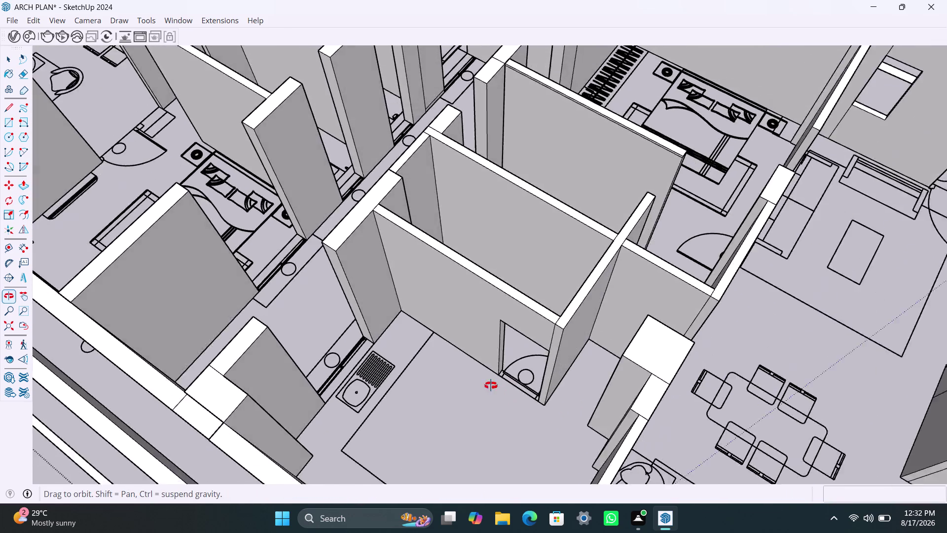
middle_drag(505, 391, 322, 393)
middle_drag(456, 342, 445, 342)
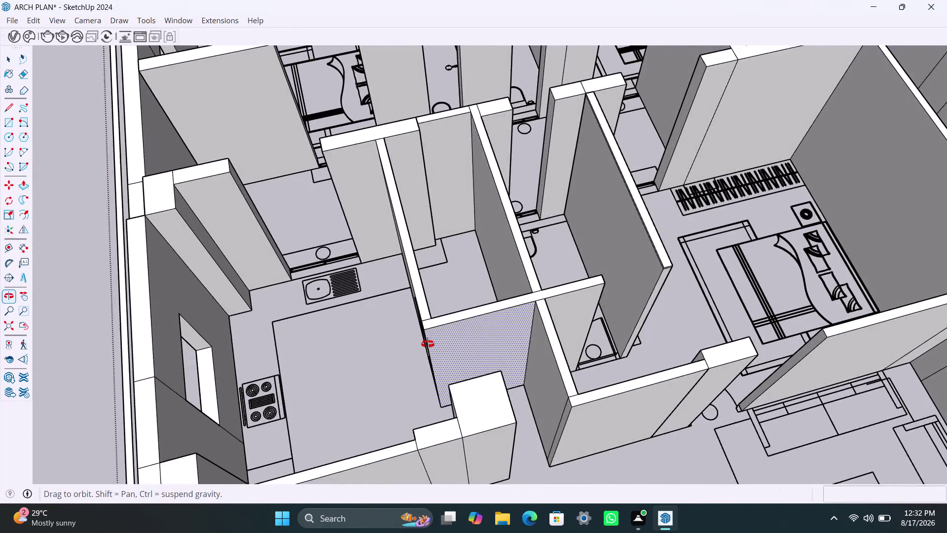
middle_drag(446, 342, 333, 350)
middle_drag(423, 203, 458, 320)
scroll(up, 3)
middle_drag(416, 280, 381, 298)
scroll(up, 3)
key(space)
key(r)
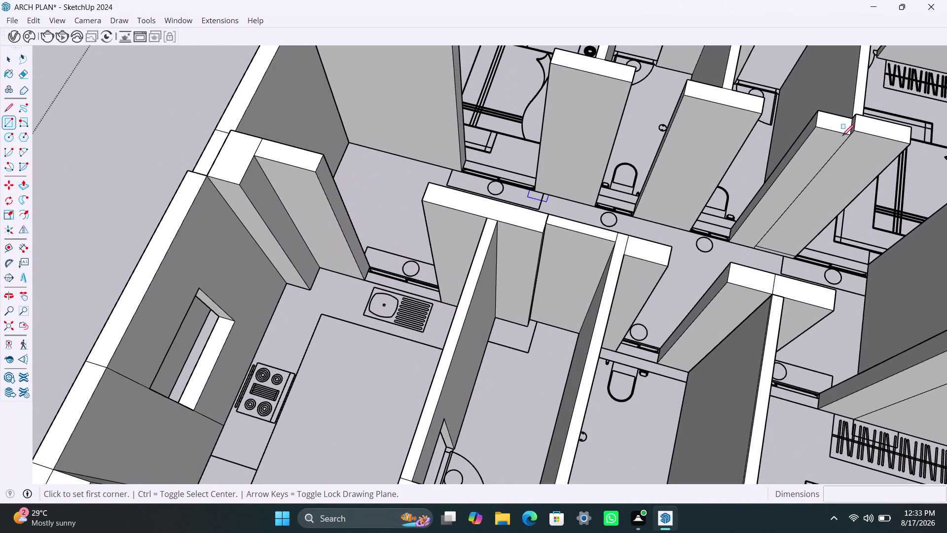
key(space)
key(Escape)
key(Escape)
key(Escape)
key(Escape)
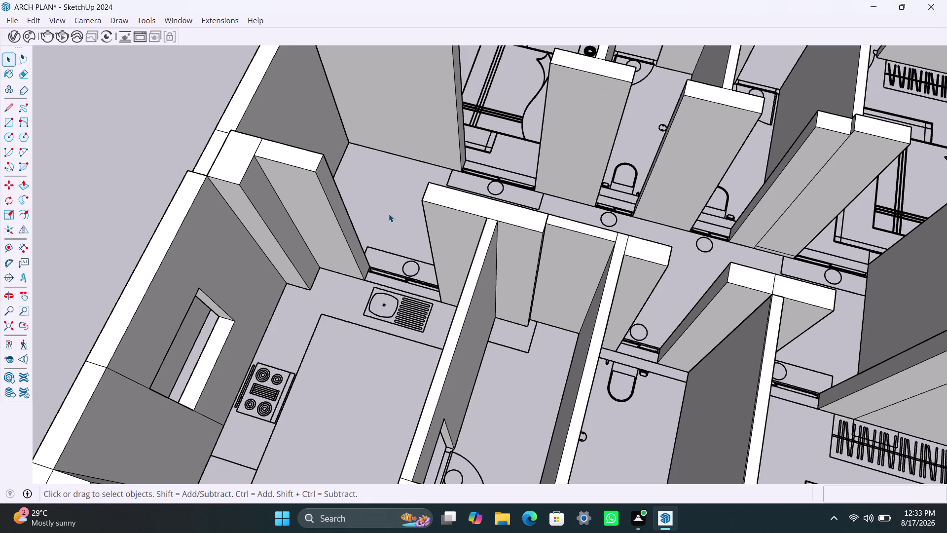
middle_drag(389, 213, 451, 307)
scroll(up, 3)
middle_drag(398, 322, 400, 323)
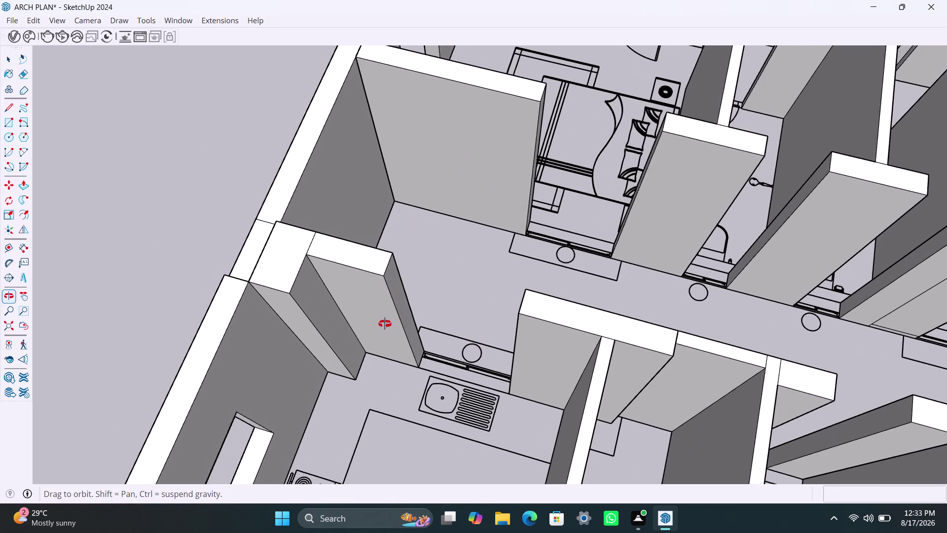
middle_drag(400, 323, 380, 323)
scroll(up, 3)
click(383, 266)
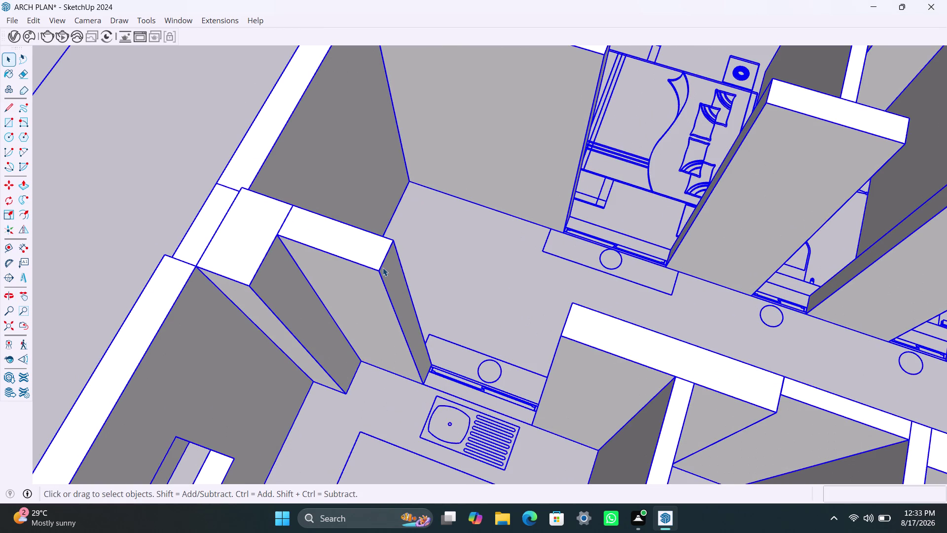
Enter the wall model and select the wall-end edge above the kitchen counter.
double_click(383, 267)
click(383, 268)
scroll(up, 3)
click(383, 265)
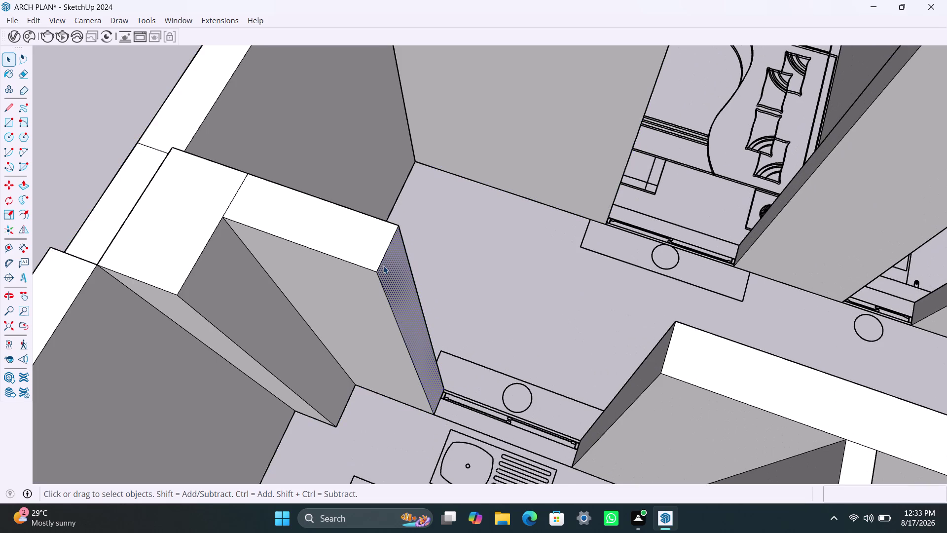
click(382, 265)
click(379, 265)
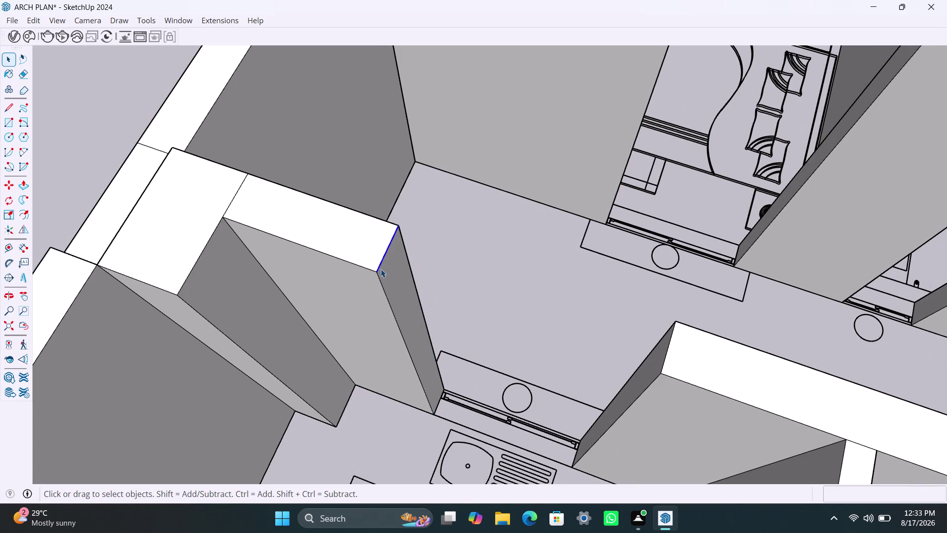
After a few cancelled attempts, copy the wall-end edge 3' down.
key(m)
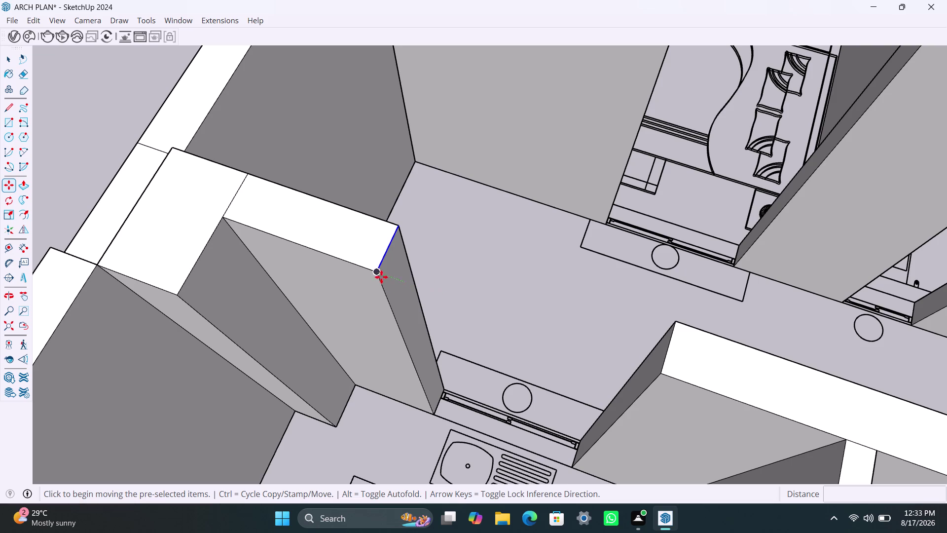
key(m)
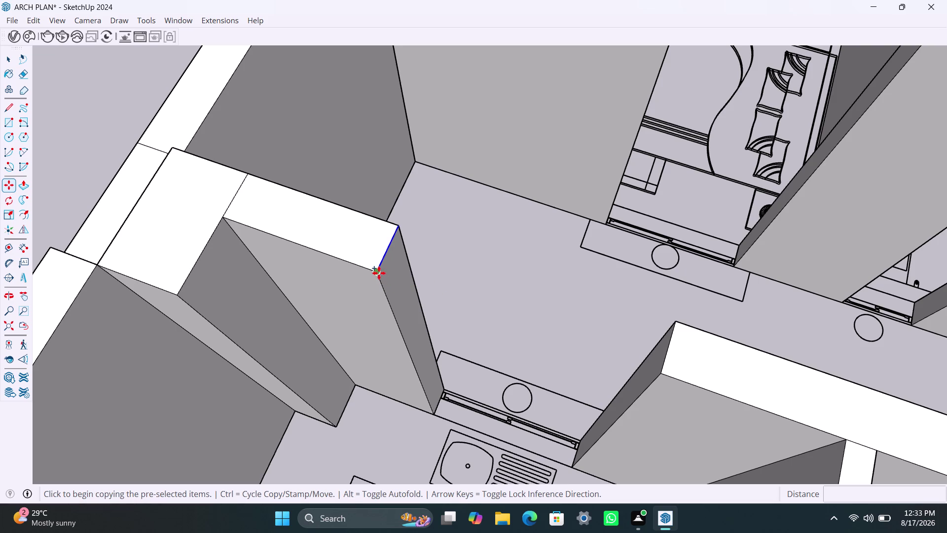
click(379, 273)
key(3)
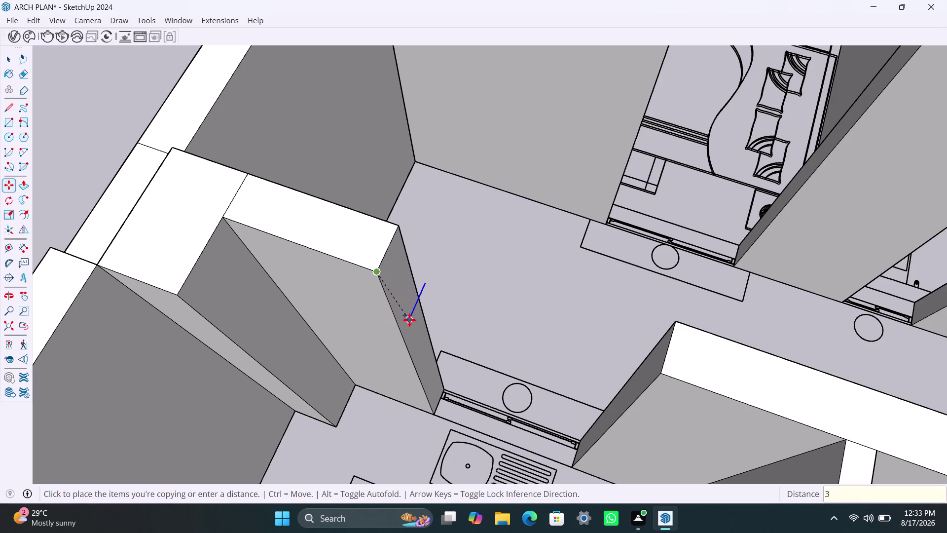
key(Escape)
key(Escape)
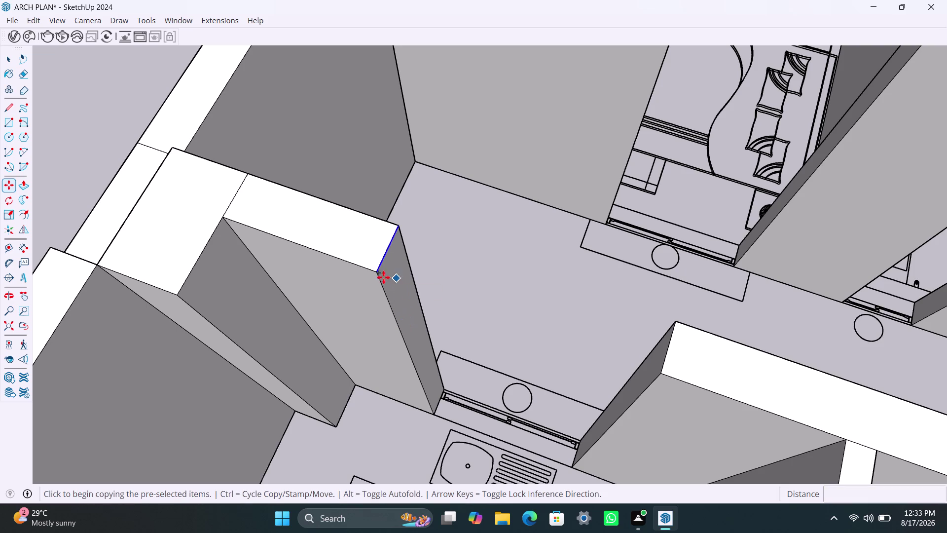
click(374, 273)
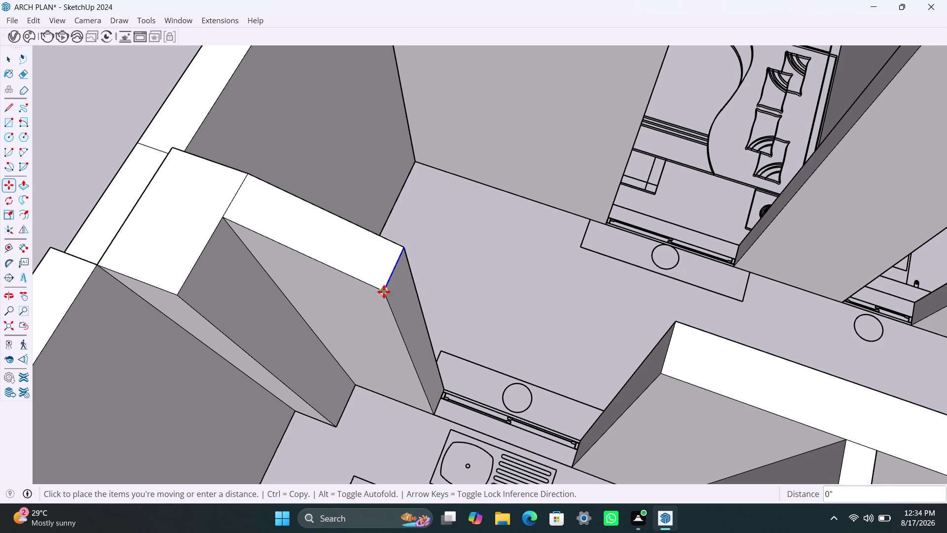
key(Escape)
key(m)
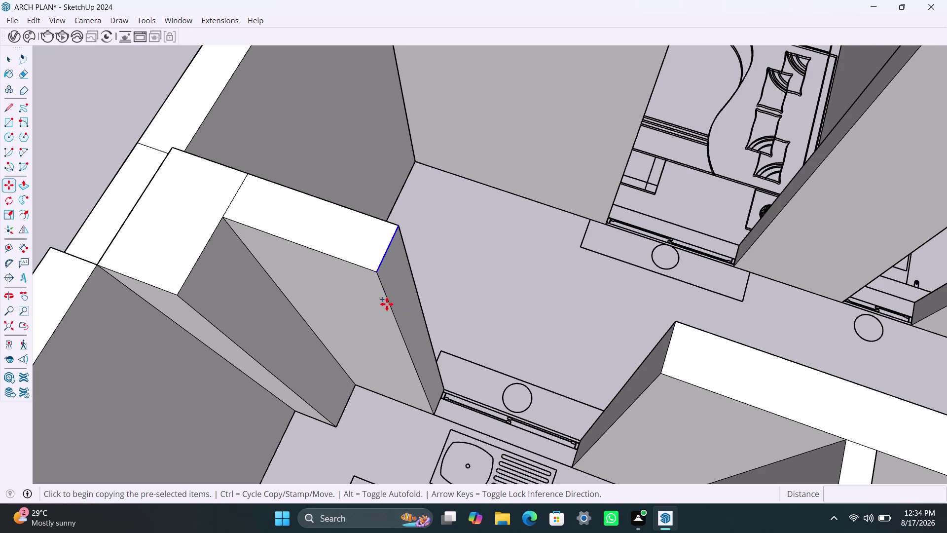
click(378, 272)
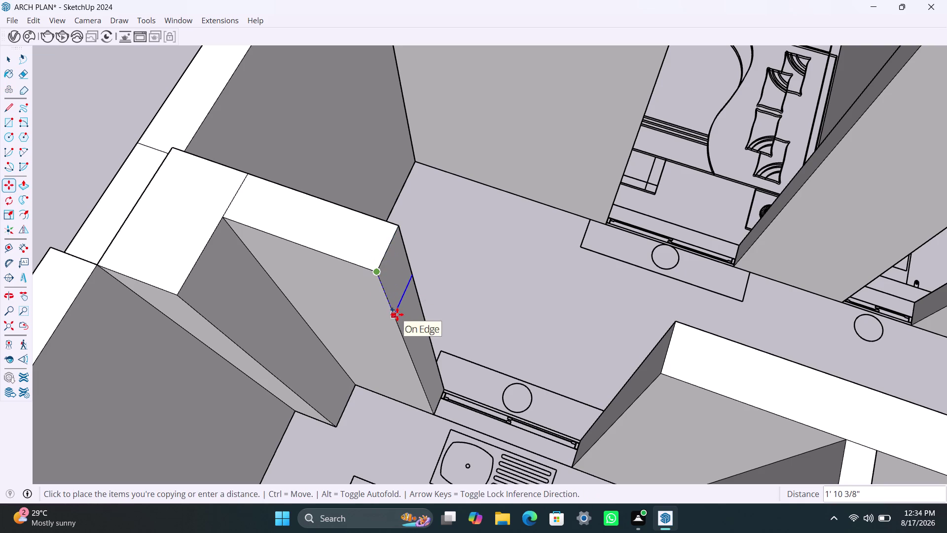
text(3')
key(Return)
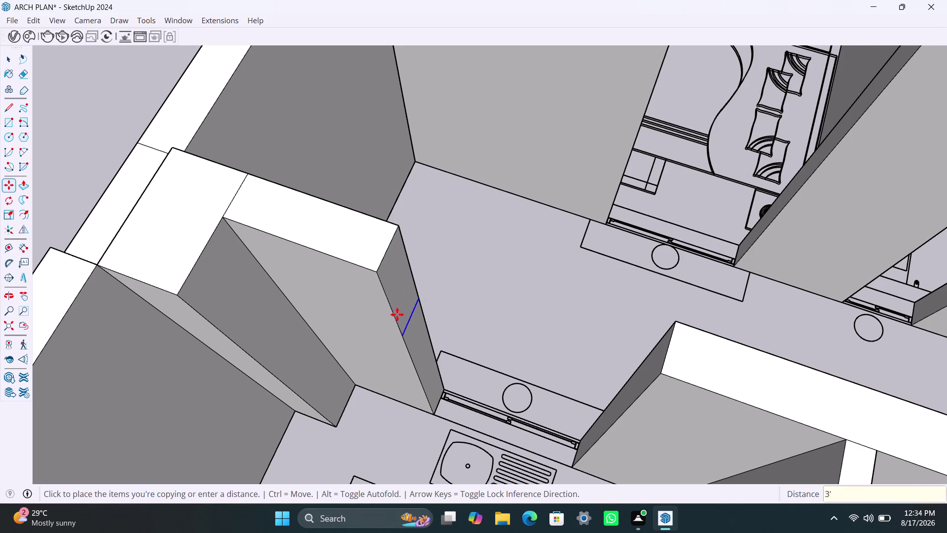
Copy the new edge another 4' lower to mark the window opening.
key(m)
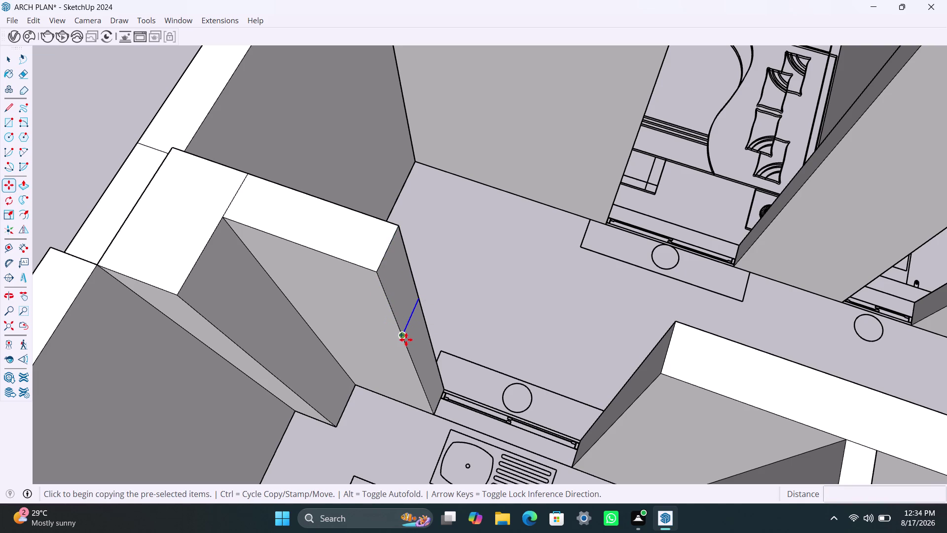
click(406, 340)
text(4')
key(Return)
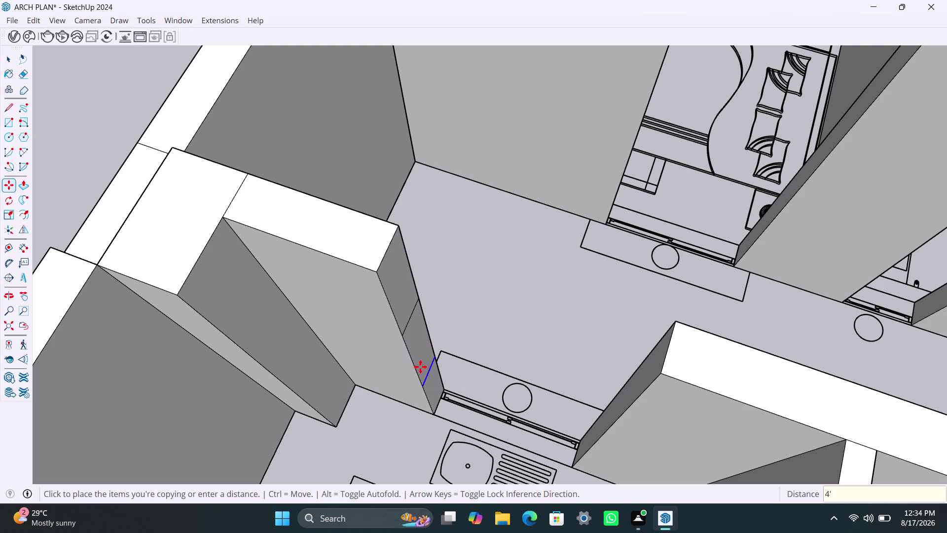
key(space)
Pull the upper strip 4' across the opening, then repeat the pull on the lower section.
click(407, 293)
key(p)
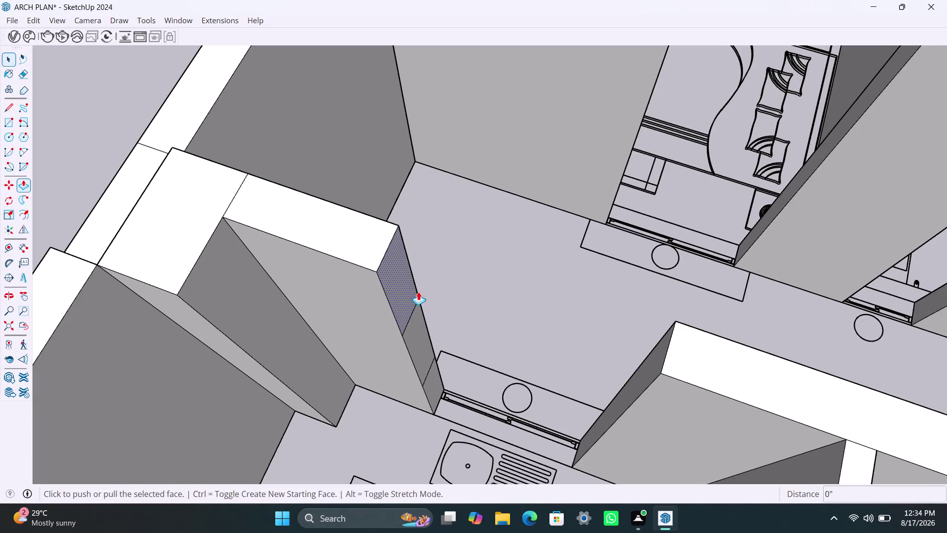
click(407, 290)
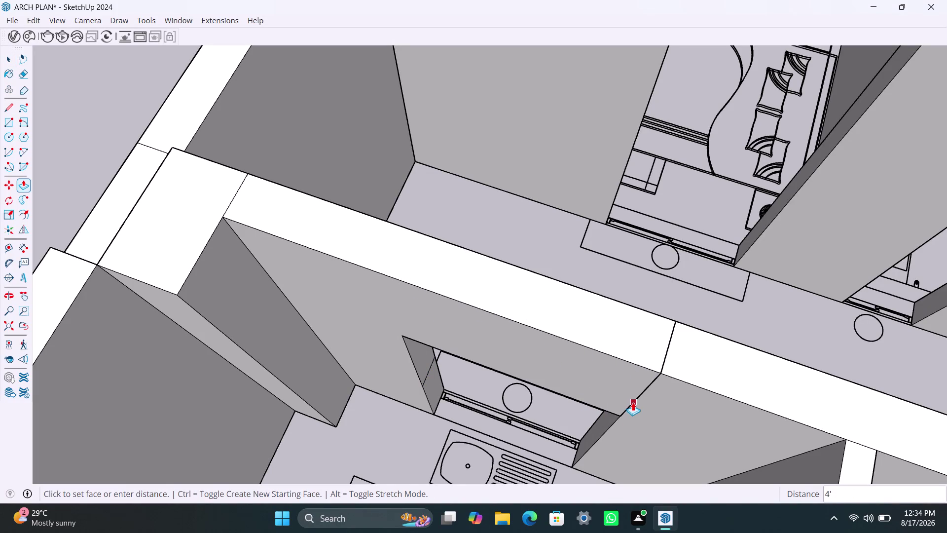
click(633, 402)
double_click(432, 390)
Orbit and zoom around the apartment until the kitchen-bathroom partition walls fill the view.
scroll(down, 3)
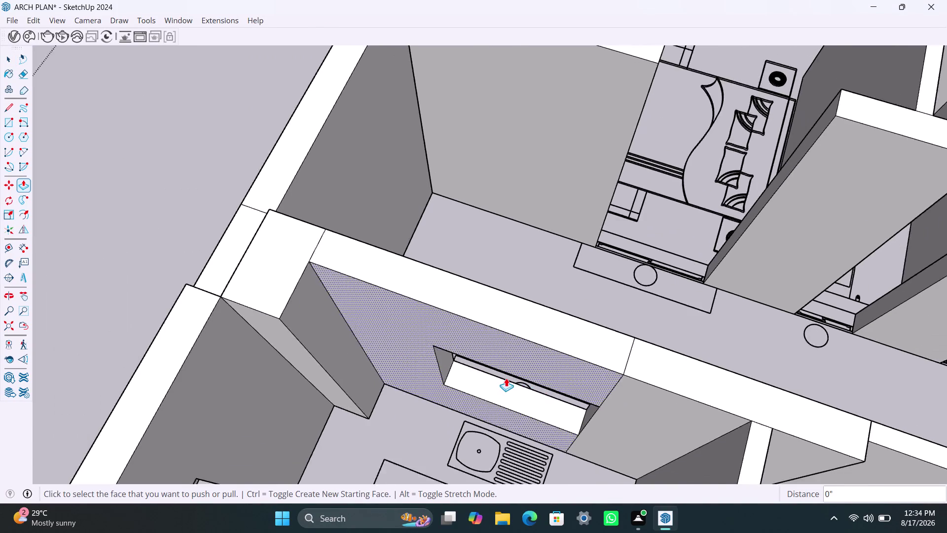
scroll(down, 3)
scroll(down, 3)
scroll(down, 3)
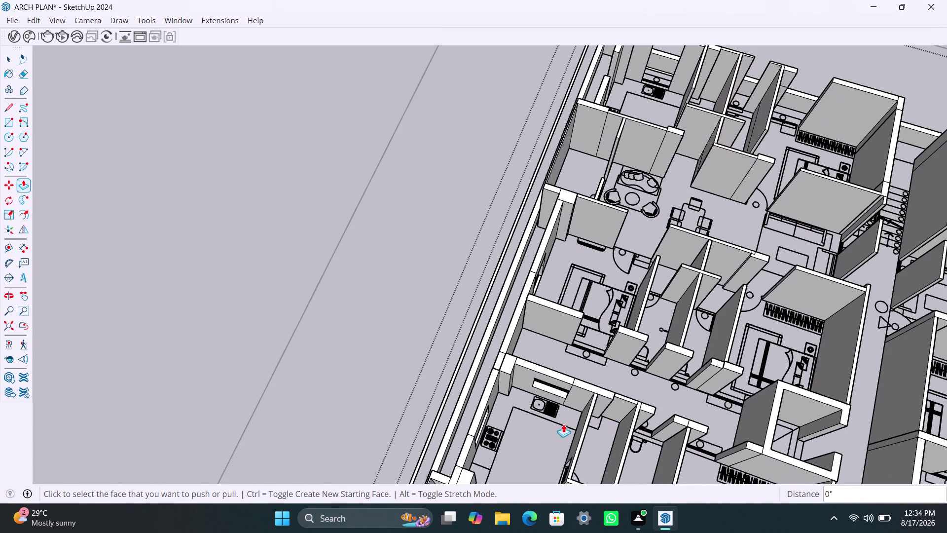
scroll(down, 3)
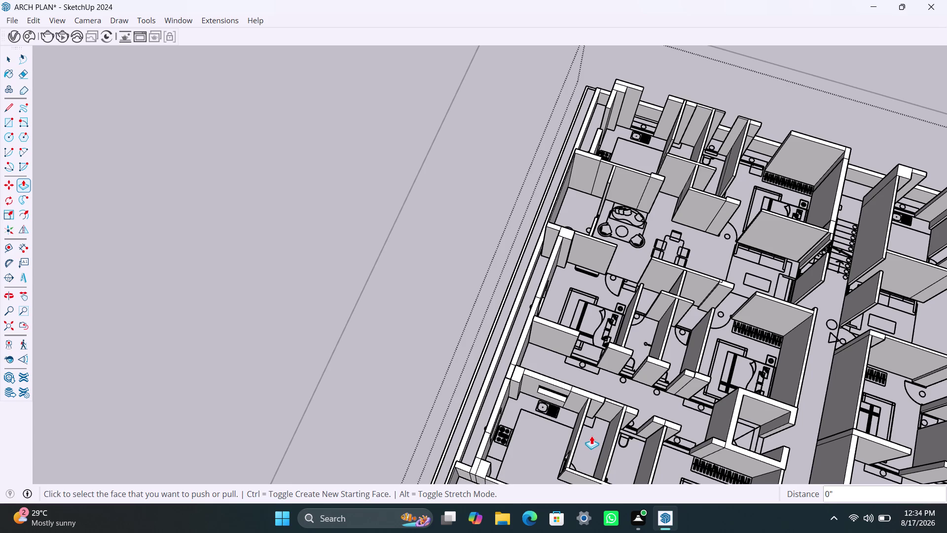
middle_drag(592, 434, 530, 344)
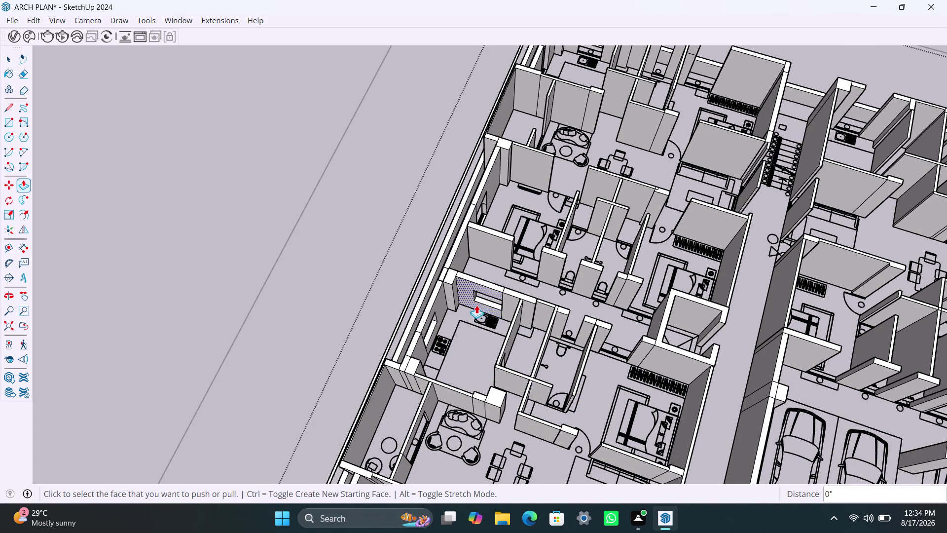
middle_drag(487, 373, 486, 373)
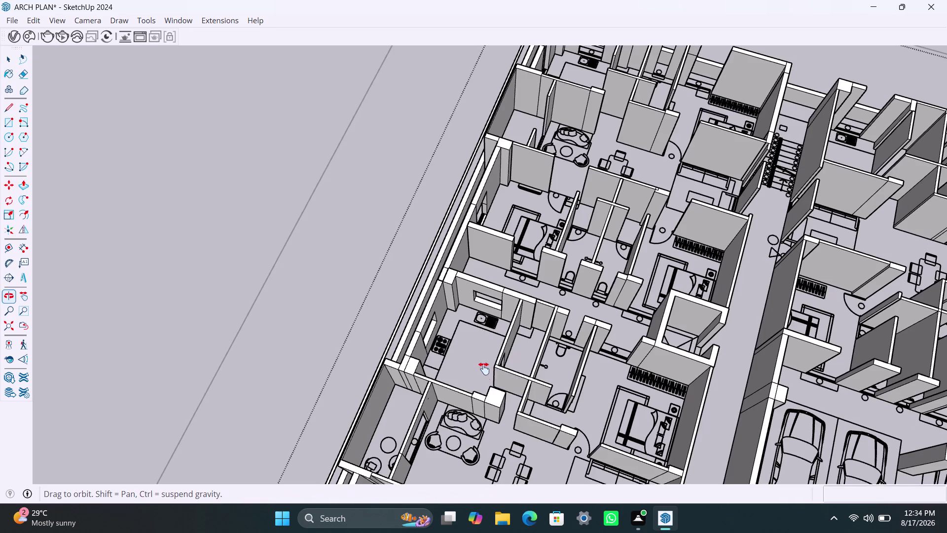
middle_drag(486, 373, 550, 228)
scroll(down, 3)
middle_drag(578, 369, 574, 296)
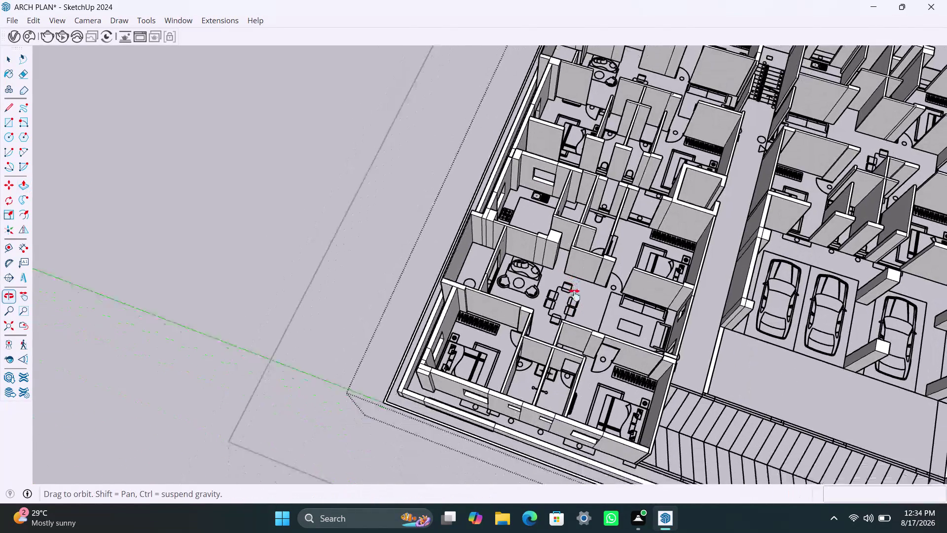
middle_drag(575, 296, 575, 295)
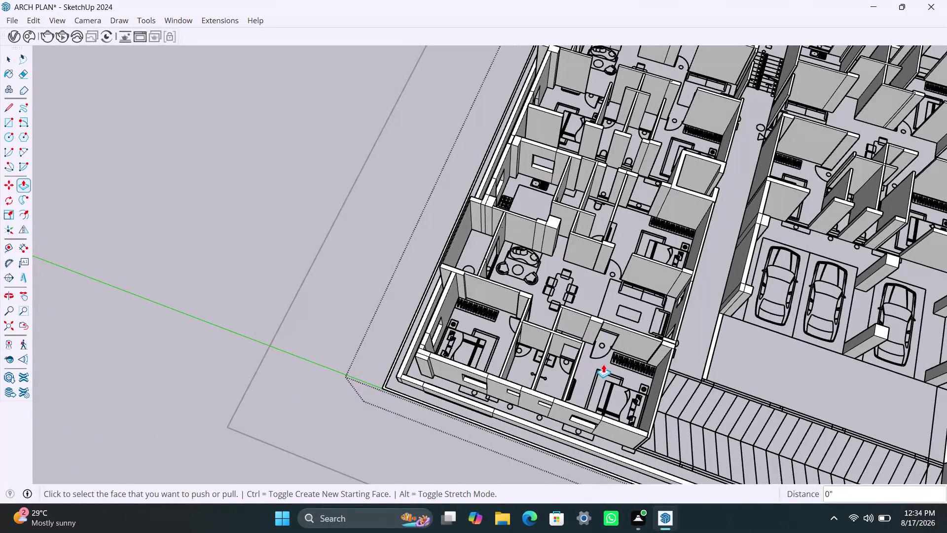
middle_drag(587, 371, 335, 383)
scroll(up, 3)
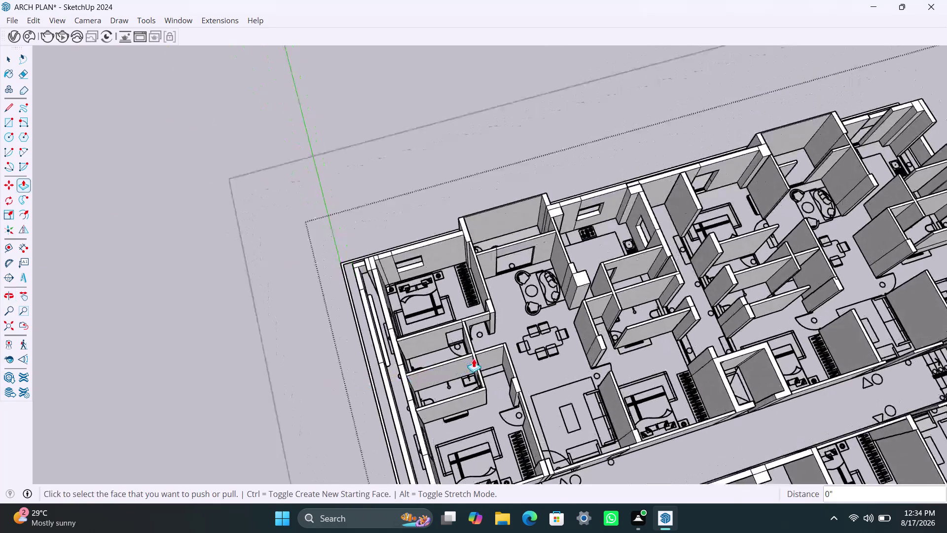
middle_drag(493, 352, 481, 329)
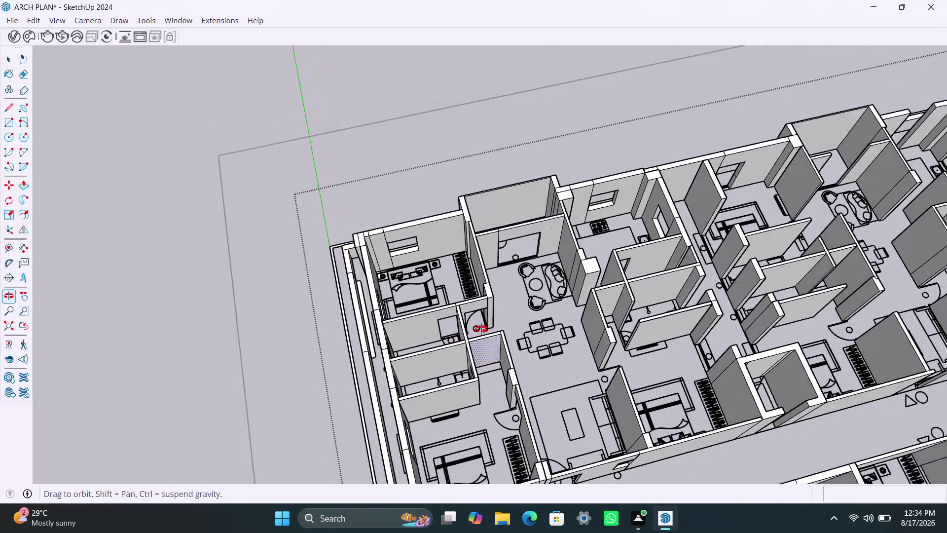
middle_drag(481, 329, 686, 327)
scroll(down, 3)
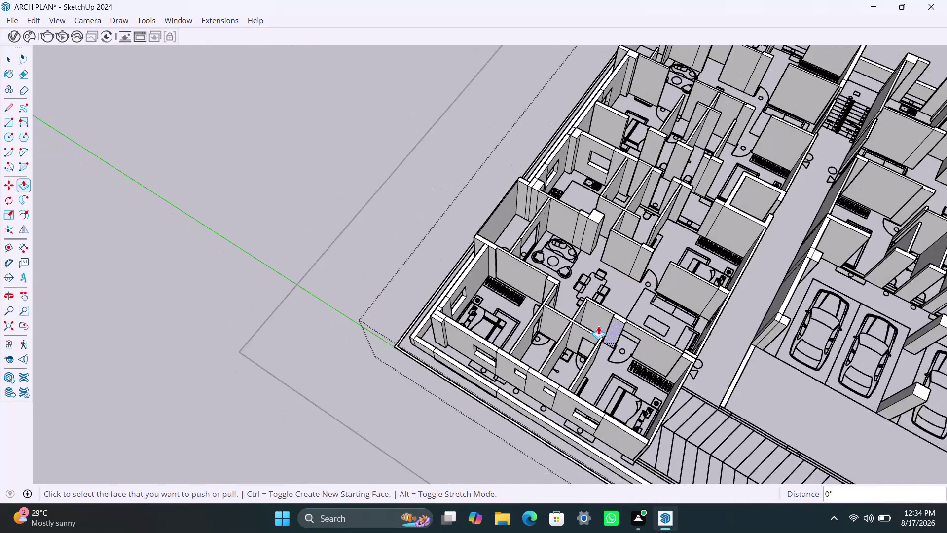
middle_drag(588, 328, 634, 401)
scroll(up, 3)
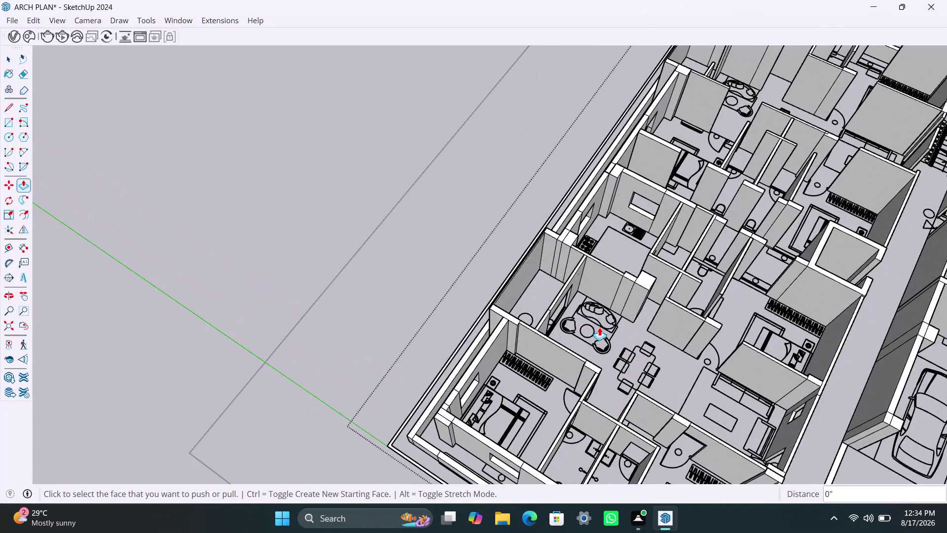
middle_drag(599, 327, 551, 387)
scroll(up, 3)
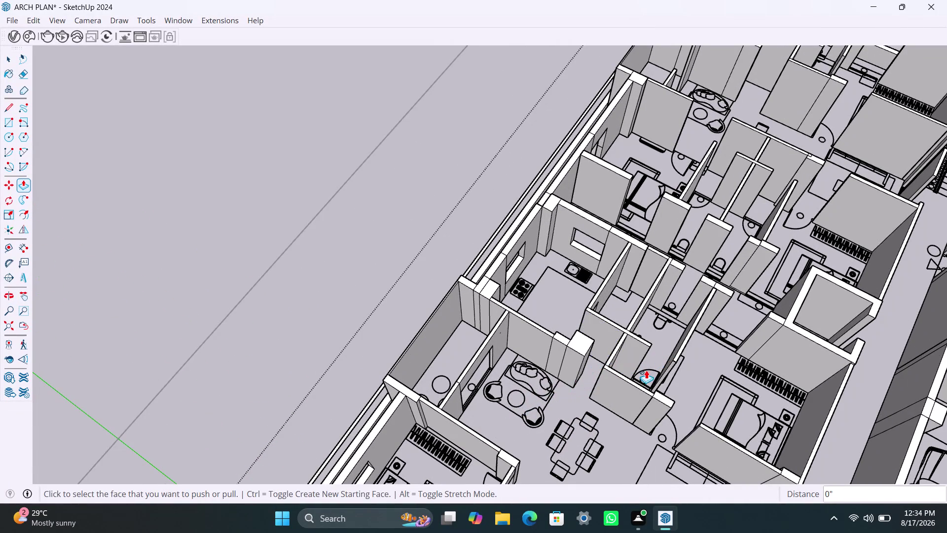
middle_drag(647, 372, 379, 364)
scroll(down, 3)
middle_drag(592, 427, 577, 436)
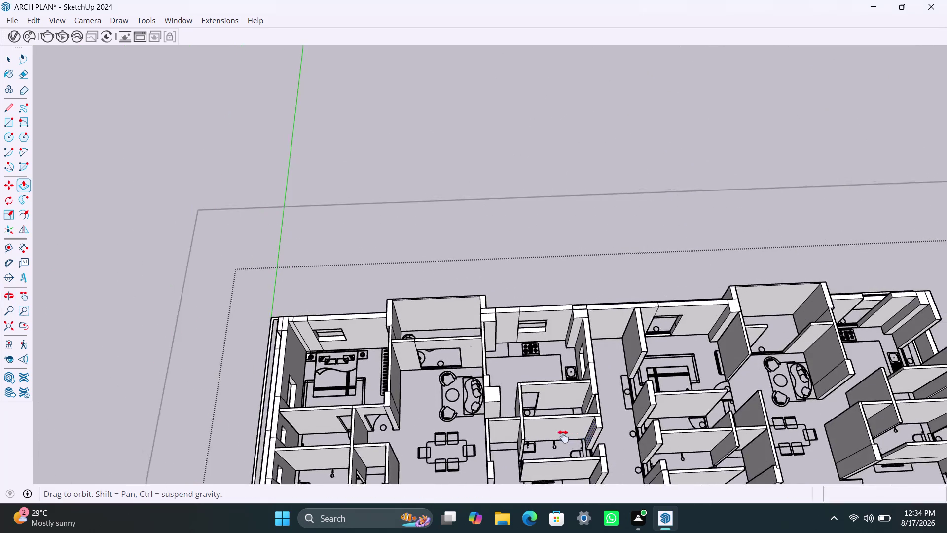
middle_drag(577, 436, 460, 328)
scroll(up, 3)
scroll(up, 3)
middle_drag(372, 352, 374, 353)
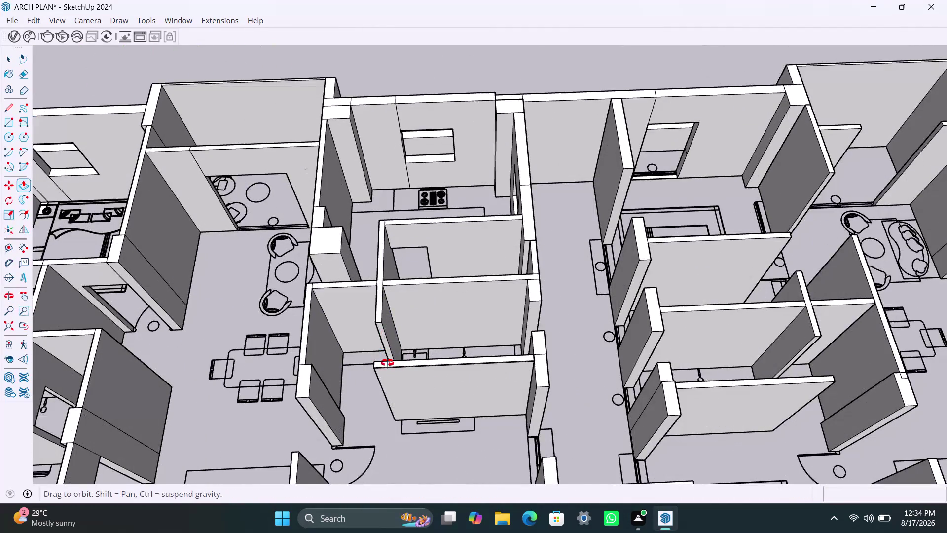
middle_drag(374, 353, 474, 346)
key(space)
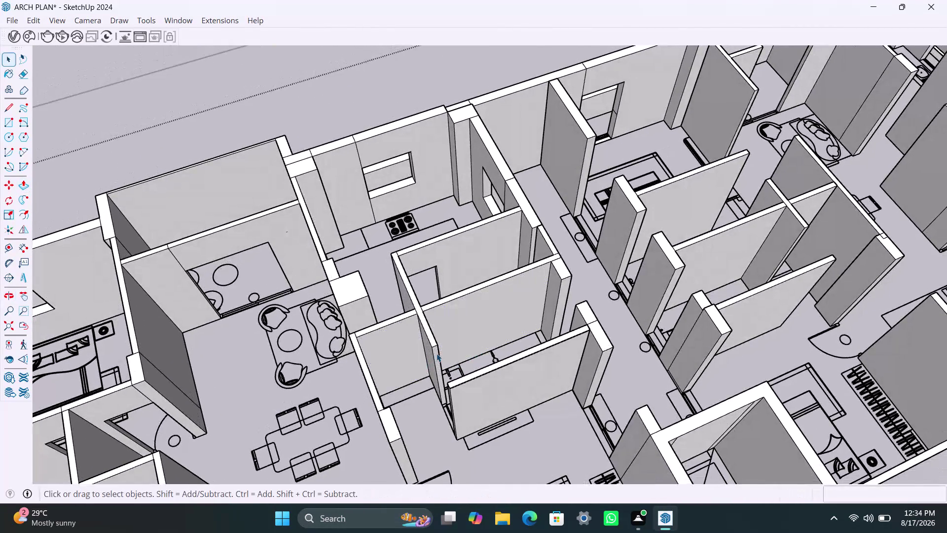
scroll(up, 3)
Copy the partition wall-end edge 4' up to mark the top of the doorway.
click(430, 343)
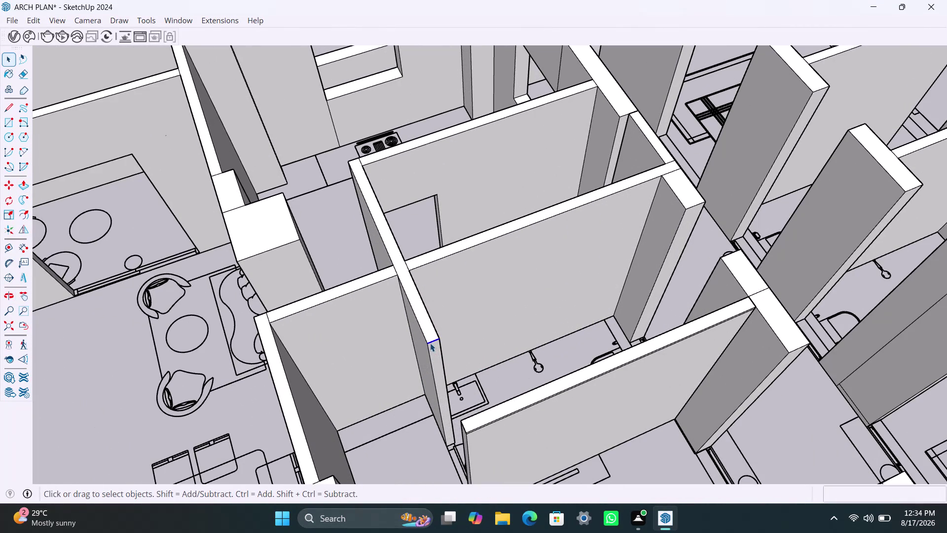
key(m)
click(425, 341)
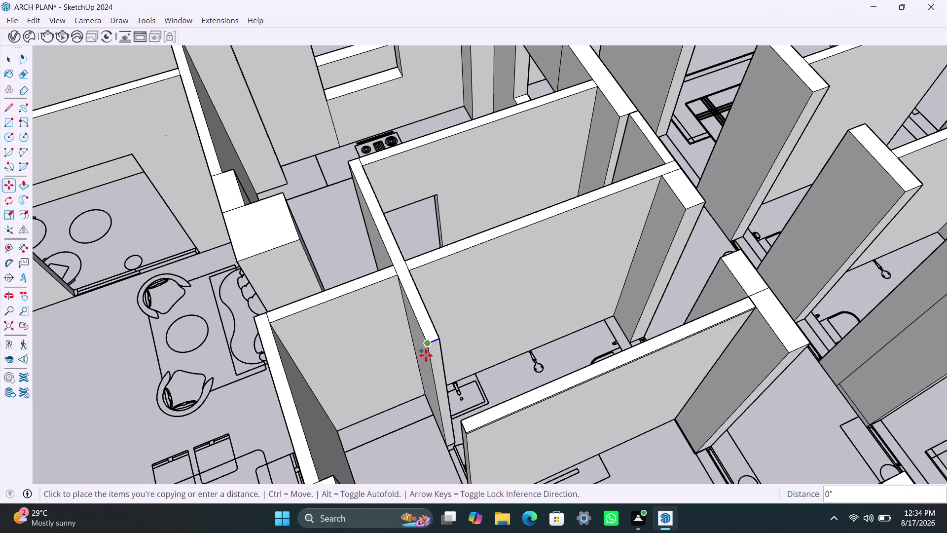
key(3)
key(apostrophe)
key(Return)
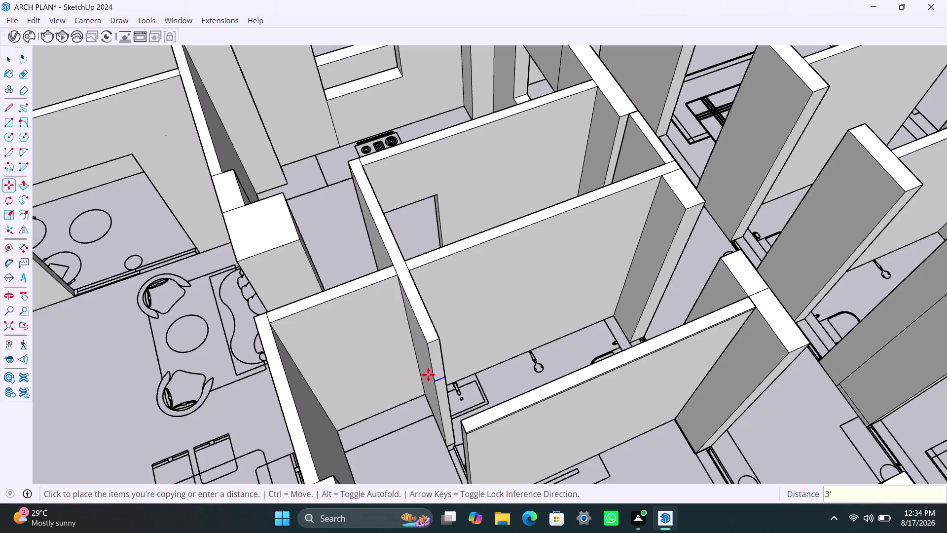
key(m)
click(433, 383)
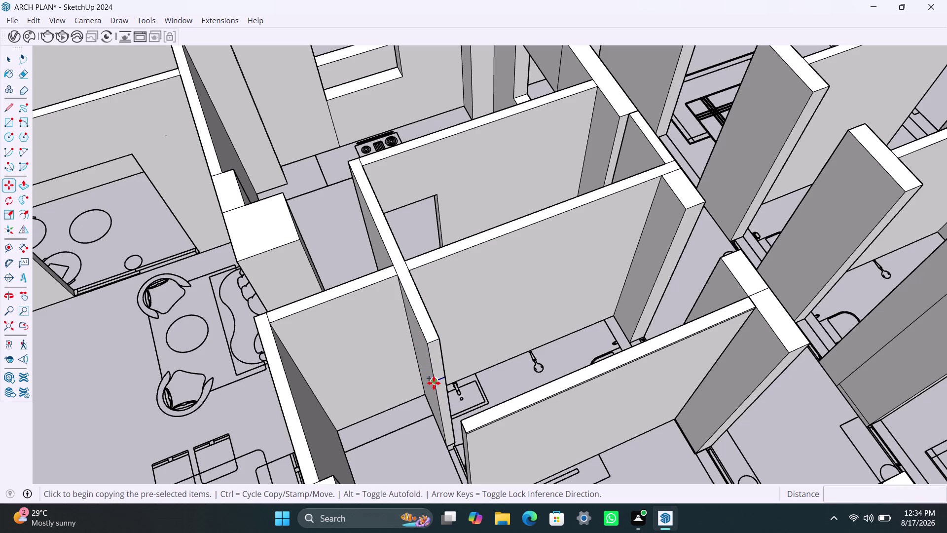
text(4)
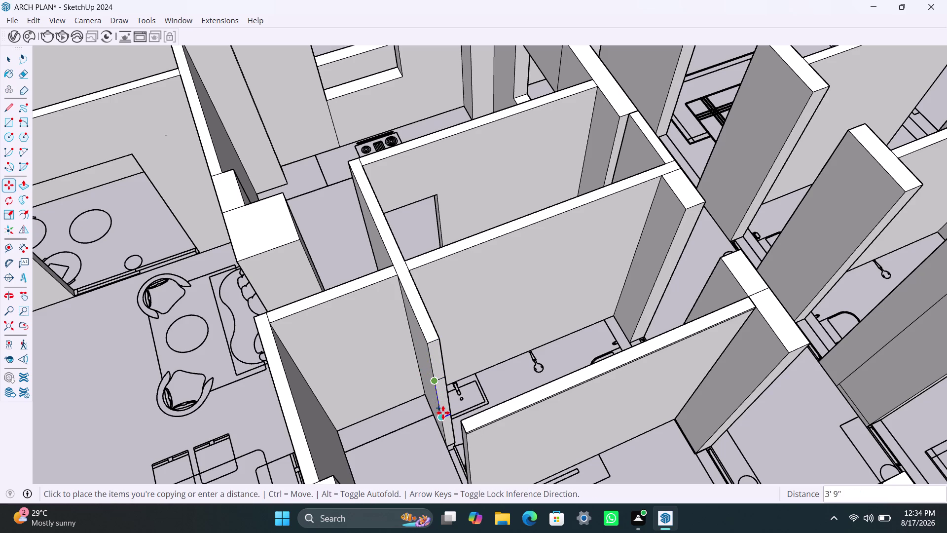
text(')
key(Return)
key(space)
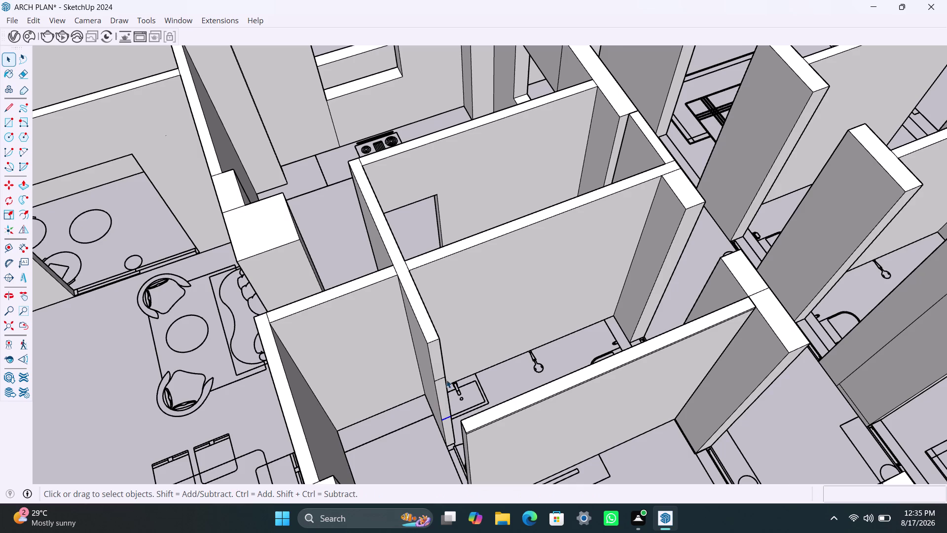
Orbit in to check the copied edge and delete a stray element.
scroll(down, 3)
middle_drag(432, 471, 574, 448)
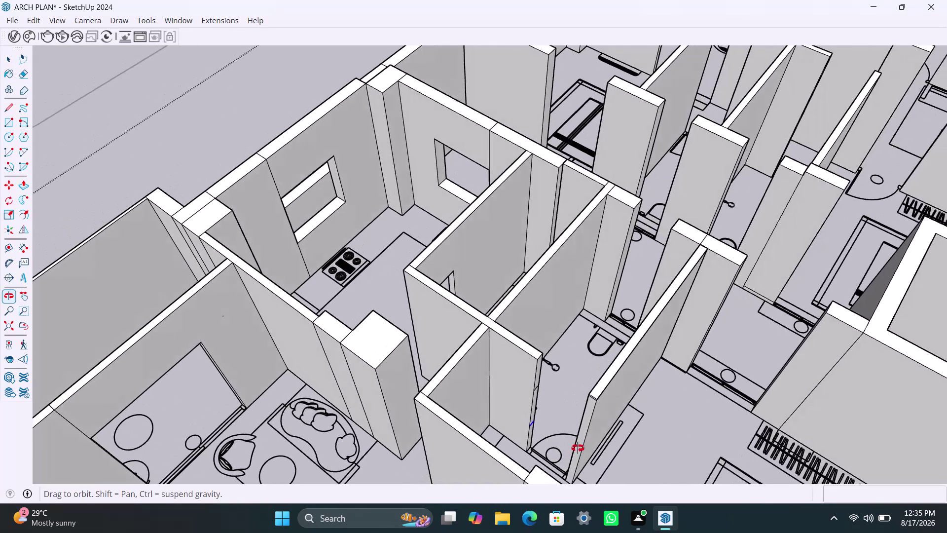
middle_drag(575, 447, 515, 439)
scroll(up, 3)
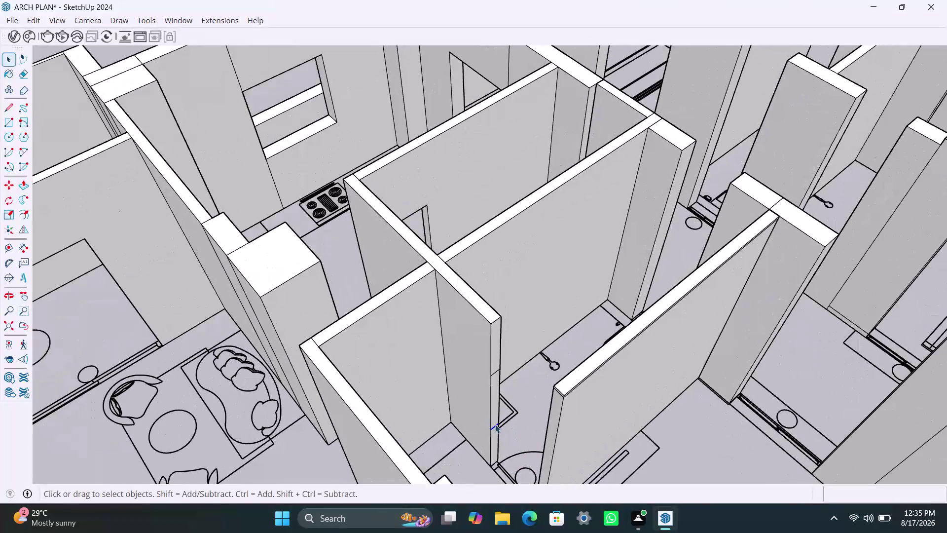
key(BackSpace)
key(Delete)
click(496, 354)
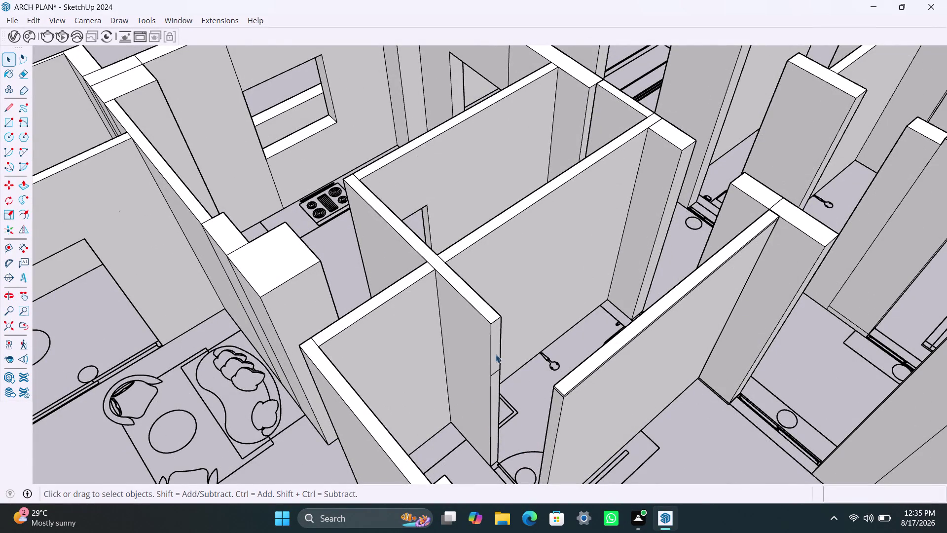
Push/Pull the face below the new edge through the wall, deleting leftover geometry.
key(p)
click(494, 356)
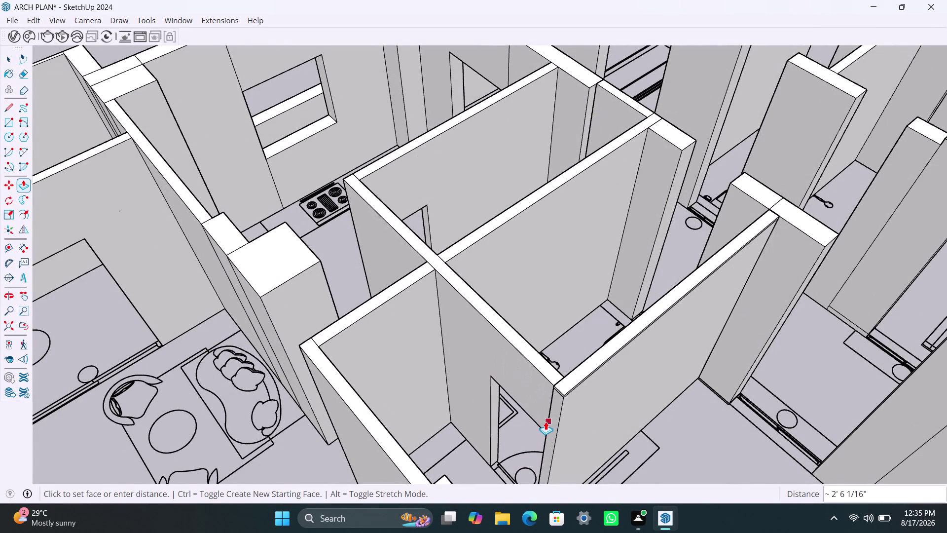
scroll(up, 3)
middle_drag(551, 417, 667, 422)
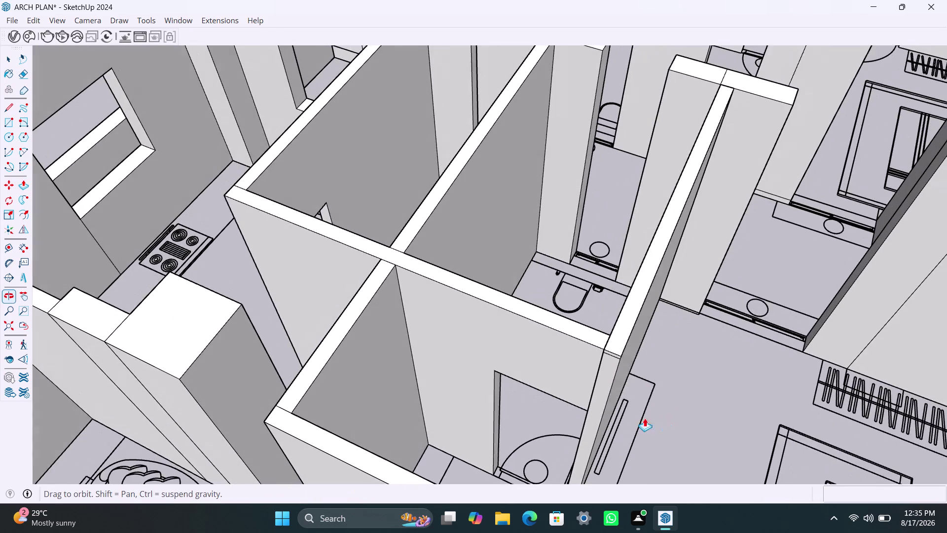
click(602, 363)
drag(621, 364, 605, 355)
key(space)
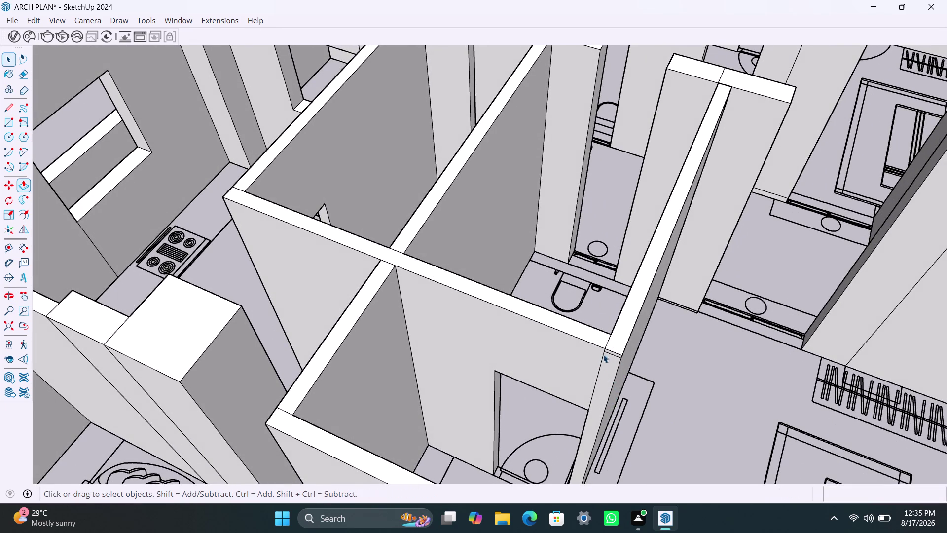
drag(606, 356, 601, 352)
click(618, 356)
key(Delete)
scroll(down, 3)
scroll(down, 3)
middle_drag(641, 409, 480, 367)
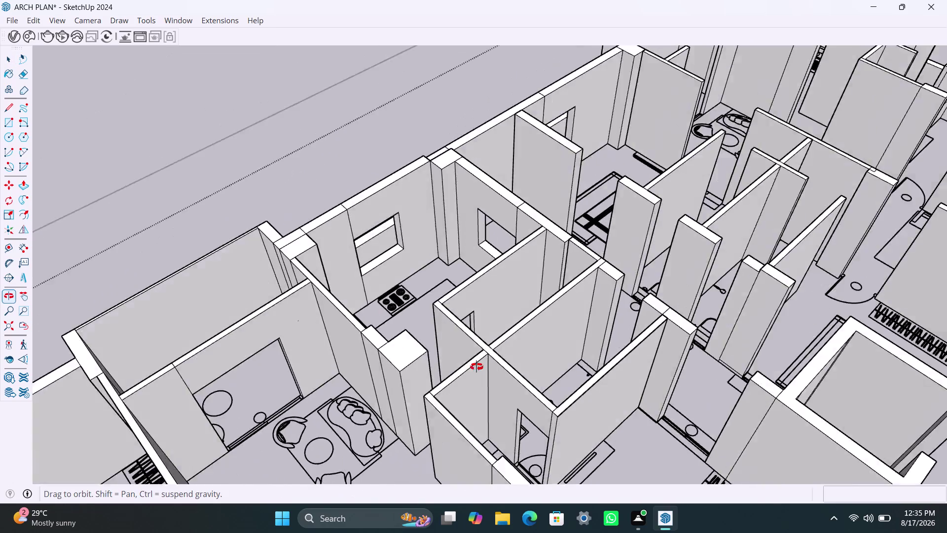
Orbit and zoom to the next bathroom partition and select its end edge.
middle_drag(480, 368, 477, 366)
scroll(down, 3)
middle_drag(565, 424, 746, 475)
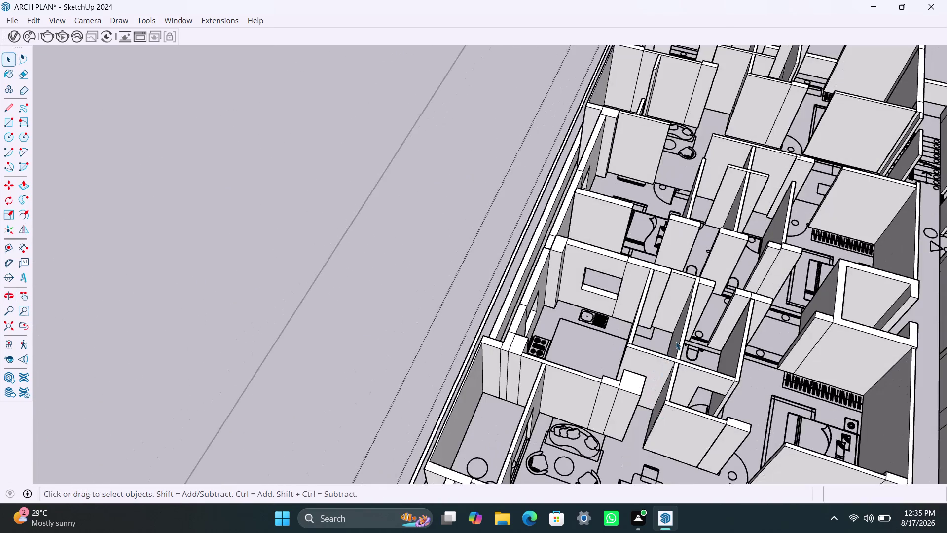
middle_drag(675, 338, 613, 416)
scroll(up, 3)
middle_drag(638, 411, 556, 407)
scroll(up, 3)
scroll(up, 3)
scroll(up, 3)
click(596, 369)
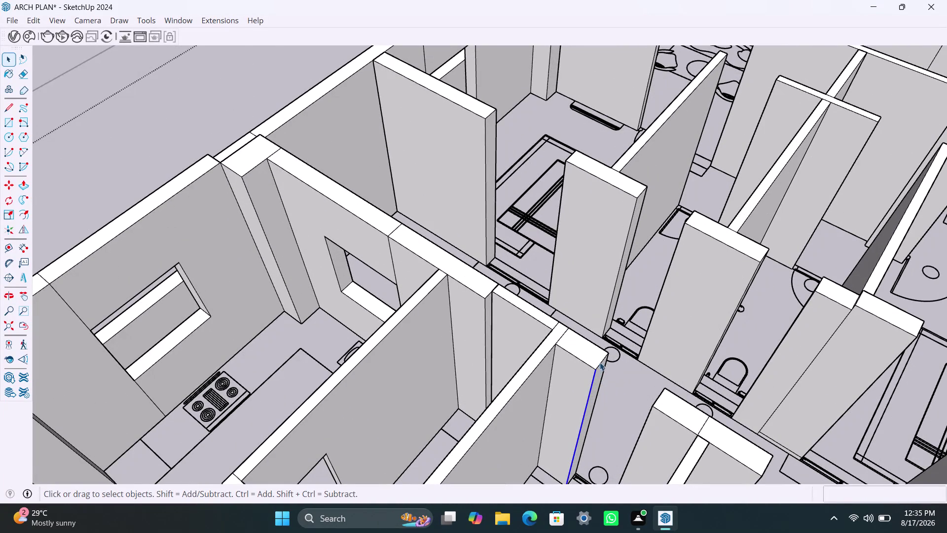
Copy the short wall's top edge down 3' and 4' with Move/Ctrl.
click(602, 366)
click(600, 365)
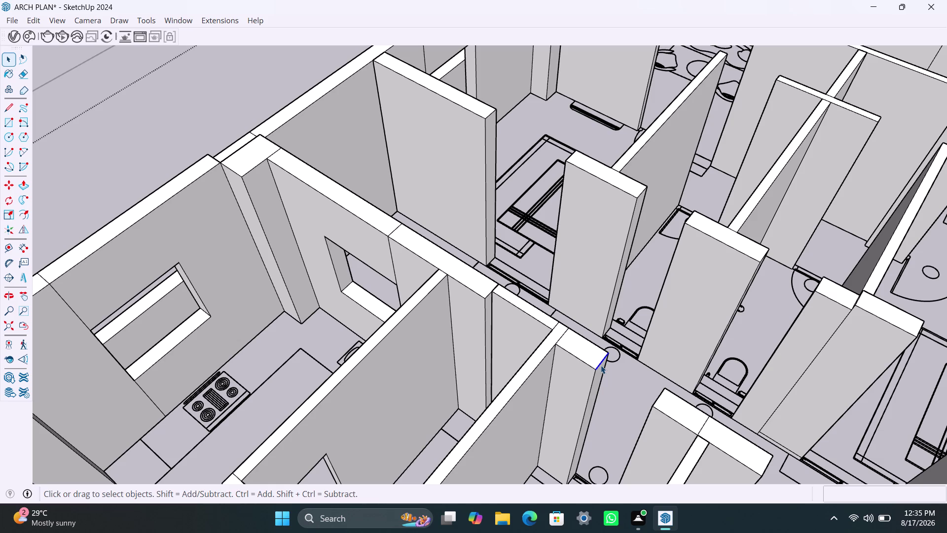
key(m)
click(594, 372)
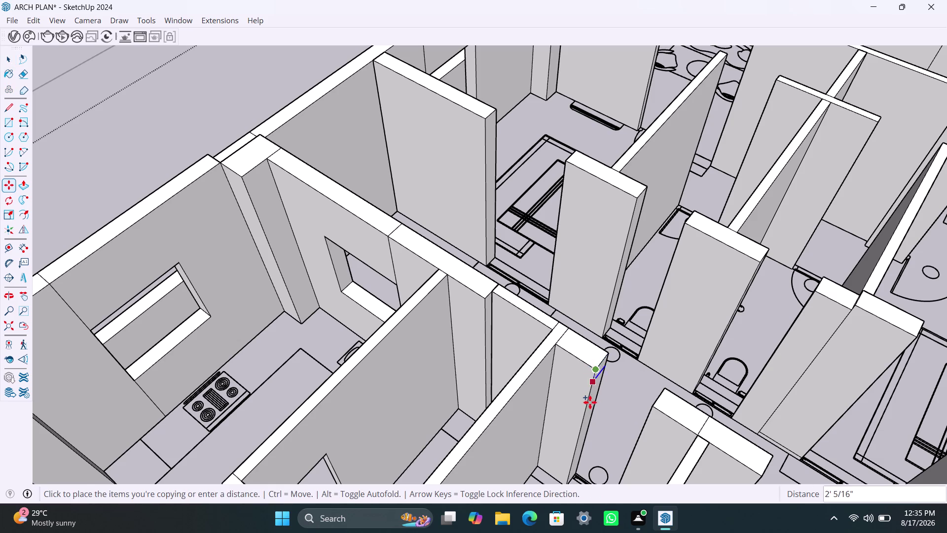
text(3')
key(Return)
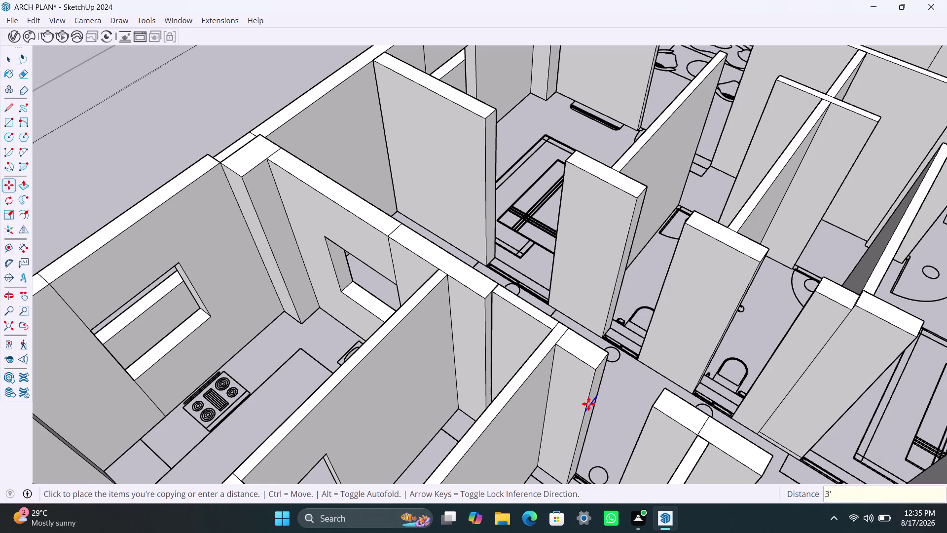
key(m)
click(587, 409)
text(4')
key(Return)
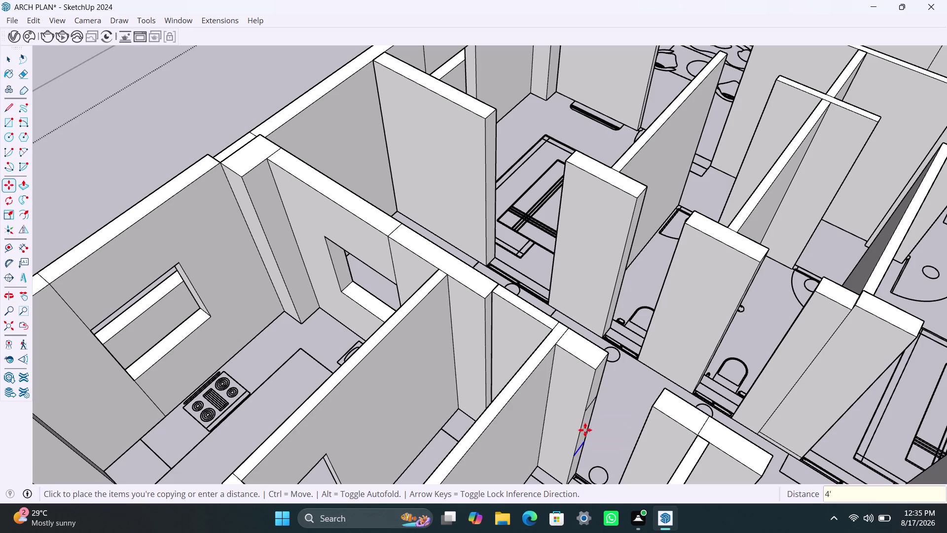
Push/Pull the door face through the wall, undoing and redoing to clear the opening.
key(space)
click(595, 388)
key(p)
click(595, 388)
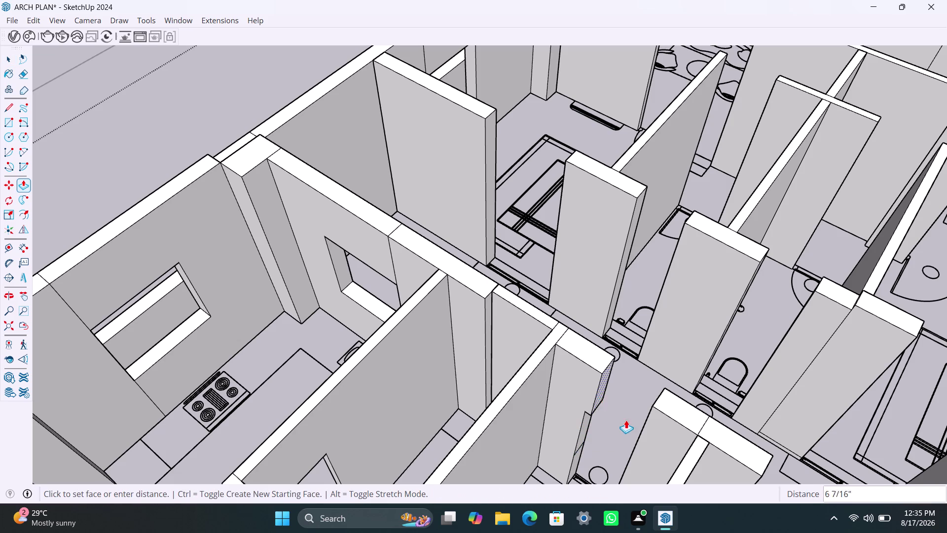
click(643, 427)
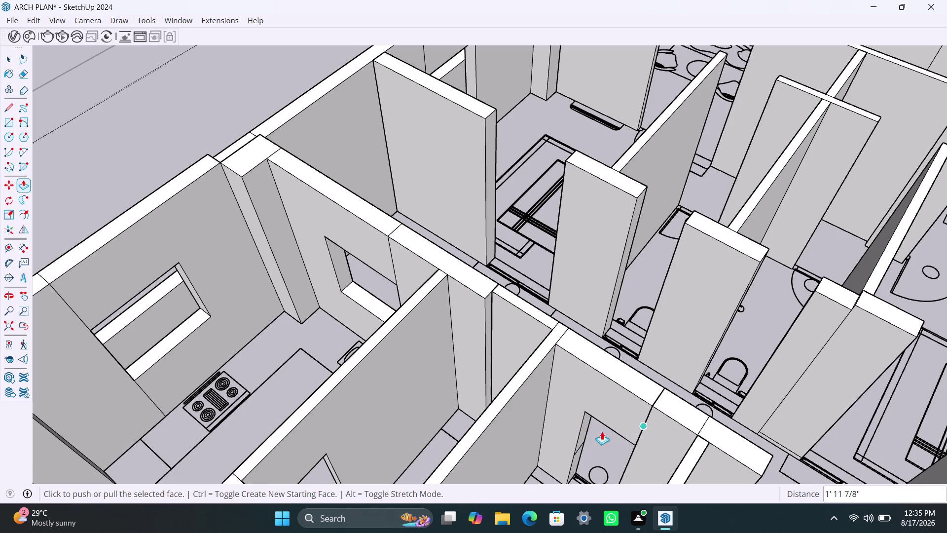
scroll(down, 3)
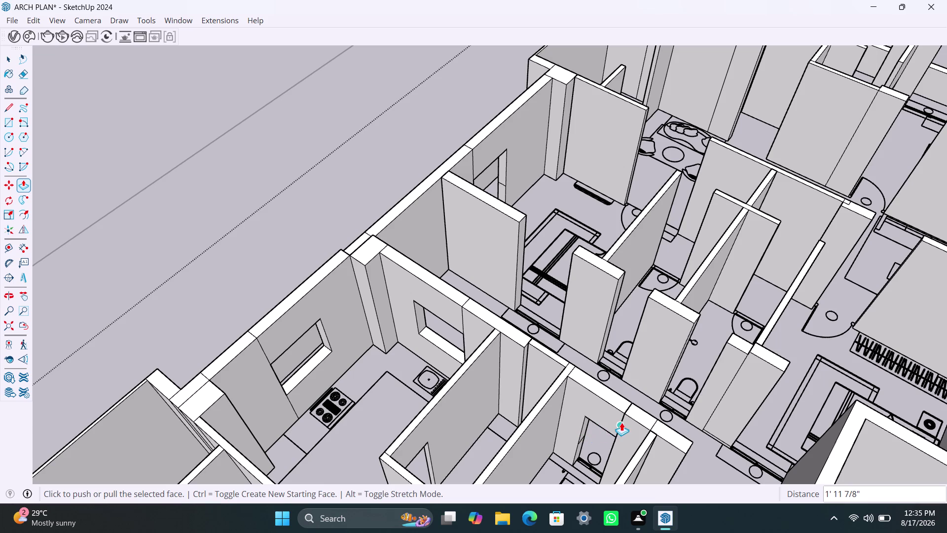
key(ctrl+z)
scroll(up, 3)
click(591, 388)
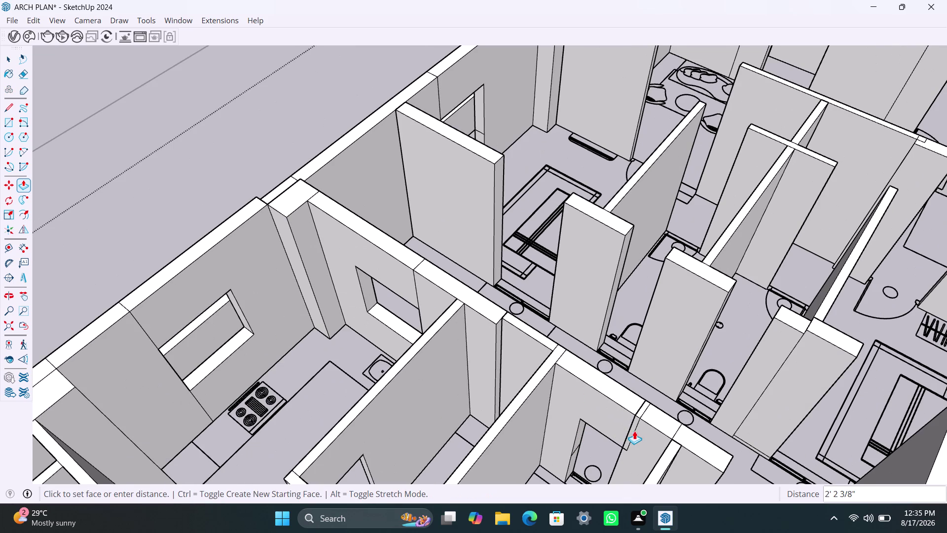
click(629, 427)
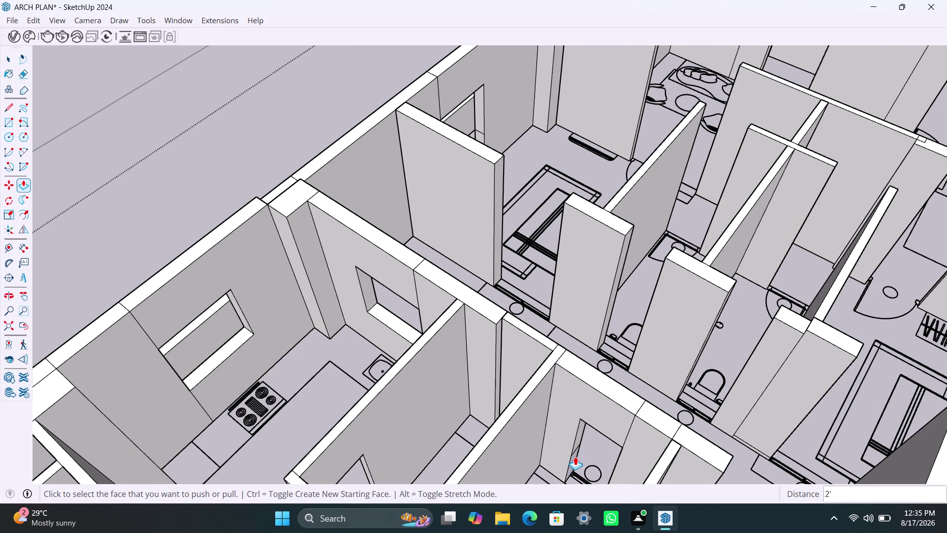
double_click(575, 456)
Orbit around the new doorway to inspect it, then return to Select.
scroll(down, 3)
scroll(down, 3)
scroll(down, 3)
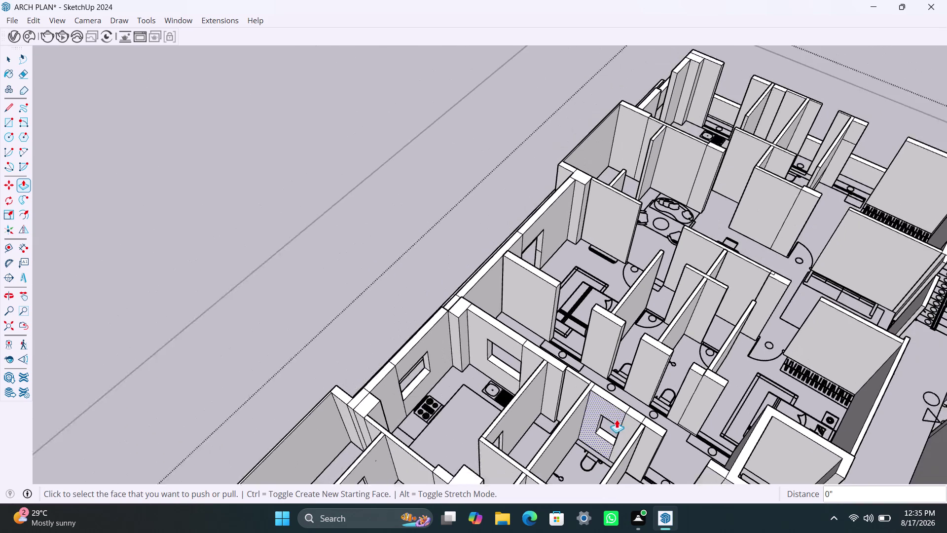
middle_drag(613, 420, 636, 252)
scroll(up, 3)
middle_drag(627, 359, 646, 367)
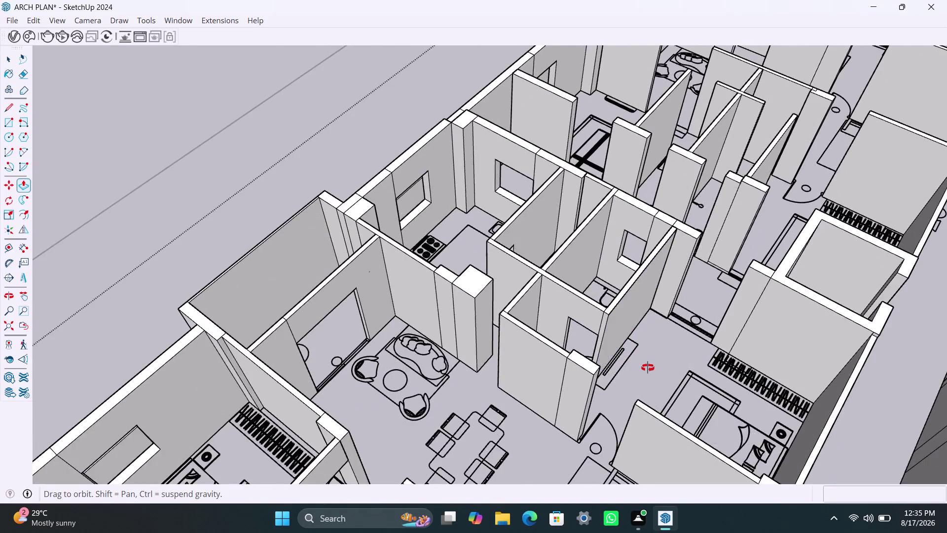
middle_drag(645, 367, 635, 367)
middle_drag(639, 372, 570, 376)
key(space)
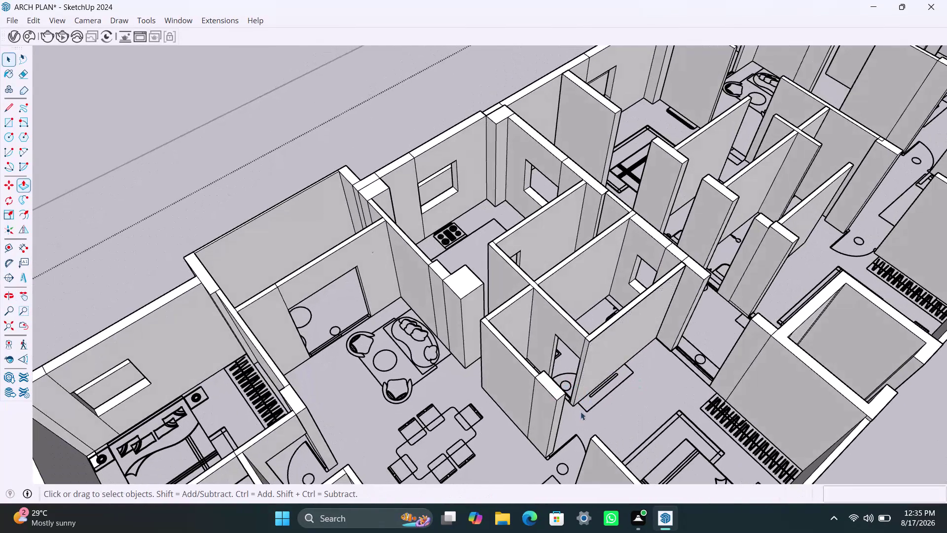
Copy the next short wall's edge 3' down with Move/Ctrl.
scroll(up, 3)
click(552, 387)
key(m)
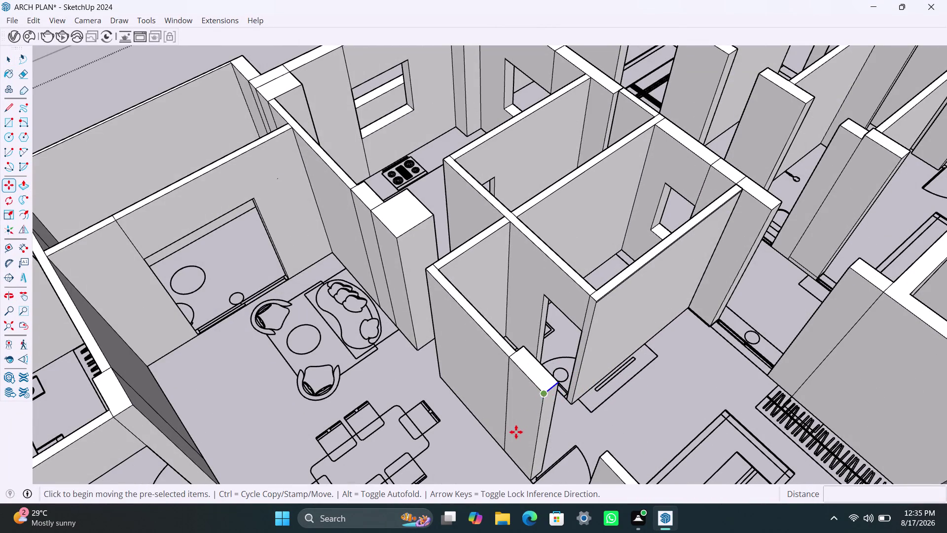
click(542, 398)
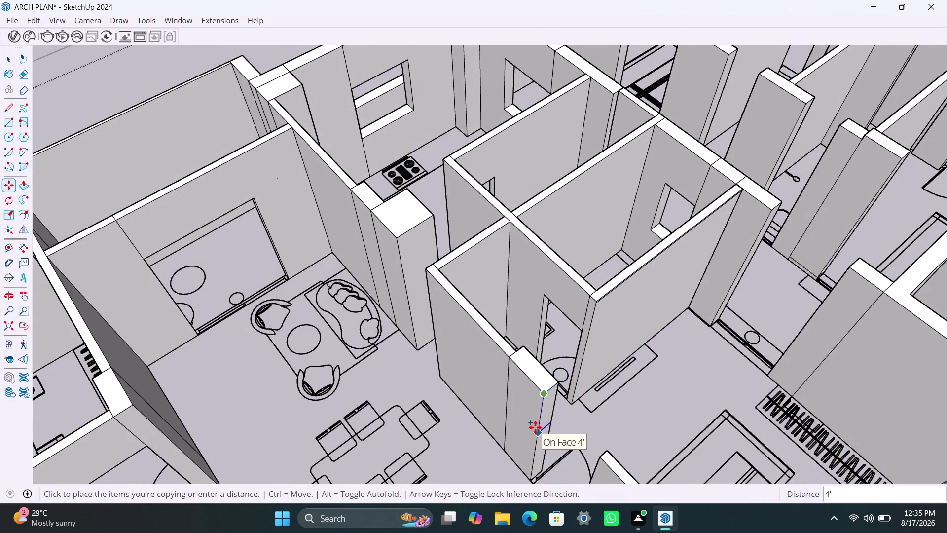
text(3')
key(Return)
key(space)
click(552, 409)
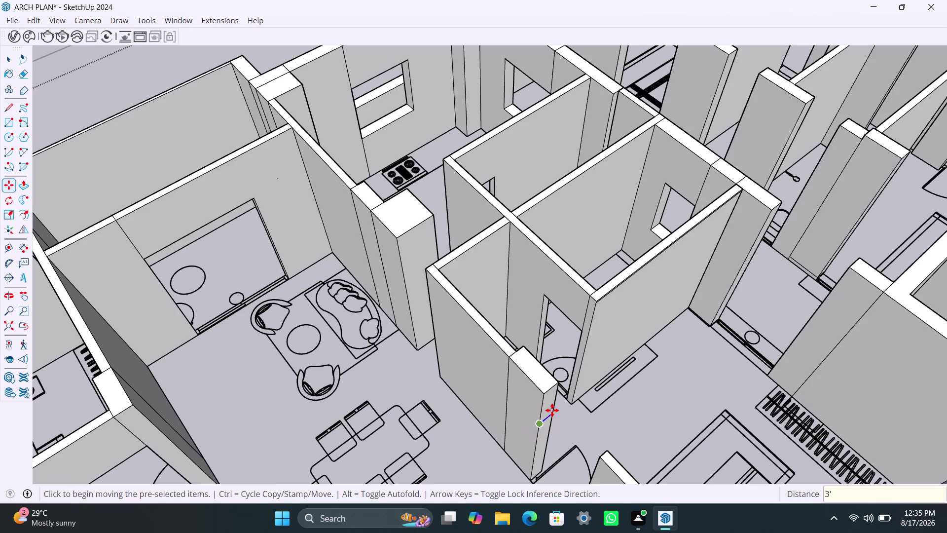
Push/Pull the door face below the edge through the wall.
click(548, 403)
key(p)
click(548, 403)
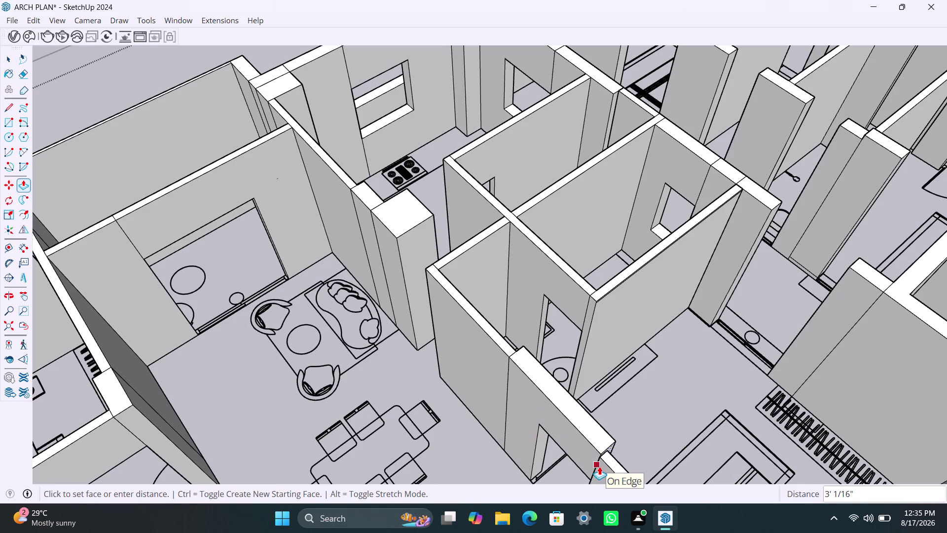
click(599, 467)
scroll(down, 3)
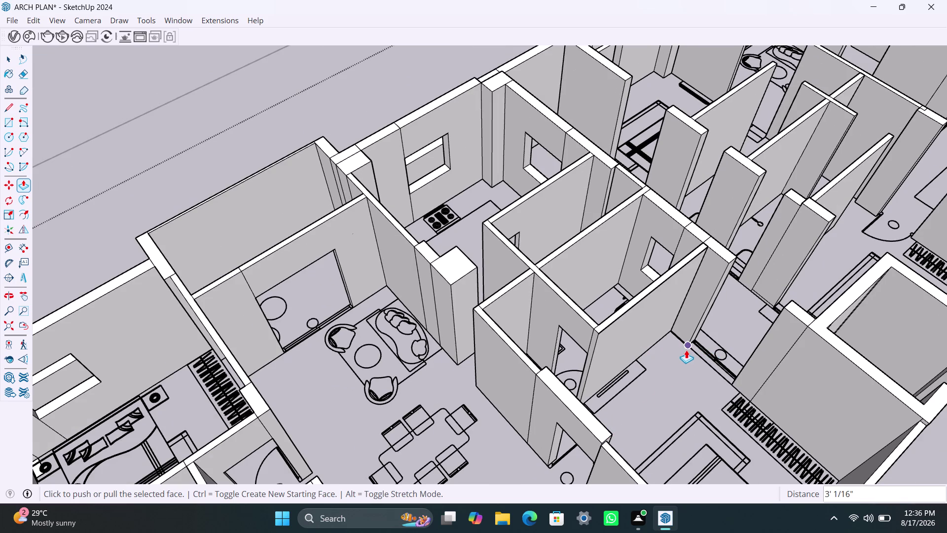
key(space)
scroll(down, 3)
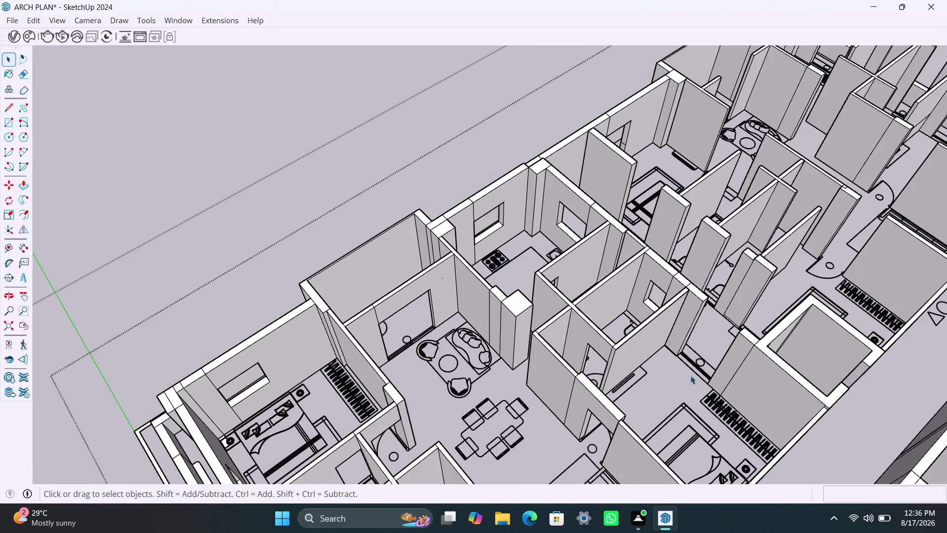
Select the corridor wall's top edge and copy it 3' down.
middle_drag(673, 362, 593, 413)
scroll(up, 3)
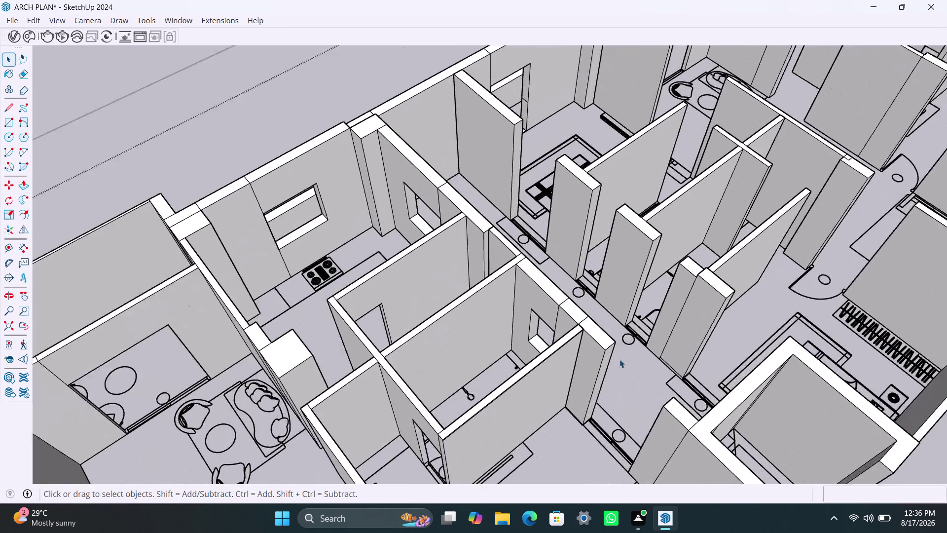
scroll(up, 3)
click(604, 342)
key(m)
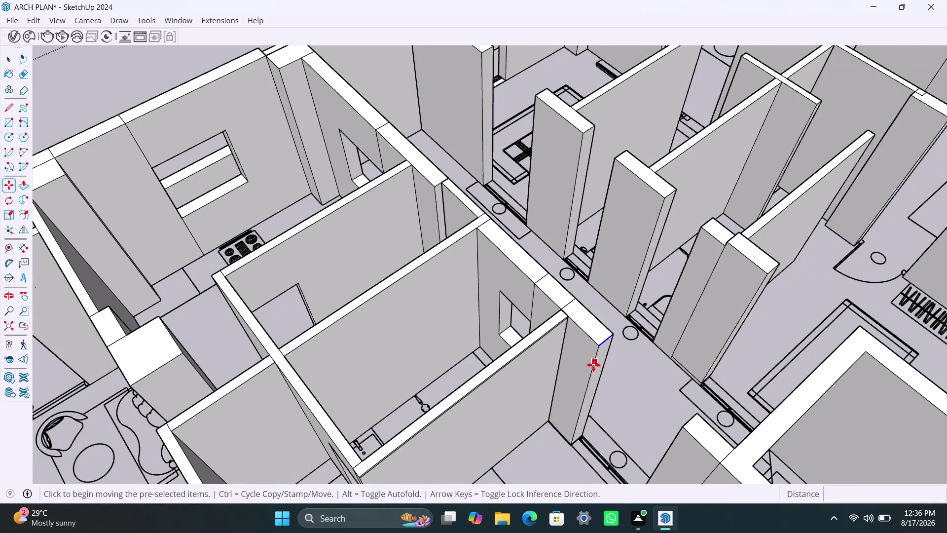
click(599, 346)
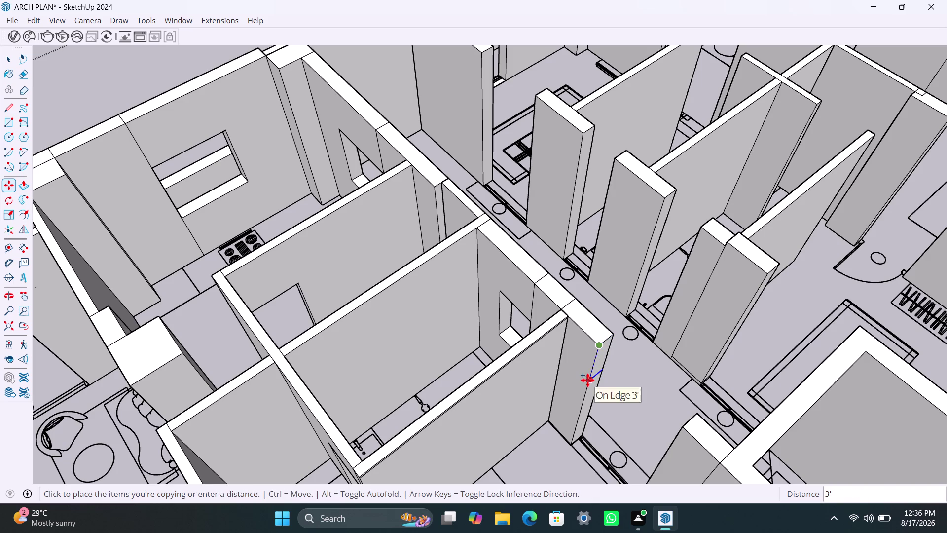
text(3')
key(Return)
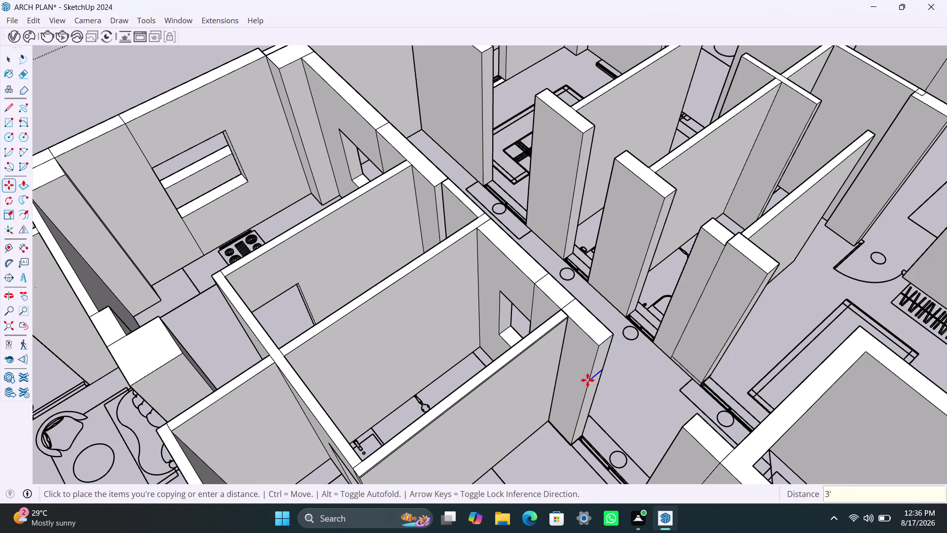
Make a second copy of the edge 4' down.
key(m)
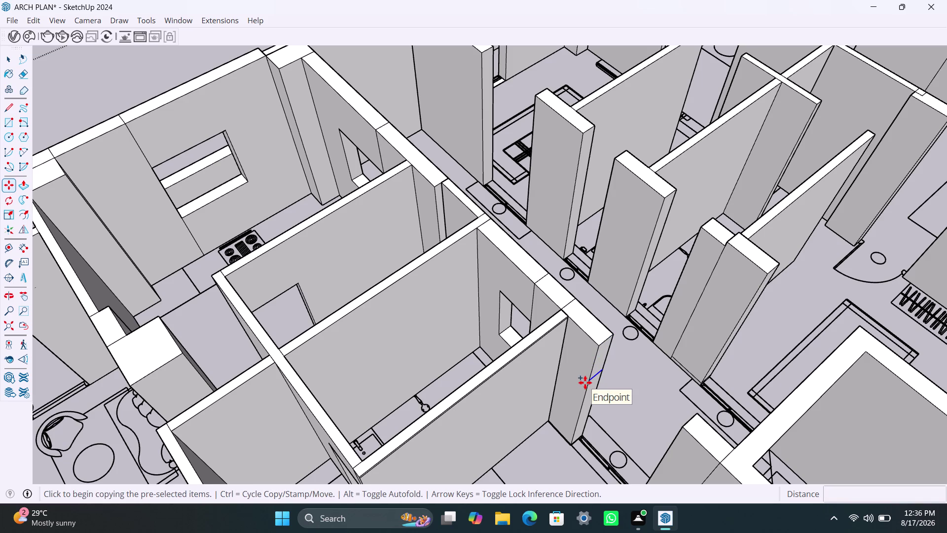
click(583, 386)
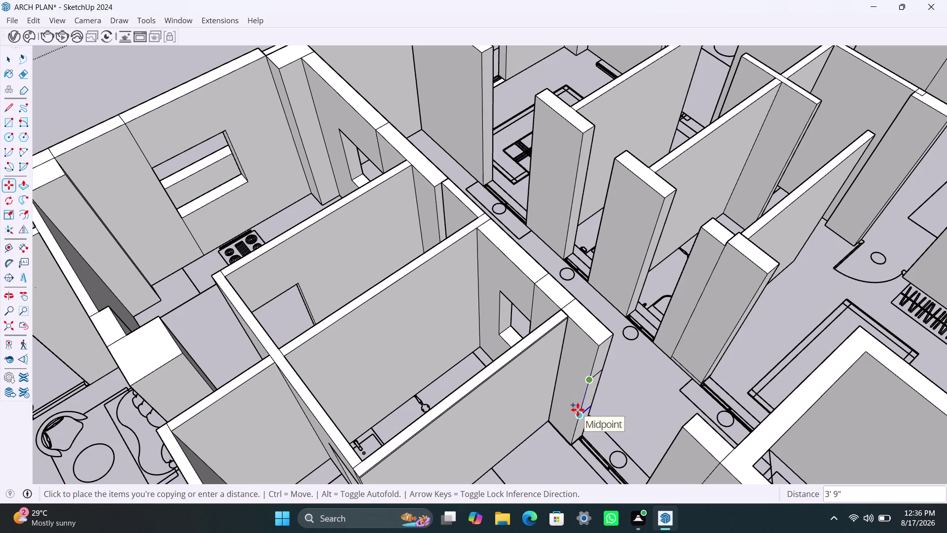
text(4')
key(Return)
key(space)
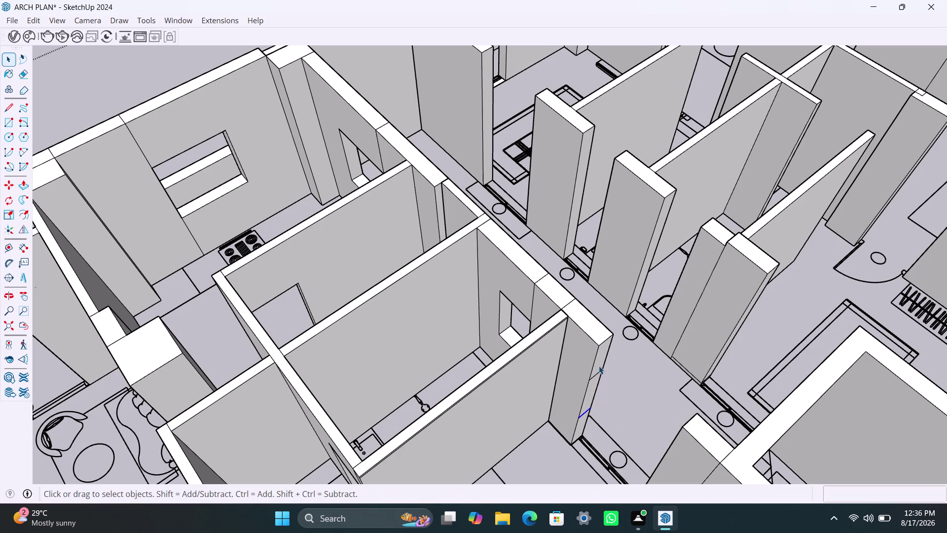
Push/Pull the face between the copied edges through the wall, double-clicking to repeat.
click(598, 365)
key(p)
click(598, 365)
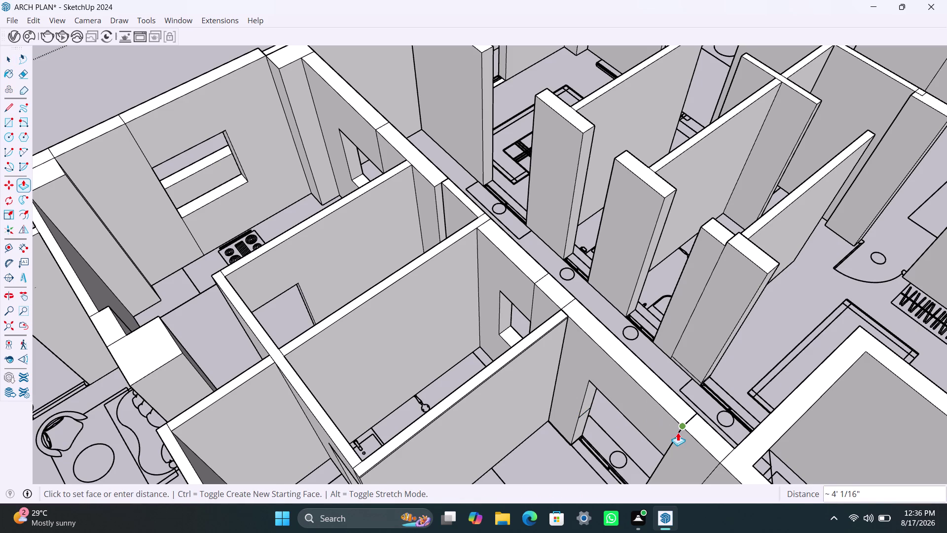
click(678, 433)
double_click(582, 429)
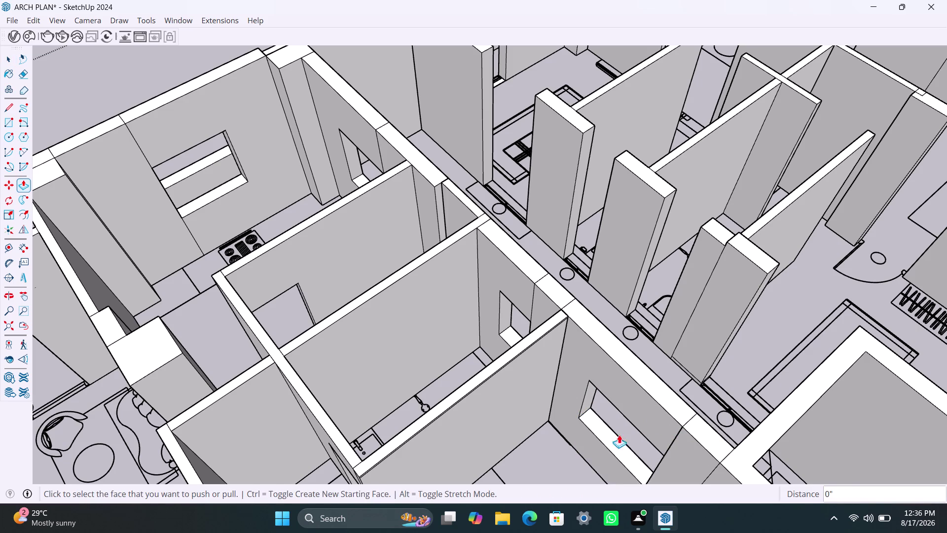
scroll(down, 3)
scroll(up, 3)
scroll(up, 3)
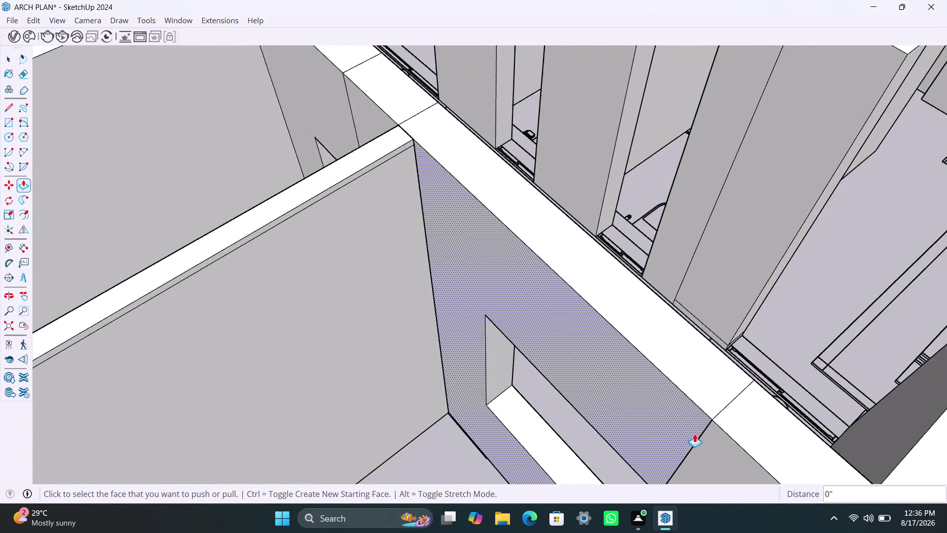
scroll(down, 3)
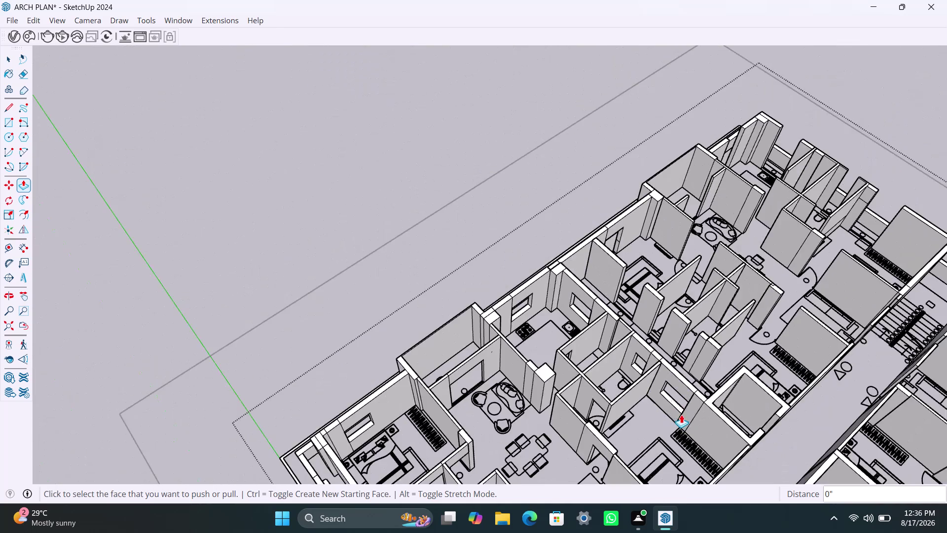
Orbit and zoom across the apartment to frame the bedroom wall beside the double bed.
scroll(down, 3)
middle_drag(671, 394, 650, 273)
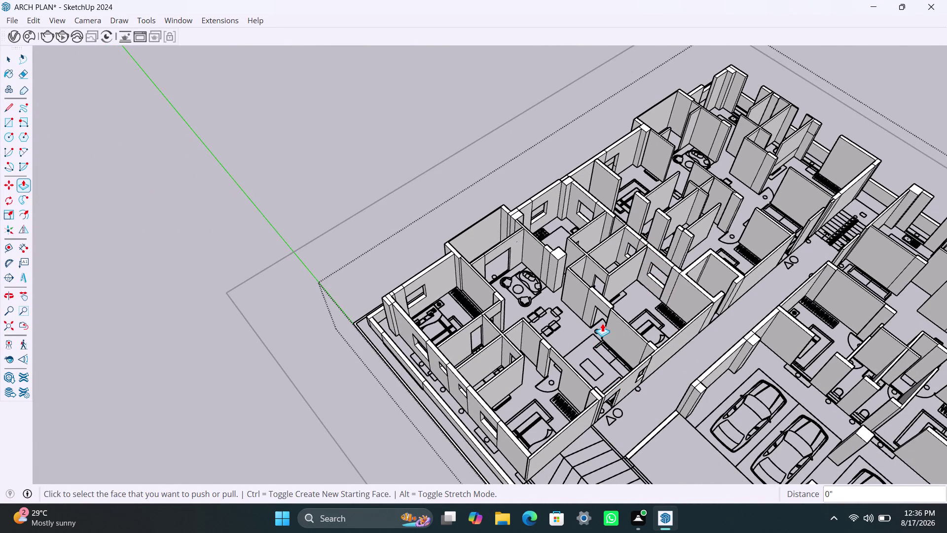
scroll(up, 3)
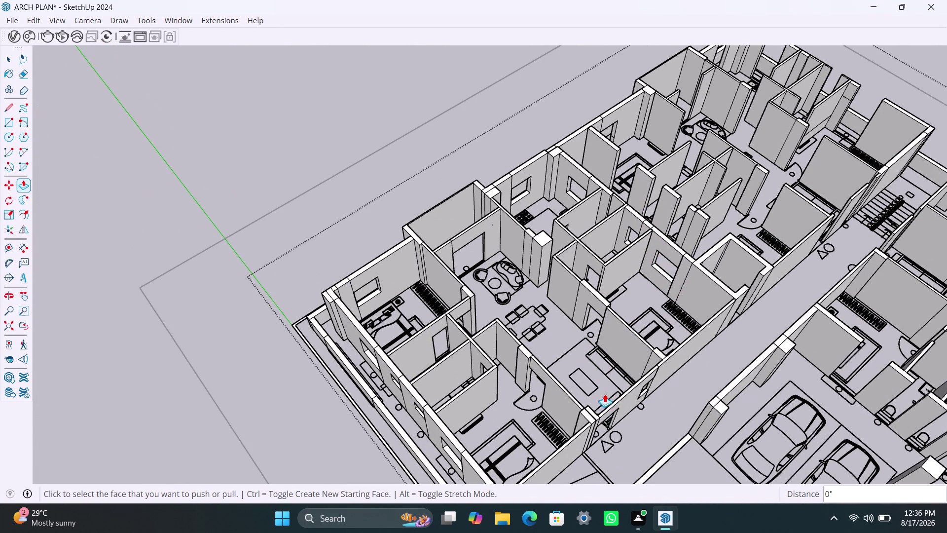
middle_drag(543, 402, 598, 410)
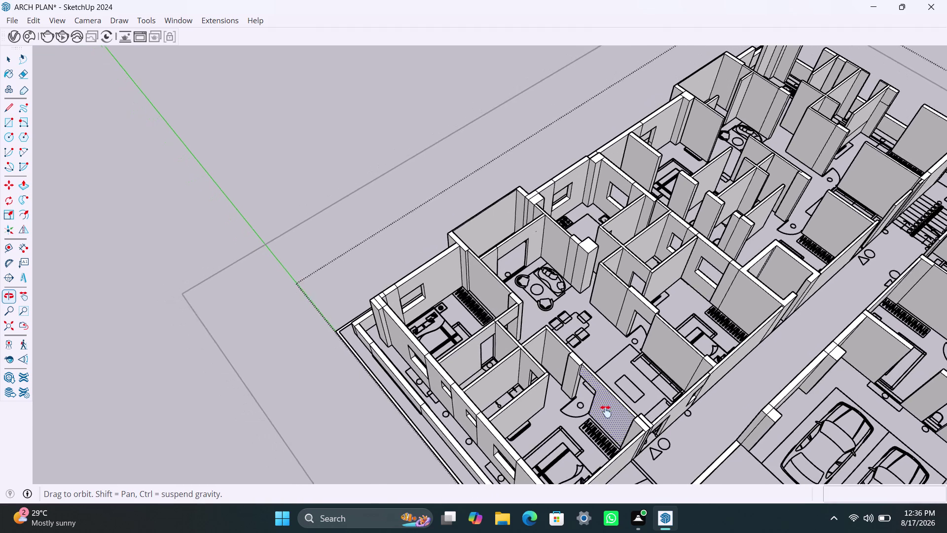
middle_drag(598, 410, 670, 388)
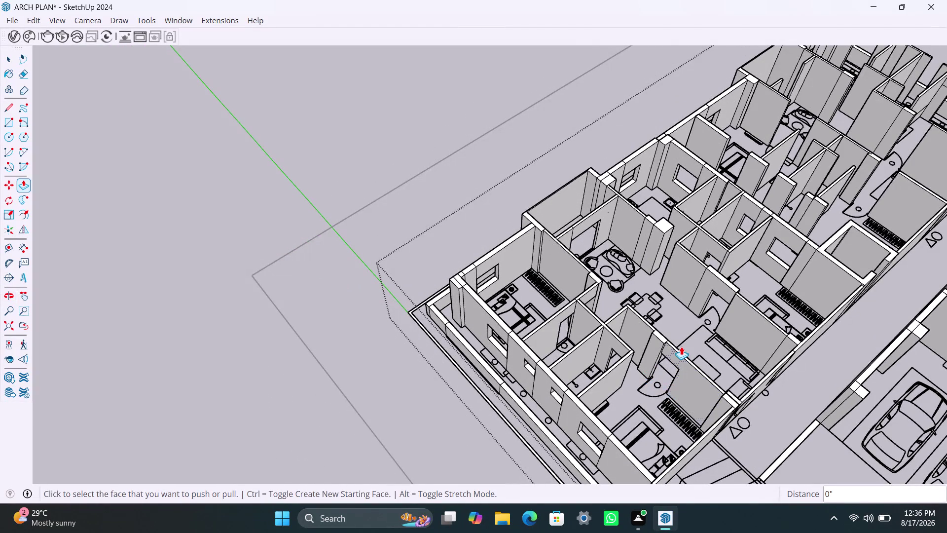
middle_drag(713, 303, 517, 329)
scroll(up, 3)
middle_drag(660, 365, 562, 355)
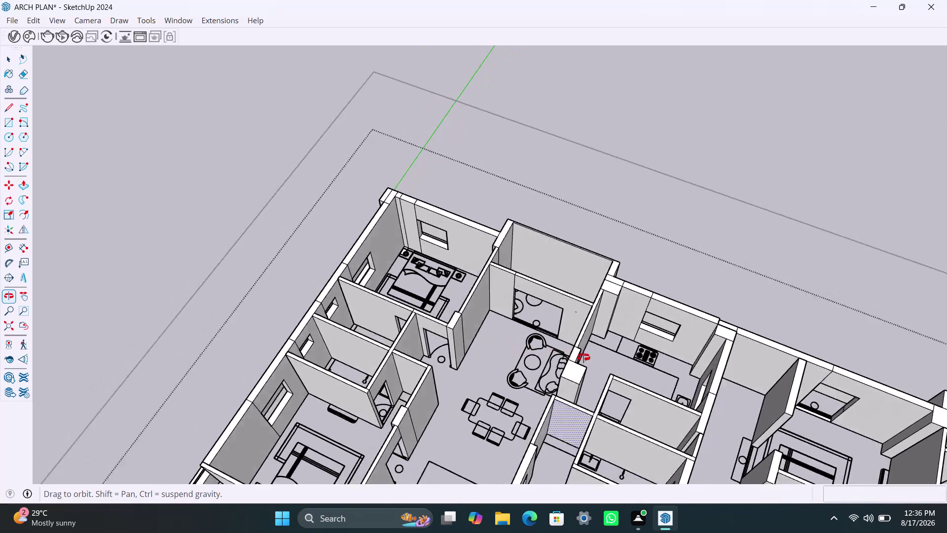
middle_drag(562, 356, 889, 352)
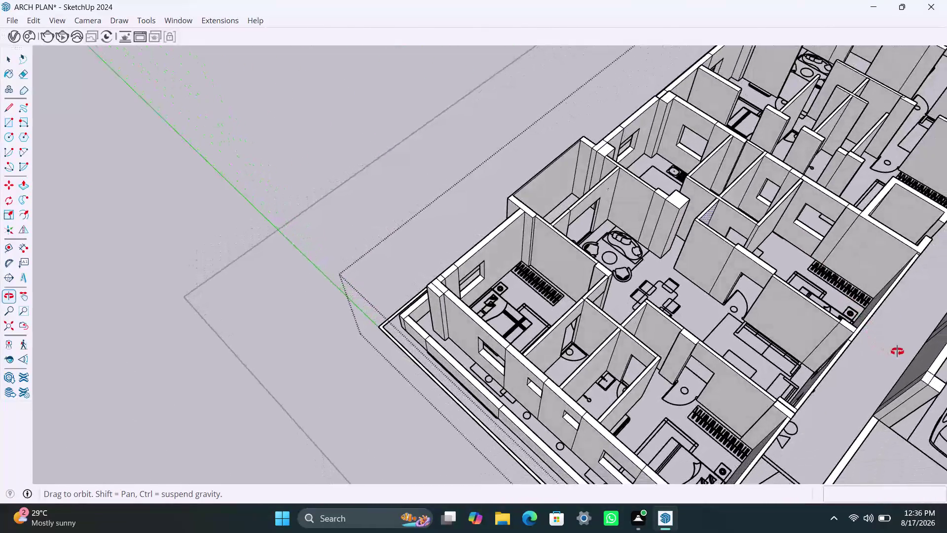
middle_drag(890, 353, 901, 351)
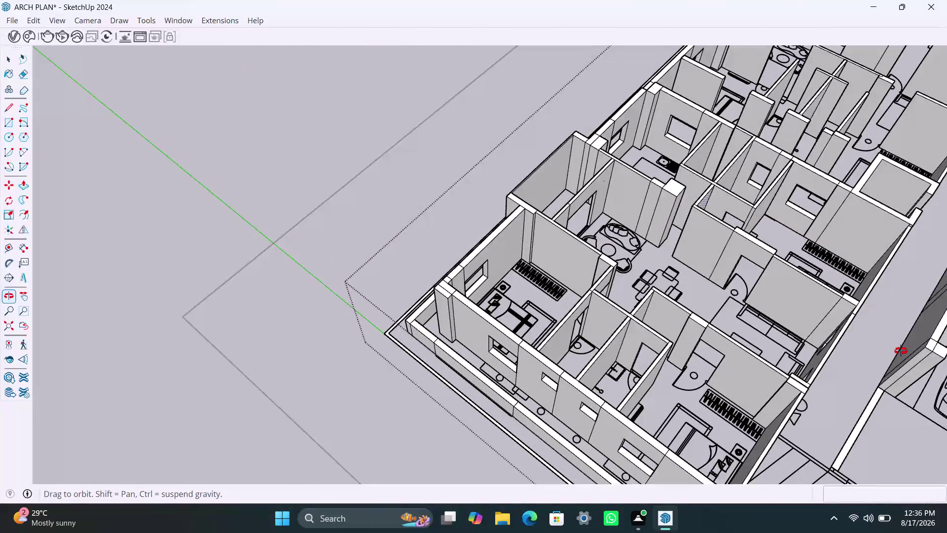
middle_drag(900, 350, 946, 310)
scroll(up, 3)
middle_drag(765, 310, 739, 332)
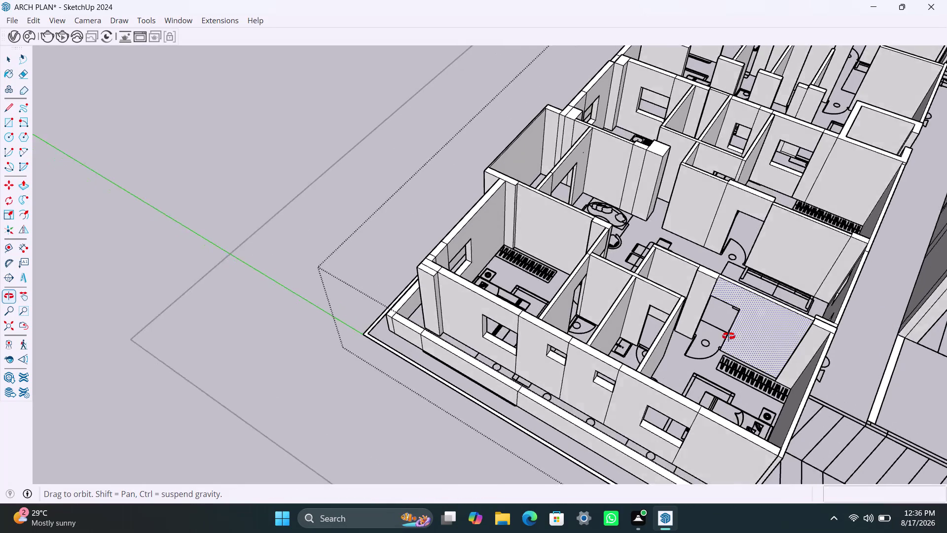
middle_drag(740, 332, 656, 341)
scroll(down, 3)
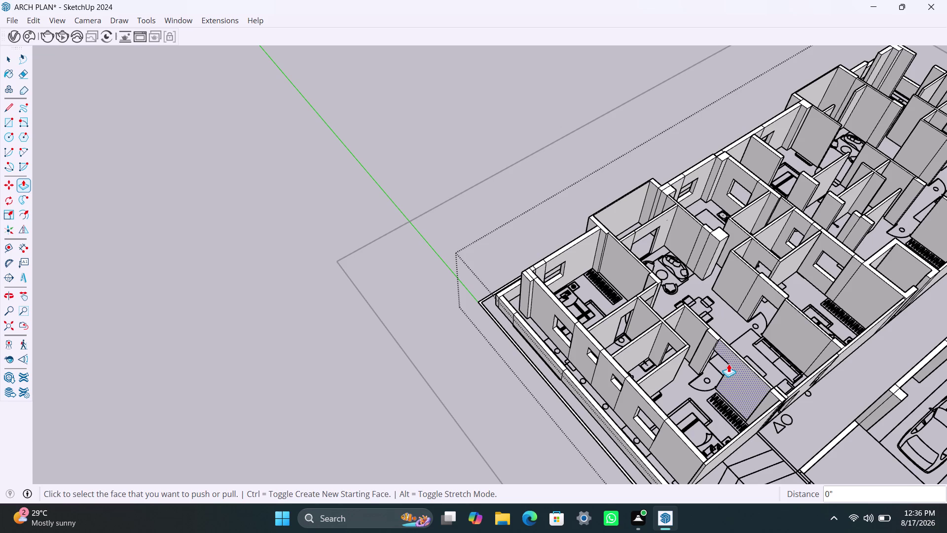
middle_drag(728, 364, 614, 375)
scroll(up, 3)
middle_drag(569, 391, 679, 434)
middle_drag(646, 326, 609, 454)
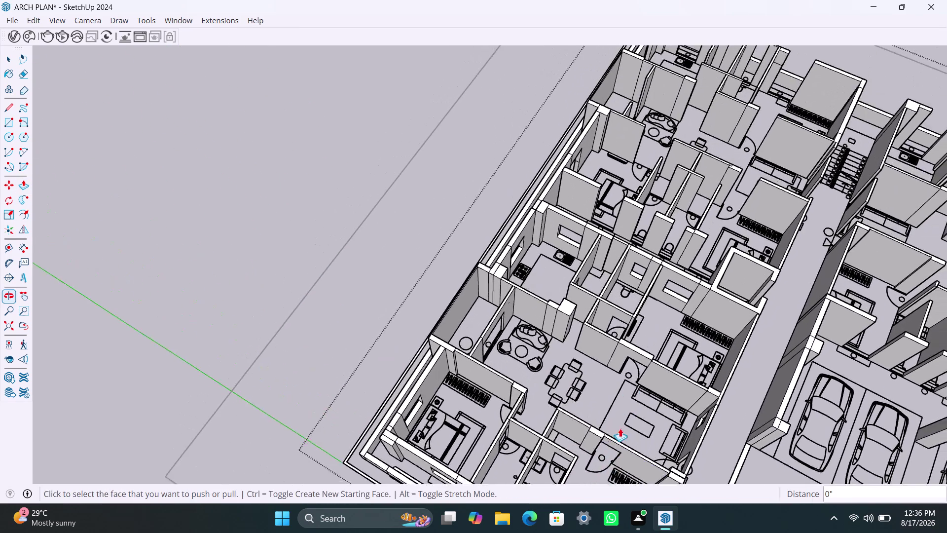
scroll(up, 3)
middle_drag(628, 370, 596, 464)
scroll(up, 3)
middle_drag(615, 412, 636, 422)
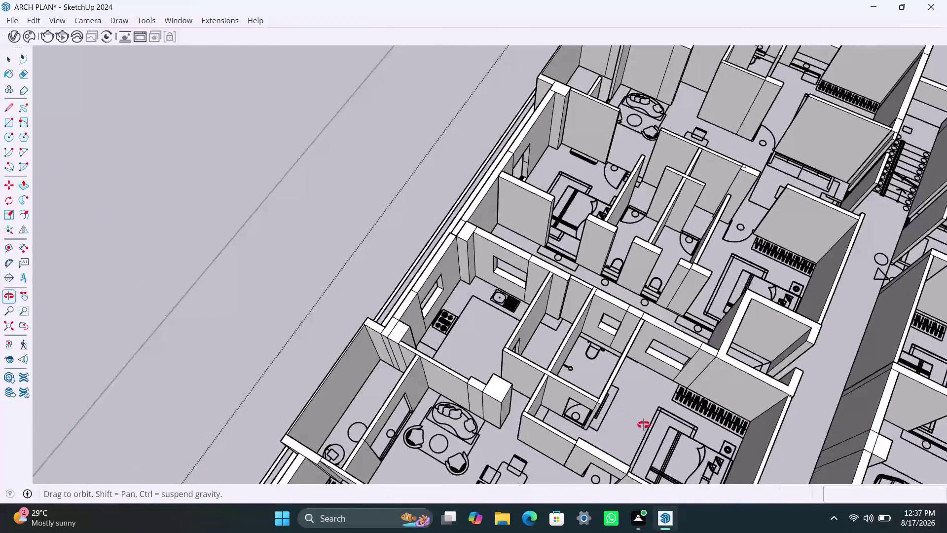
middle_drag(636, 422, 711, 431)
middle_drag(669, 359, 682, 482)
scroll(up, 3)
middle_drag(540, 353, 488, 388)
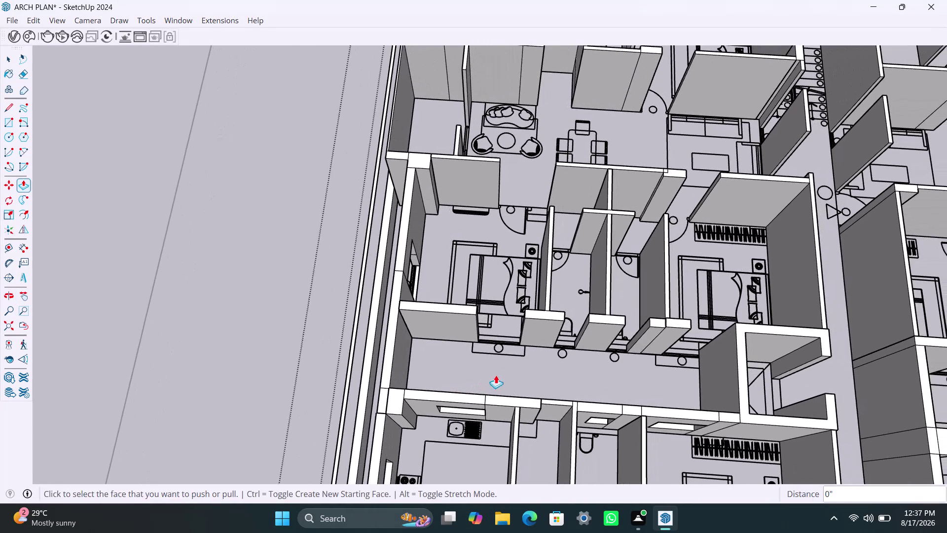
key(space)
scroll(up, 3)
middle_drag(526, 355, 428, 341)
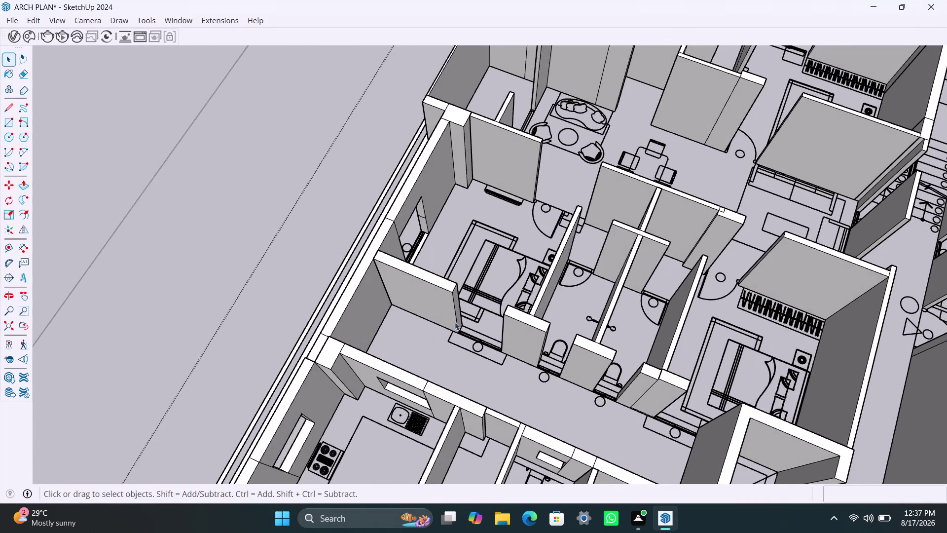
Copy the bedroom wall-end edge 3' down to mark the lintel line.
scroll(up, 3)
scroll(up, 3)
click(452, 286)
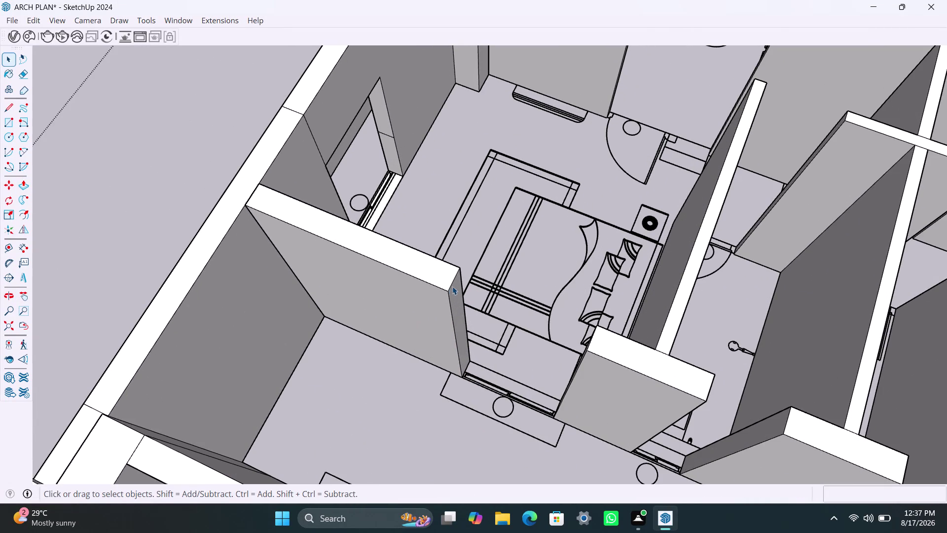
key(m)
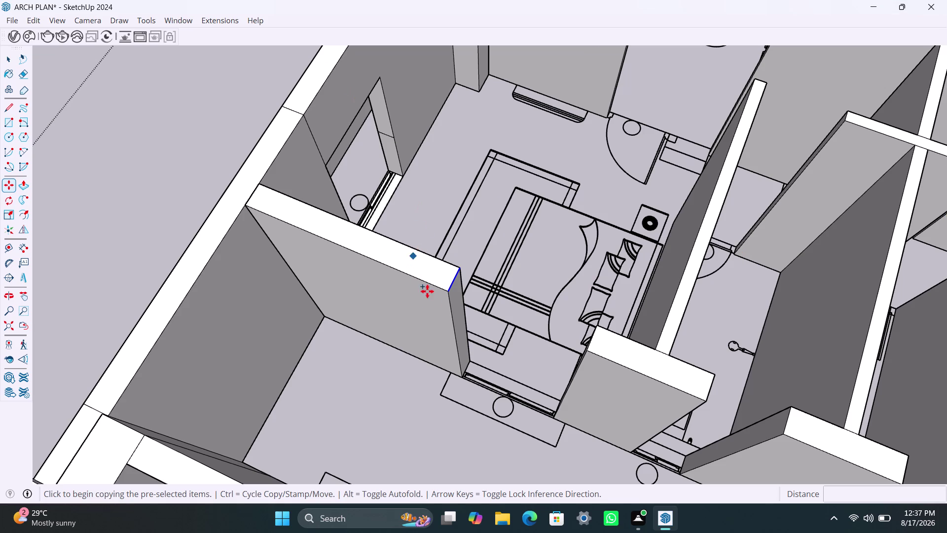
click(450, 296)
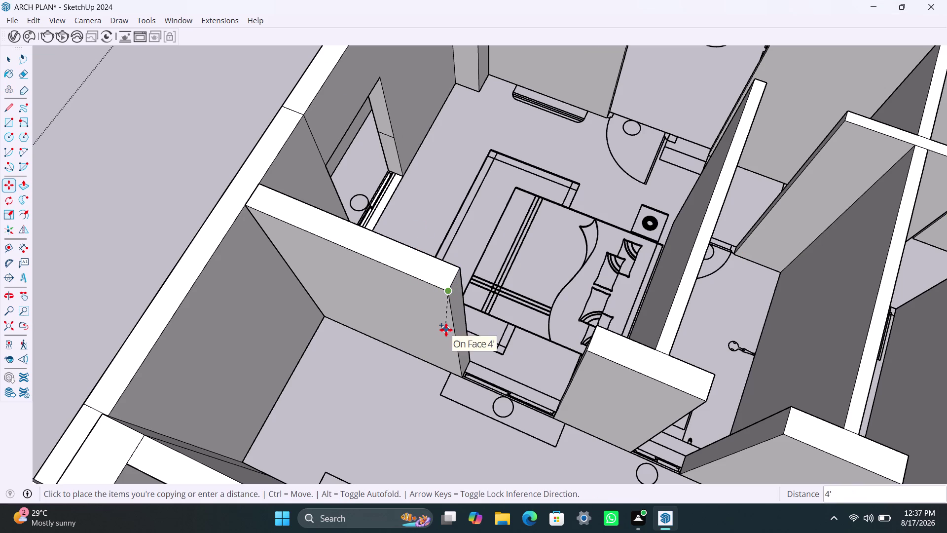
text(3')
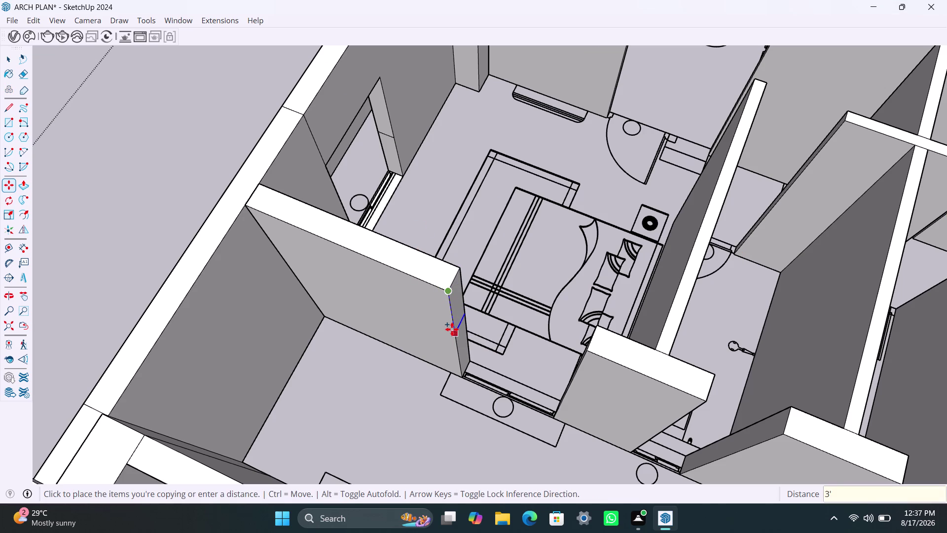
key(Return)
Make a second copy of the wall-end edge at 4'.
key(m)
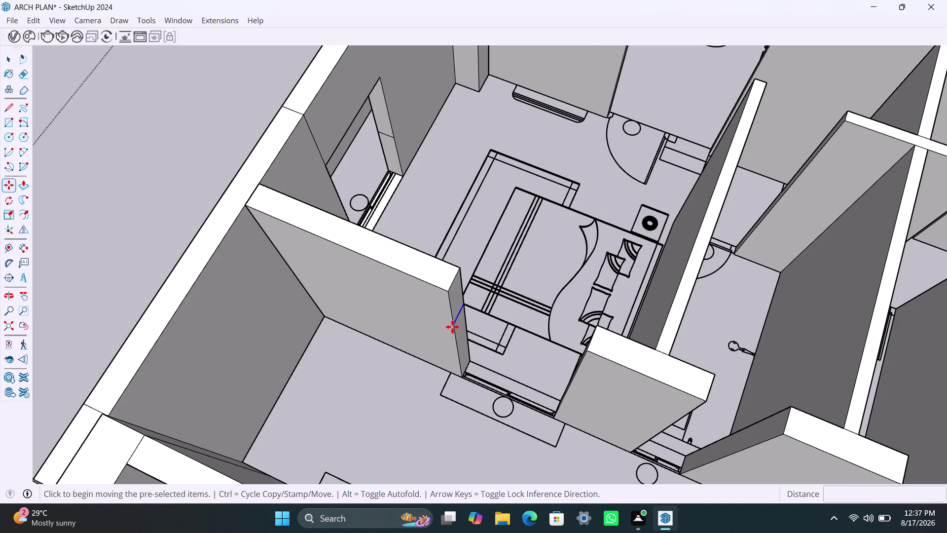
click(453, 327)
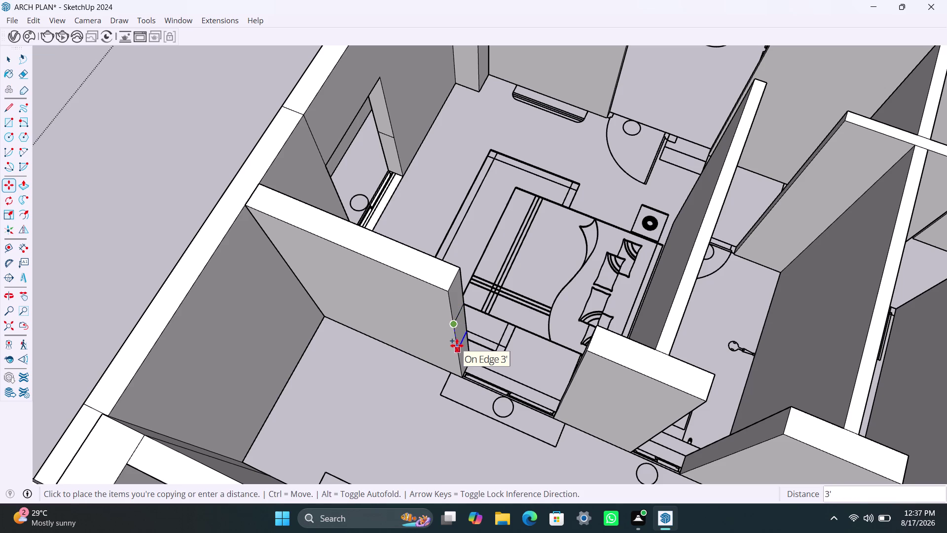
key(4)
key(apostrophe)
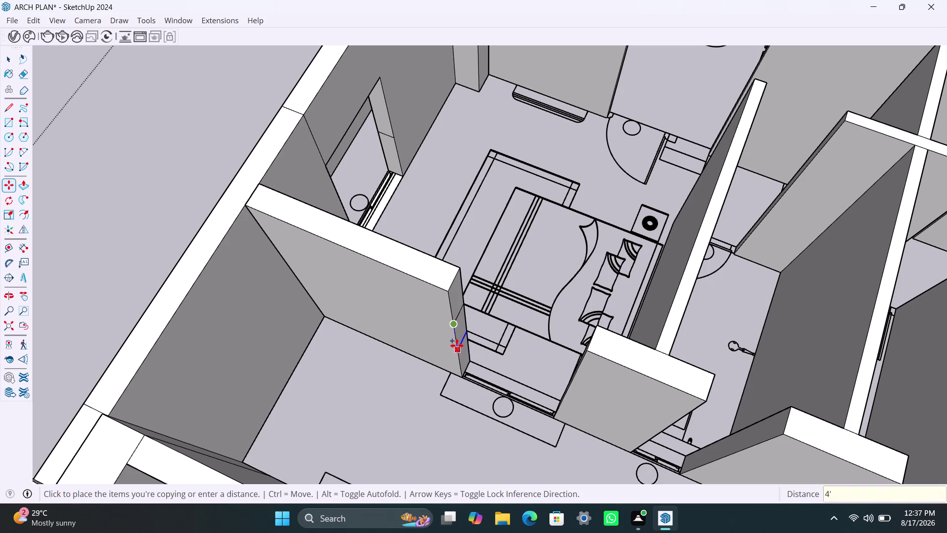
key(Return)
key(space)
Push/Pull the upper wall-end face across to the facing wall, forming the lintel.
click(458, 302)
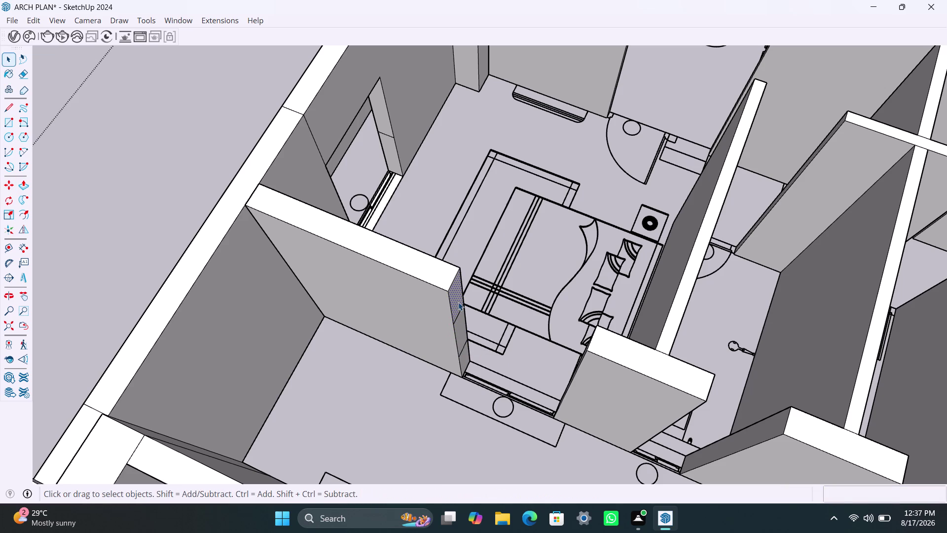
key(p)
click(458, 302)
click(580, 370)
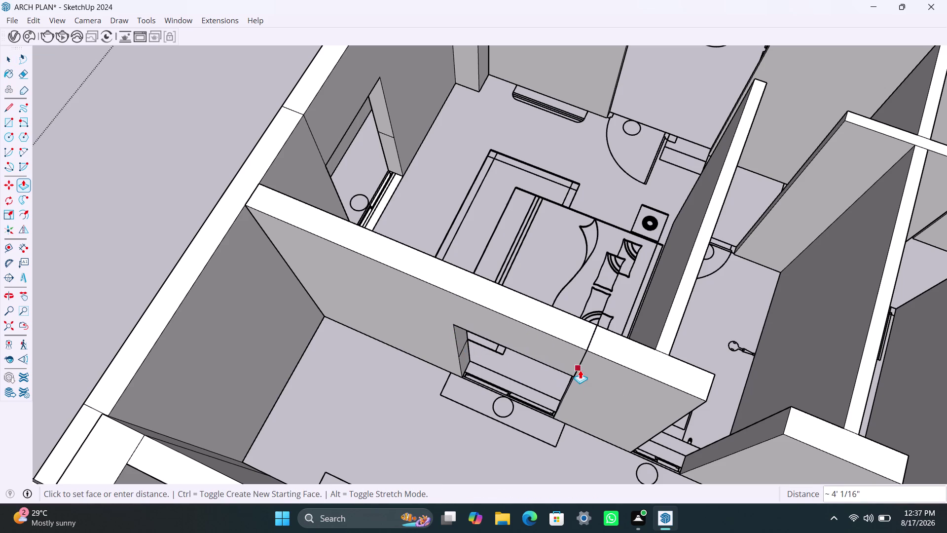
scroll(up, 3)
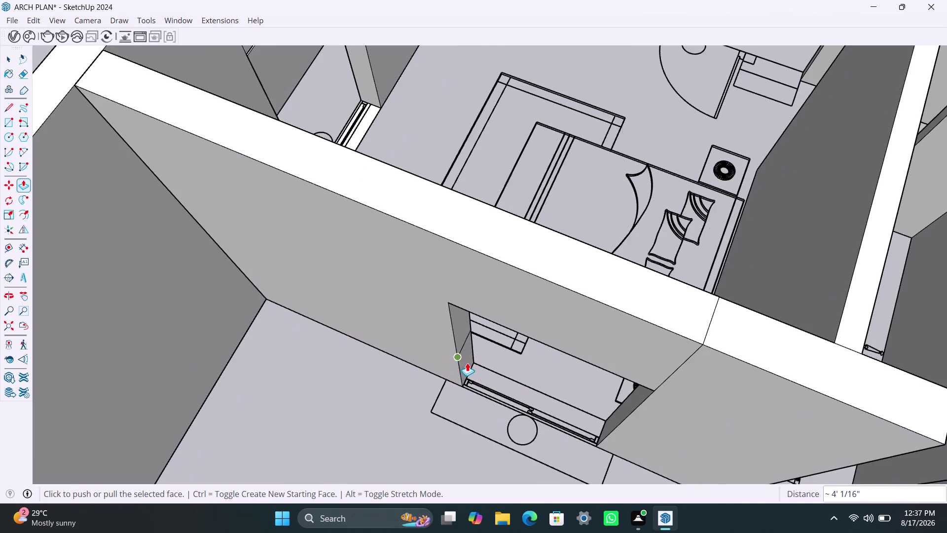
scroll(up, 3)
key(space)
click(468, 363)
Repeat the last Push/Pull depth on the selected face, then orbit to the adjoining bathroom wall.
key(p)
double_click(468, 363)
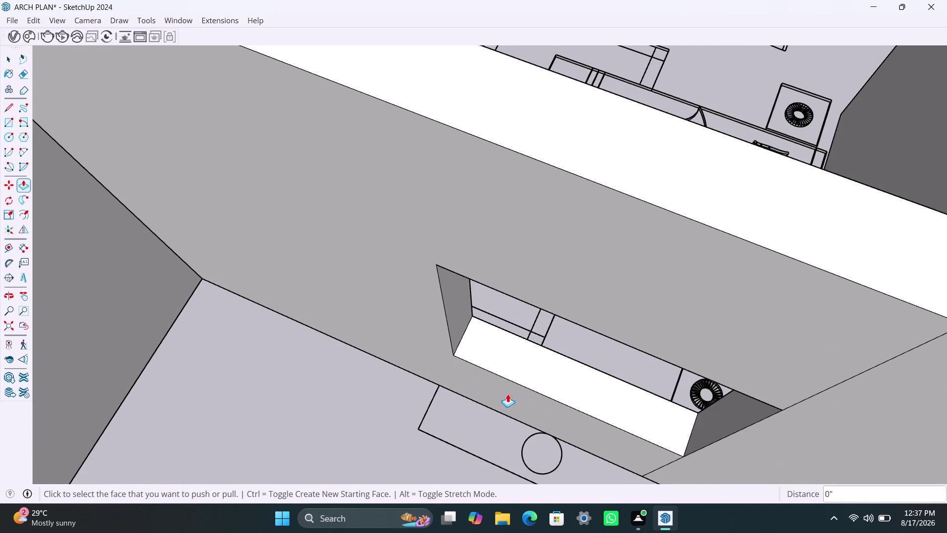
scroll(down, 3)
scroll(down, 3)
middle_drag(570, 424, 413, 356)
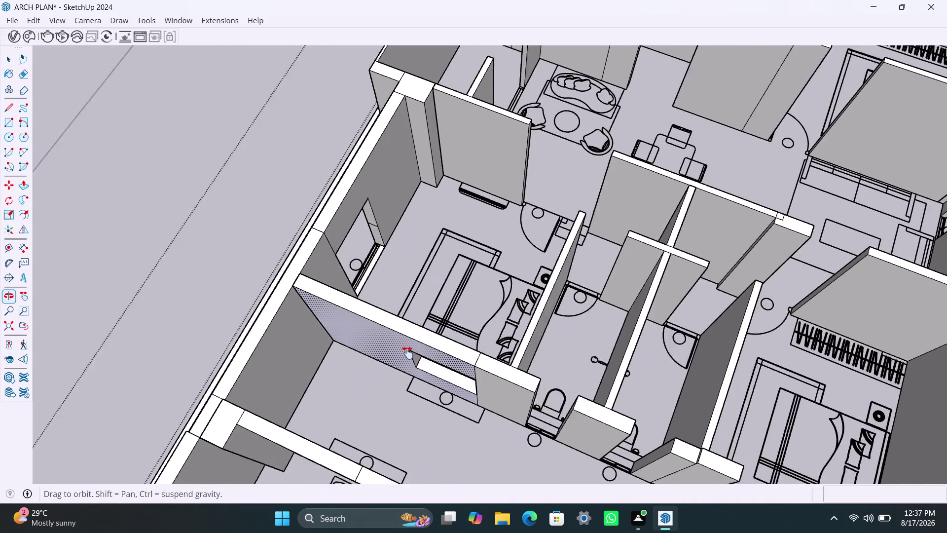
middle_drag(413, 356, 405, 351)
scroll(up, 3)
middle_drag(488, 370, 442, 366)
Select the adjoining wall's end face, starting and cancelling an unwanted copy.
key(space)
scroll(up, 3)
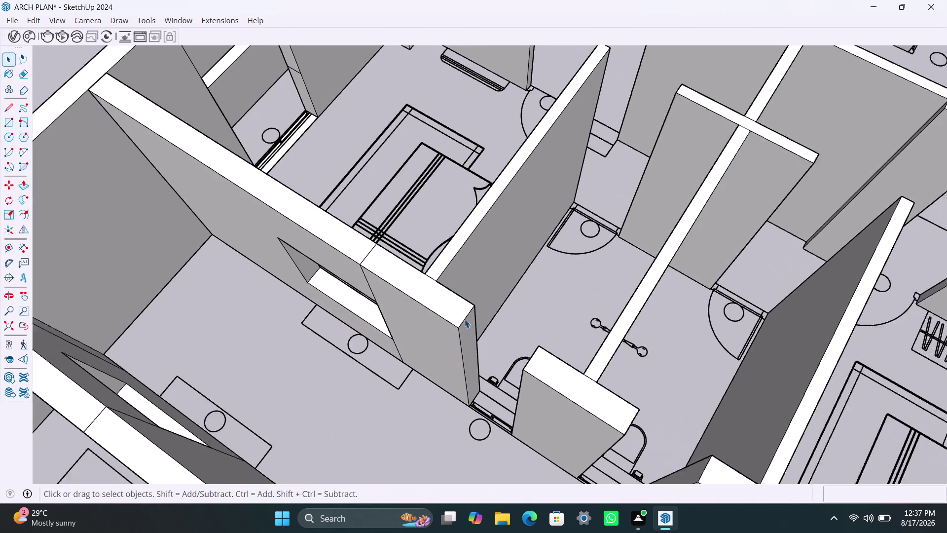
scroll(up, 3)
click(461, 325)
click(461, 330)
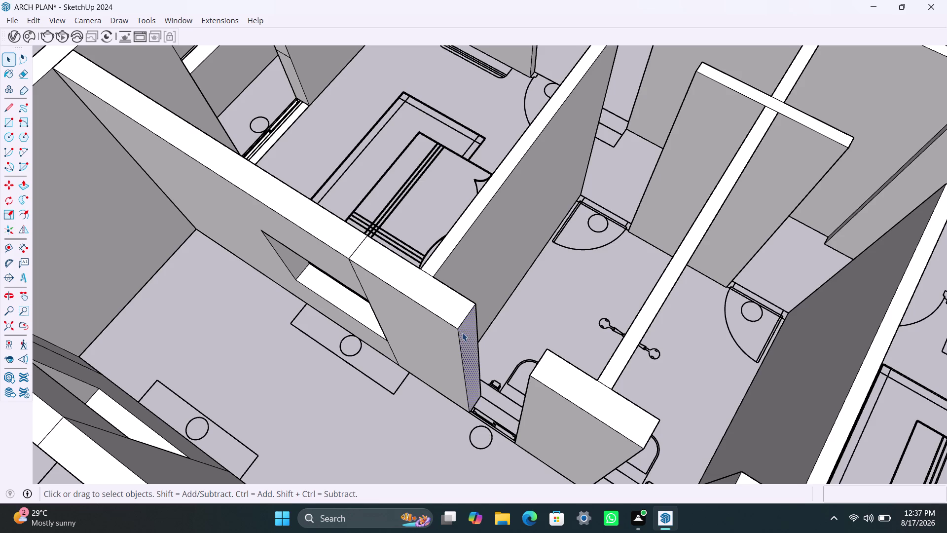
key(m)
click(459, 330)
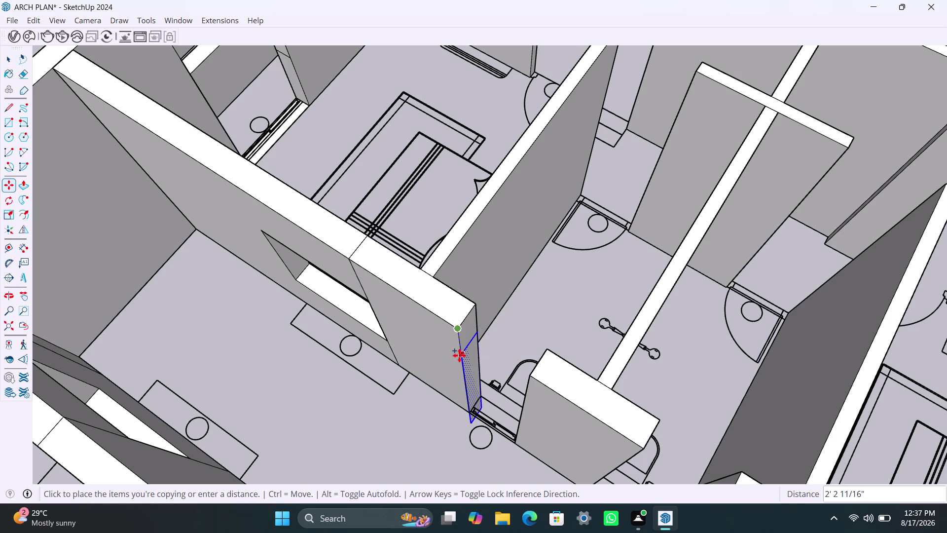
key(Escape)
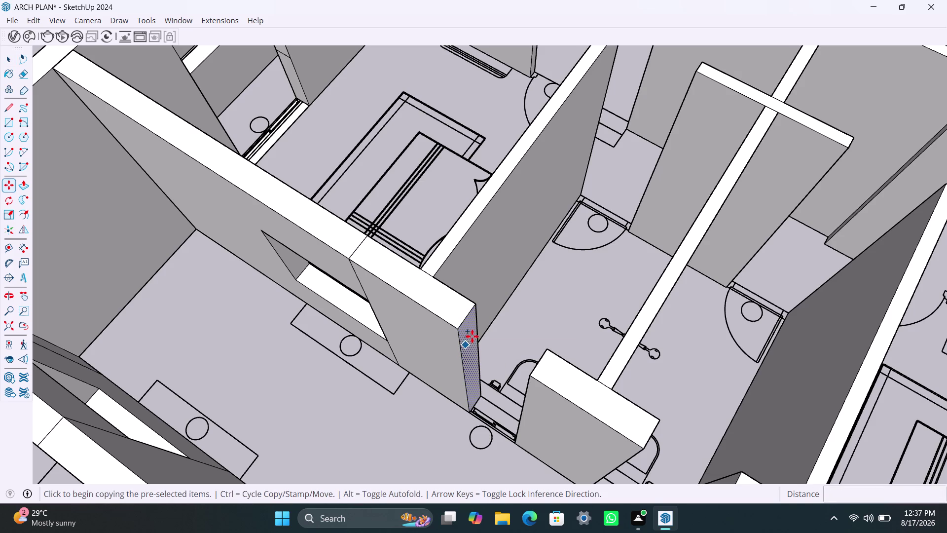
key(space)
Copy the wall end's top edge at 3' and 4' to outline the door.
click(464, 321)
key(m)
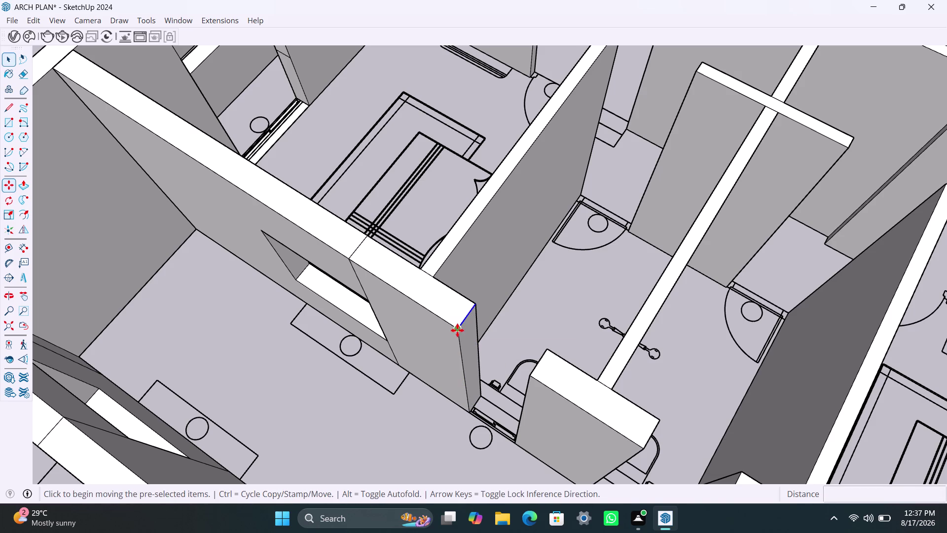
click(457, 331)
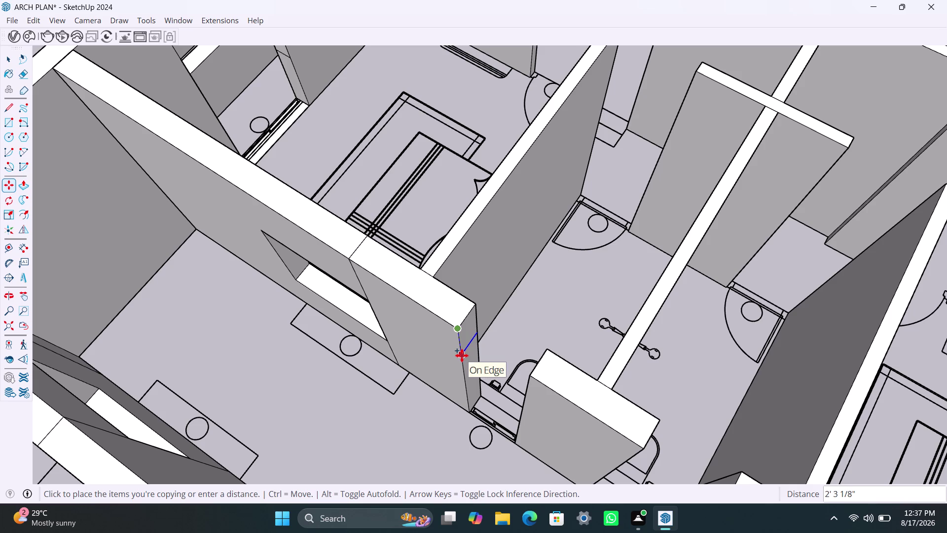
text(3')
key(Return)
key(m)
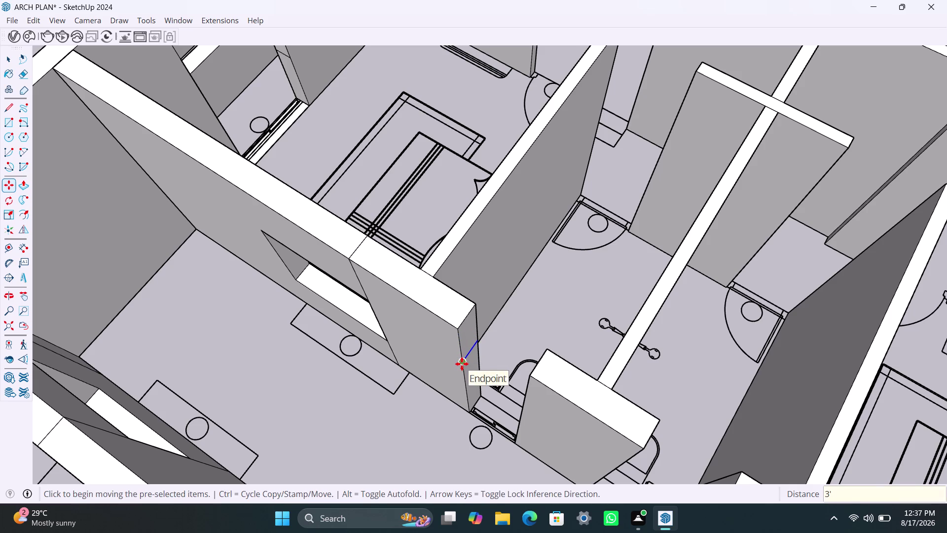
click(462, 363)
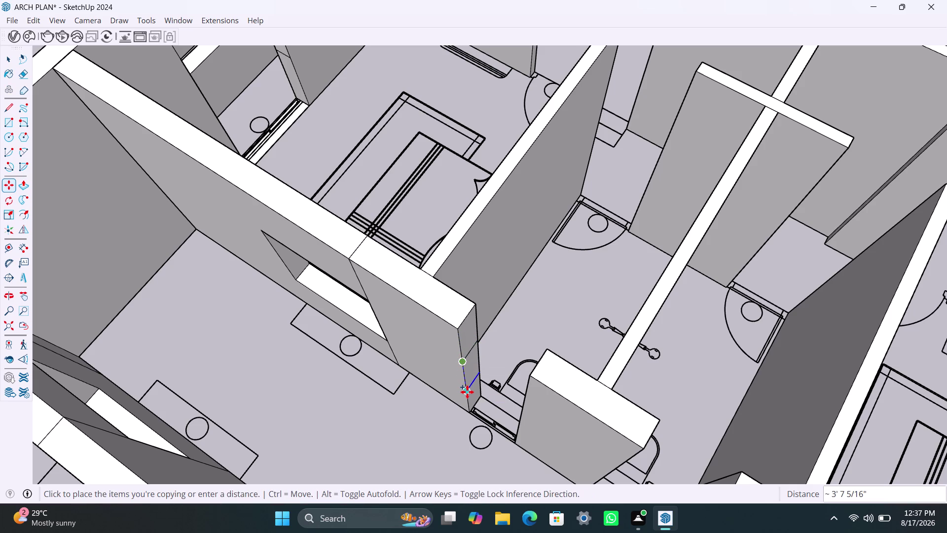
text(4')
key(Return)
key(space)
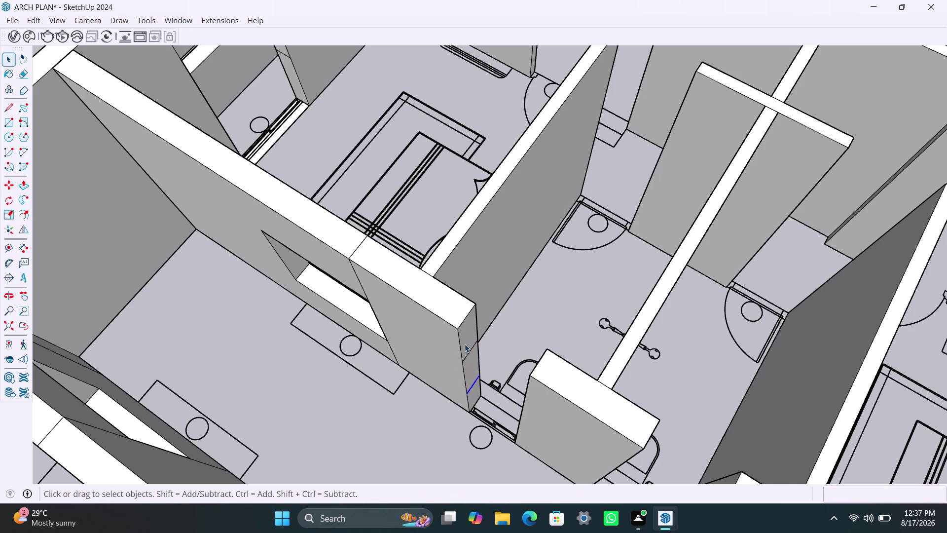
Push the door face into the wall and repeat the depth to cut through.
click(467, 333)
key(p)
click(468, 335)
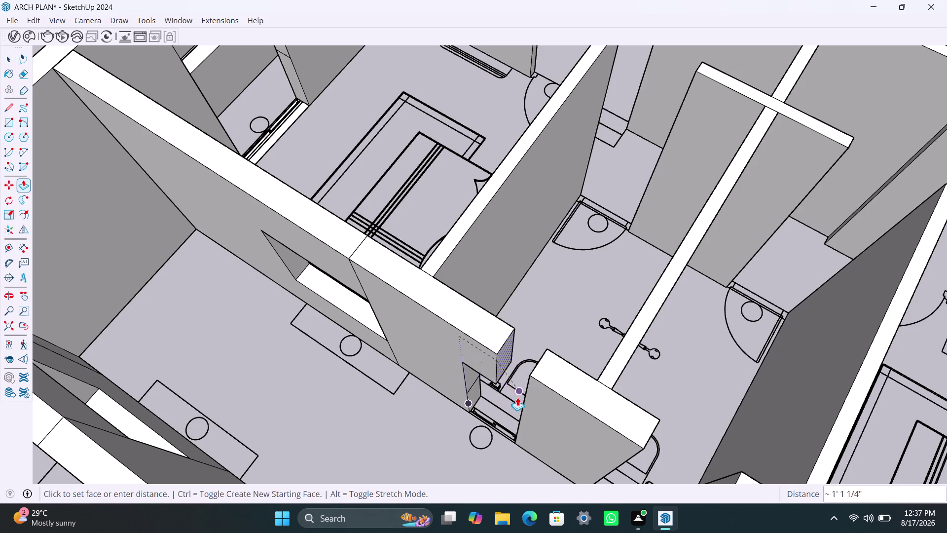
click(525, 399)
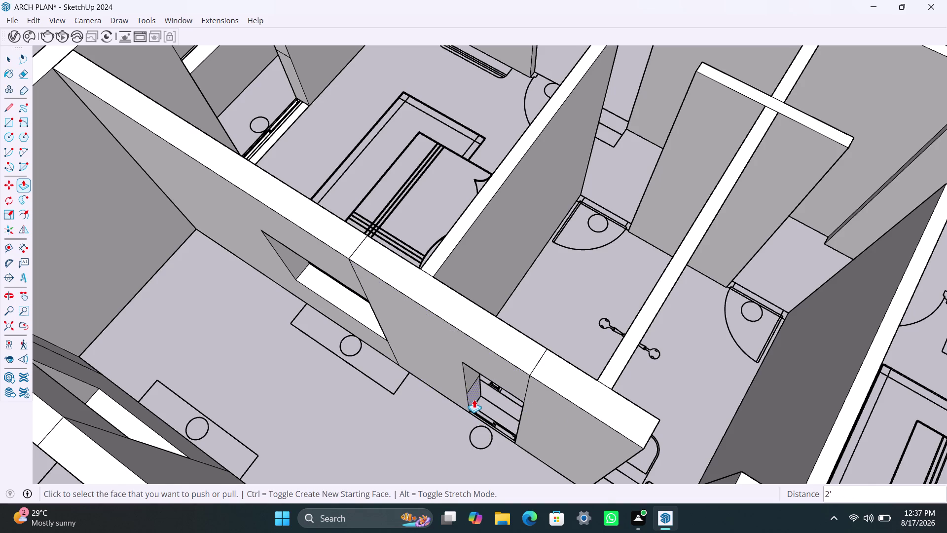
double_click(473, 399)
scroll(down, 3)
Select the vertical edge at the wall end and copy it 3' along the wall.
middle_drag(482, 388, 410, 319)
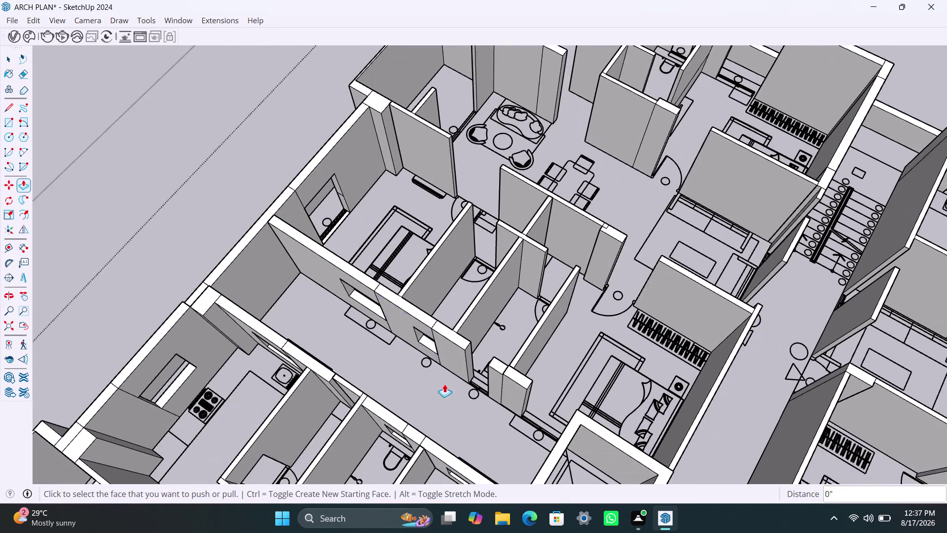
scroll(up, 3)
key(space)
scroll(up, 3)
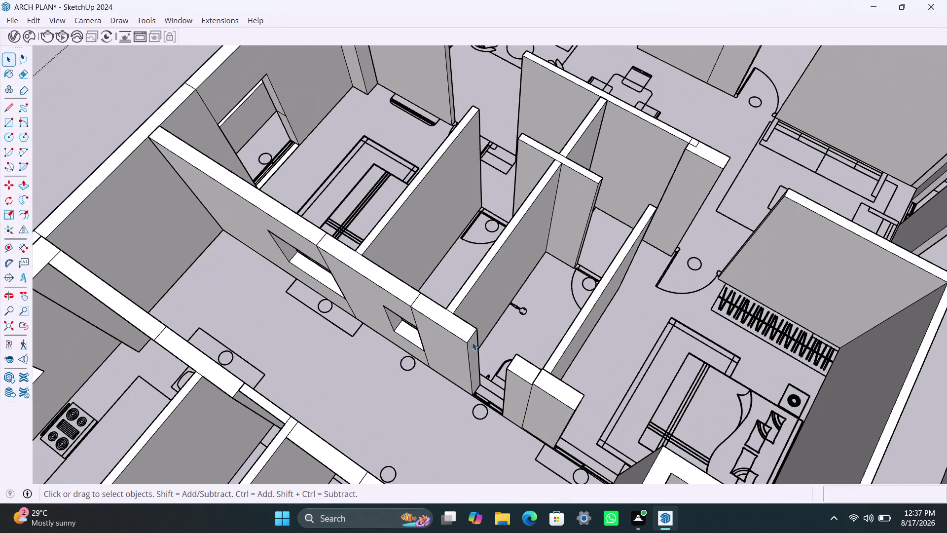
click(472, 342)
scroll(up, 3)
click(467, 339)
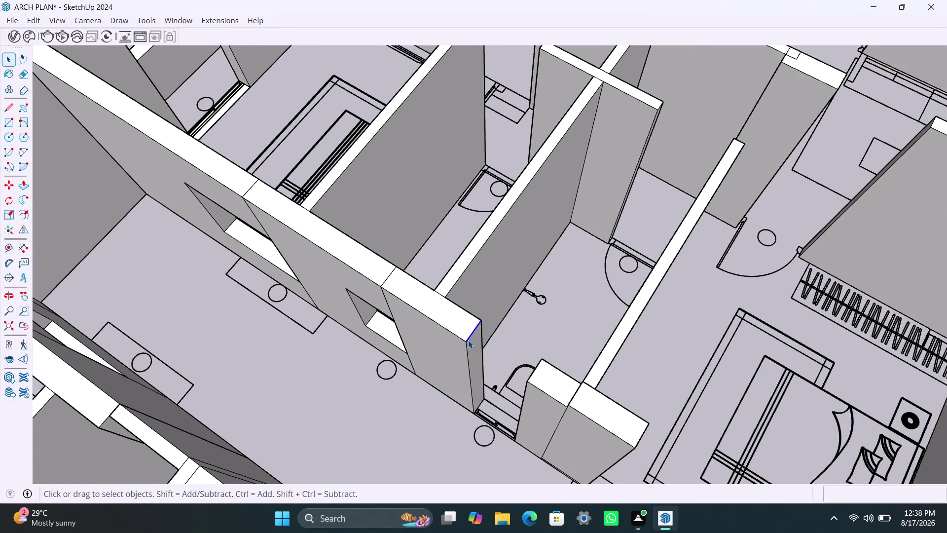
key(m)
click(468, 342)
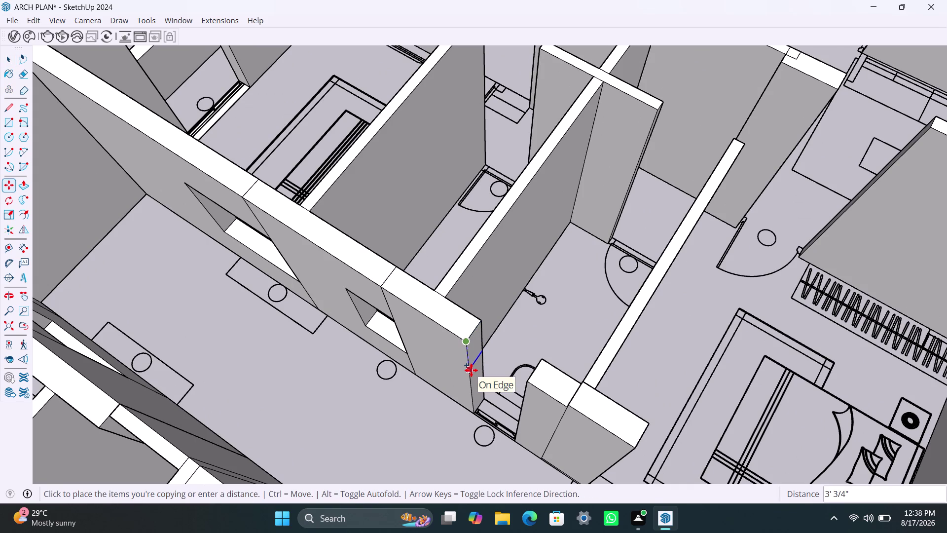
text(3')
key(Return)
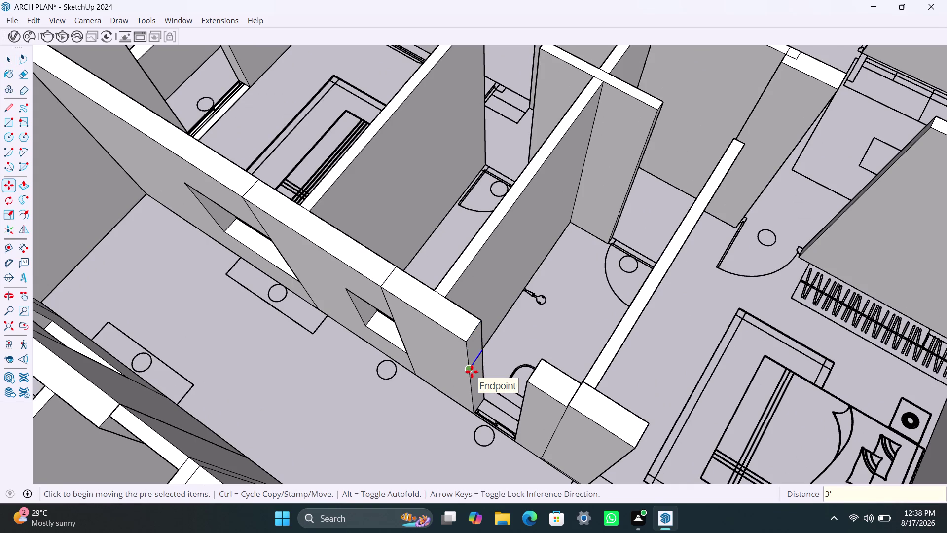
Copy the edge again at 4' to complete the doorway outline.
click(472, 371)
key(m)
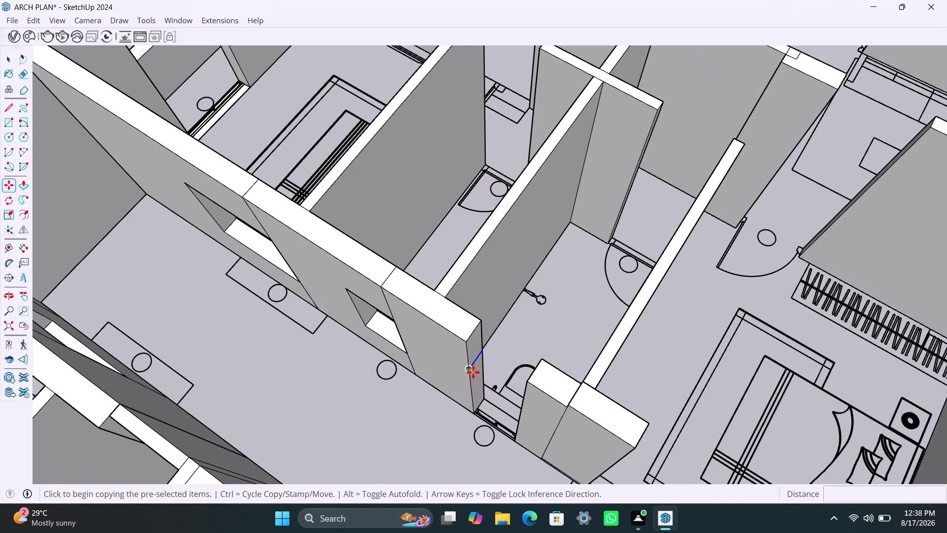
click(473, 372)
text(4')
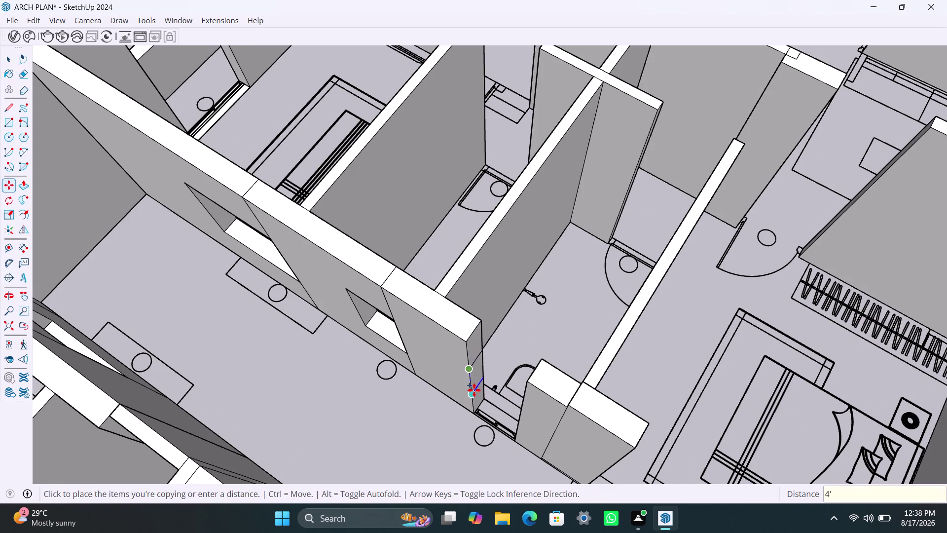
key(Return)
key(space)
Push/Pull the door face through the wall, repeating the depth on the next face.
click(473, 348)
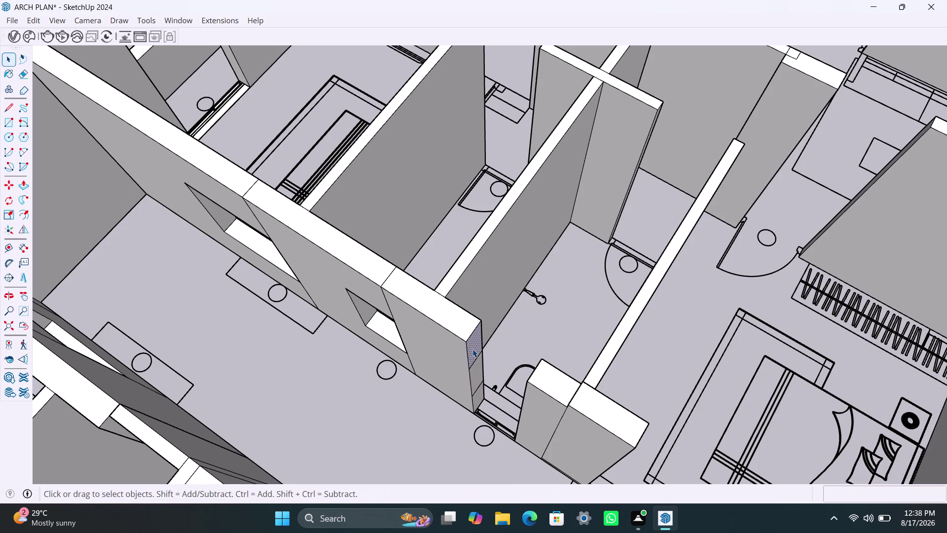
key(p)
click(472, 349)
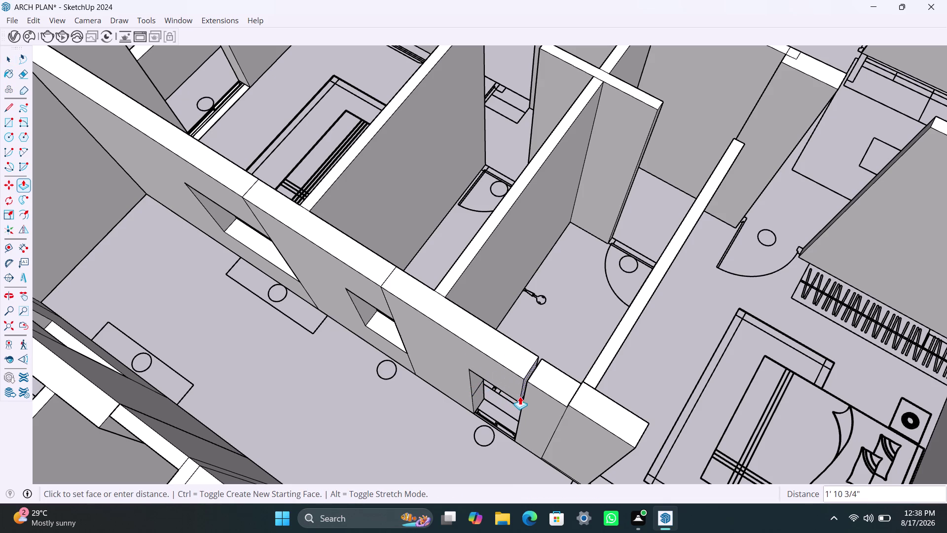
click(523, 399)
double_click(481, 397)
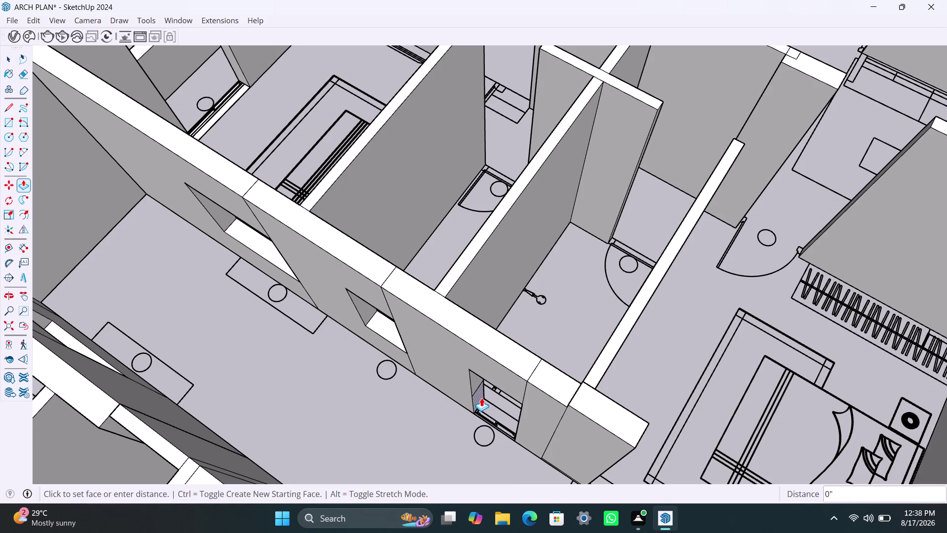
scroll(down, 3)
scroll(down, 3)
Frame the next wall end and copy its vertical edge 3' along the wall.
middle_drag(467, 409, 393, 339)
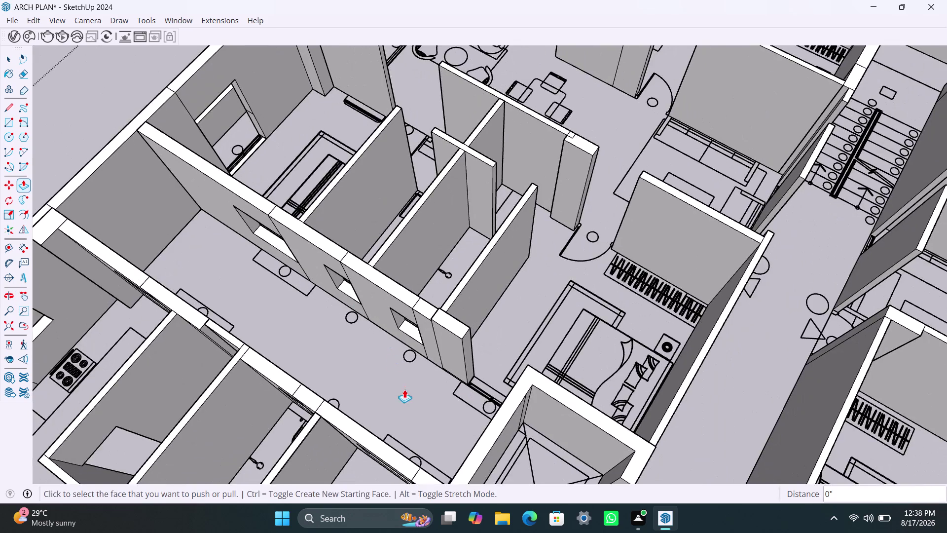
scroll(up, 3)
middle_drag(411, 413, 505, 415)
scroll(up, 3)
middle_drag(494, 409, 454, 407)
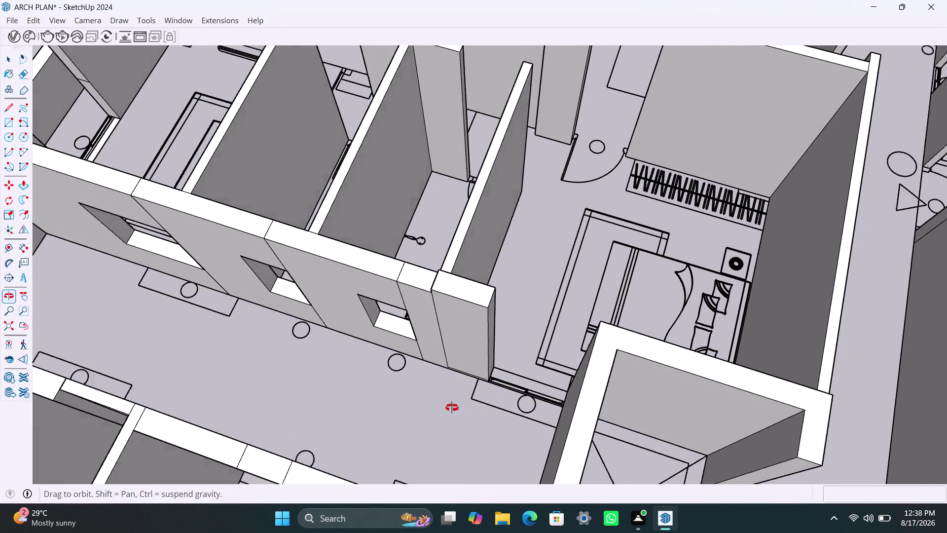
middle_drag(454, 408, 451, 408)
key(space)
click(482, 300)
click(475, 305)
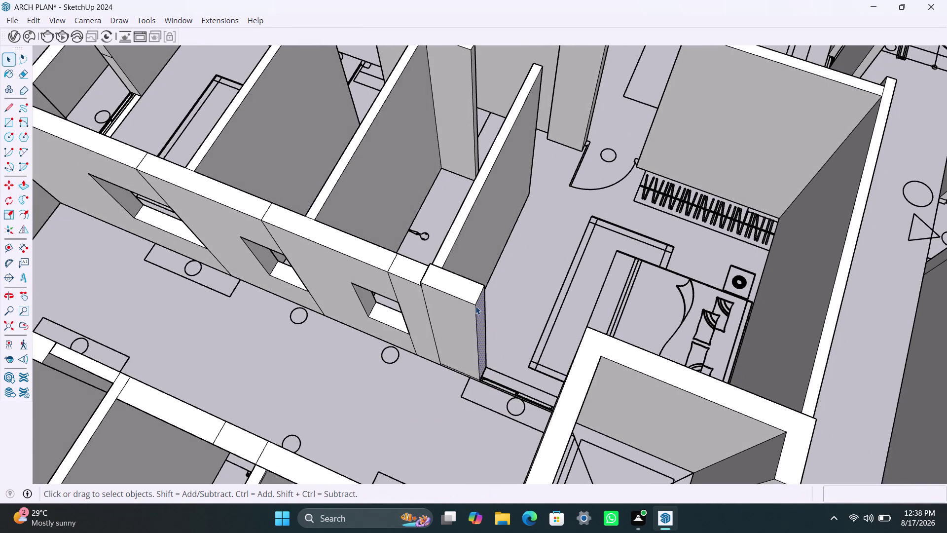
key(m)
click(478, 309)
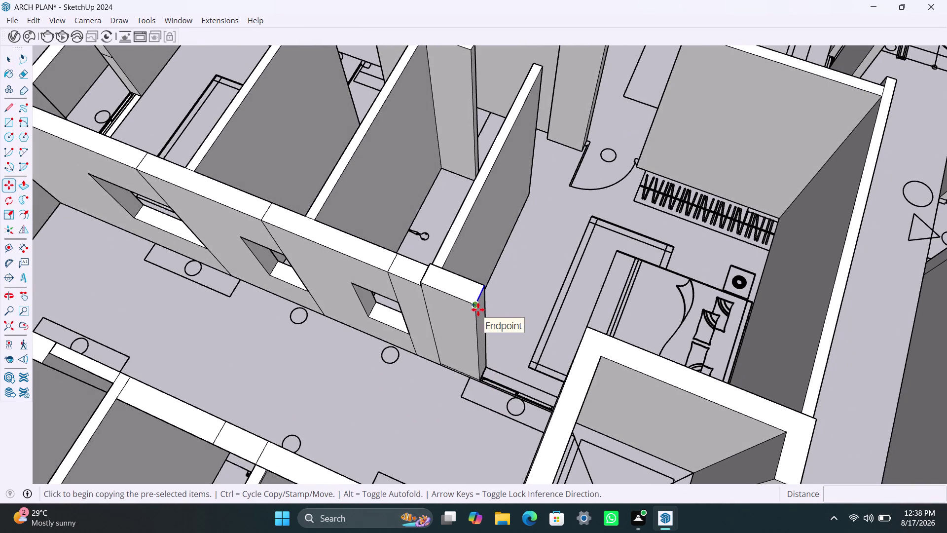
text(3')
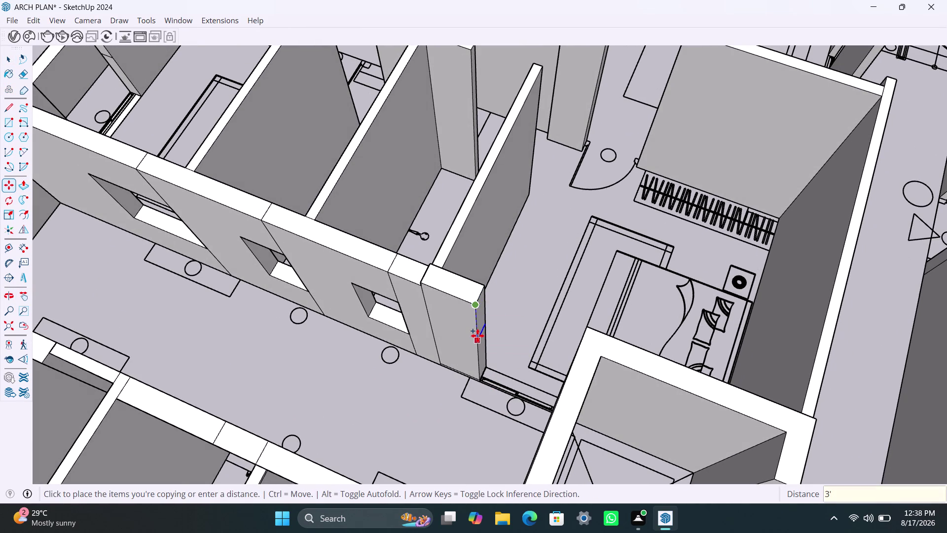
key(Return)
Copy the edge a second time at 4' for the door outline.
key(m)
click(477, 336)
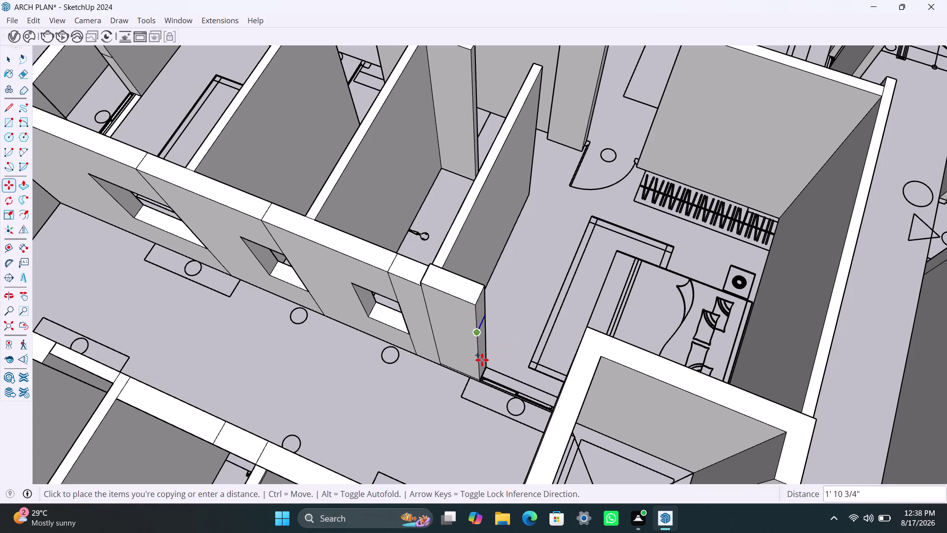
text(4')
key(Return)
Push/Pull the marked door face and double-click to punch it through the wall.
key(space)
click(481, 311)
key(p)
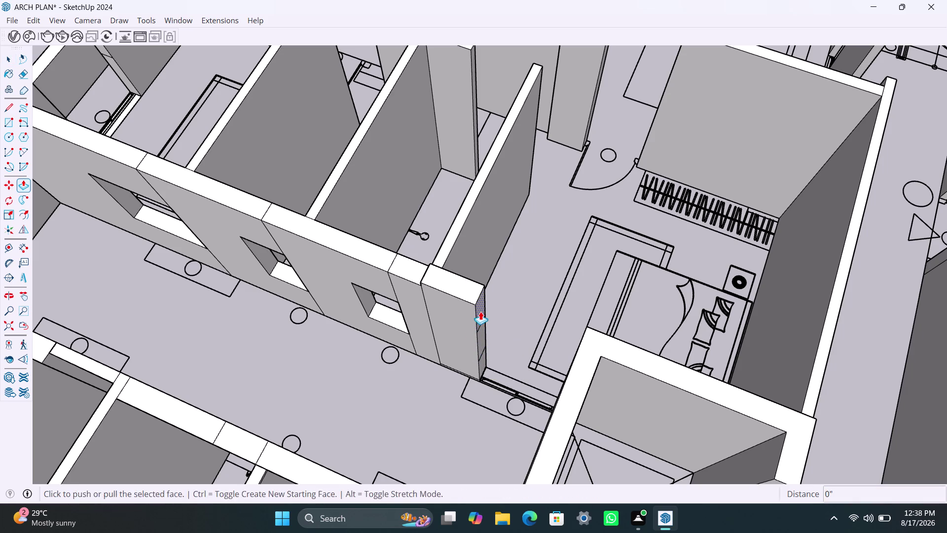
click(480, 311)
click(572, 370)
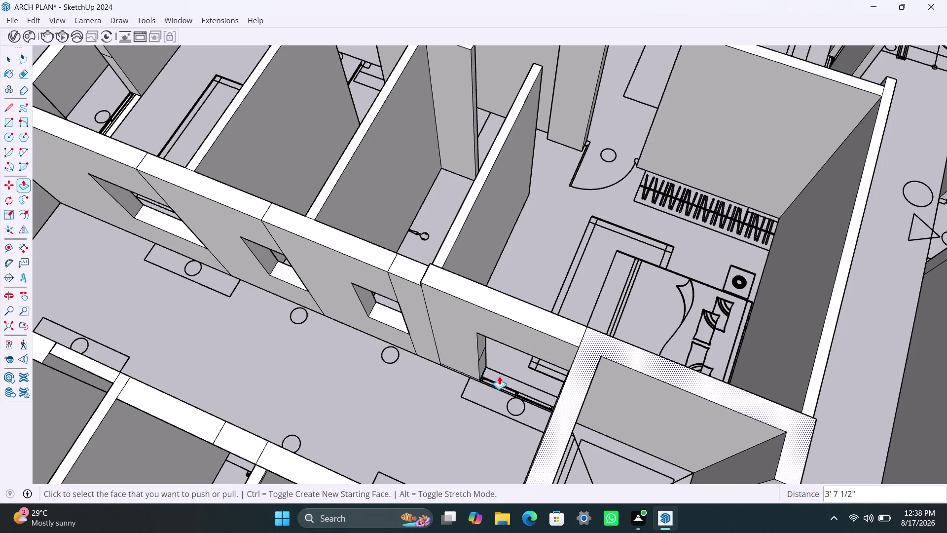
double_click(483, 366)
scroll(down, 3)
Orbit across the floor plan toward the doorway beside the dining table.
scroll(down, 3)
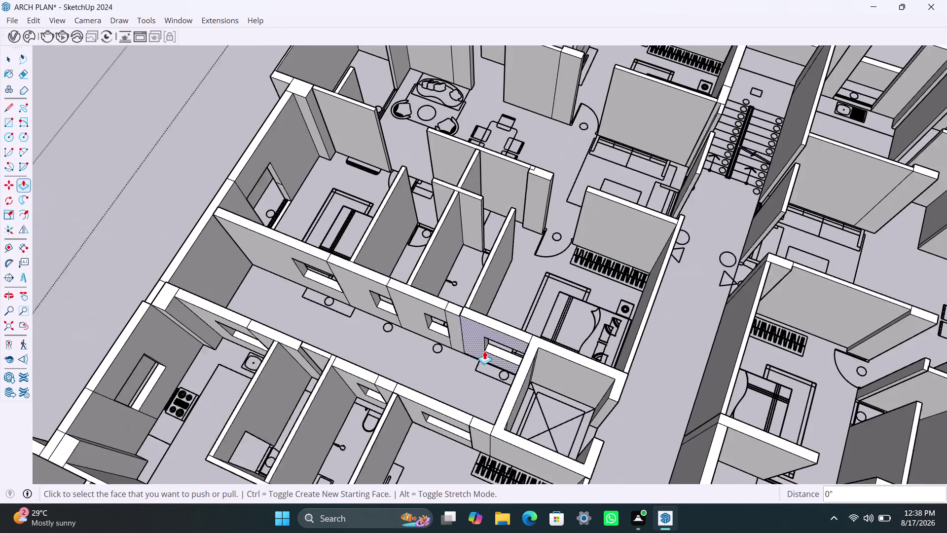
middle_drag(391, 265, 446, 265)
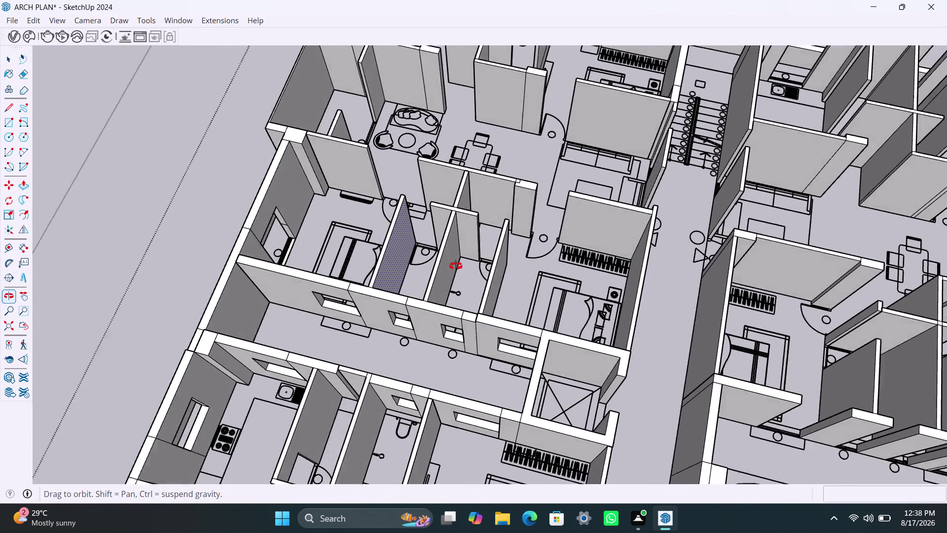
middle_drag(446, 266, 608, 264)
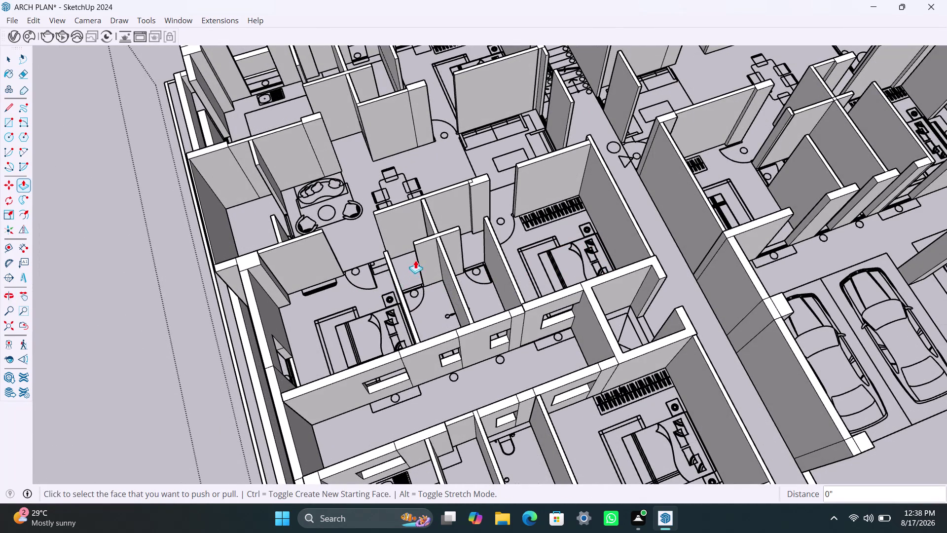
middle_drag(370, 274, 549, 288)
middle_drag(529, 341, 636, 357)
scroll(up, 3)
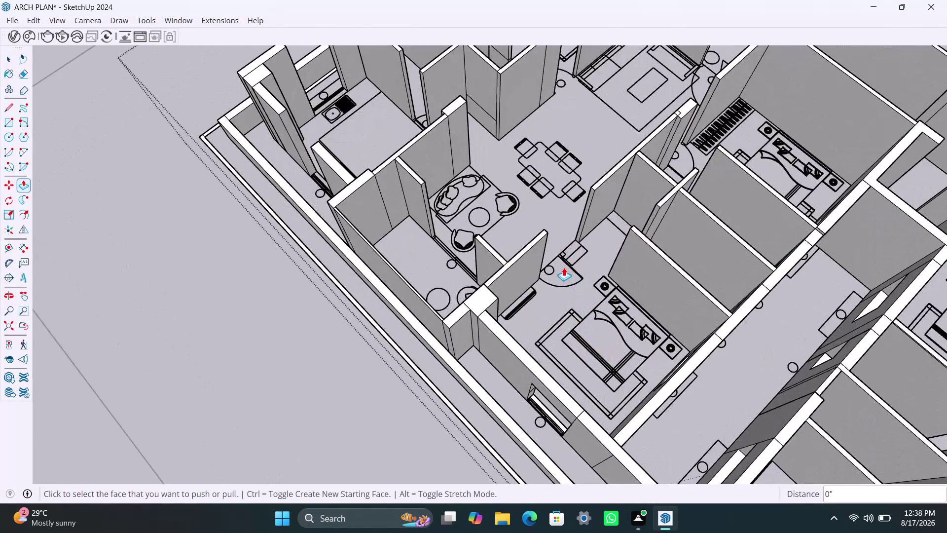
middle_drag(564, 267, 487, 332)
Zoom in on the partition end, starting and then cancelling a Push/Pull on it.
scroll(up, 3)
scroll(down, 3)
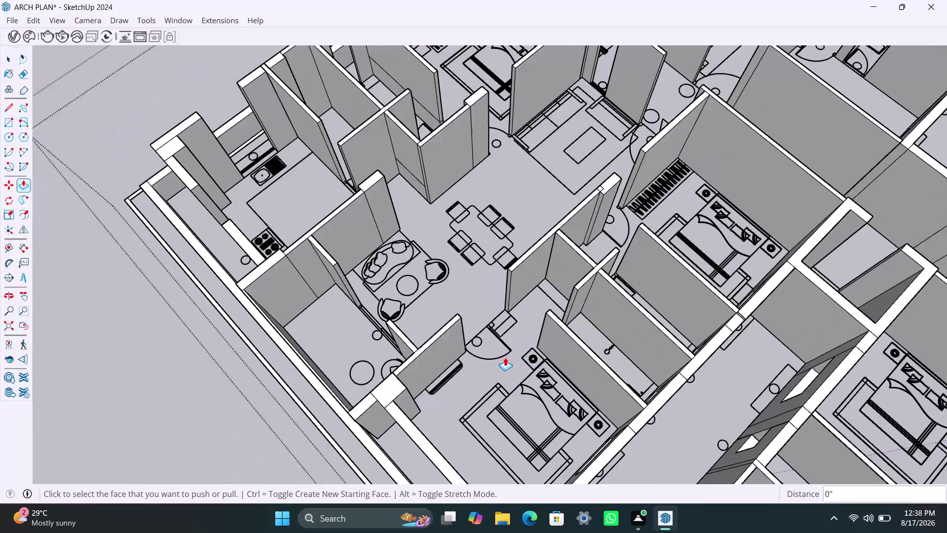
scroll(up, 3)
scroll(up, 3)
scroll(up, 3)
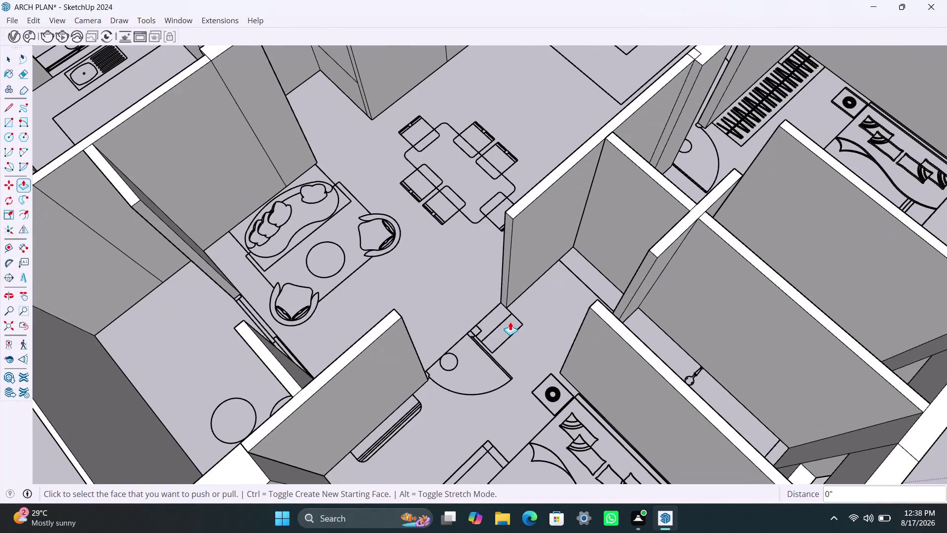
scroll(up, 3)
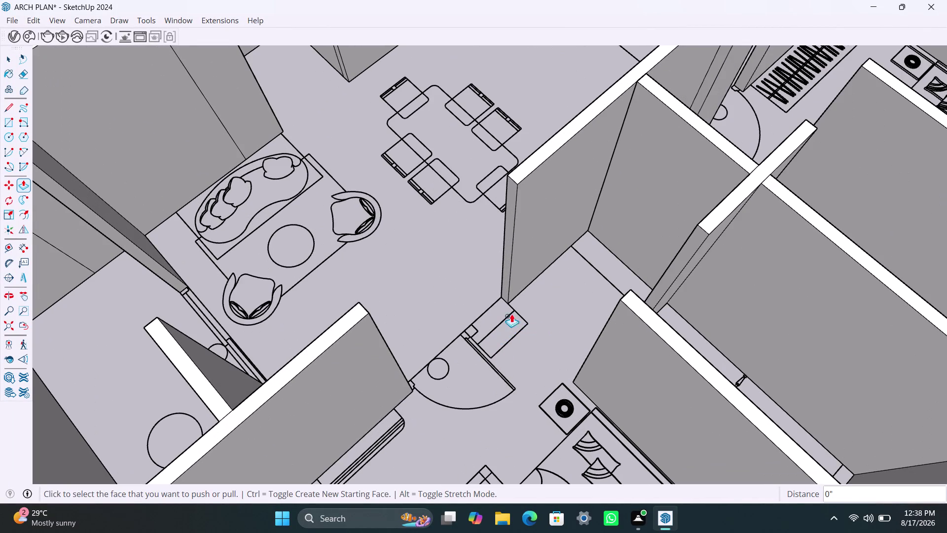
click(504, 290)
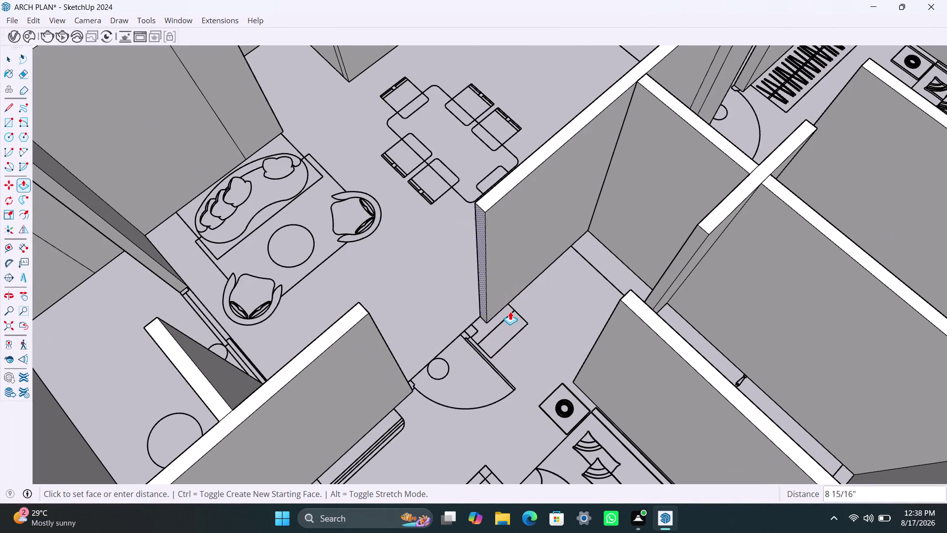
key(Escape)
key(space)
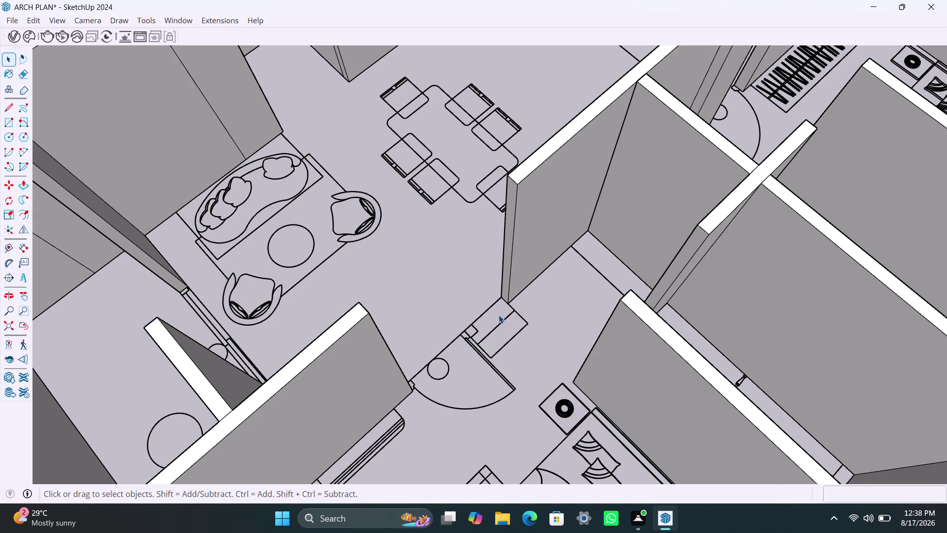
Draw a small floor rectangle from the wall end corner across the doorway.
key(r)
click(503, 299)
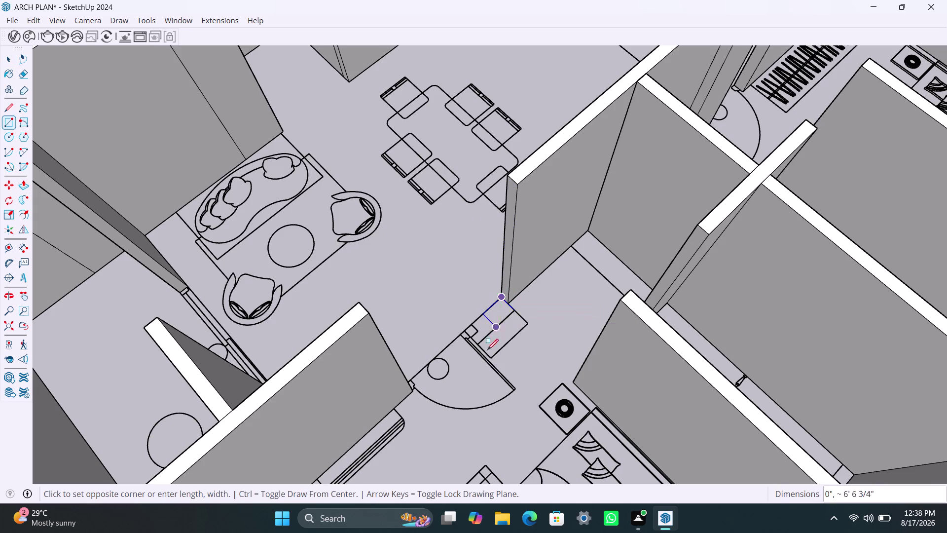
click(492, 356)
key(space)
double_click(490, 323)
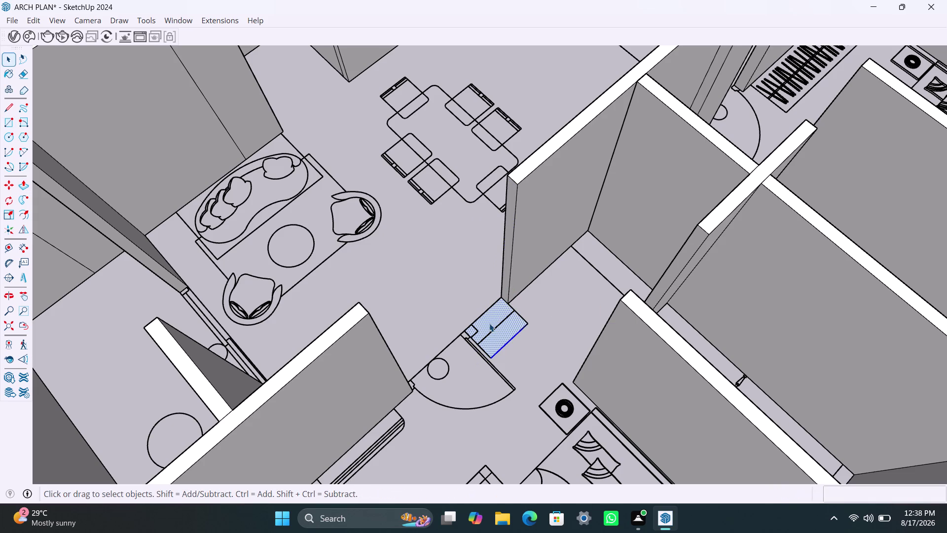
right_click(489, 323)
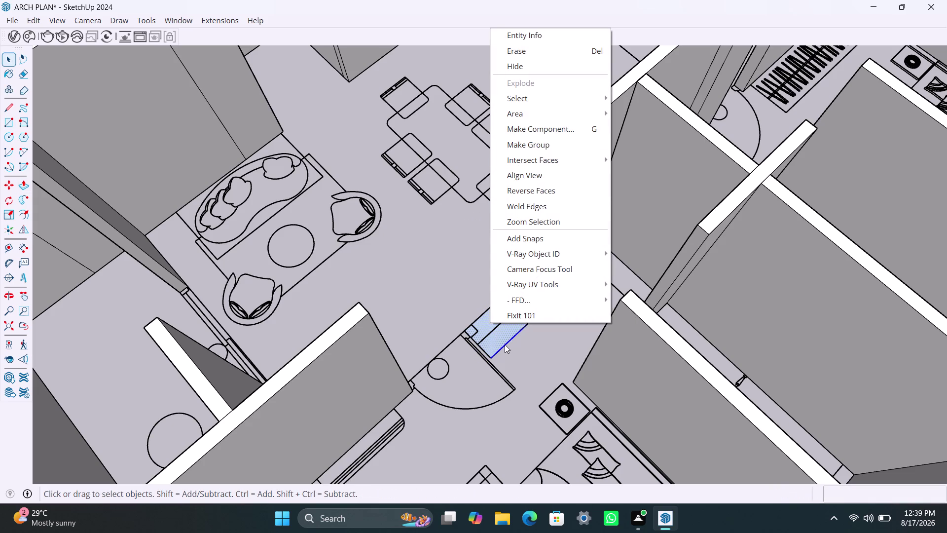
Push/Pull the new rectangle up to full wall height.
key(p)
key(Escape)
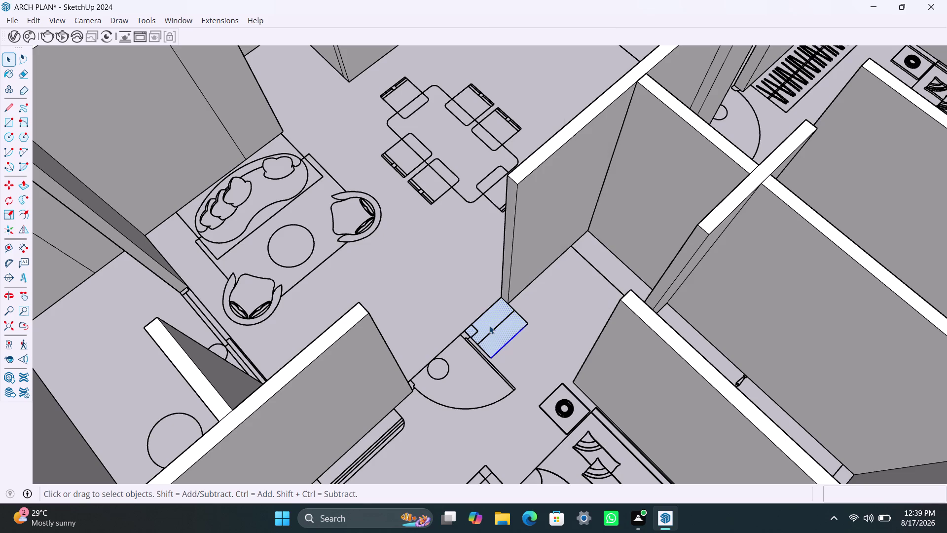
key(p)
click(490, 325)
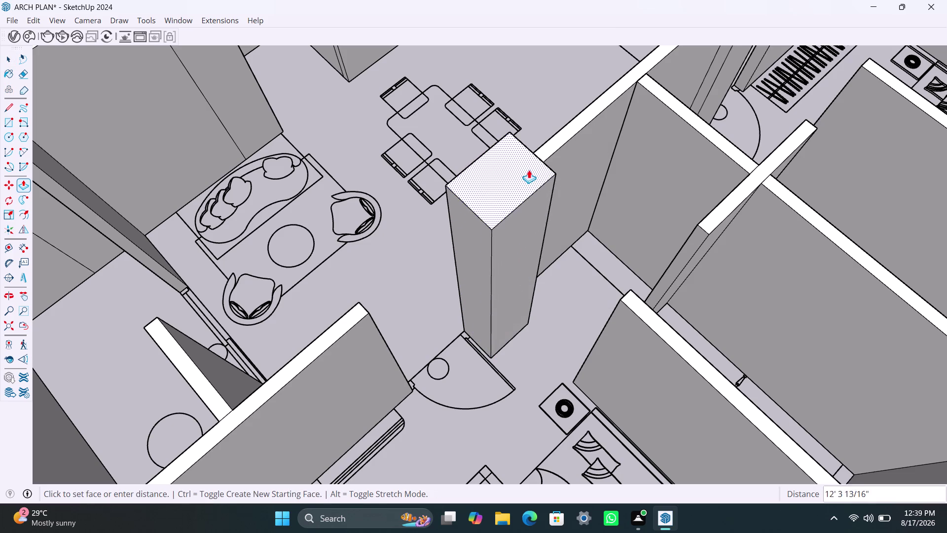
click(358, 308)
Orbit and pan around the living area to view the new wall piece.
key(space)
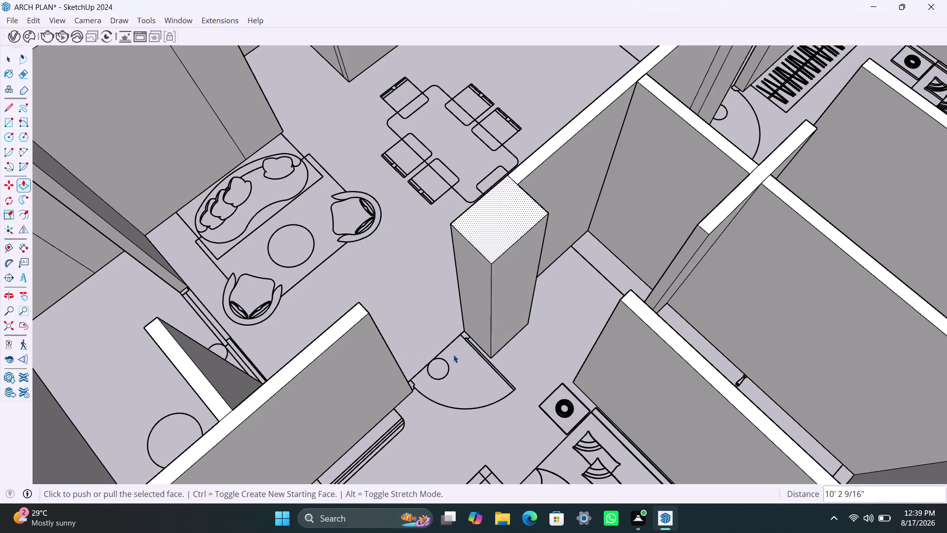
scroll(down, 3)
scroll(down, 3)
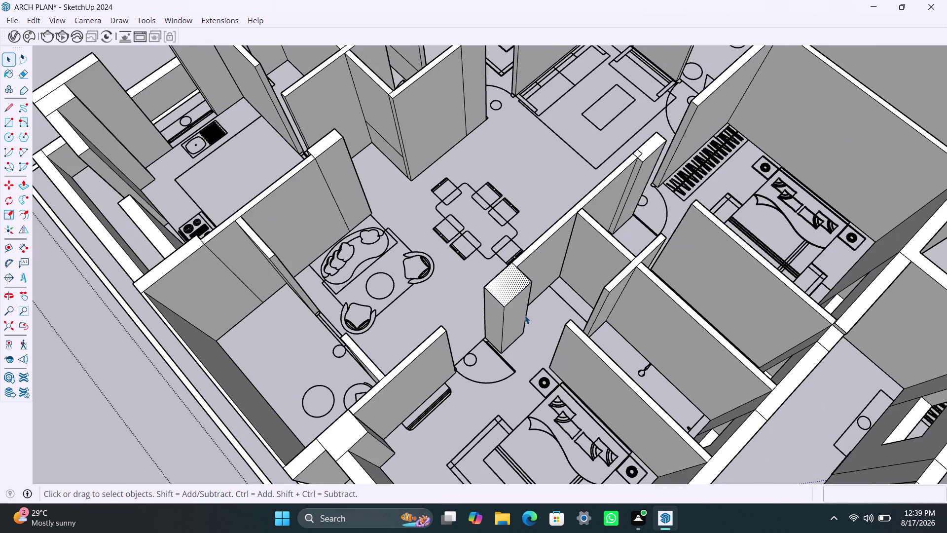
scroll(up, 3)
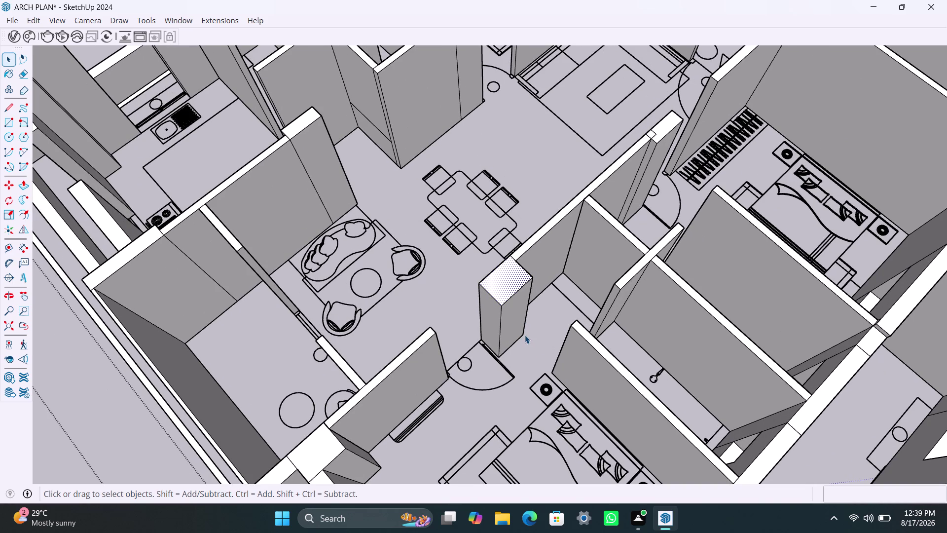
middle_drag(480, 378, 654, 349)
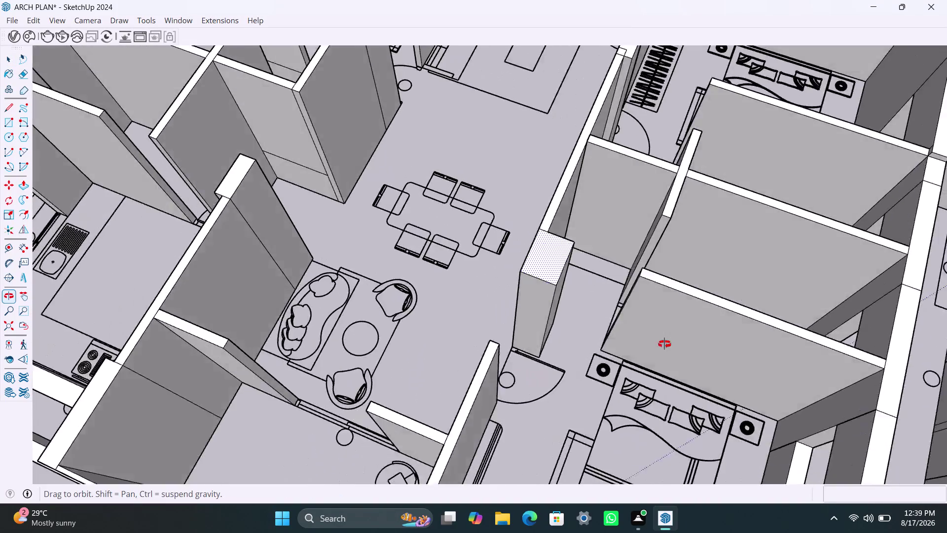
middle_drag(653, 349, 692, 335)
scroll(down, 3)
scroll(down, 3)
scroll(down, 3)
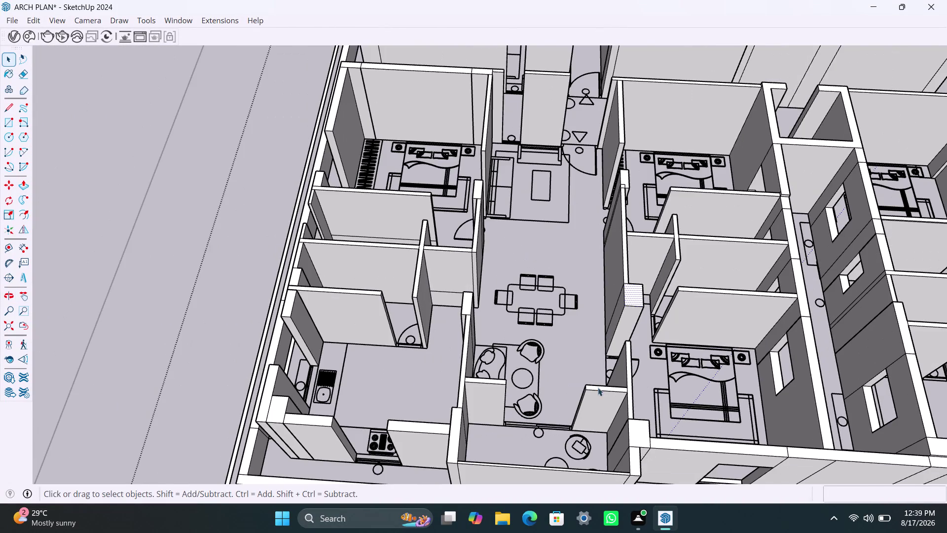
middle_drag(593, 387, 763, 386)
scroll(down, 3)
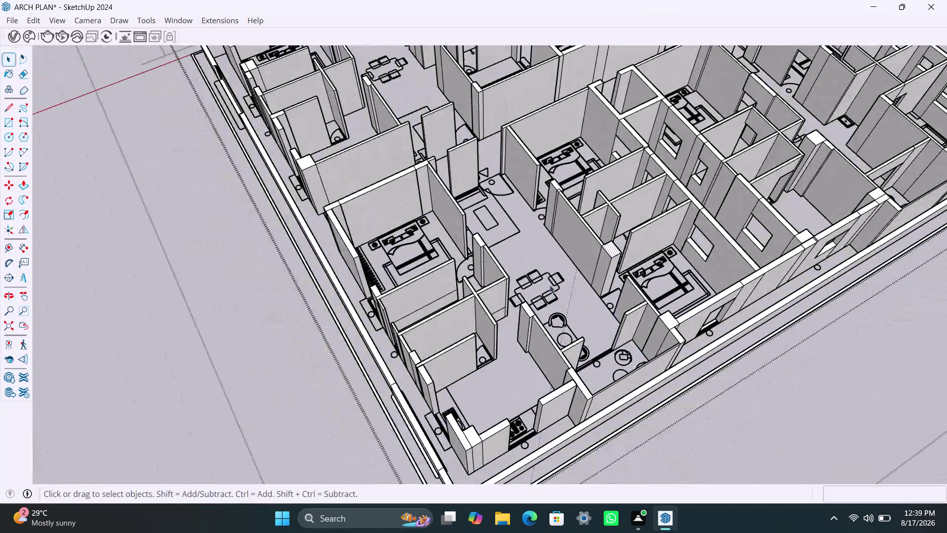
scroll(down, 3)
Zoom in on the bedroom doorway junction and select the wall's vertical end edge.
middle_drag(549, 279, 616, 366)
scroll(up, 3)
middle_drag(597, 382, 606, 391)
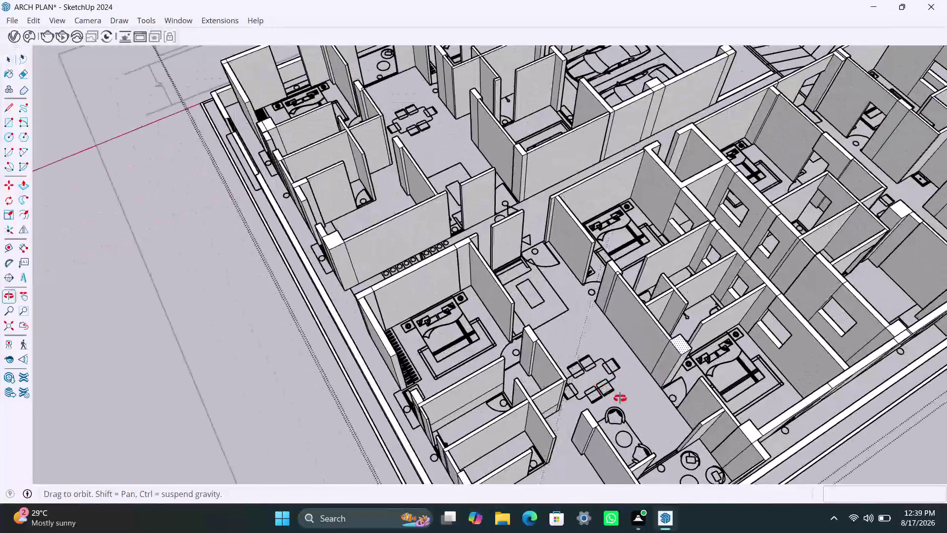
middle_drag(606, 391, 667, 402)
scroll(up, 3)
middle_drag(725, 350, 618, 348)
scroll(up, 3)
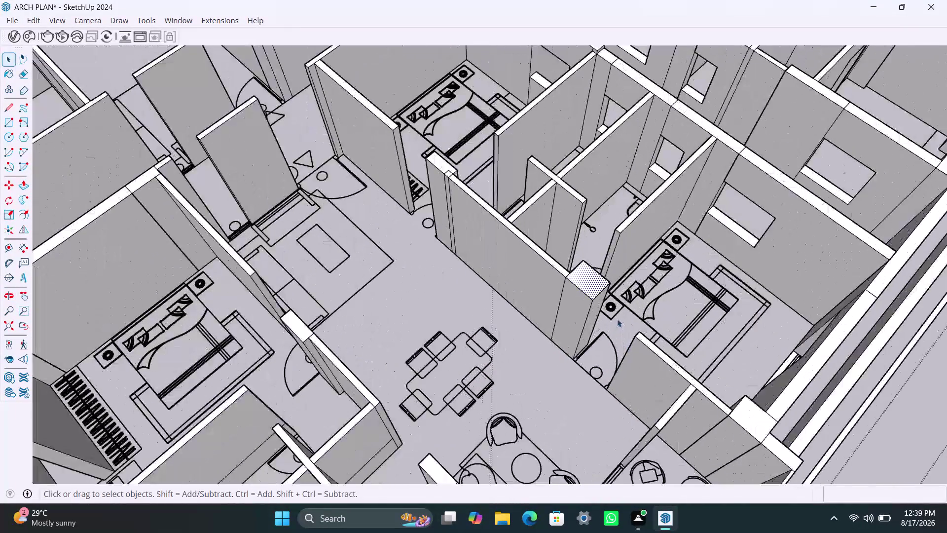
middle_drag(604, 368, 797, 367)
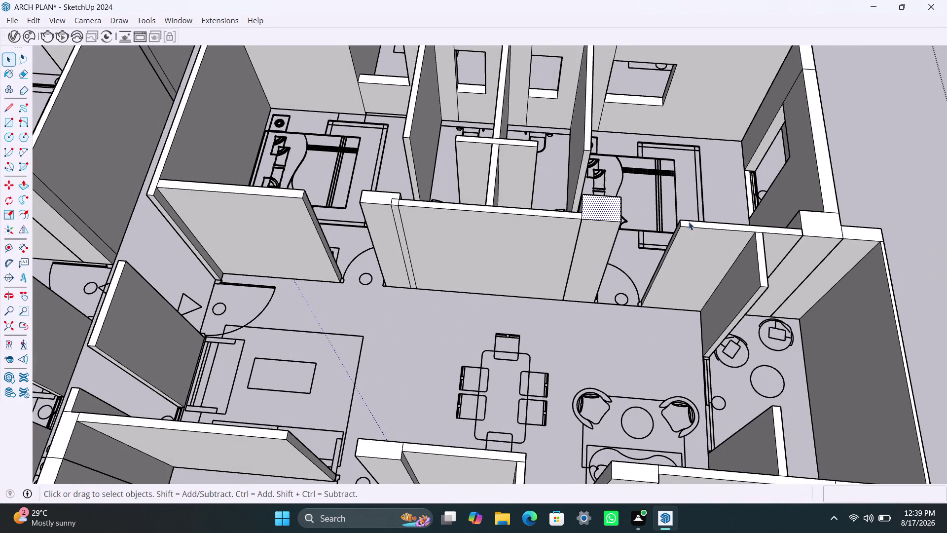
middle_drag(615, 274, 640, 286)
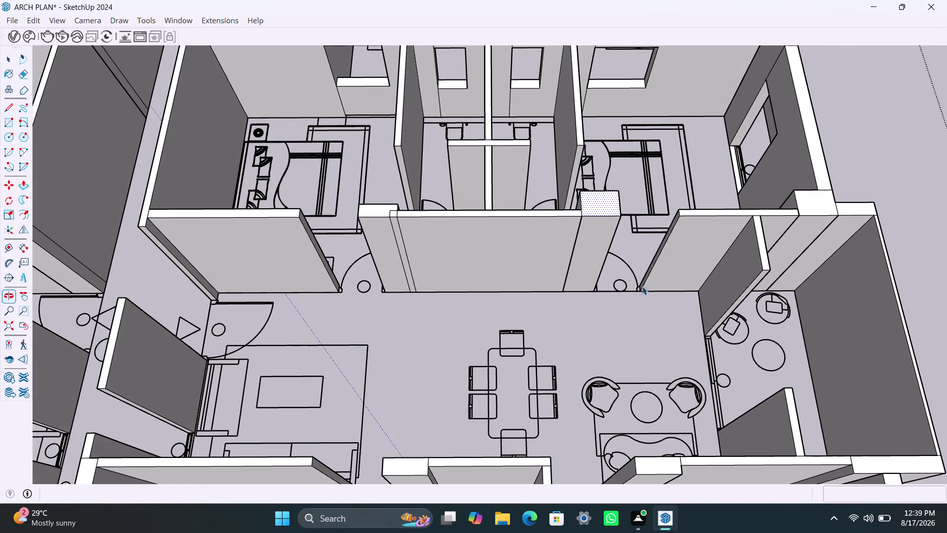
scroll(up, 3)
scroll(up, 3)
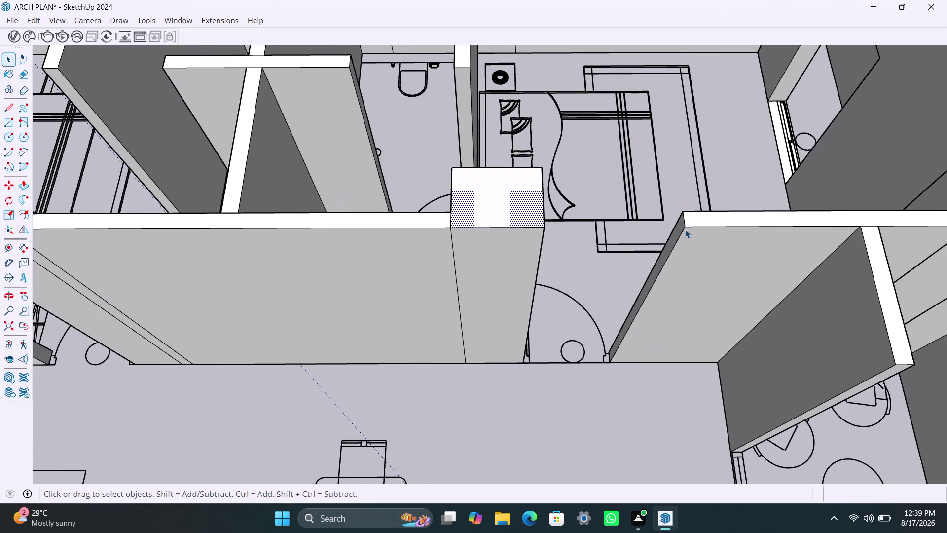
scroll(up, 3)
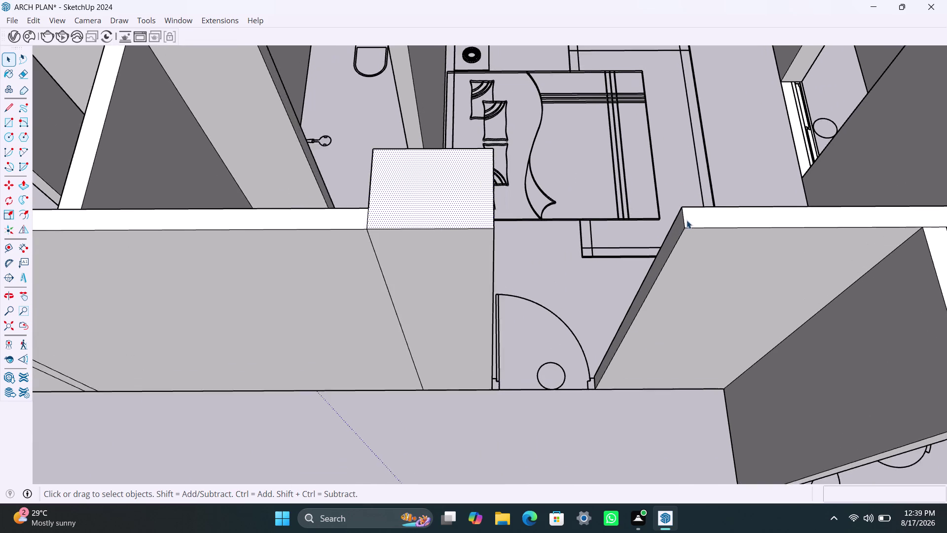
click(683, 222)
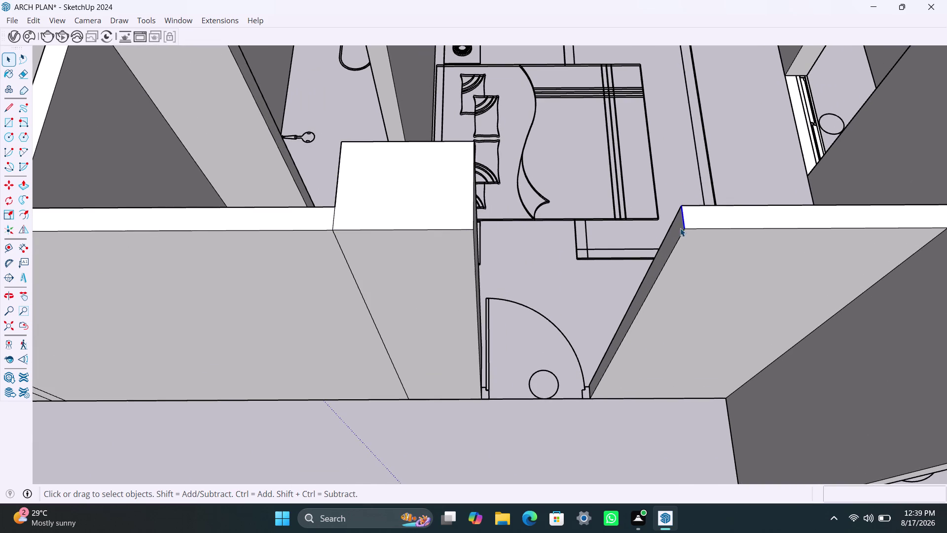
Copy the wall end edge 3' and 4' down with Move.
key(m)
click(686, 230)
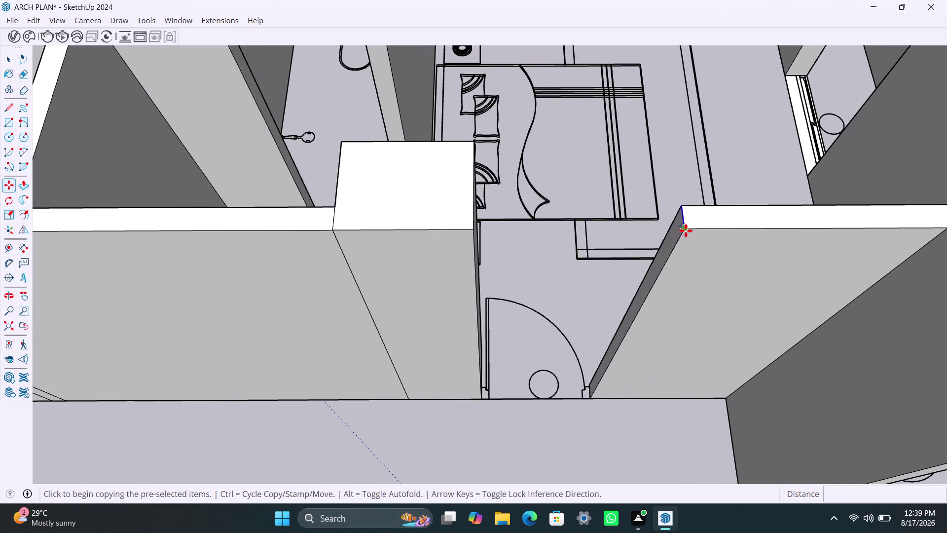
text(3')
key(Return)
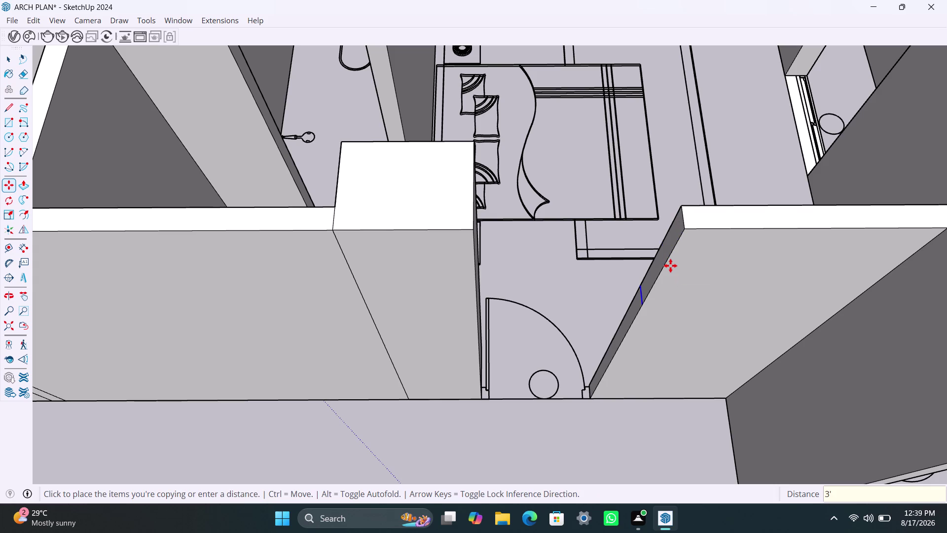
key(m)
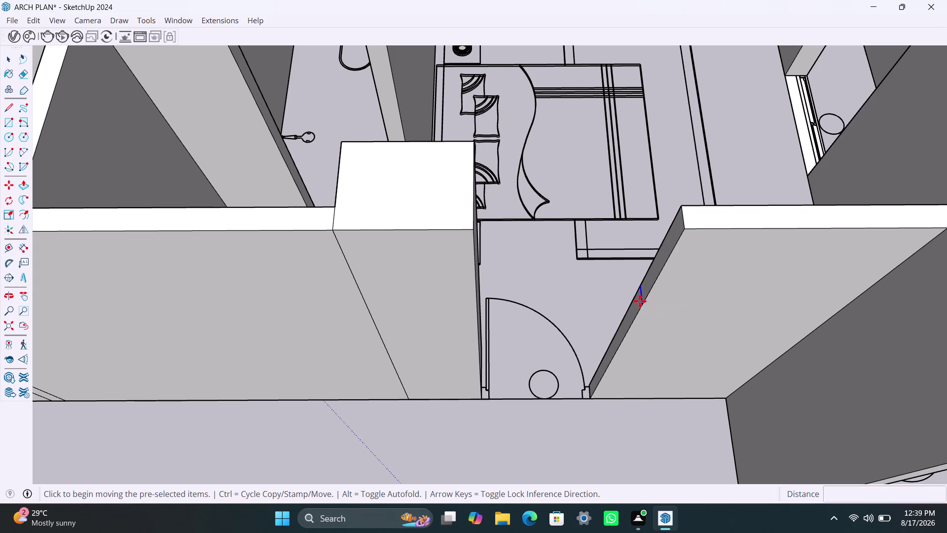
click(640, 301)
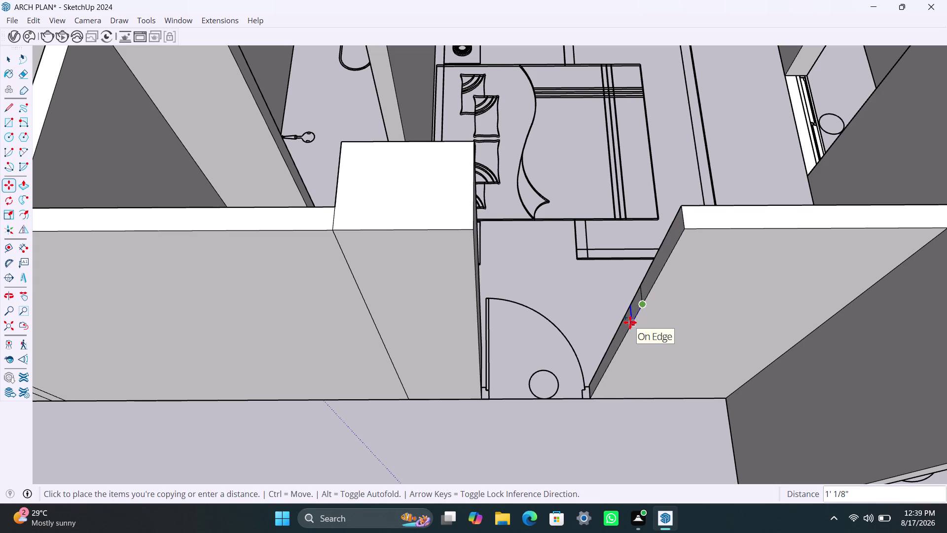
text(4')
key(Return)
key(space)
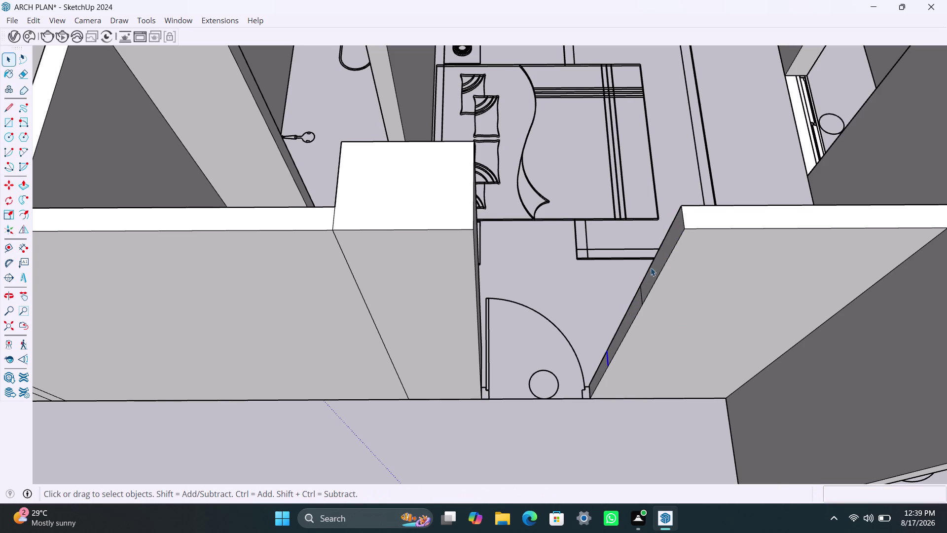
Push/Pull the face above the bedroom doorway across to the new wall piece.
click(660, 265)
key(p)
click(661, 265)
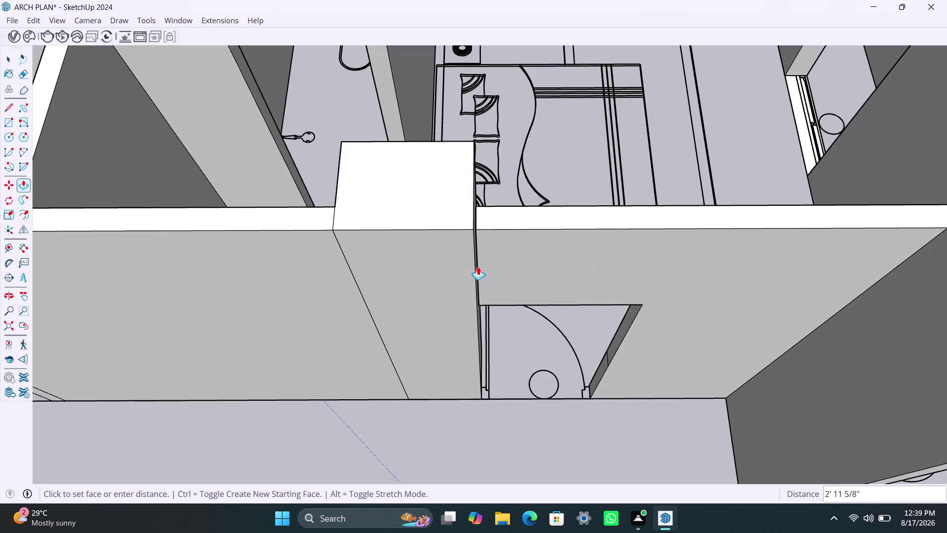
scroll(up, 3)
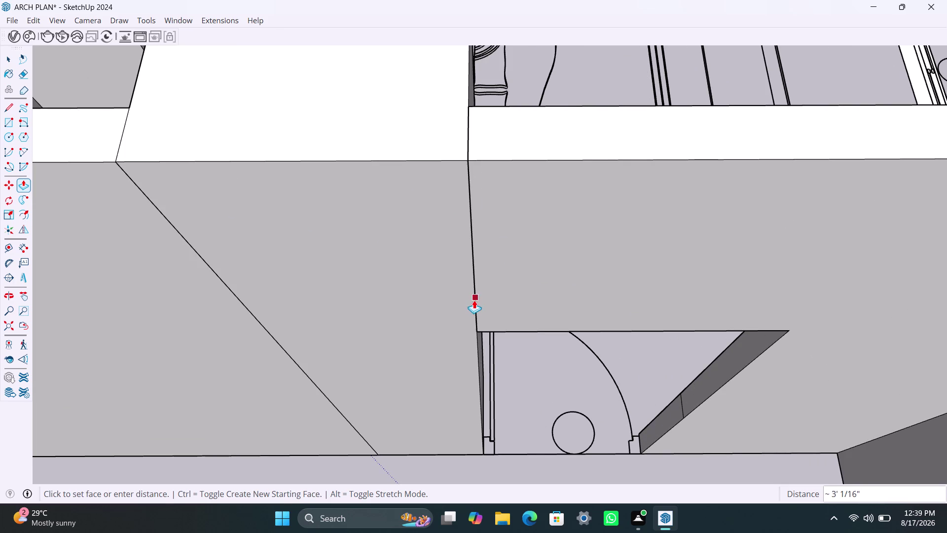
click(473, 300)
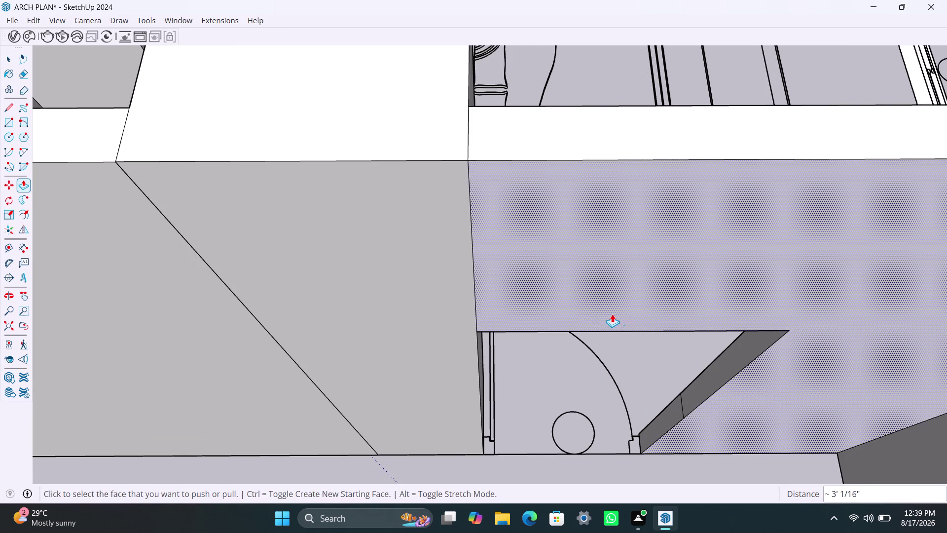
Select and delete a leftover element, then zoom out from the lintel.
key(space)
click(681, 403)
scroll(left, 3)
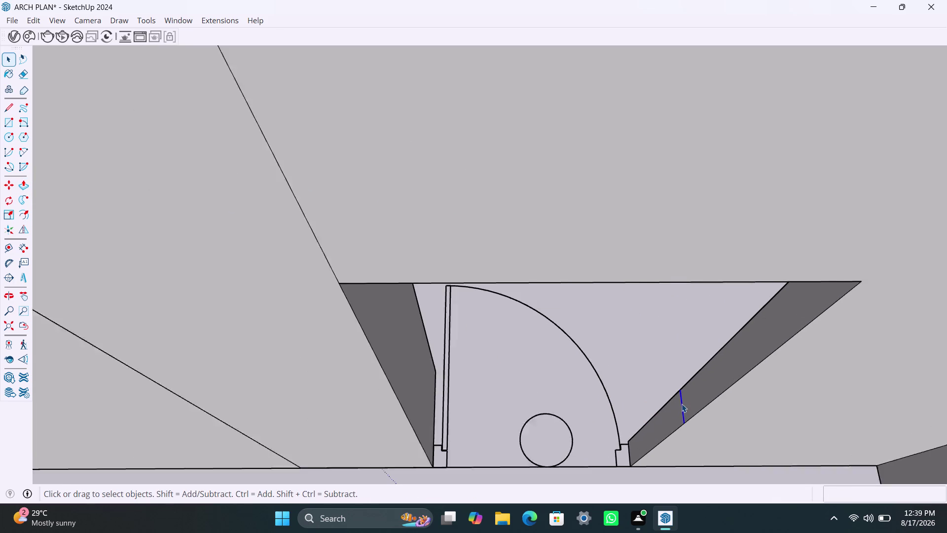
key(Delete)
scroll(down, 3)
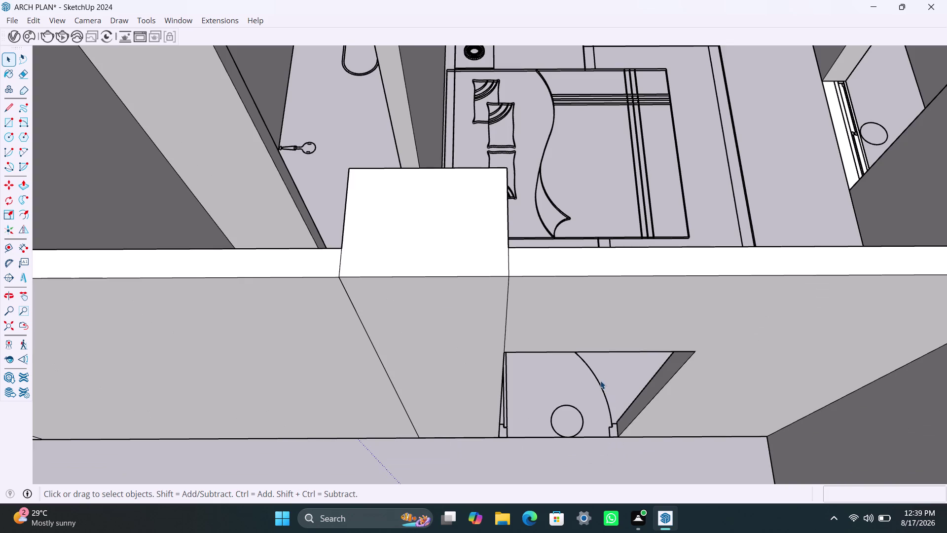
scroll(down, 3)
scroll(down, 3)
scroll(down, 3)
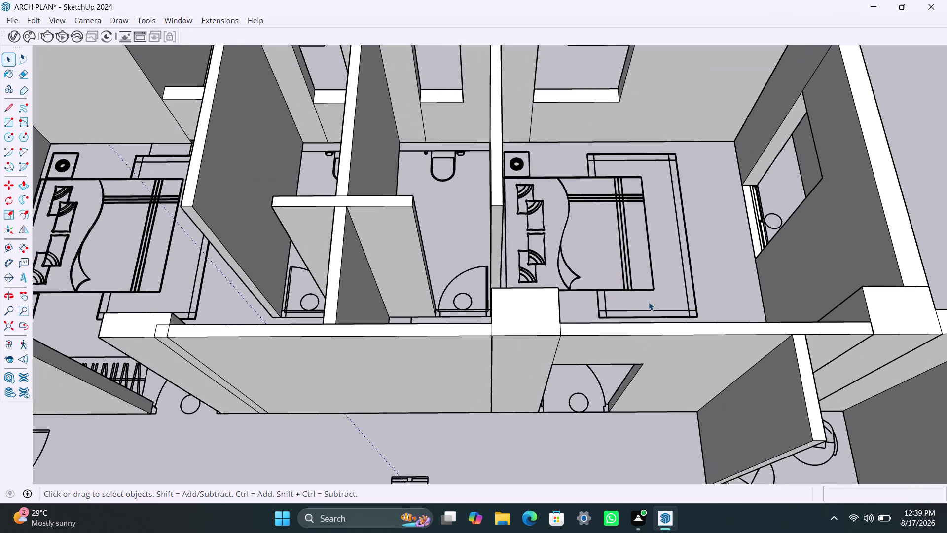
Orbit away from the finished lintel toward the bathroom walls.
drag(730, 322, 744, 334)
middle_drag(731, 354, 396, 333)
scroll(down, 3)
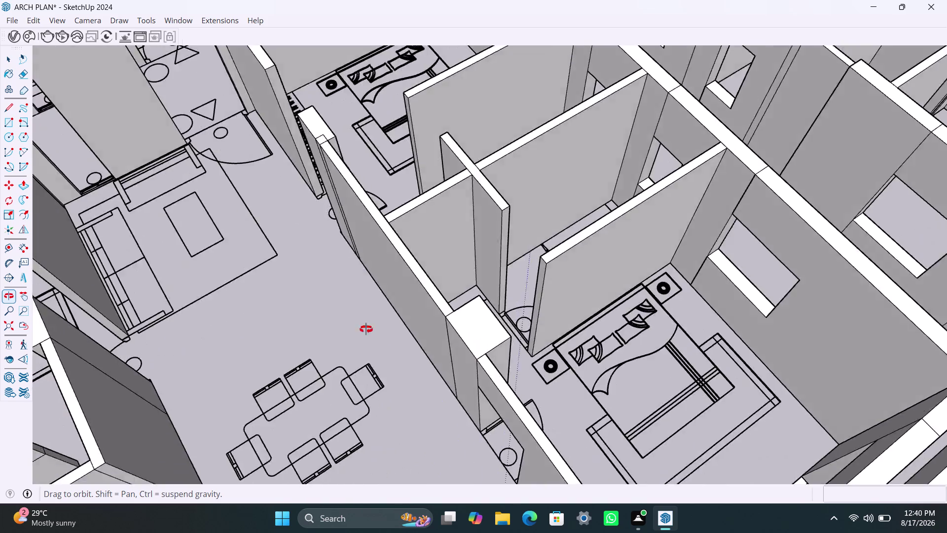
middle_drag(397, 333, 334, 321)
scroll(down, 3)
middle_drag(507, 381, 722, 381)
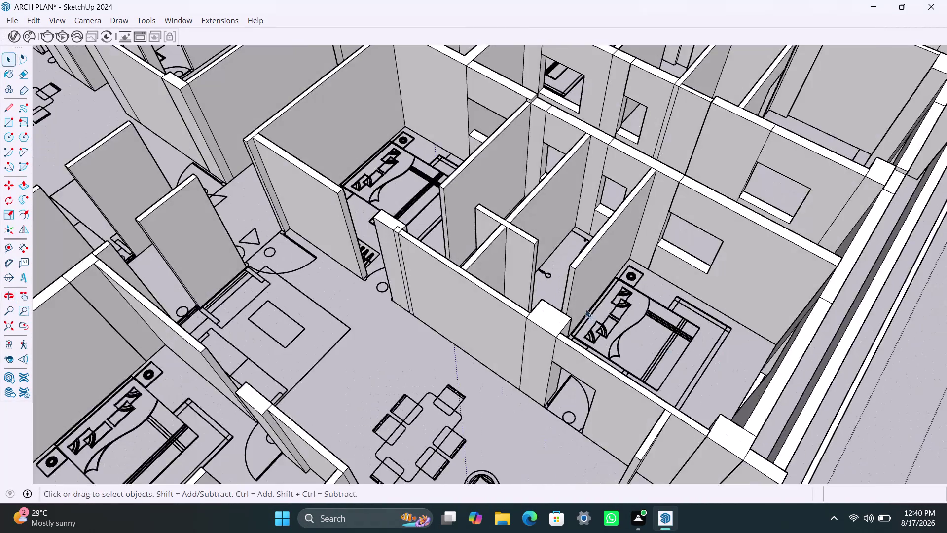
scroll(up, 3)
Close in on the bathroom partition and select its top end edge.
middle_drag(557, 298, 748, 374)
middle_drag(571, 312, 474, 316)
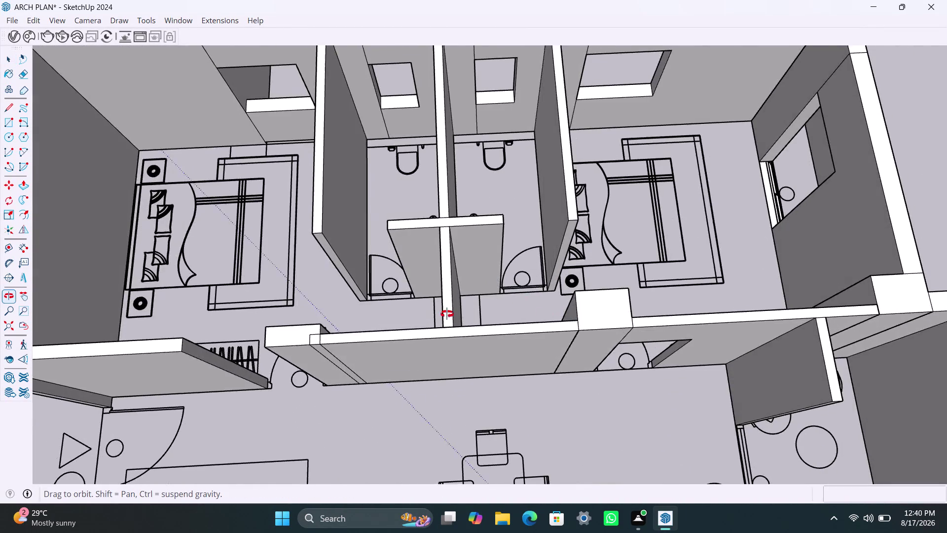
middle_drag(474, 315, 320, 287)
scroll(up, 3)
middle_drag(600, 348, 574, 352)
scroll(up, 3)
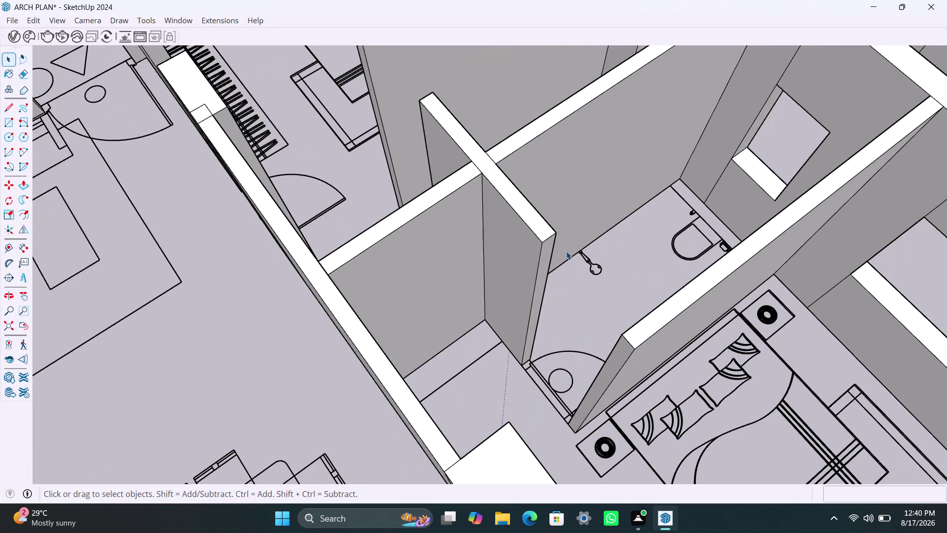
click(550, 238)
scroll(left, 3)
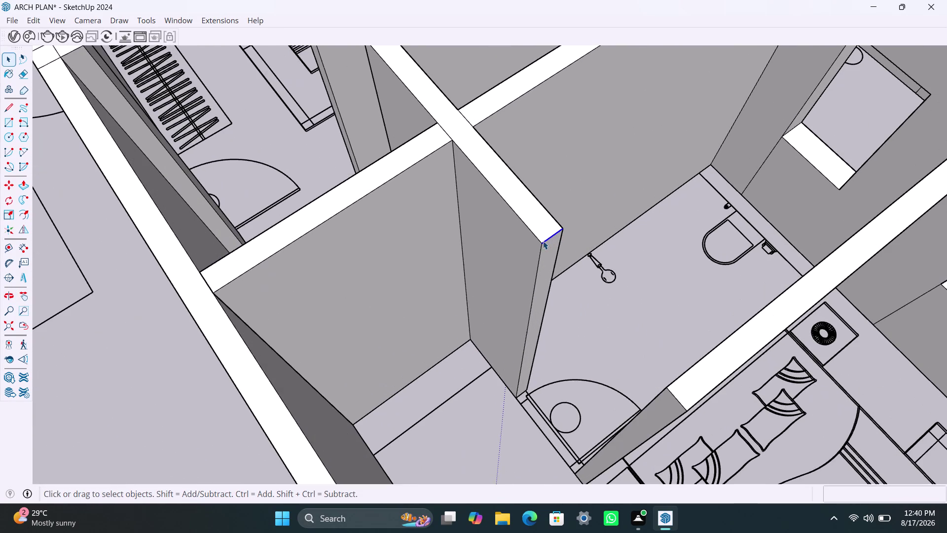
key(m)
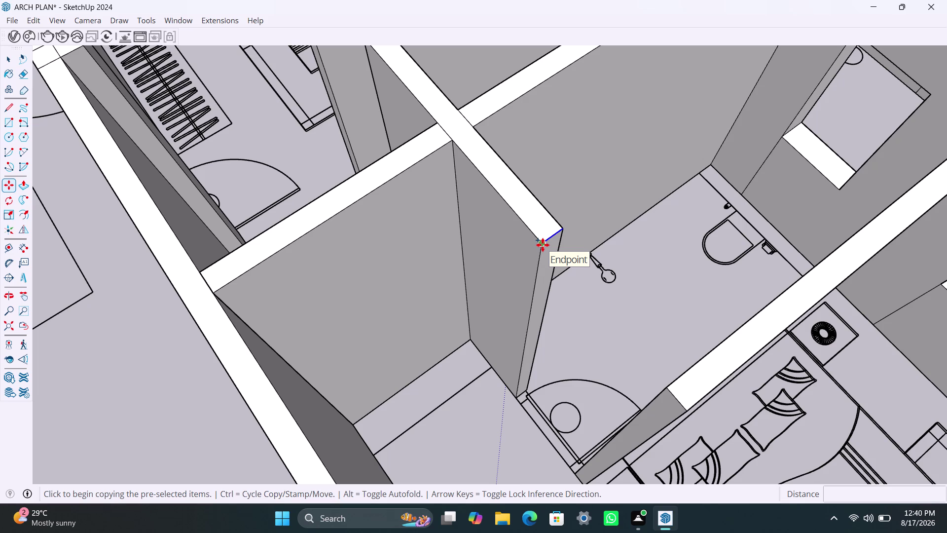
Copy the partition's top edge 3' down, cancelling a misplaced second copy.
key(m)
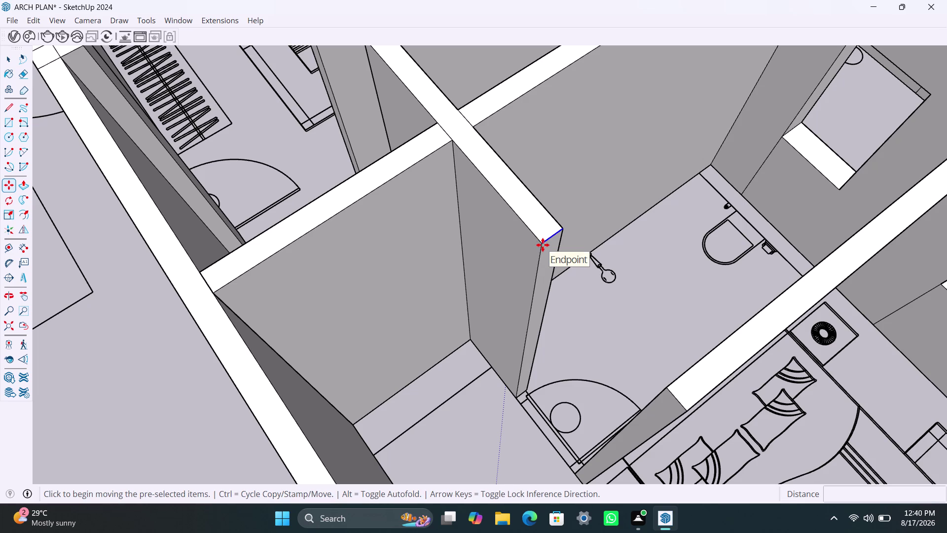
click(543, 245)
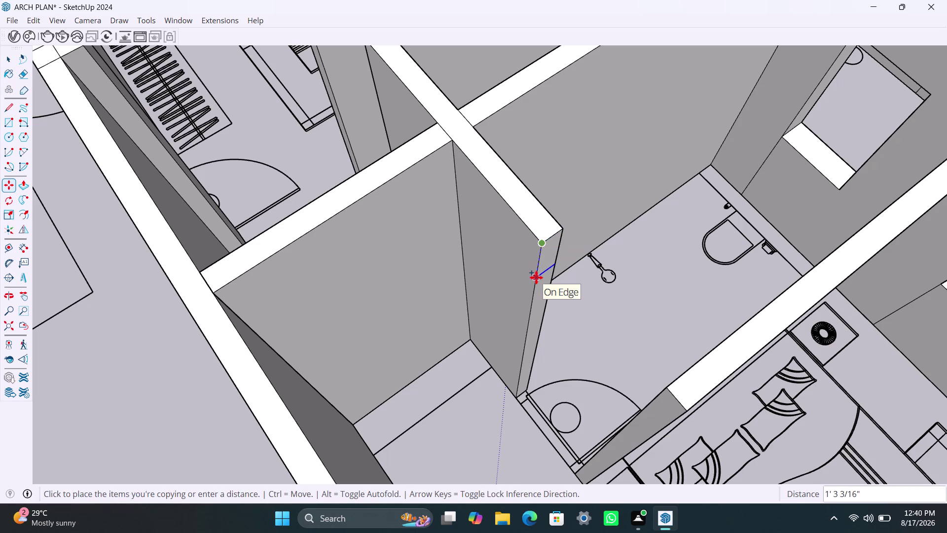
text(3')
key(Return)
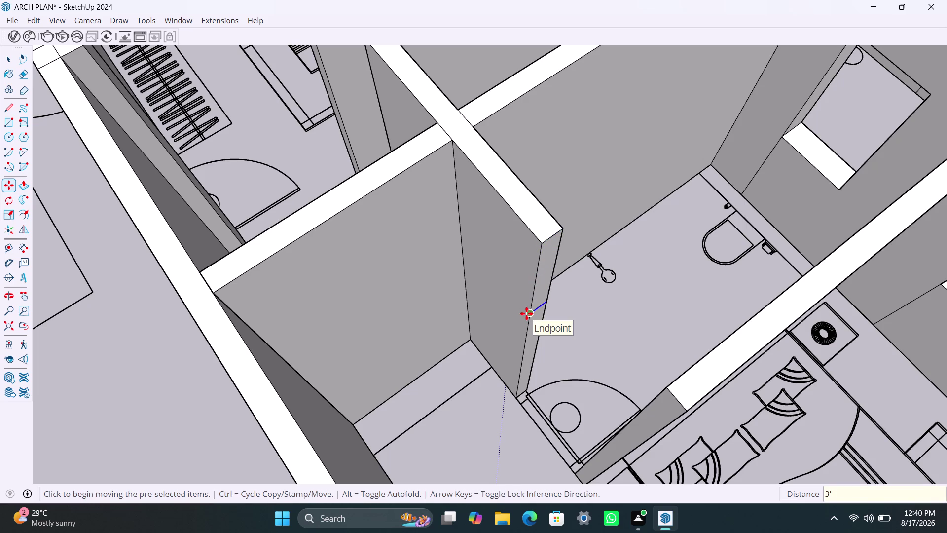
key(m)
click(669, 240)
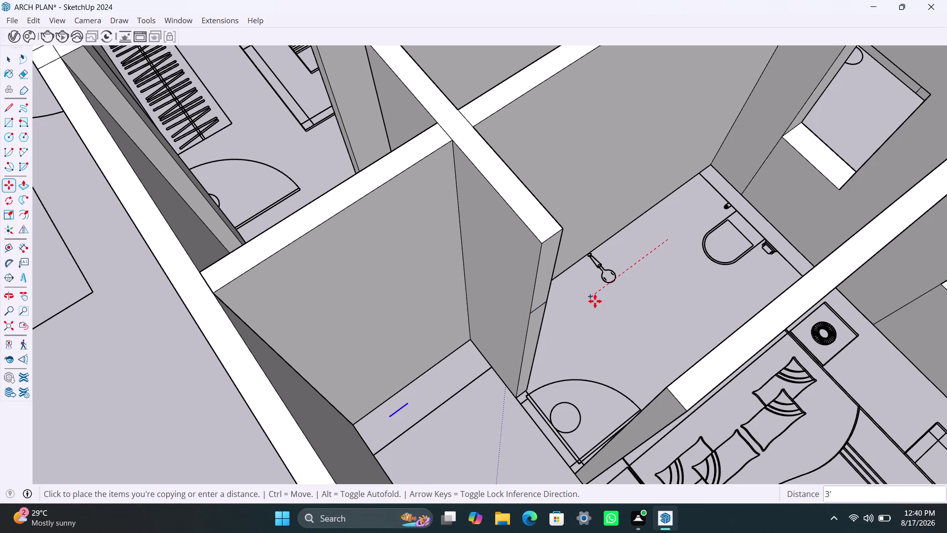
key(Escape)
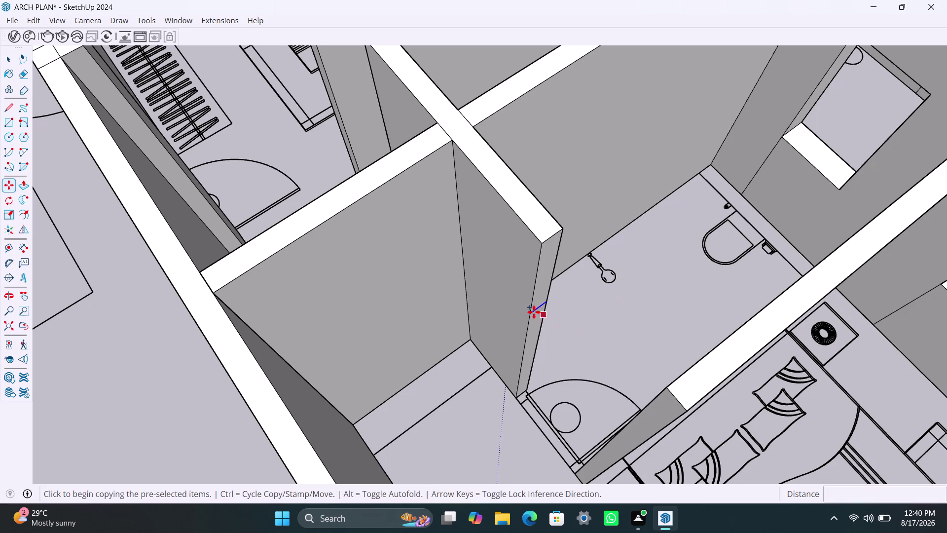
Copy the edge 4' down the wall end.
key(m)
click(533, 311)
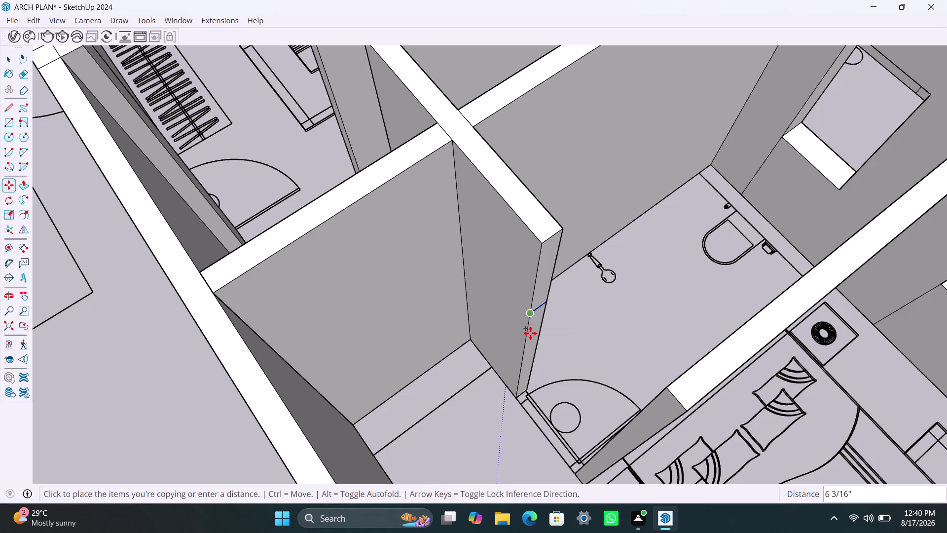
key(4)
key(apostrophe)
key(Return)
key(space)
click(542, 289)
Push the face below the copied lines through the wall, opening the doorway.
key(p)
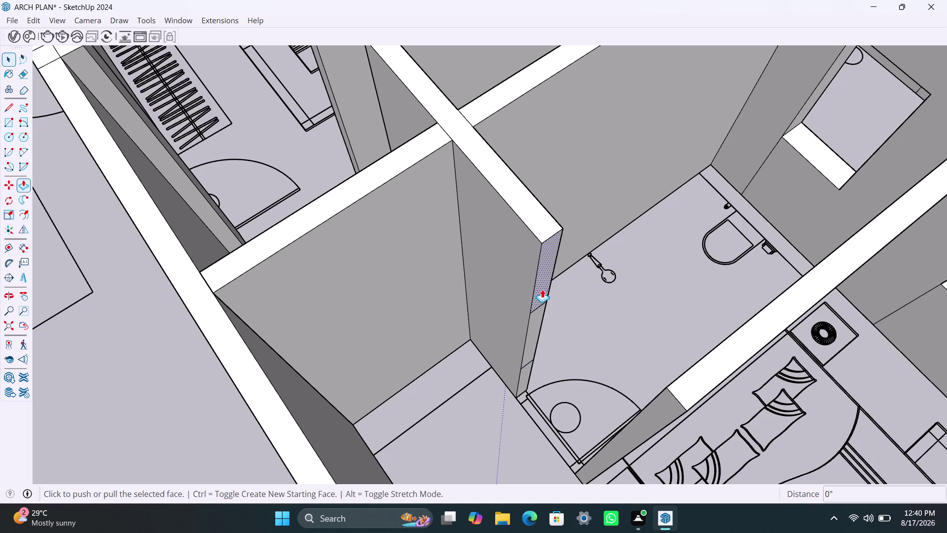
click(542, 289)
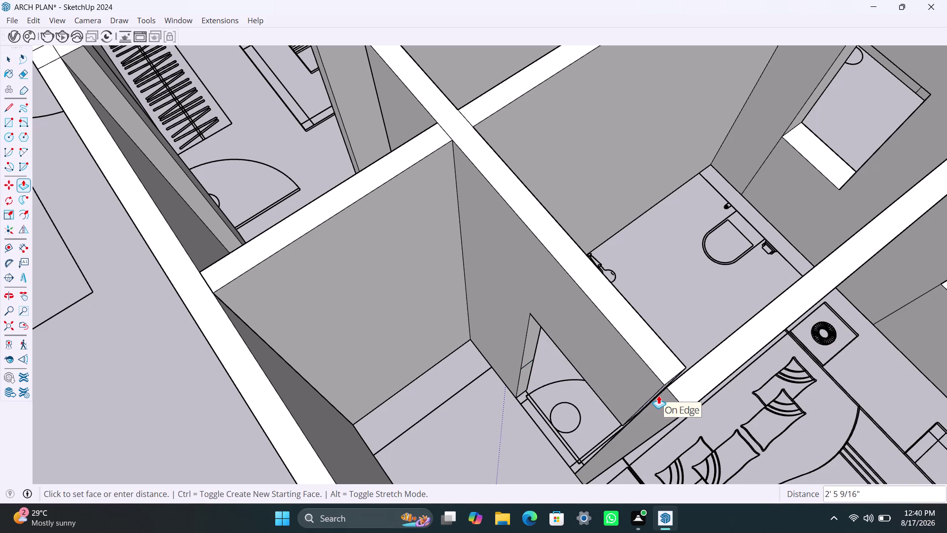
click(664, 395)
key(space)
click(532, 362)
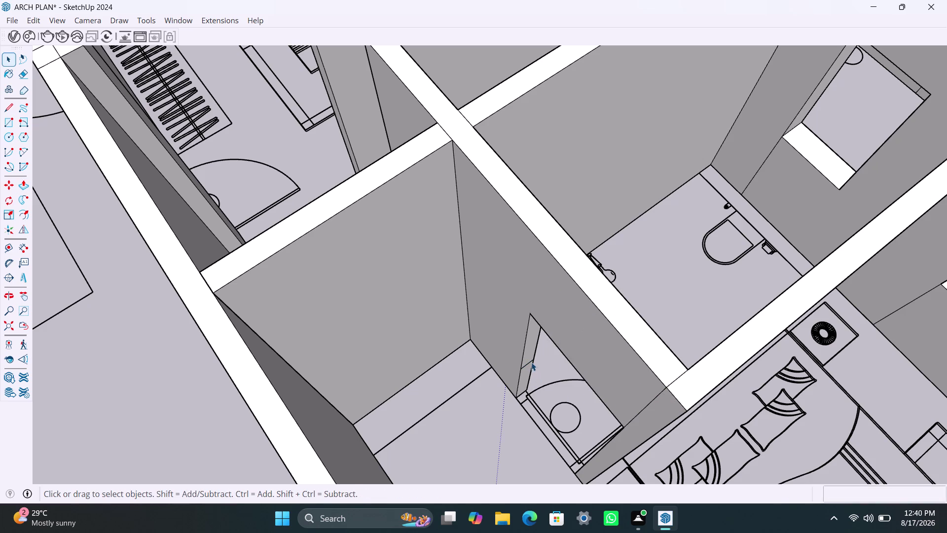
key(Delete)
scroll(down, 3)
scroll(down, 3)
Copy the bedroom wall's top edge 3' down to mark the lintel line.
scroll(down, 3)
middle_drag(496, 338, 577, 360)
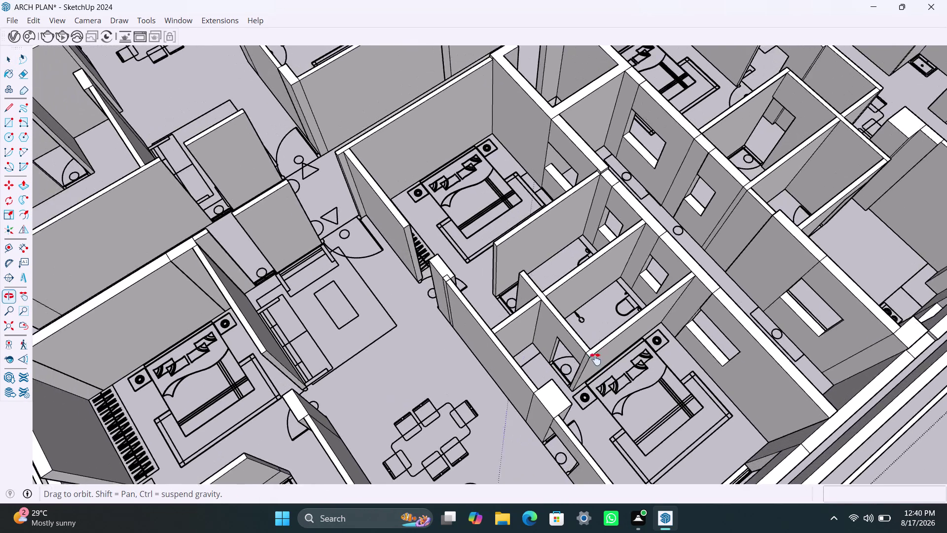
middle_drag(577, 360, 640, 321)
scroll(down, 3)
middle_drag(539, 376, 585, 389)
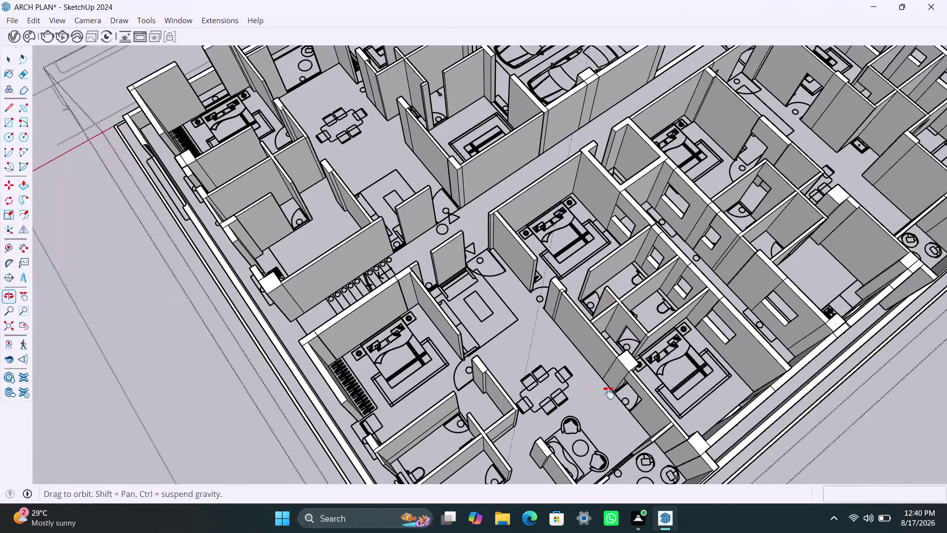
middle_drag(584, 389, 644, 397)
scroll(up, 3)
middle_drag(603, 375, 687, 382)
scroll(up, 3)
middle_drag(657, 319, 566, 345)
scroll(up, 3)
scroll(up, 3)
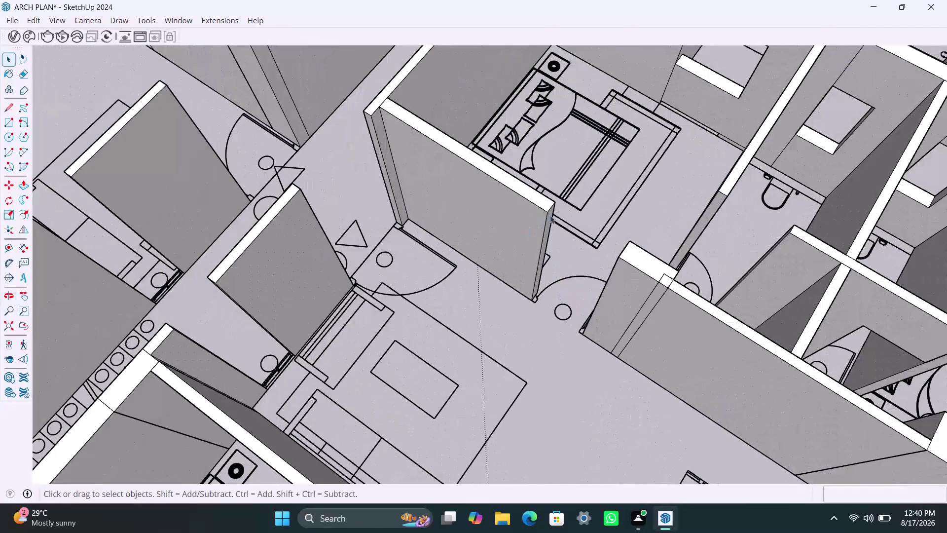
click(552, 209)
key(m)
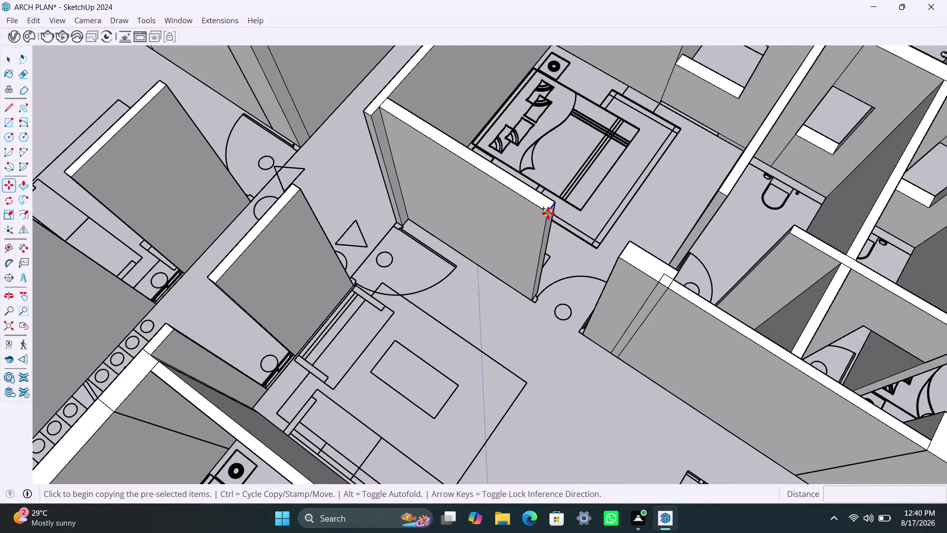
click(548, 214)
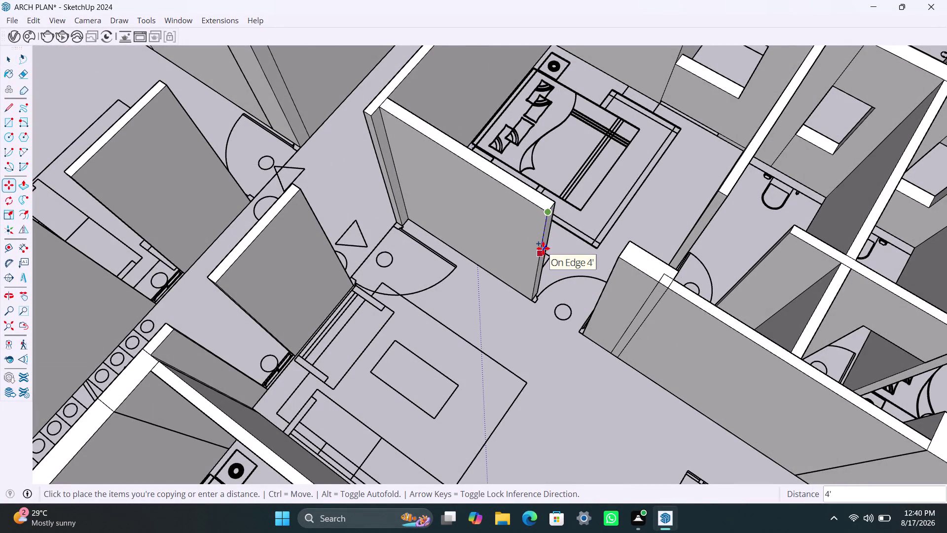
text(3')
key(Return)
key(space)
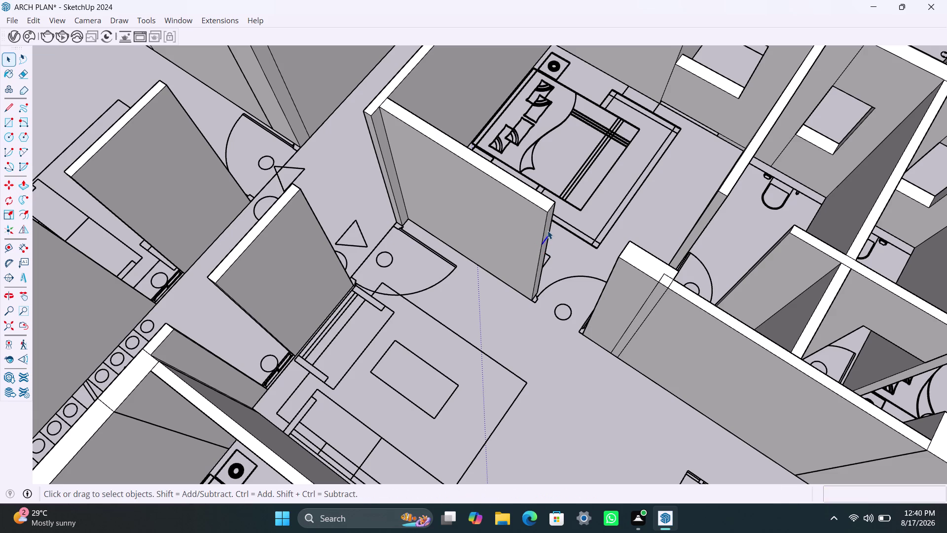
Push the face below the new line through the wall to open the bedroom doorway.
click(548, 230)
key(p)
click(547, 230)
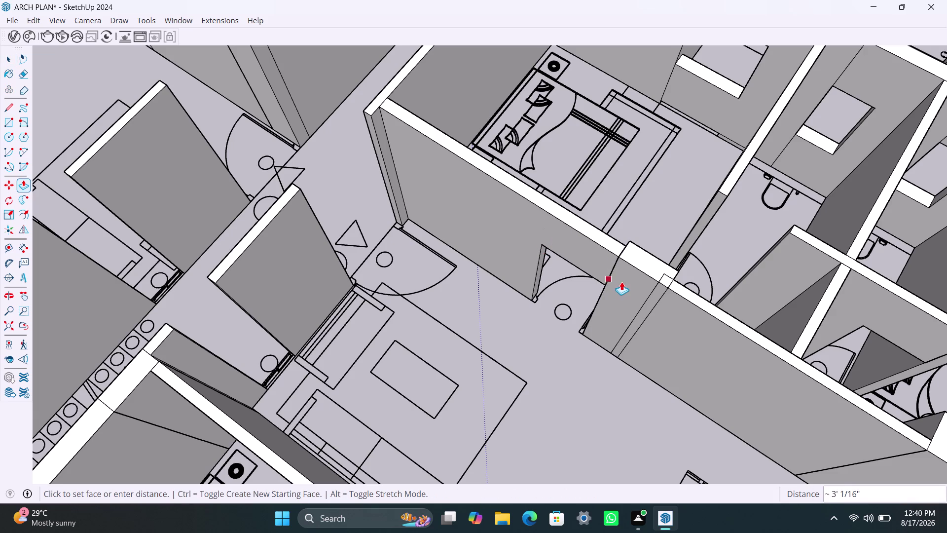
scroll(up, 3)
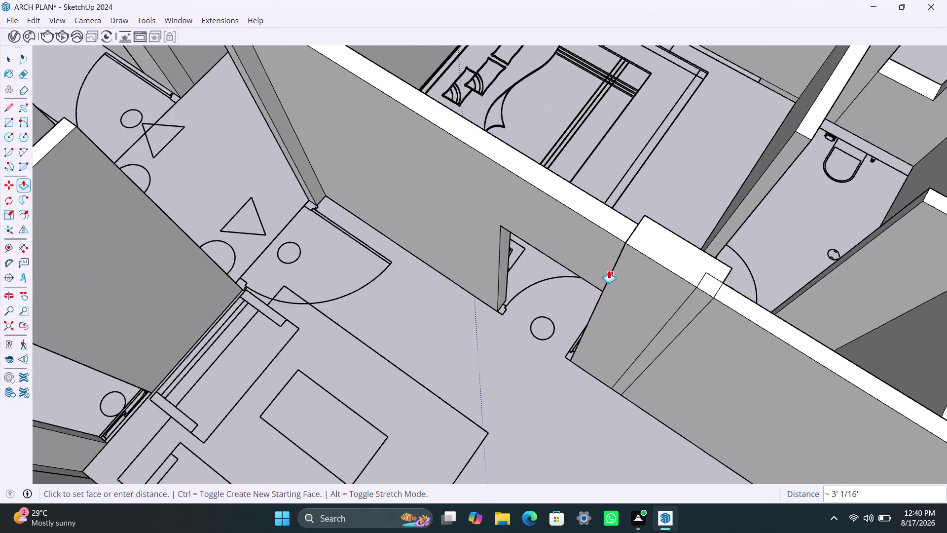
click(610, 276)
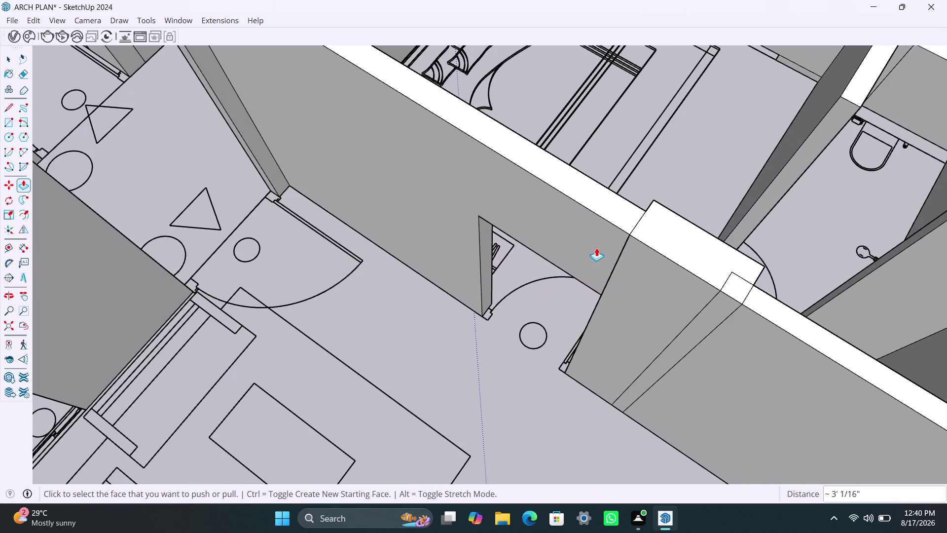
scroll(down, 3)
scroll(down, 3)
middle_drag(689, 310, 573, 311)
scroll(up, 3)
middle_drag(610, 339, 822, 370)
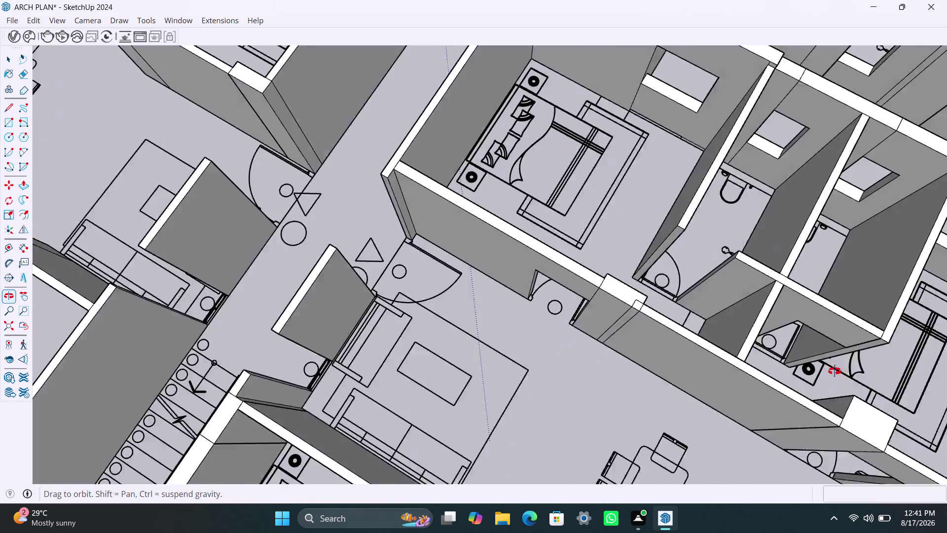
middle_drag(821, 371, 841, 370)
key(space)
Copy the bathroom wall's top edge 3' down to mark the lintel line.
scroll(up, 3)
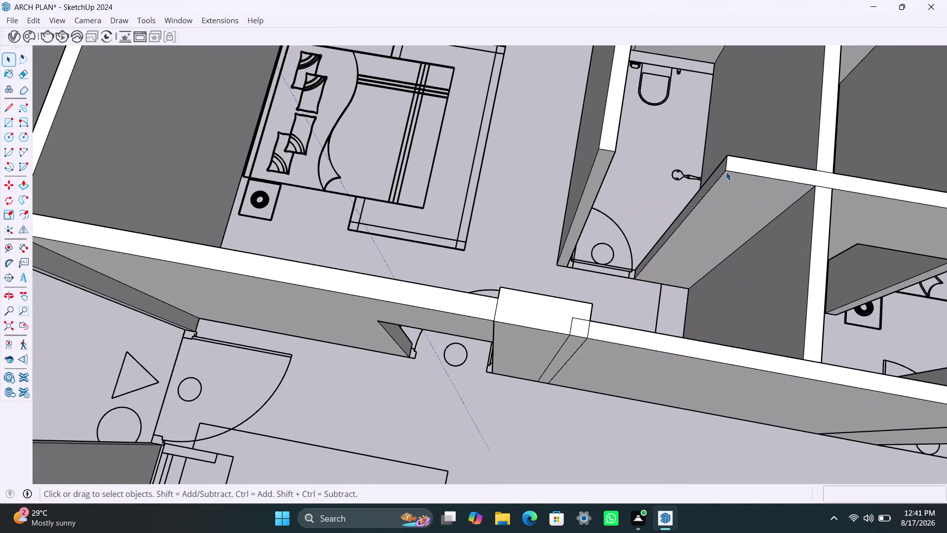
click(726, 166)
key(m)
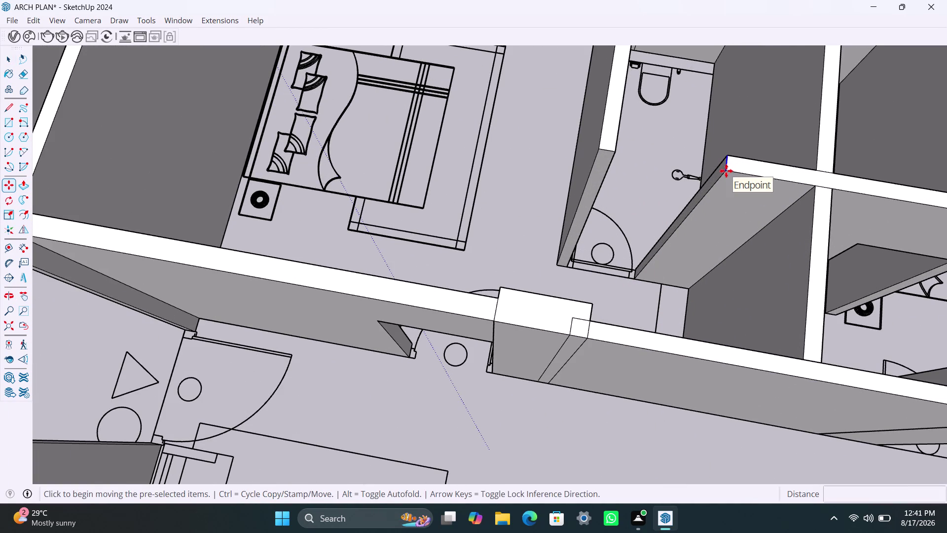
click(728, 175)
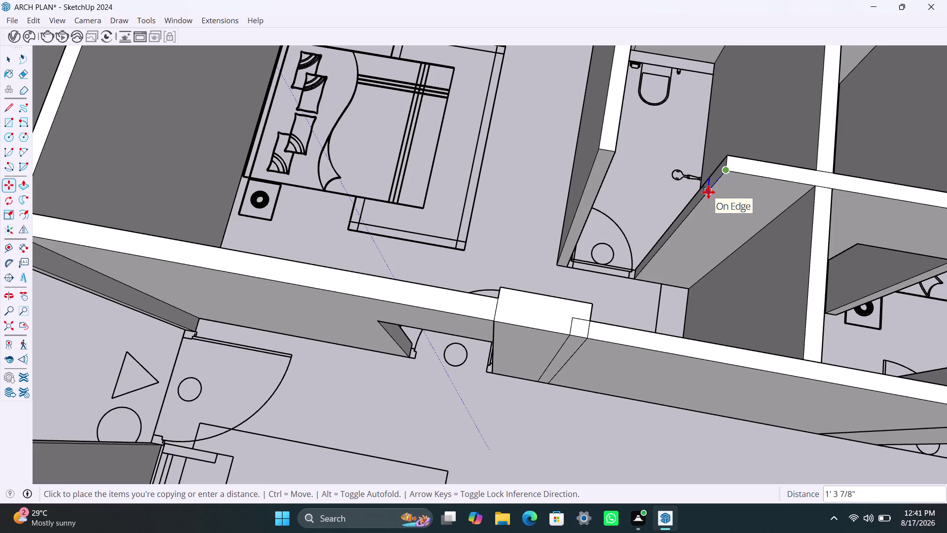
text(3')
key(Return)
key(space)
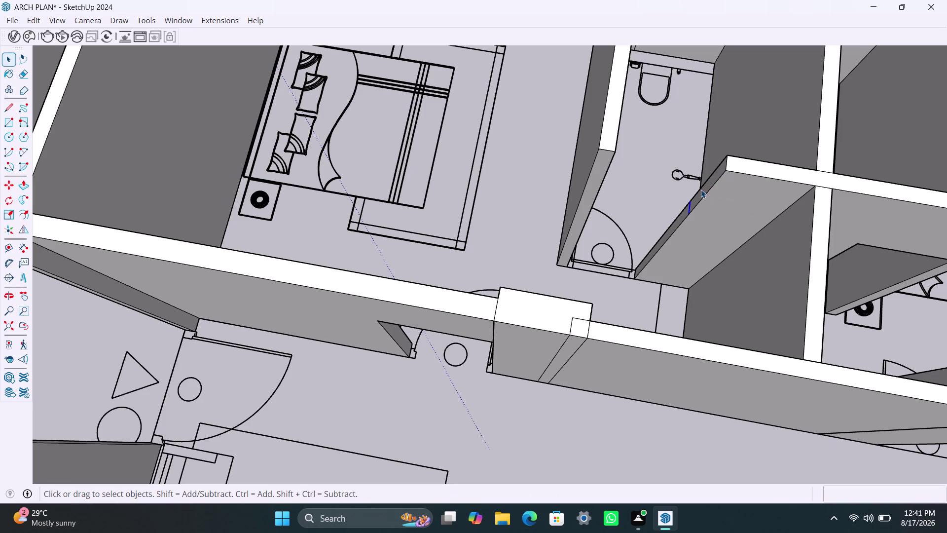
Push the face beneath the line through the wall to open the bathroom doorway.
click(700, 190)
click(702, 195)
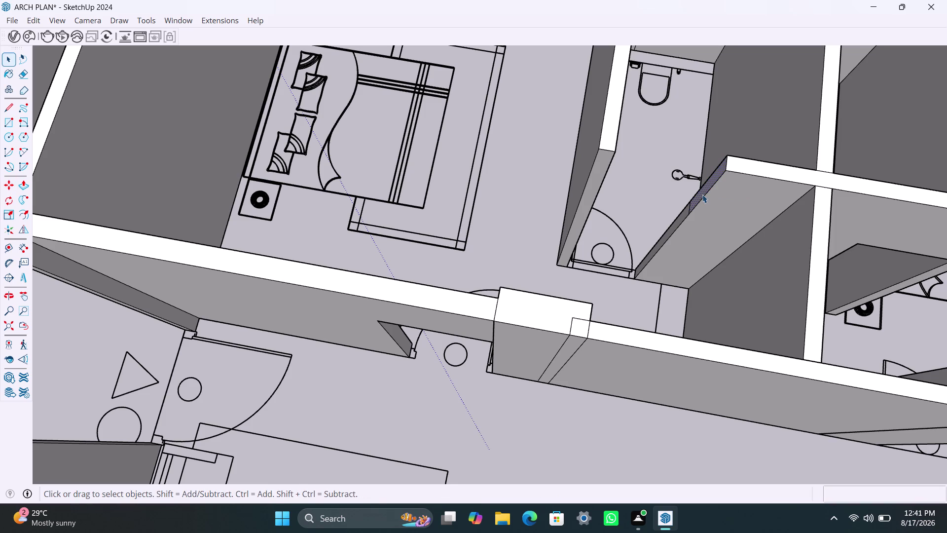
key(p)
click(703, 194)
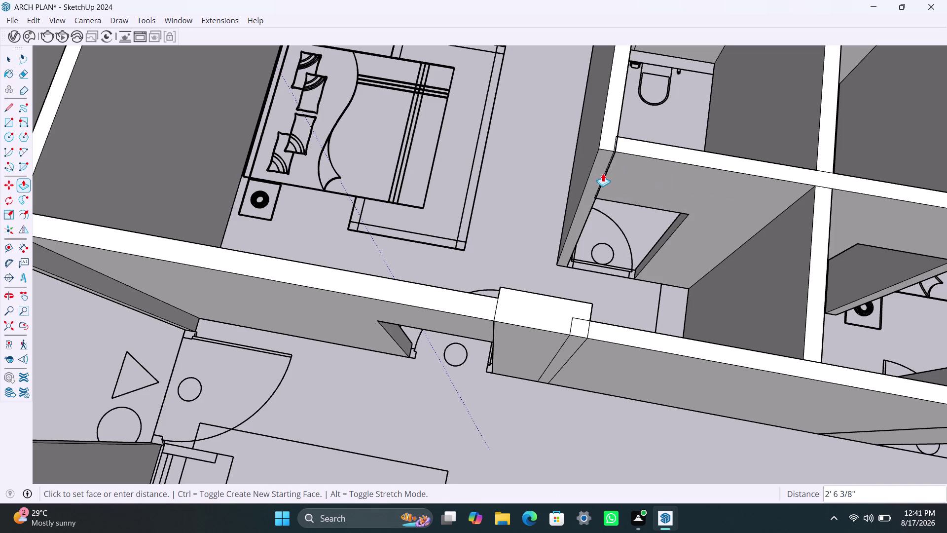
scroll(up, 3)
middle_drag(626, 201, 532, 195)
scroll(up, 3)
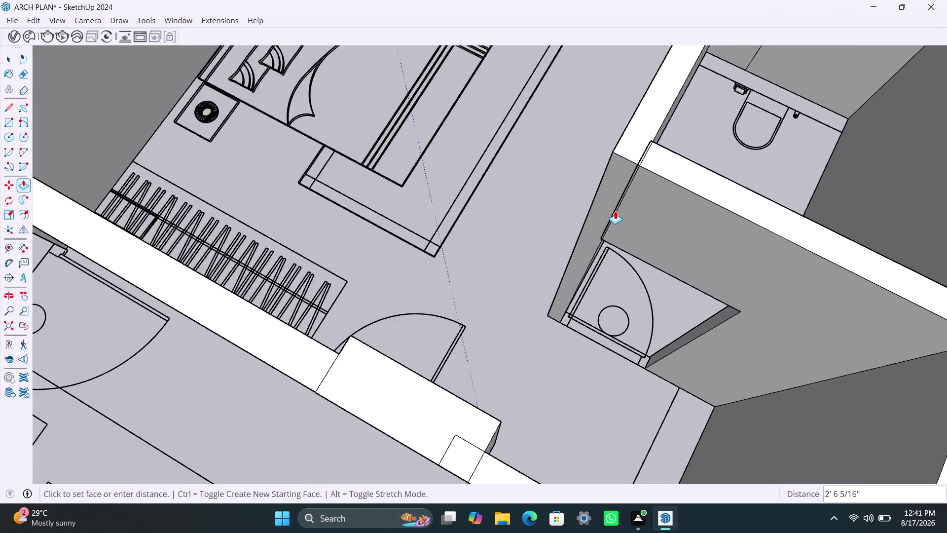
scroll(up, 3)
scroll(up, 3)
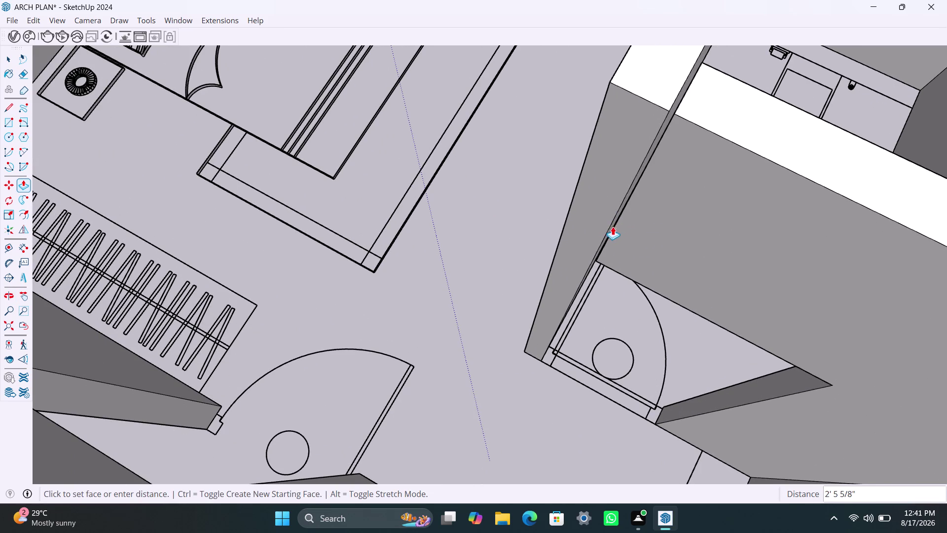
click(607, 227)
scroll(down, 3)
scroll(down, 3)
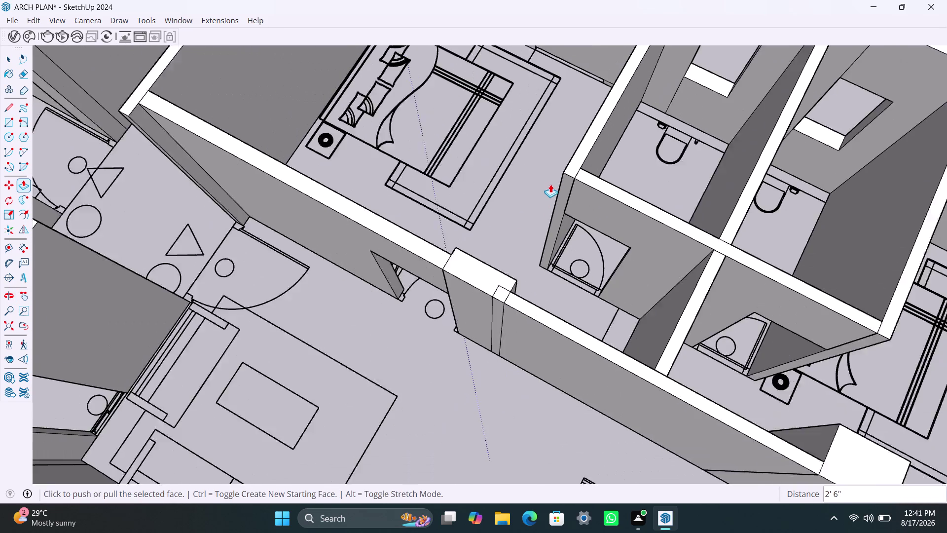
scroll(down, 3)
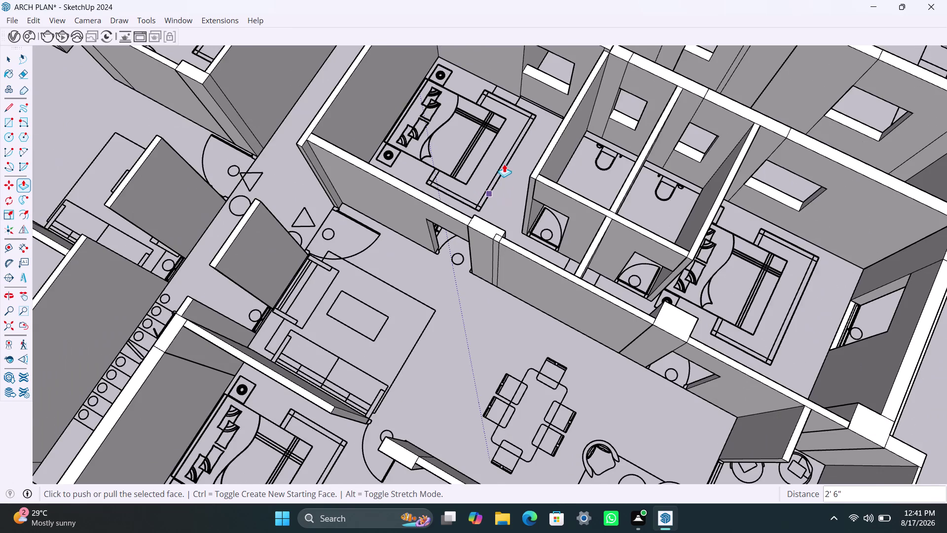
scroll(down, 3)
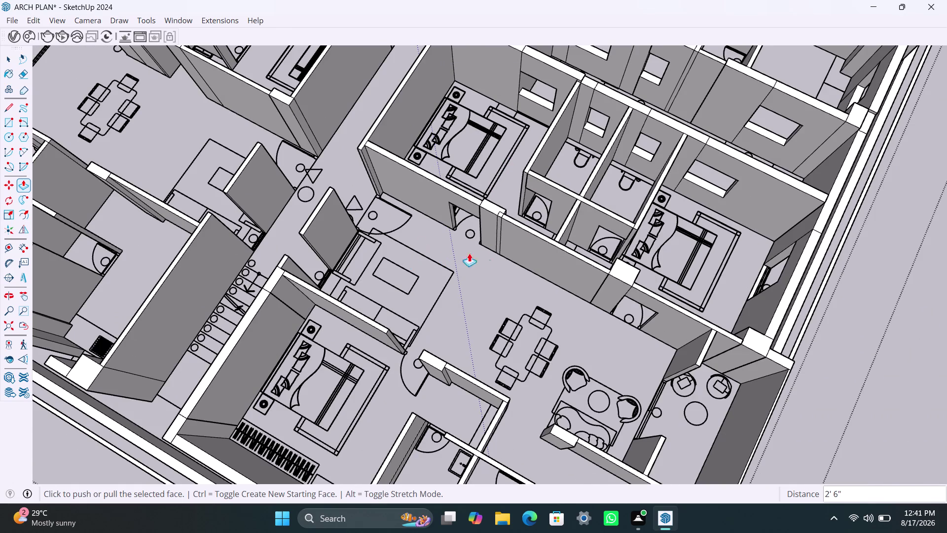
scroll(down, 3)
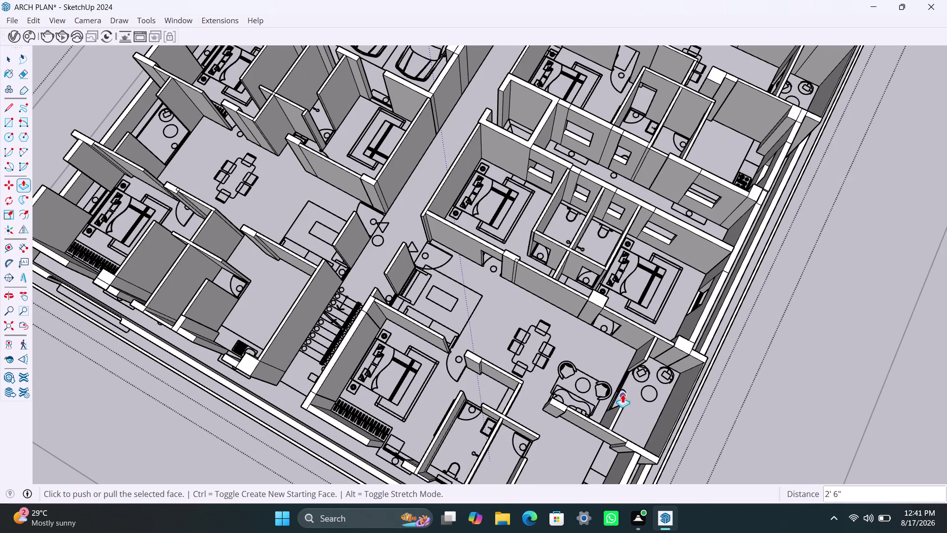
middle_drag(624, 398, 331, 369)
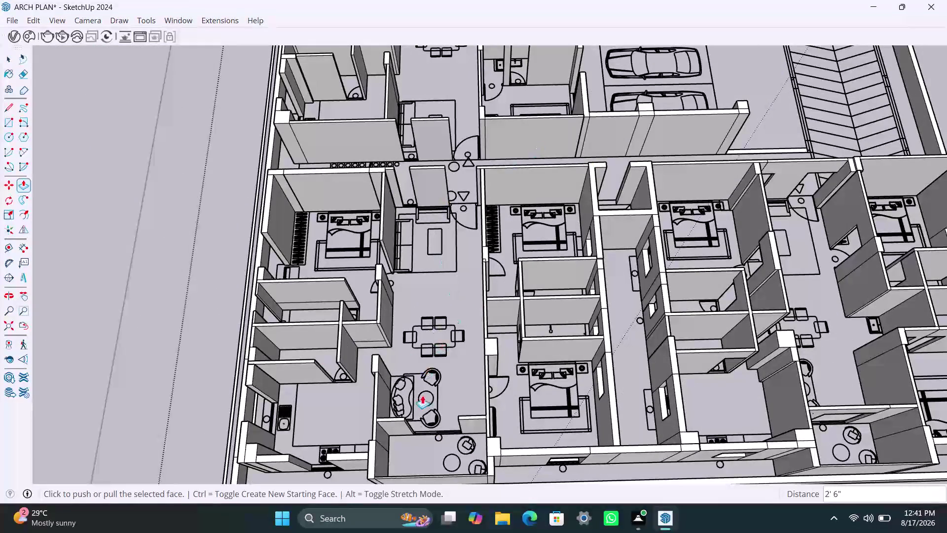
scroll(down, 3)
scroll(up, 3)
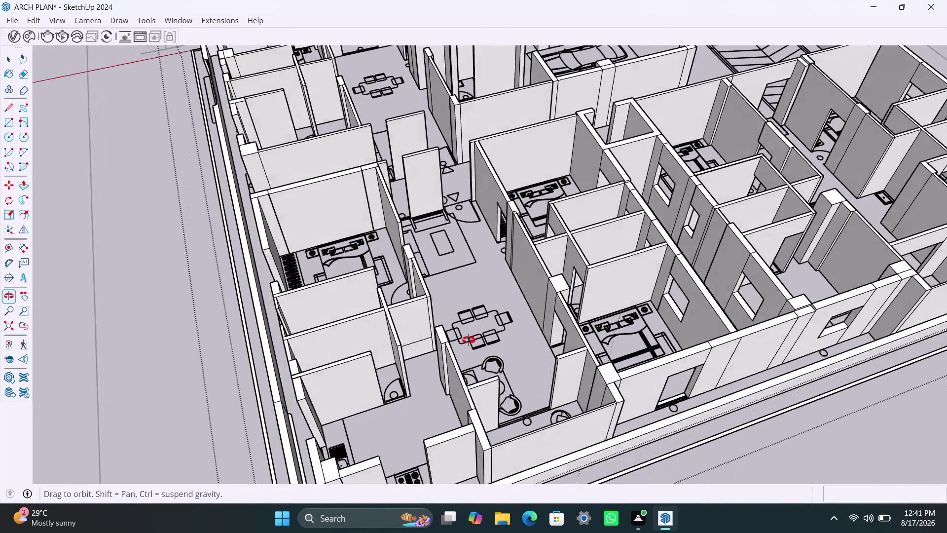
scroll(down, 3)
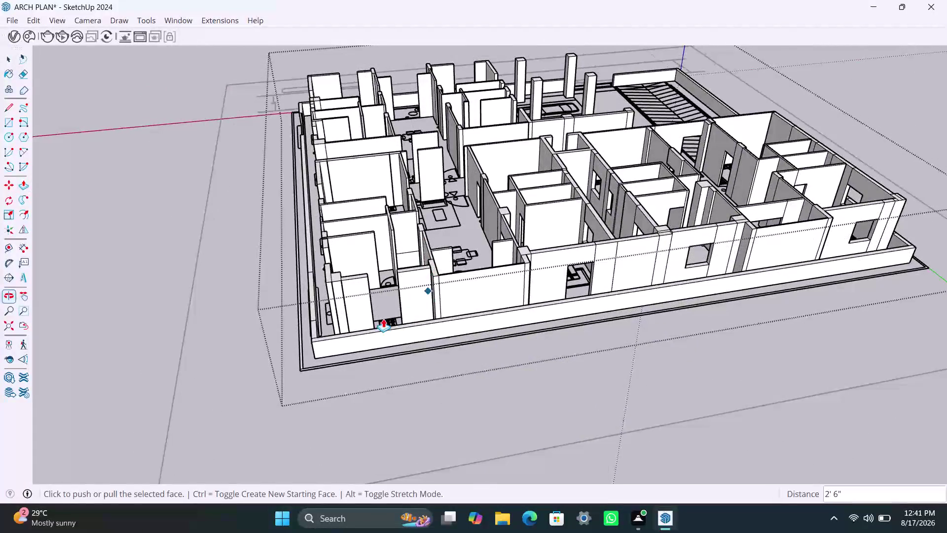
scroll(up, 3)
scroll(down, 3)
middle_drag(540, 281, 512, 368)
middle_drag(576, 365, 609, 263)
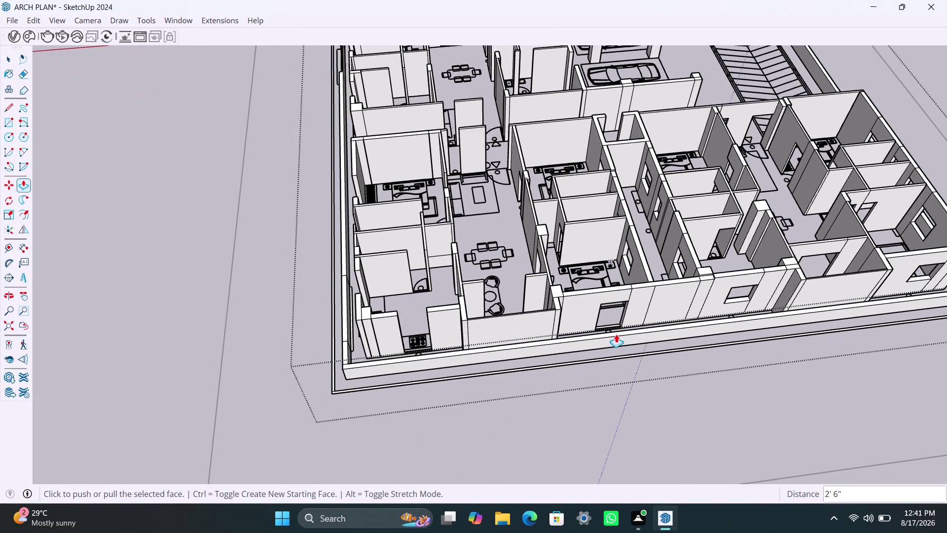
scroll(up, 3)
middle_drag(615, 319, 500, 330)
scroll(up, 3)
middle_drag(627, 365, 556, 336)
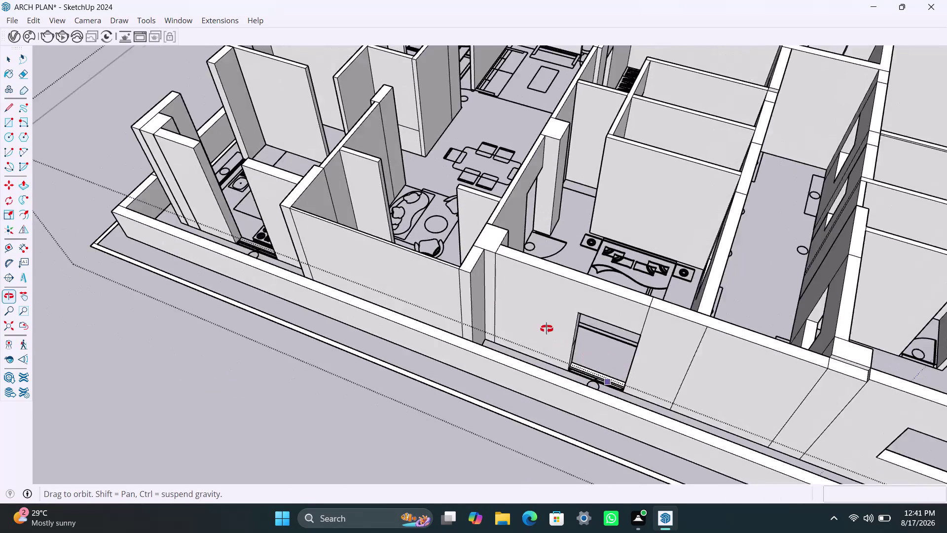
middle_drag(556, 335, 522, 294)
scroll(up, 3)
Pull the face below the front opening outward to fill the wall beneath the window.
key(space)
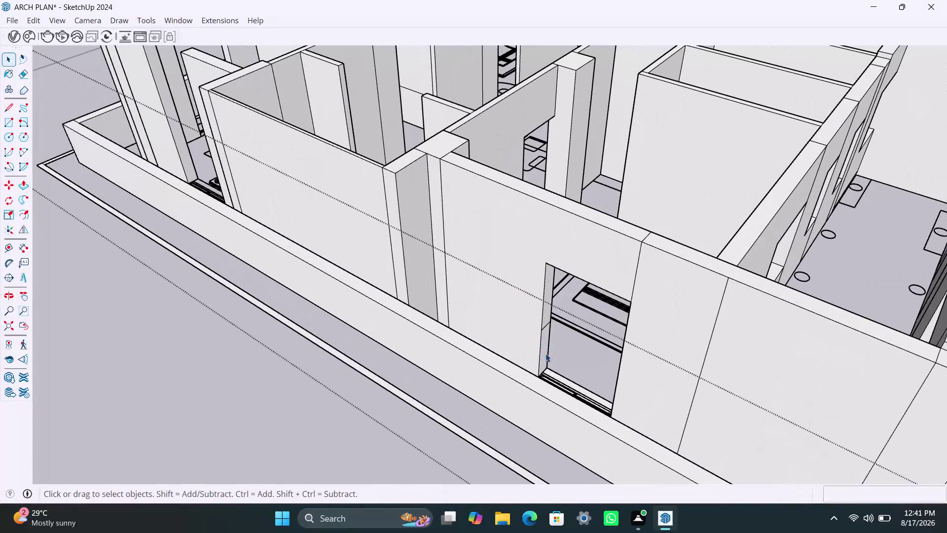
click(545, 353)
key(p)
click(544, 361)
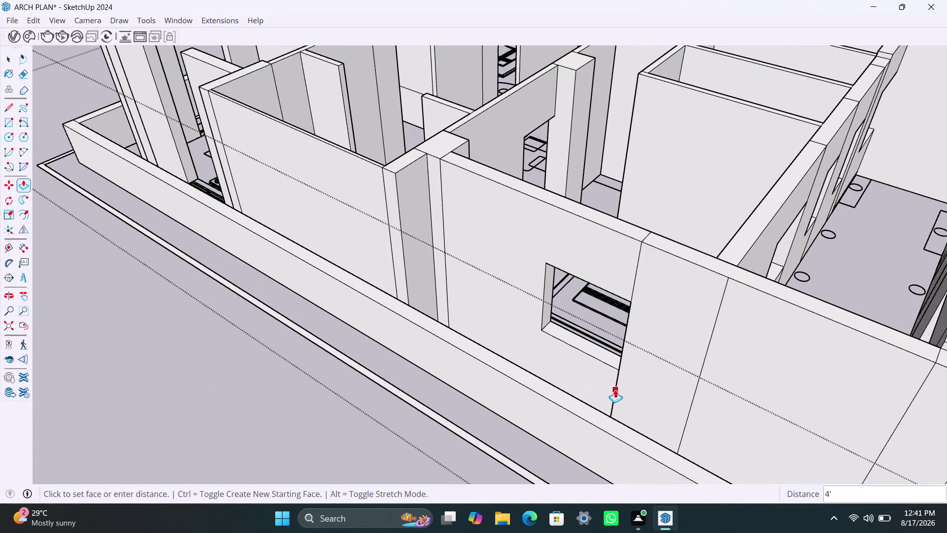
click(617, 389)
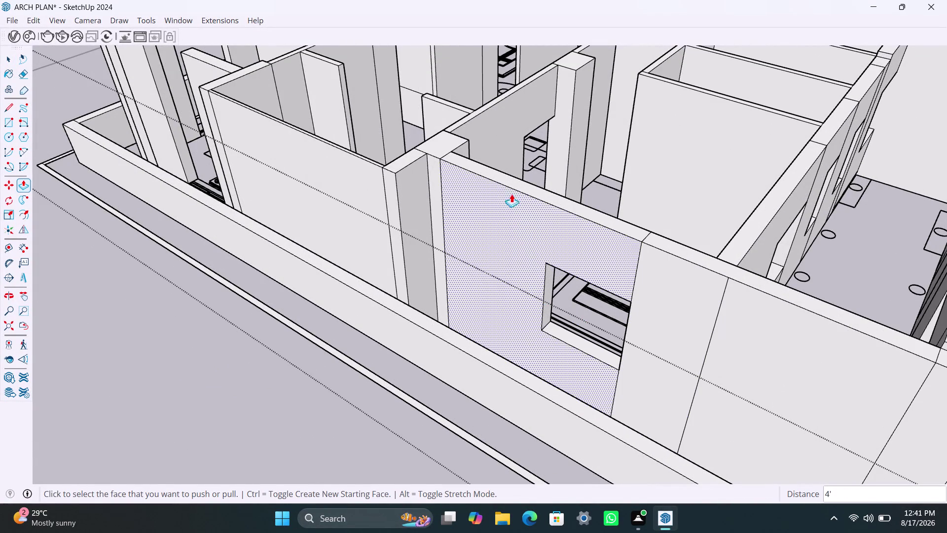
scroll(down, 3)
scroll(down, 3)
Orbit the model to bring the short kitchen wall end by the stove into view.
middle_drag(444, 176, 528, 197)
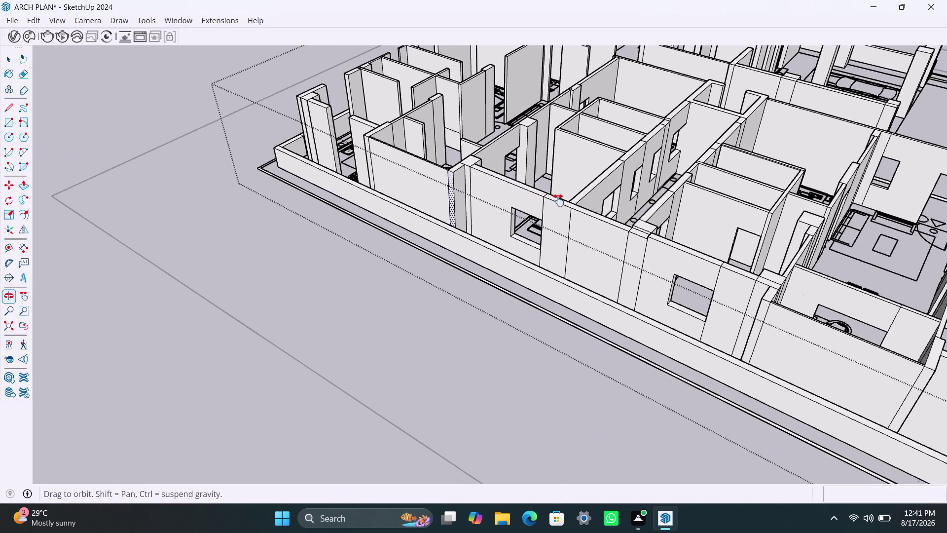
middle_drag(528, 197, 700, 207)
scroll(up, 3)
middle_drag(560, 147, 571, 240)
scroll(up, 3)
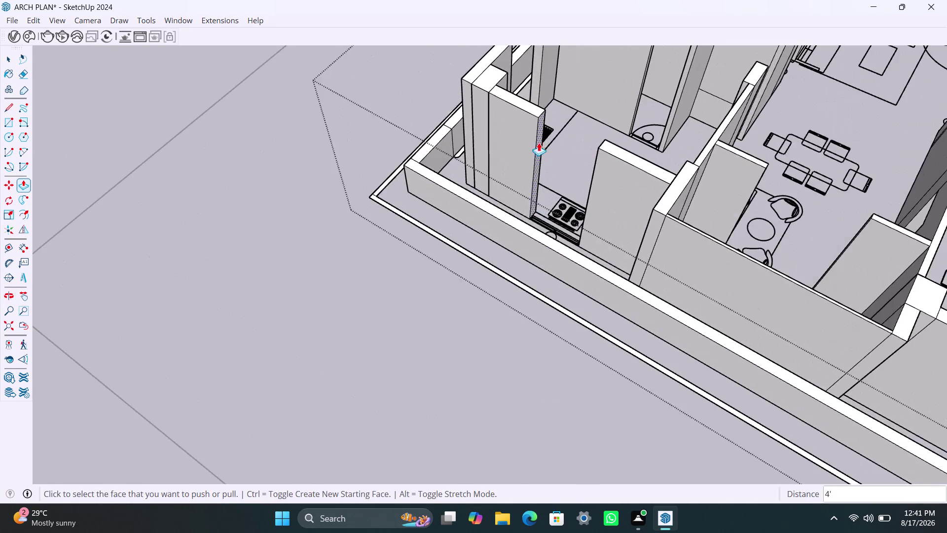
scroll(up, 3)
middle_drag(574, 158, 547, 190)
scroll(up, 3)
Copy the short kitchen wall's end edge down 3' and 4' to mark lintel and sill.
key(space)
scroll(up, 3)
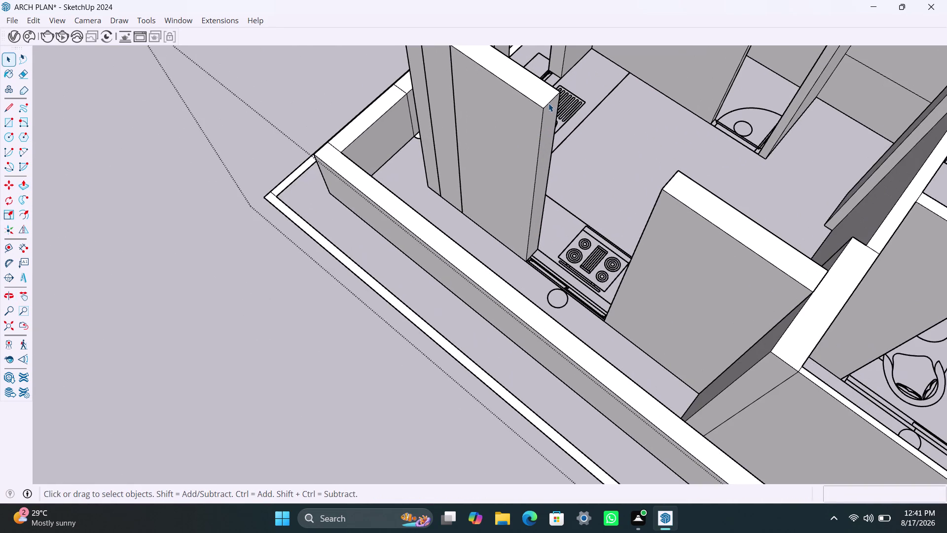
click(549, 103)
key(m)
drag(549, 104, 547, 110)
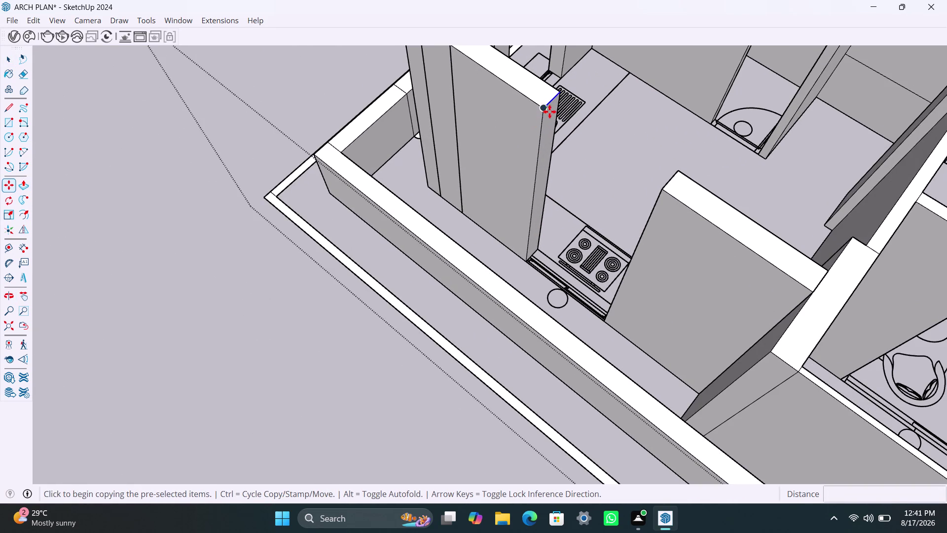
click(549, 110)
text(3')
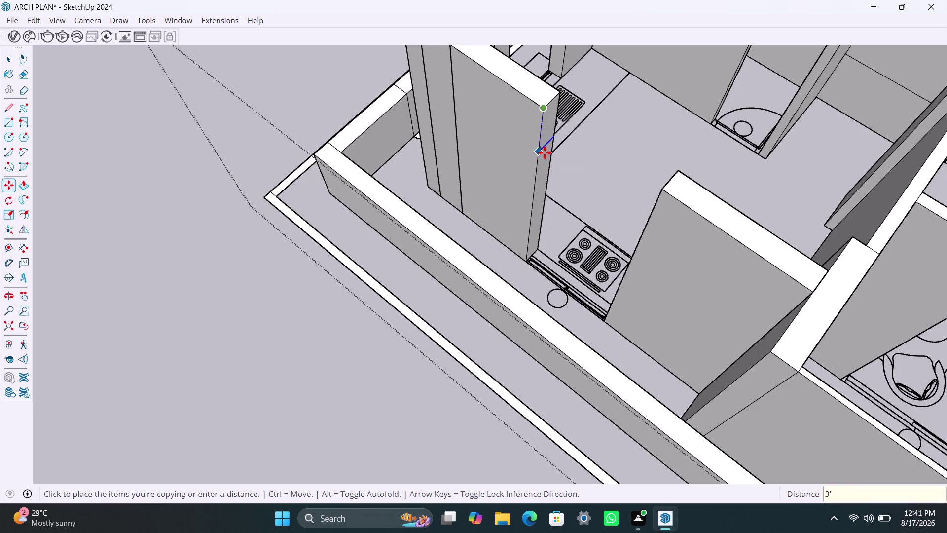
key(Return)
click(535, 165)
key(m)
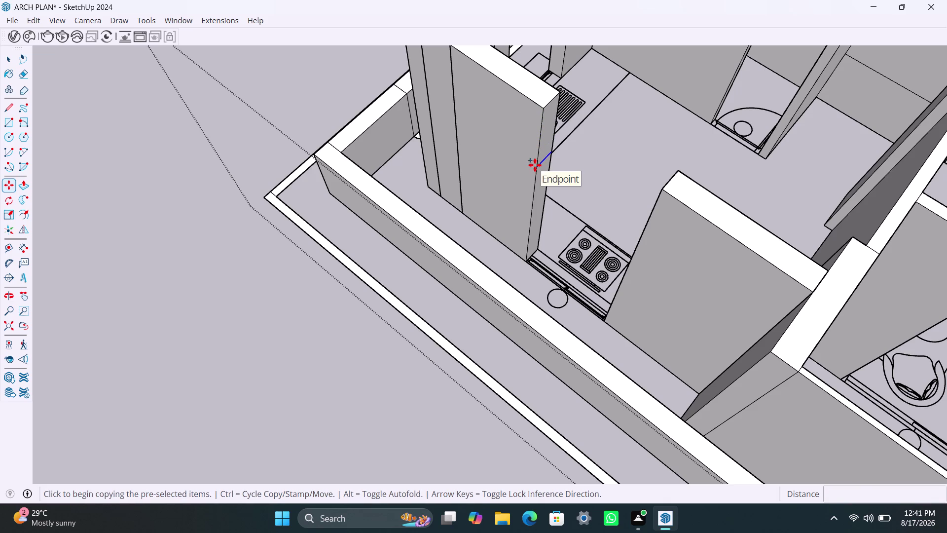
click(541, 167)
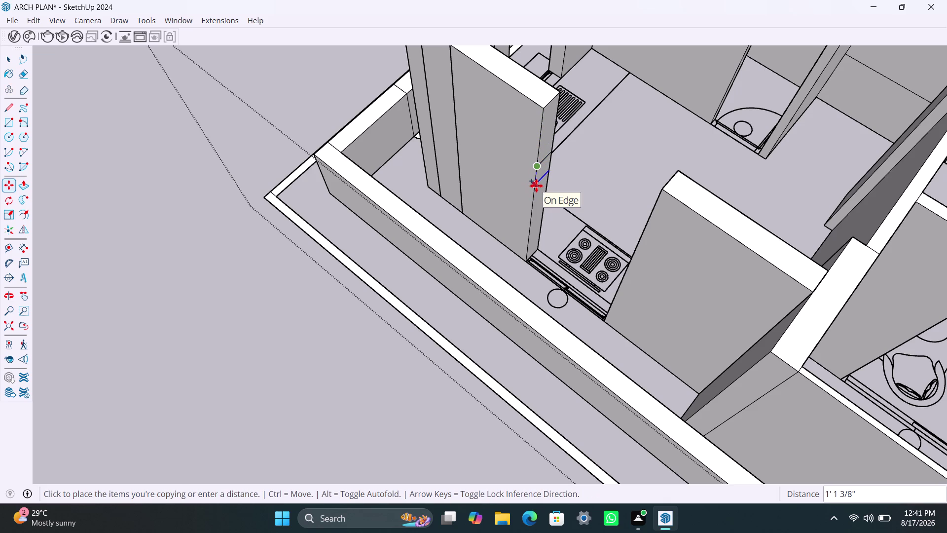
text(4')
key(Return)
Extend the upper and lower wall sections across to the next wall, leaving the pass-through.
key(space)
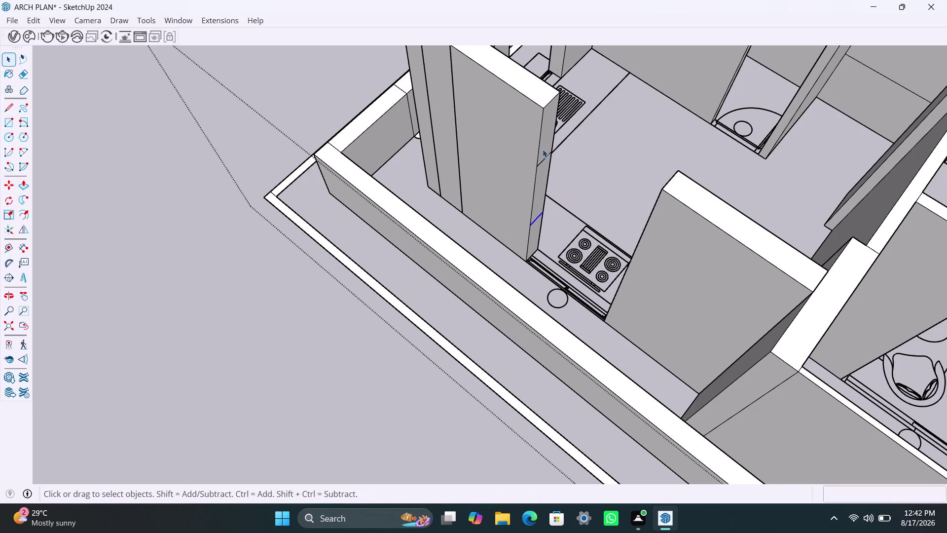
click(543, 146)
key(p)
click(555, 123)
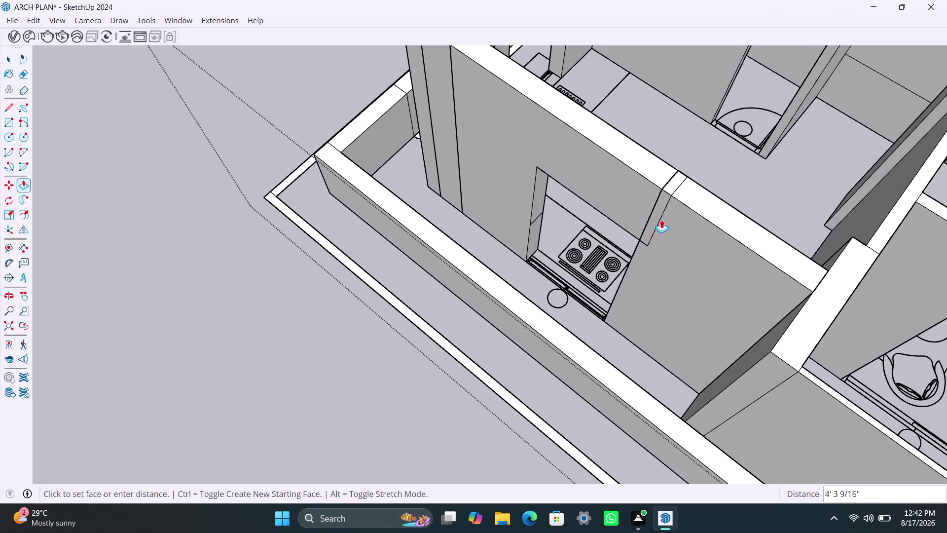
click(649, 216)
key(space)
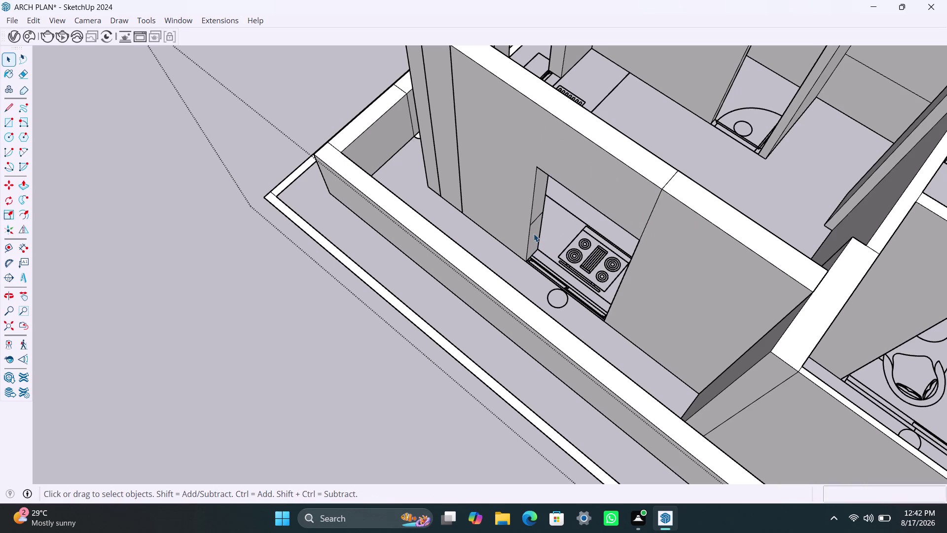
click(534, 233)
key(p)
double_click(534, 233)
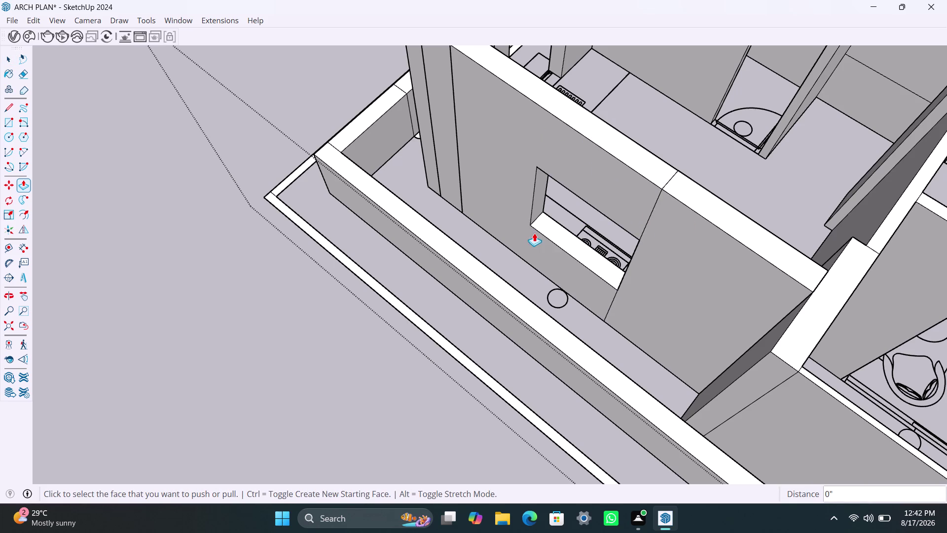
scroll(down, 3)
scroll(down, 3)
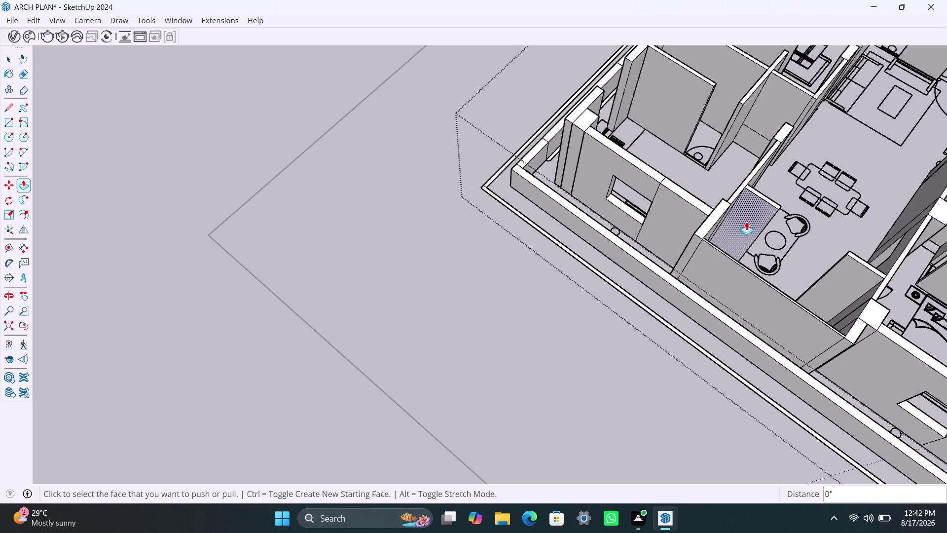
scroll(down, 3)
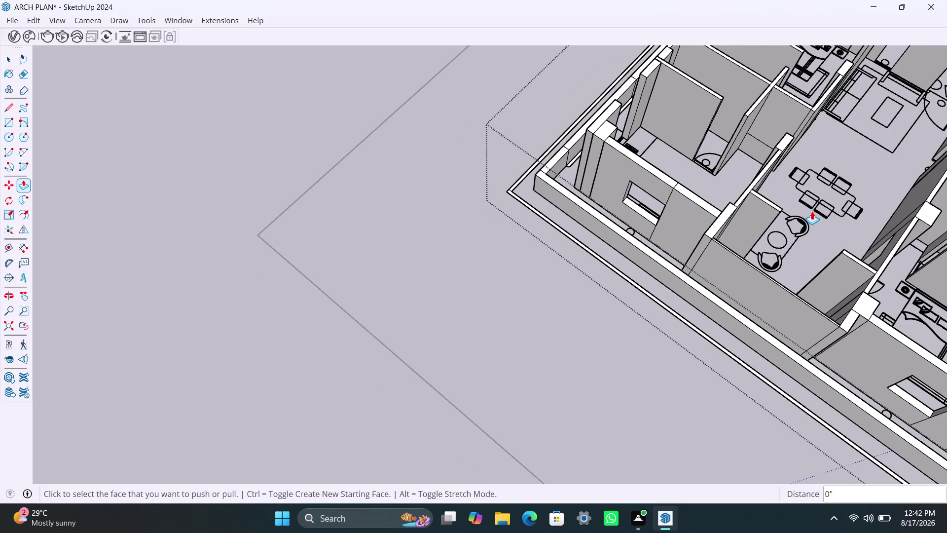
middle_drag(789, 189, 686, 241)
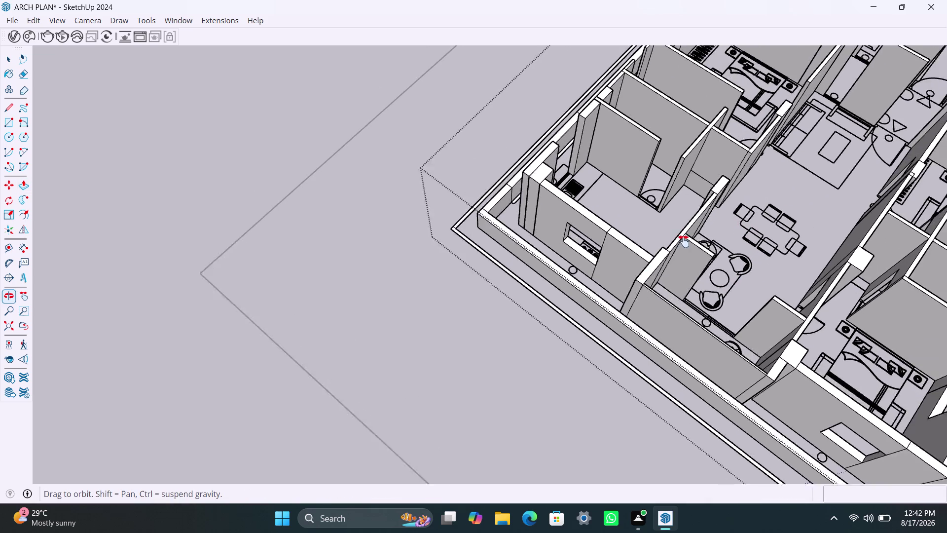
middle_drag(685, 241, 624, 250)
middle_drag(471, 238, 830, 260)
scroll(down, 3)
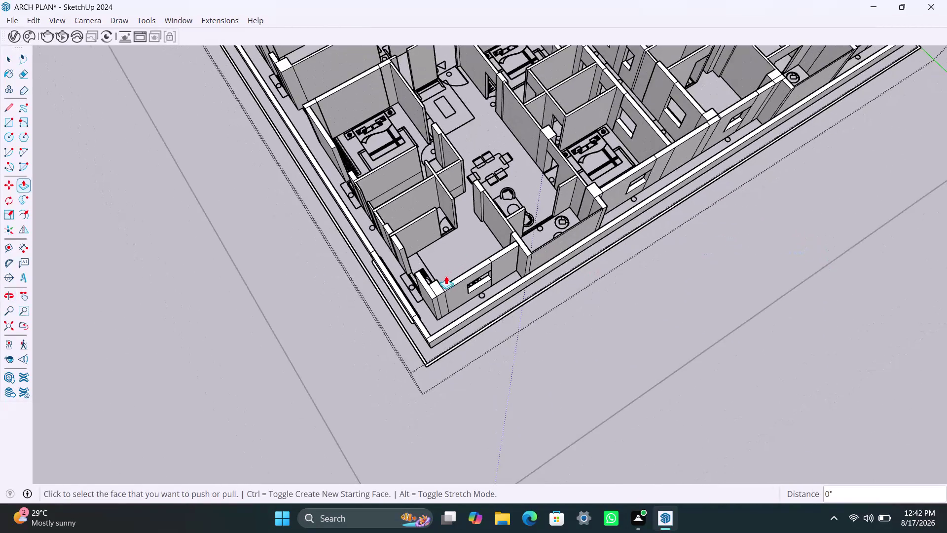
middle_drag(464, 277, 804, 235)
scroll(up, 3)
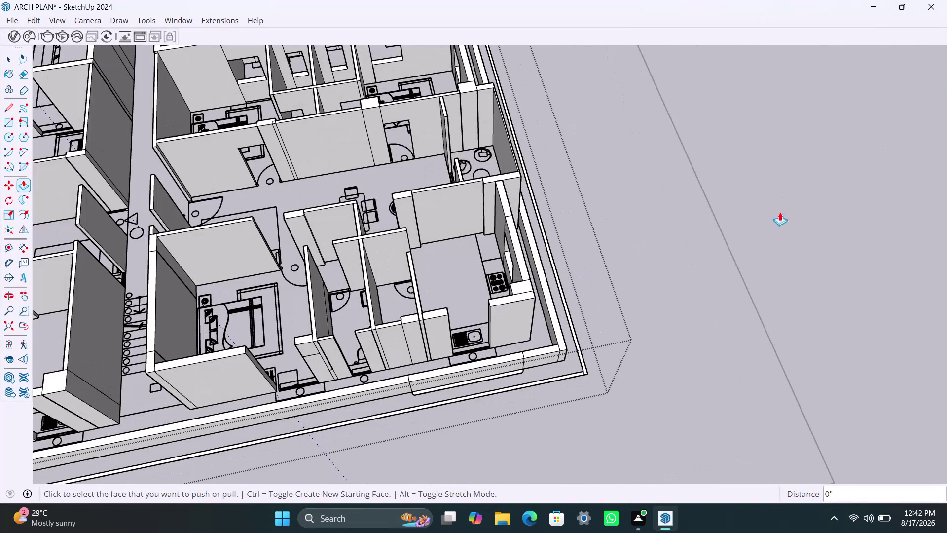
scroll(up, 3)
middle_drag(448, 334, 450, 277)
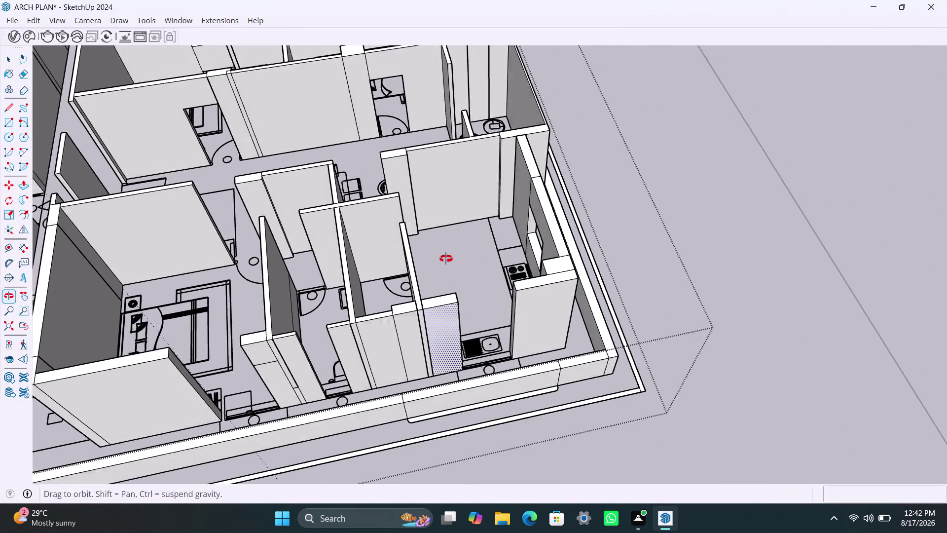
middle_drag(450, 278, 443, 253)
scroll(up, 3)
middle_drag(492, 372, 559, 384)
key(space)
scroll(up, 3)
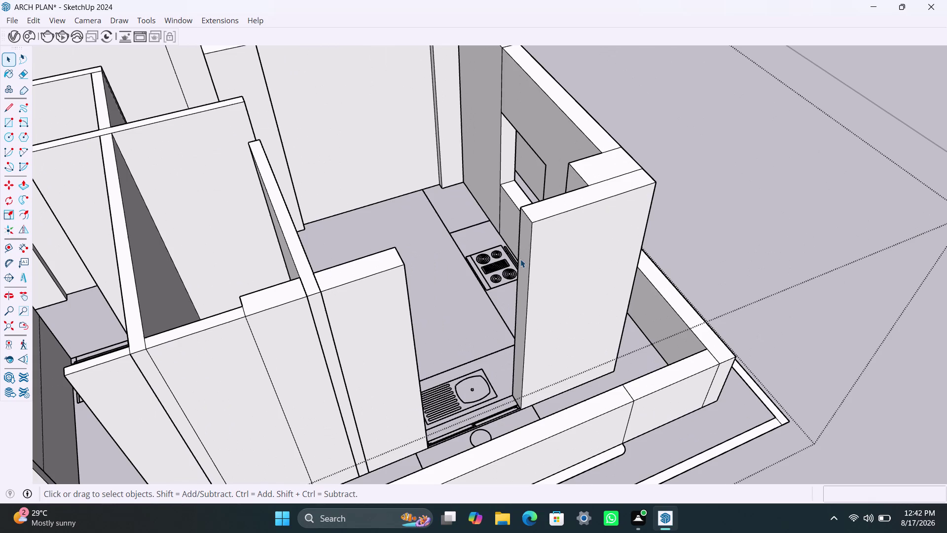
Copy the second kitchen's wall-end edge down 3' and 4' beside the stove.
click(531, 221)
click(531, 212)
click(527, 216)
key(m)
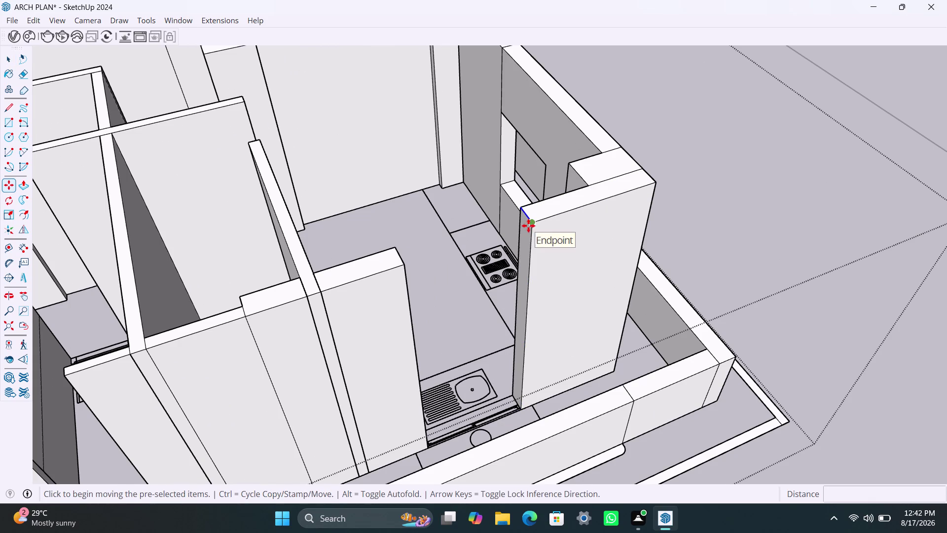
click(537, 226)
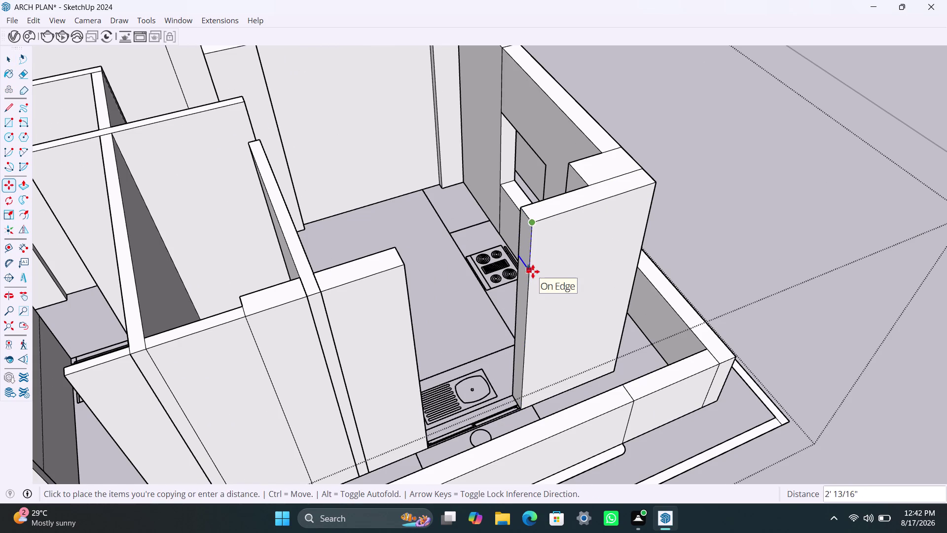
text(3')
key(Return)
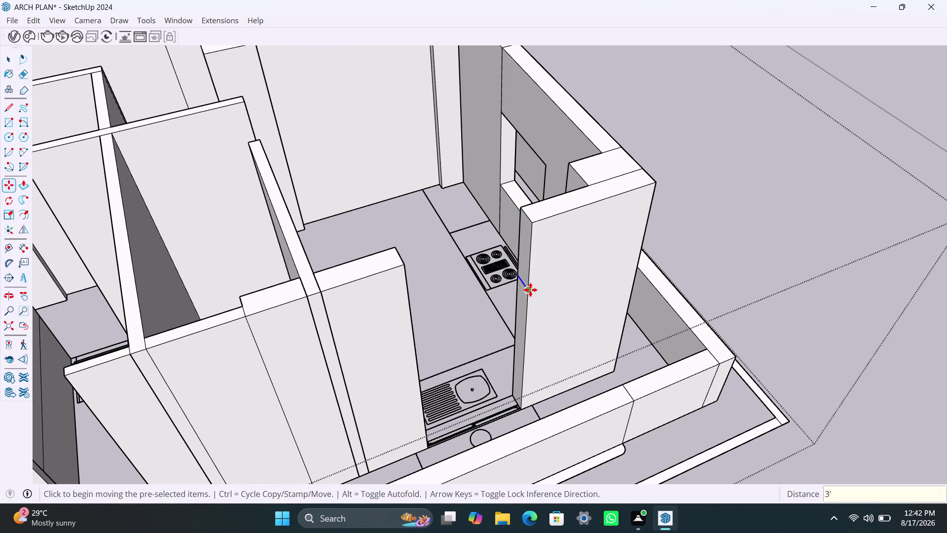
click(530, 290)
key(m)
click(530, 289)
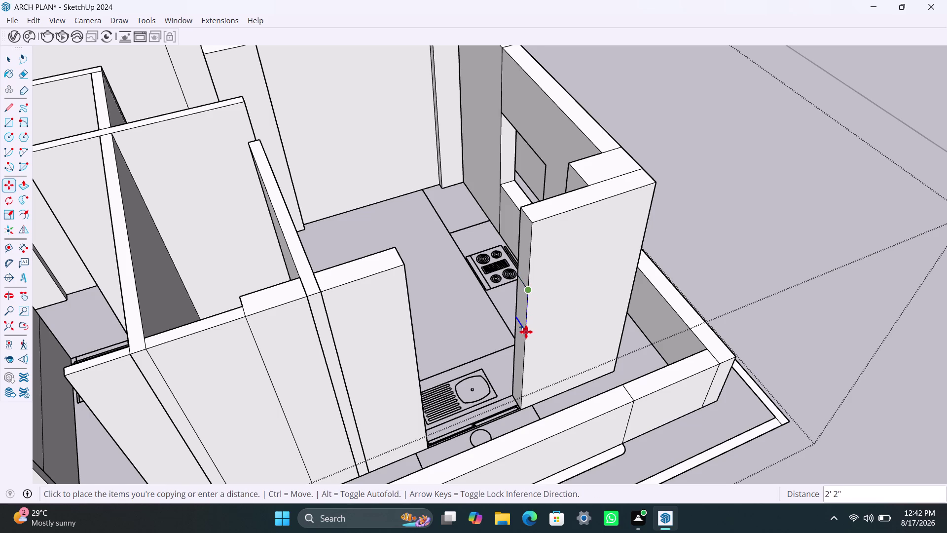
text(4')
key(Return)
Extend the upper and lower wall faces across to the facing wall, framing the opening.
key(space)
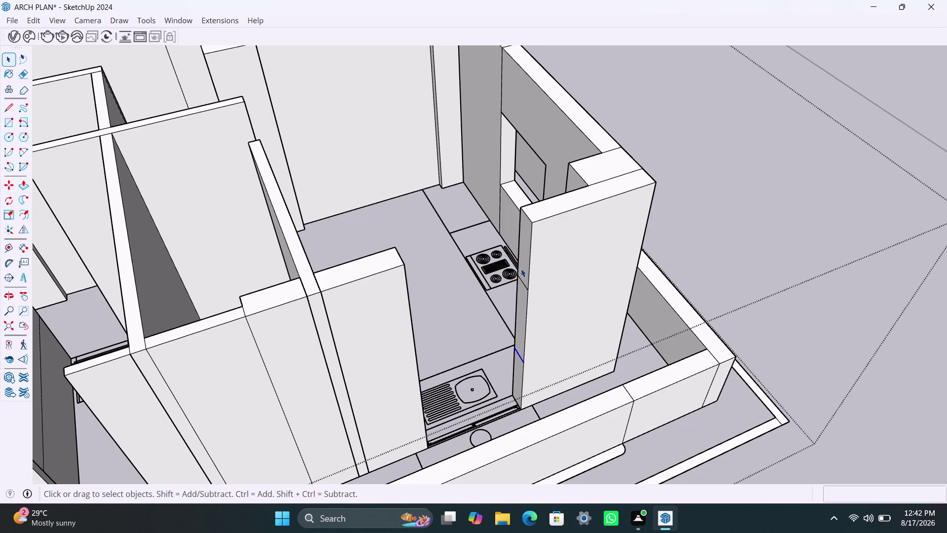
click(522, 264)
key(p)
click(523, 264)
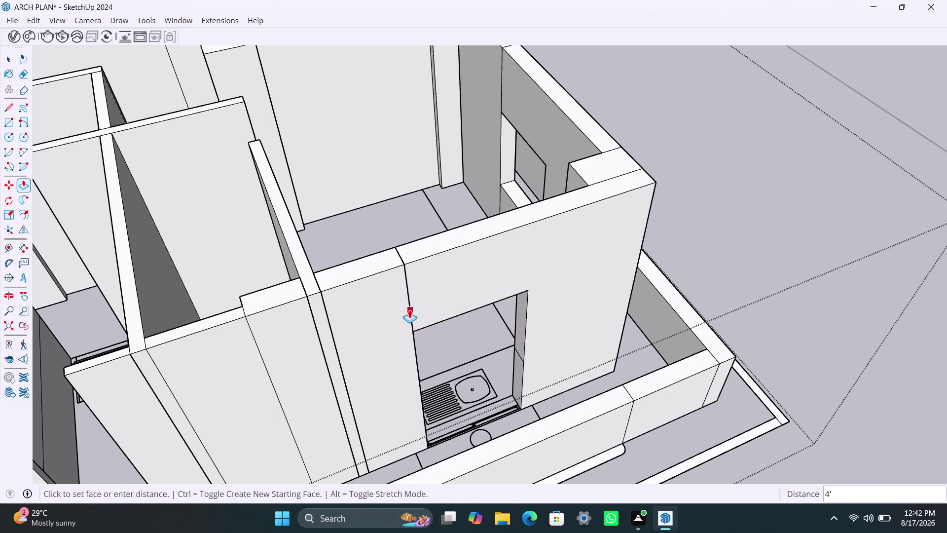
click(409, 309)
double_click(518, 370)
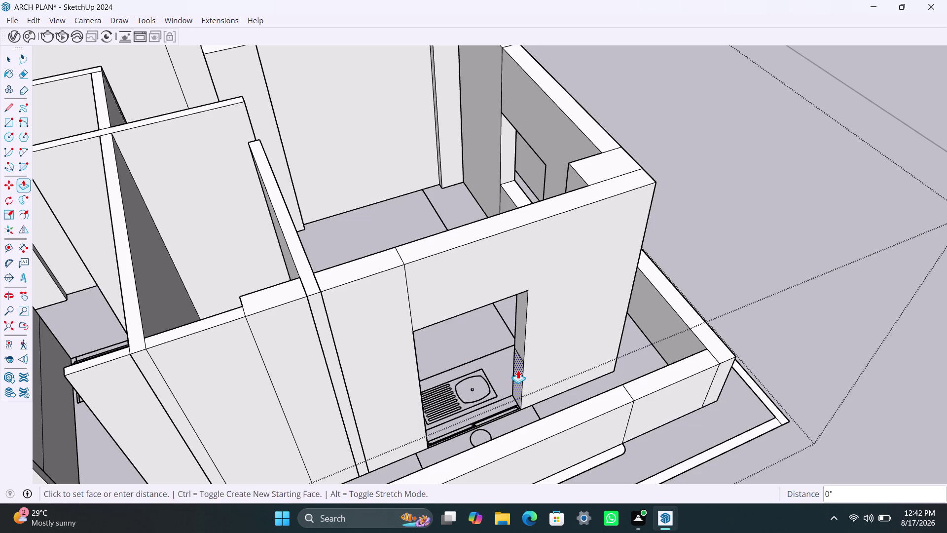
scroll(down, 3)
scroll(down, 3)
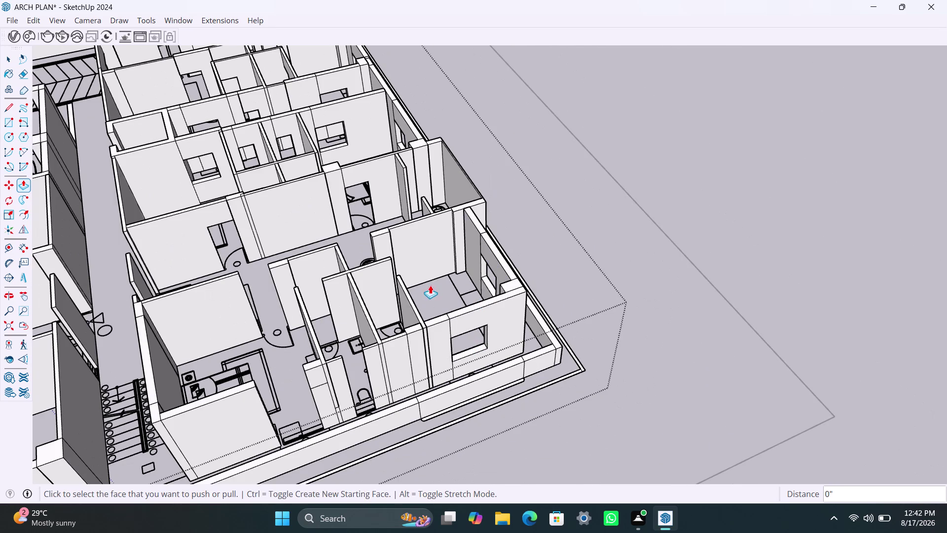
Orbit and zoom past the kitchen to the shower partition wall's end.
middle_drag(474, 311, 319, 336)
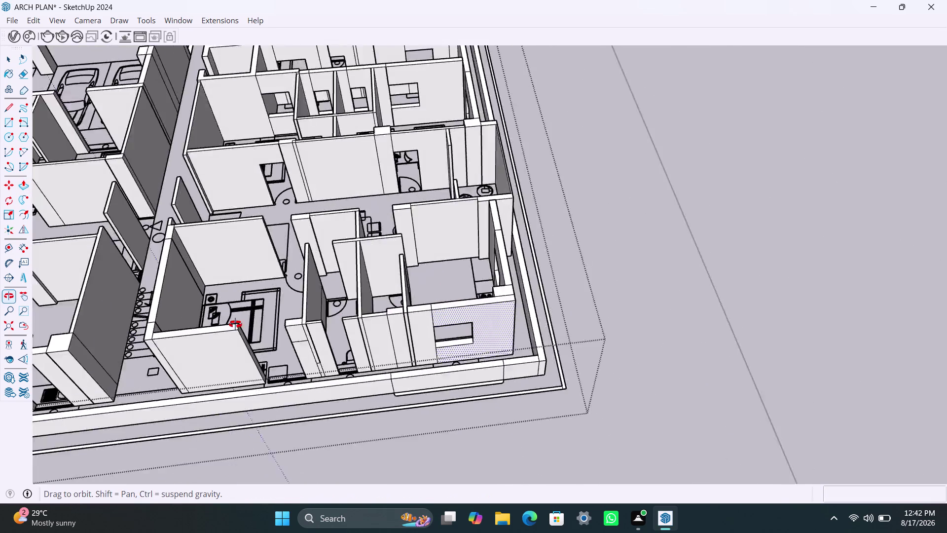
middle_drag(318, 337, 179, 310)
scroll(up, 3)
middle_drag(486, 246, 290, 287)
scroll(up, 3)
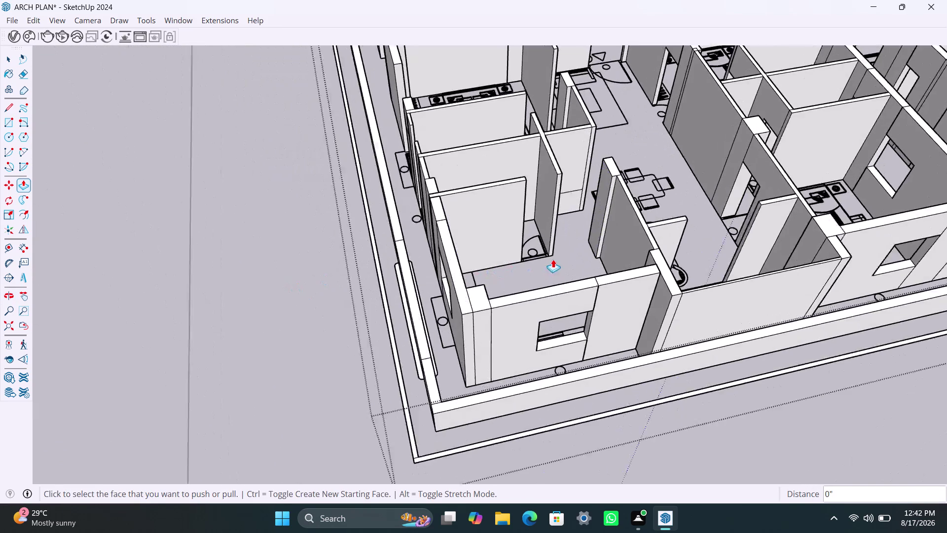
scroll(up, 3)
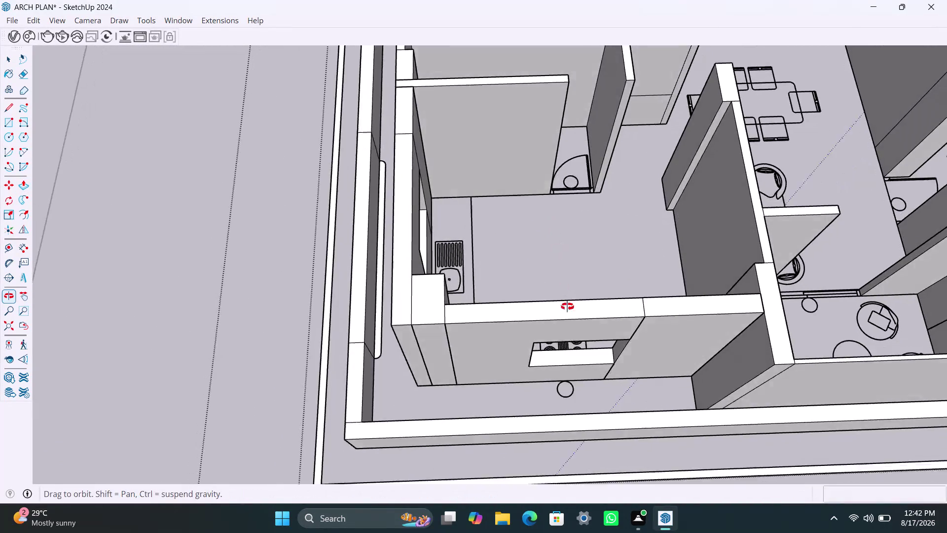
middle_drag(607, 225, 586, 387)
scroll(up, 3)
middle_drag(587, 307, 566, 307)
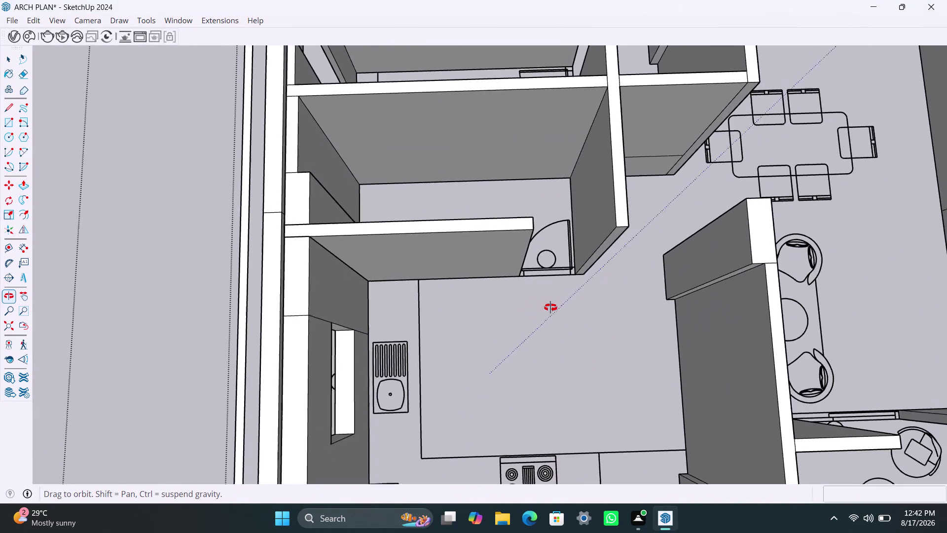
middle_drag(566, 308, 442, 234)
scroll(up, 3)
middle_drag(540, 324, 483, 312)
Copy the partition's vertical end edge 3' down, then undo the copy.
key(space)
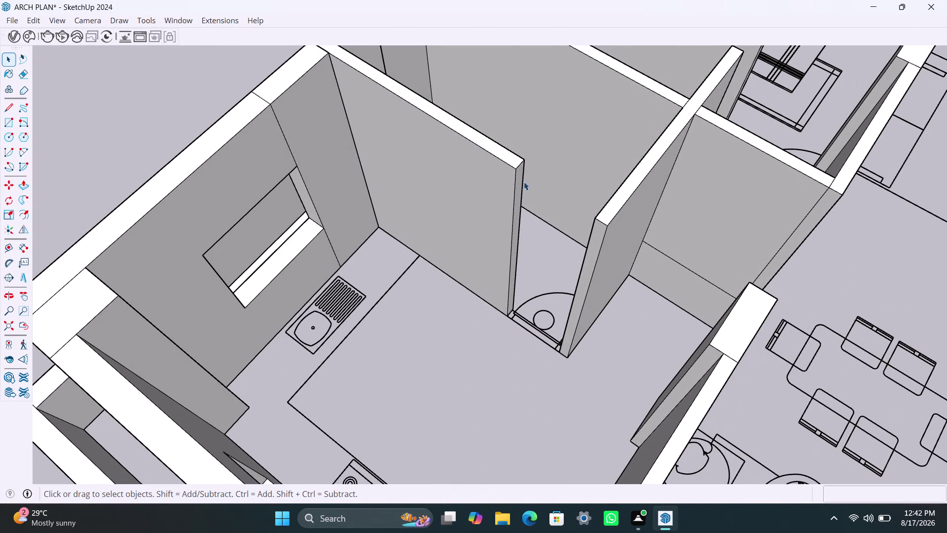
click(520, 169)
key(m)
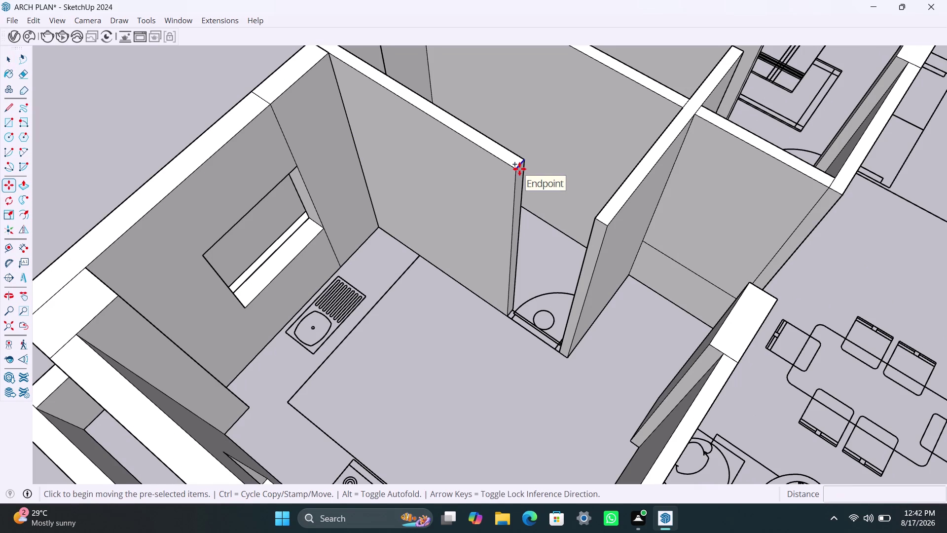
drag(516, 169, 515, 174)
text(3)
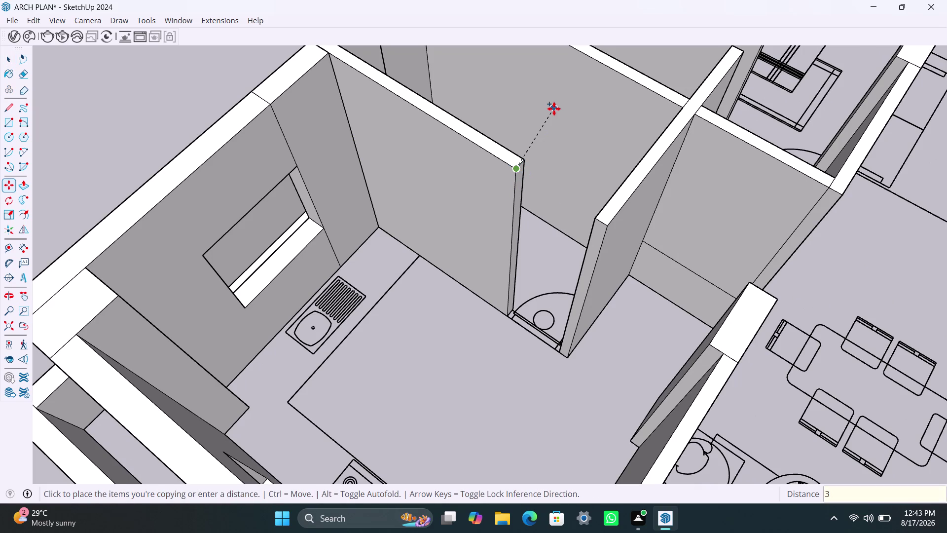
text(')
key(Return)
key(space)
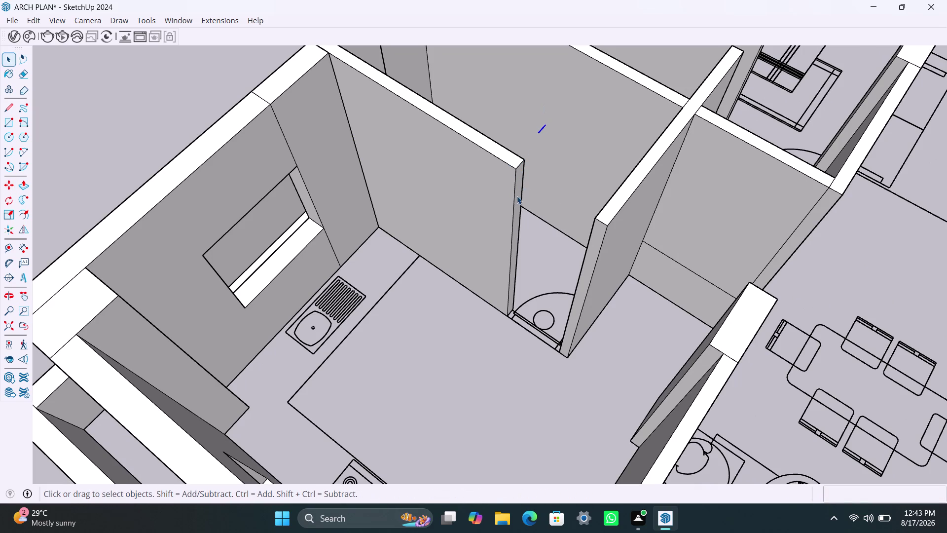
key(ctrl+z)
Mark a line 3' down the partition wall's end face.
click(518, 163)
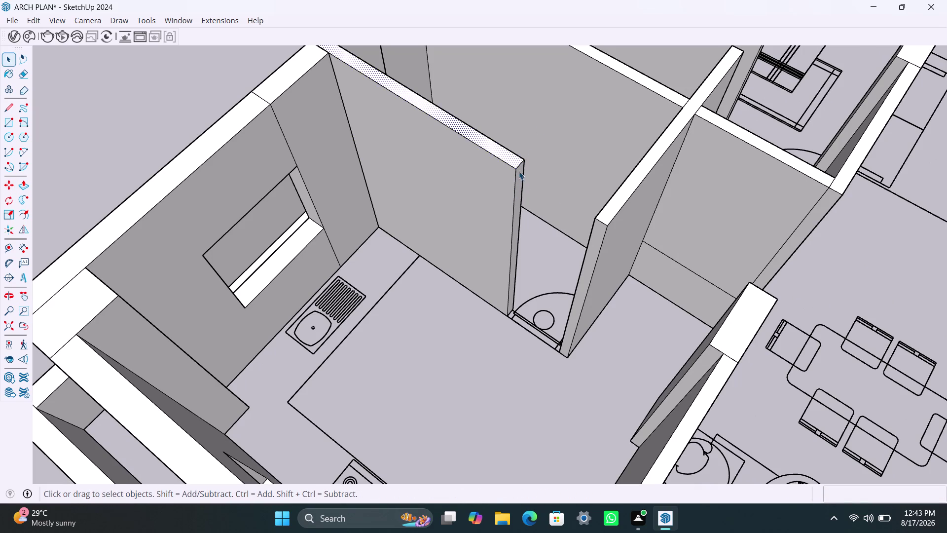
click(521, 167)
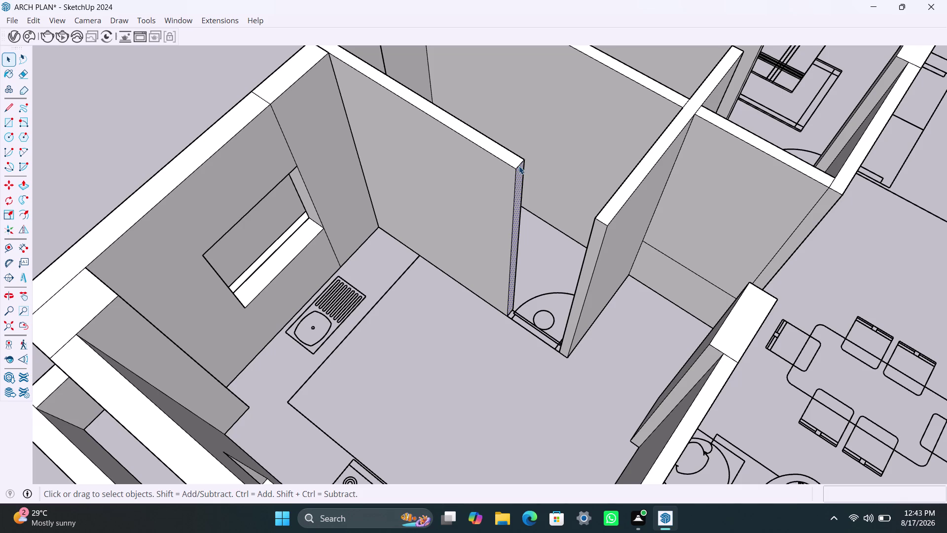
click(519, 166)
key(m)
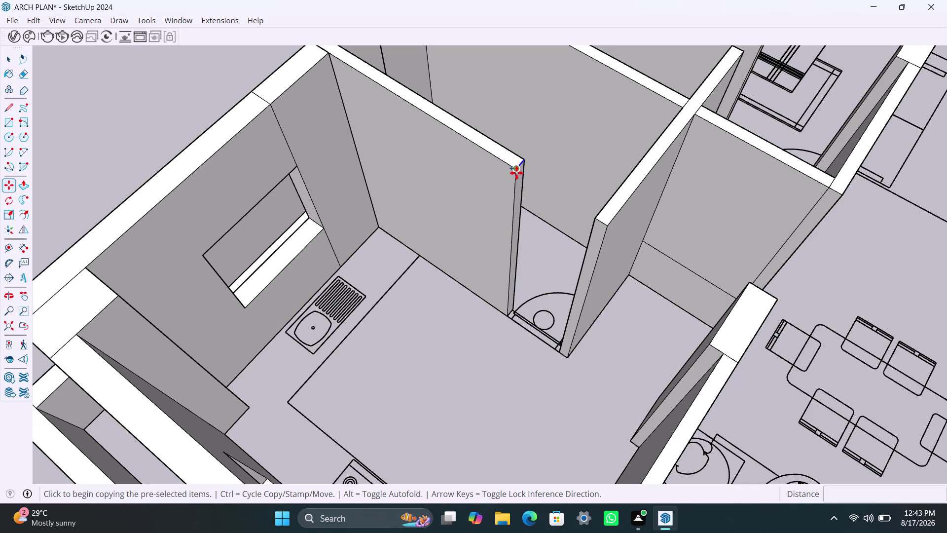
click(515, 172)
text(3')
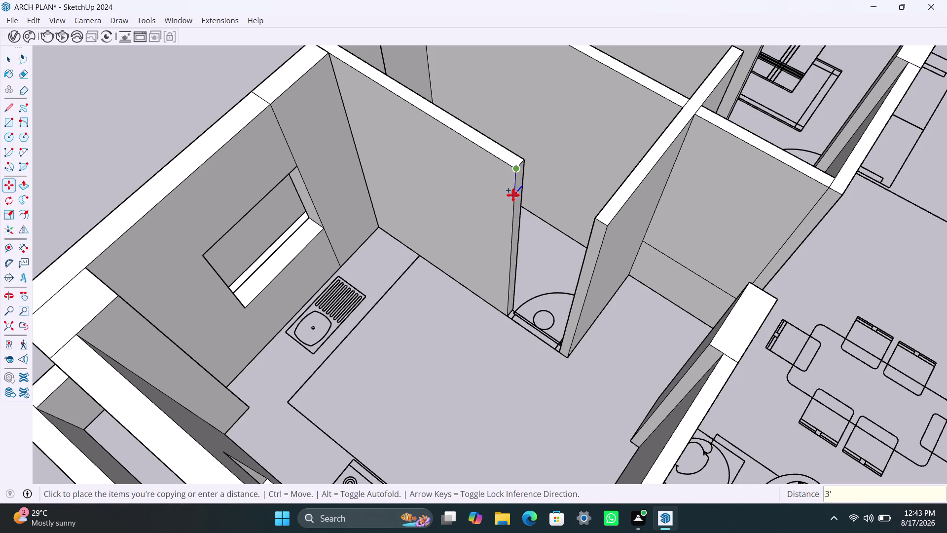
key(Return)
key(space)
Pull the wall end's upper strip 2'6" across the doorway.
click(519, 193)
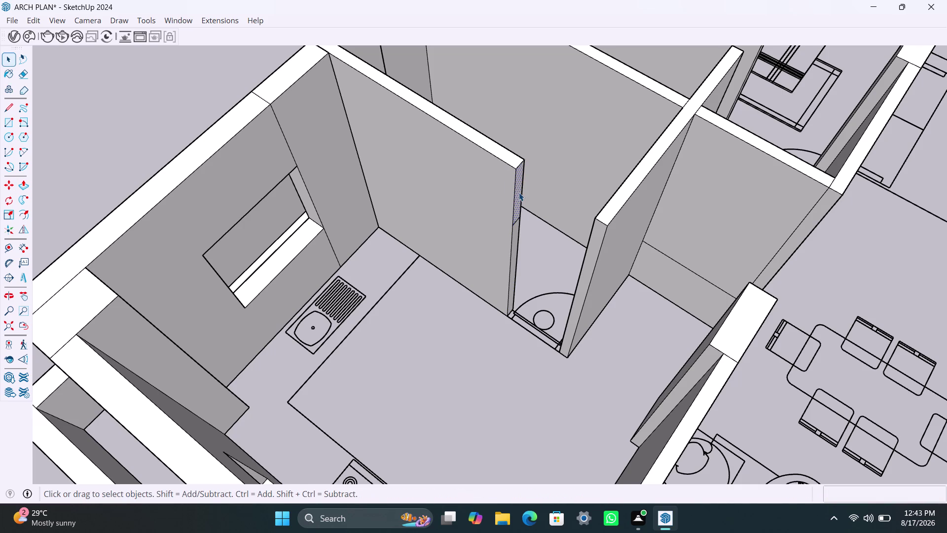
key(p)
click(518, 193)
click(586, 245)
scroll(down, 3)
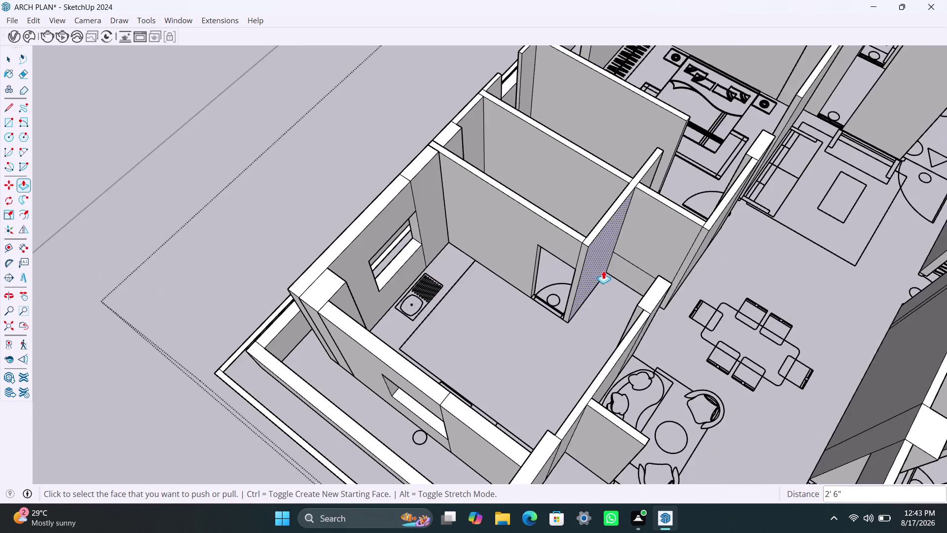
scroll(down, 3)
middle_drag(639, 340, 401, 284)
scroll(down, 3)
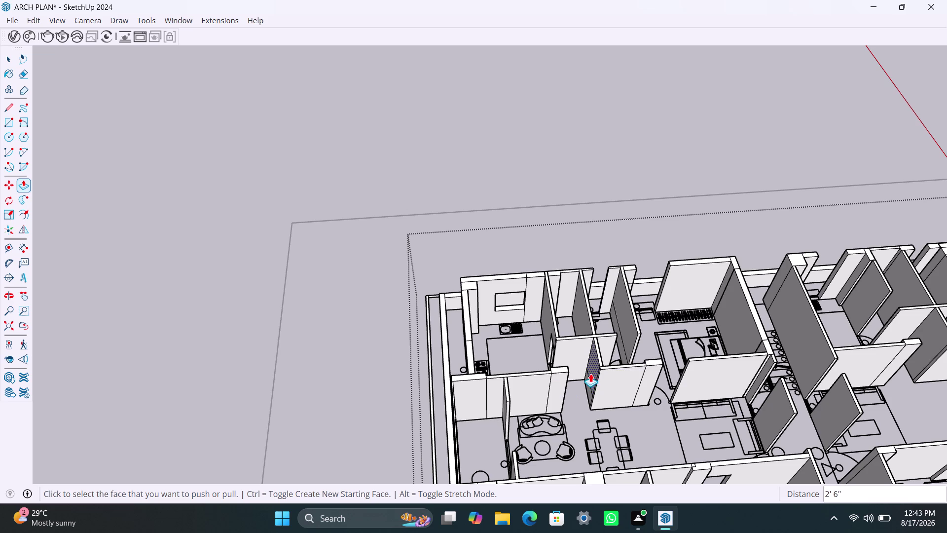
scroll(down, 3)
middle_drag(536, 338, 538, 360)
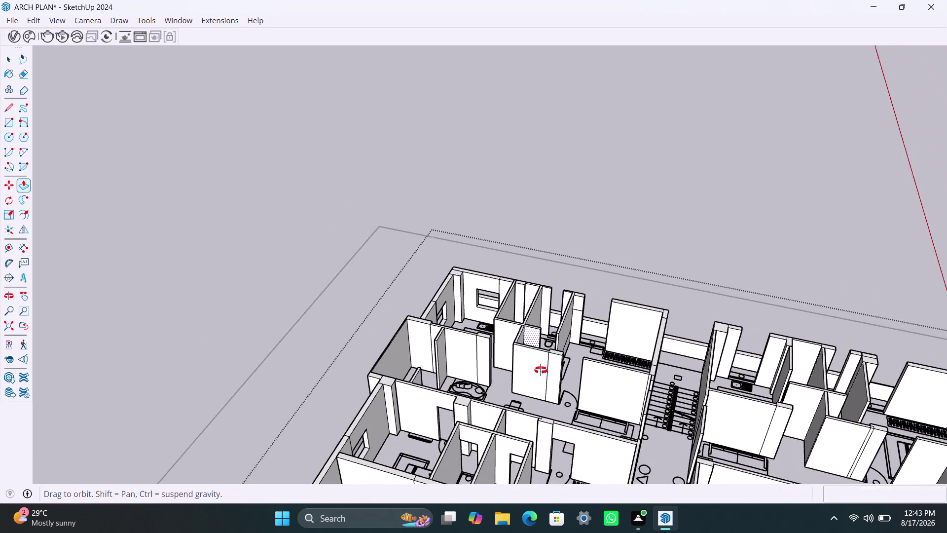
middle_drag(538, 360, 565, 429)
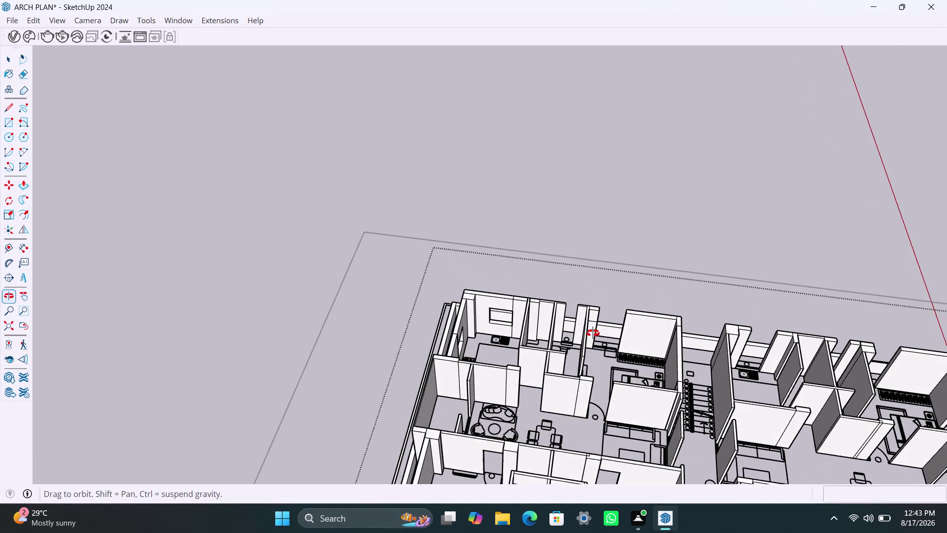
middle_drag(592, 340, 629, 169)
scroll(up, 3)
middle_drag(615, 207, 598, 260)
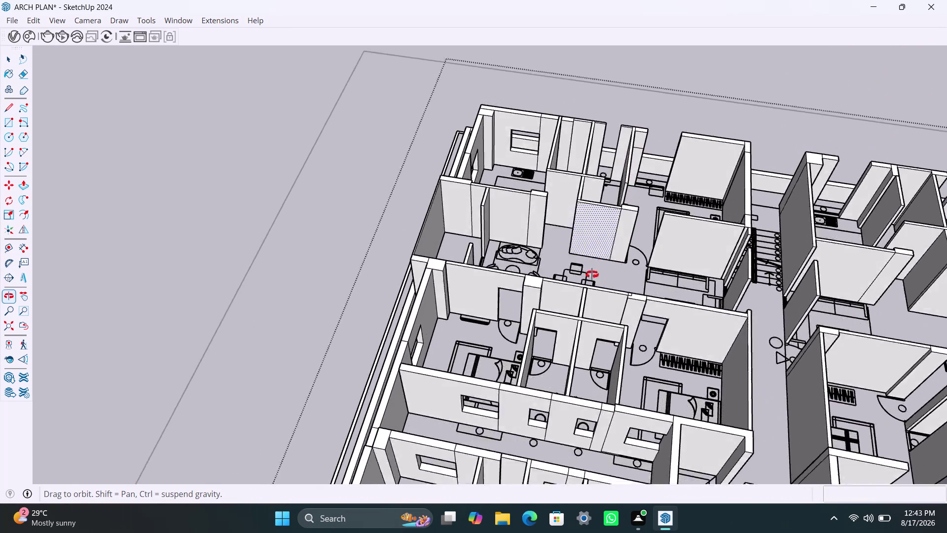
middle_drag(598, 259, 659, 329)
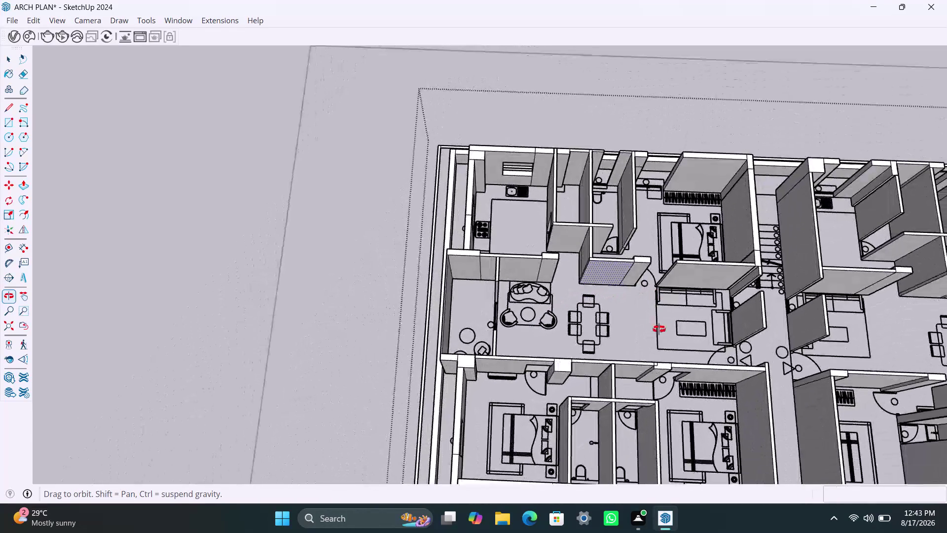
middle_drag(659, 329, 600, 337)
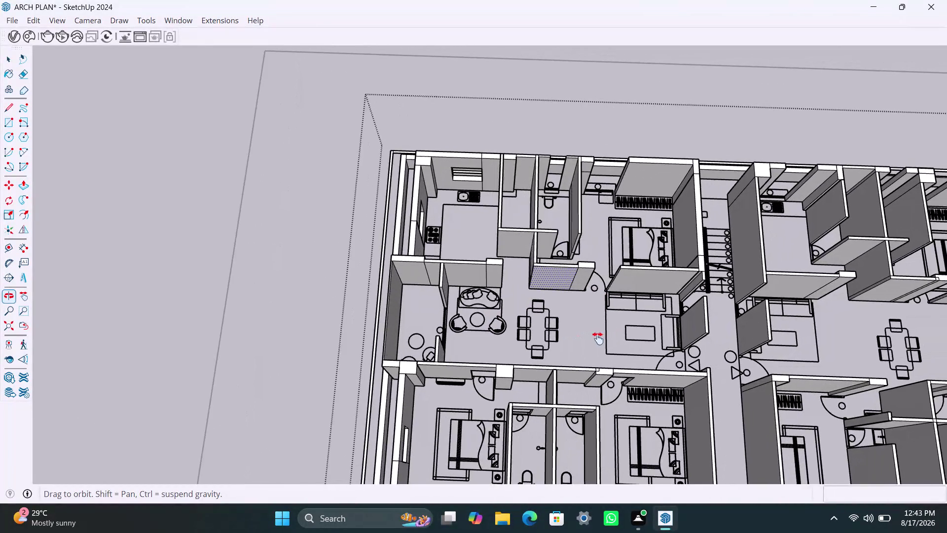
middle_drag(601, 337, 579, 347)
scroll(up, 3)
middle_drag(538, 263, 547, 293)
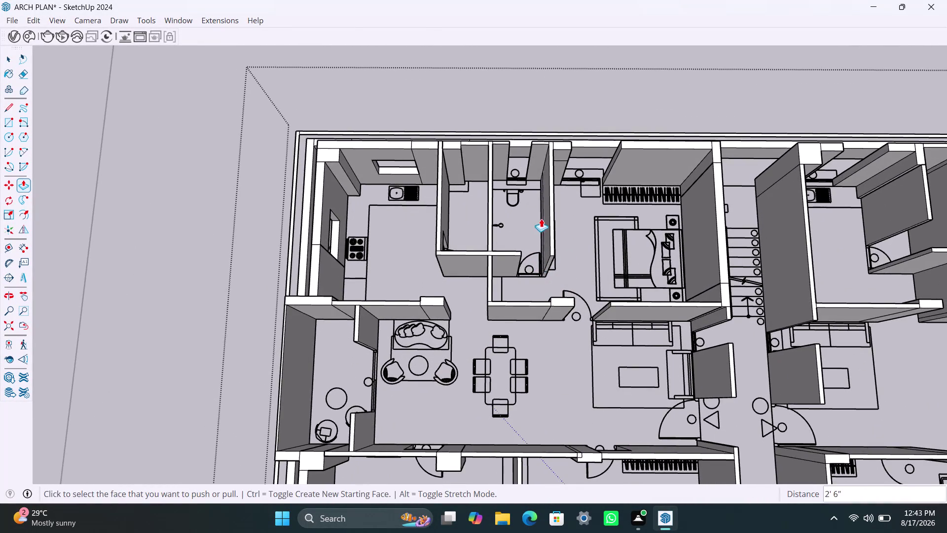
middle_drag(541, 219, 608, 301)
scroll(up, 3)
middle_drag(556, 324, 652, 344)
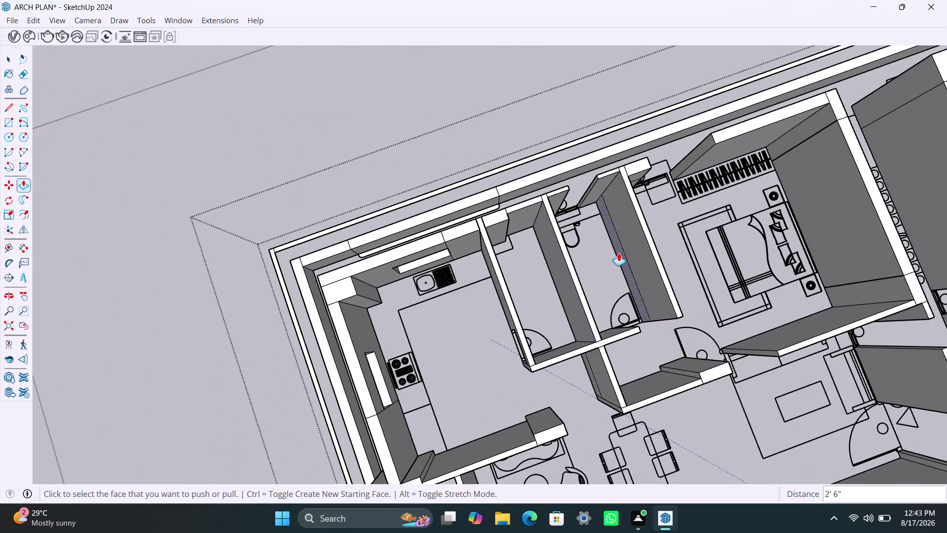
scroll(up, 3)
middle_drag(603, 254, 570, 321)
scroll(up, 3)
middle_drag(551, 278, 601, 239)
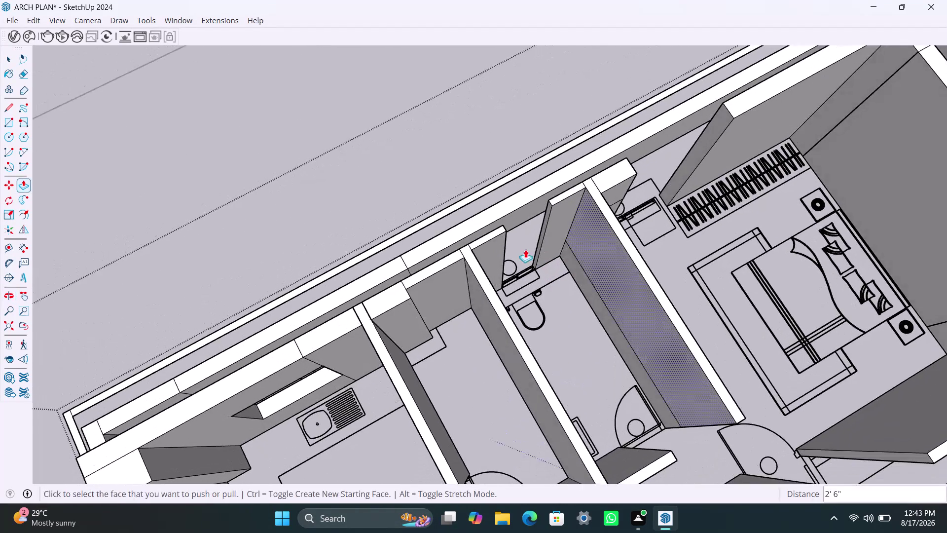
scroll(up, 3)
middle_drag(560, 277, 577, 290)
key(space)
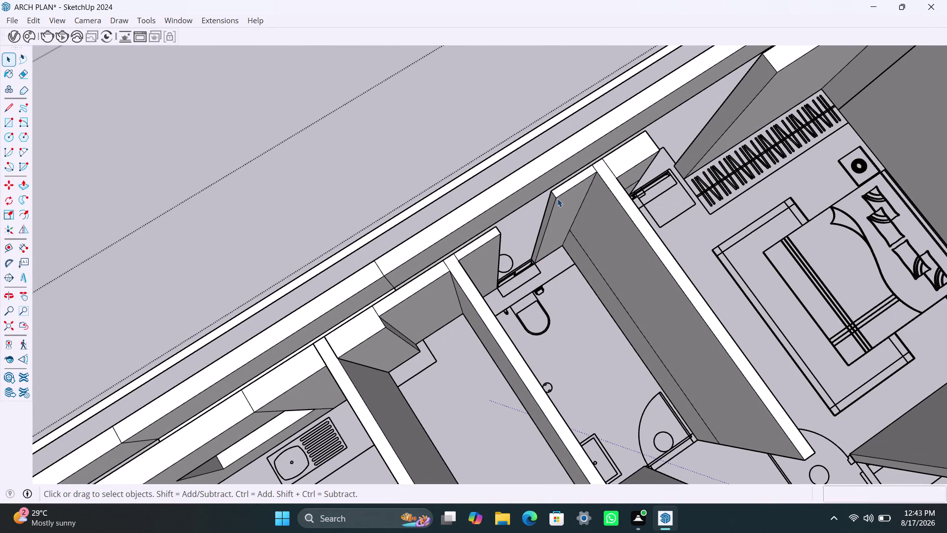
Copy the bathroom partition's end edge 3' down.
scroll(up, 3)
click(556, 196)
key(m)
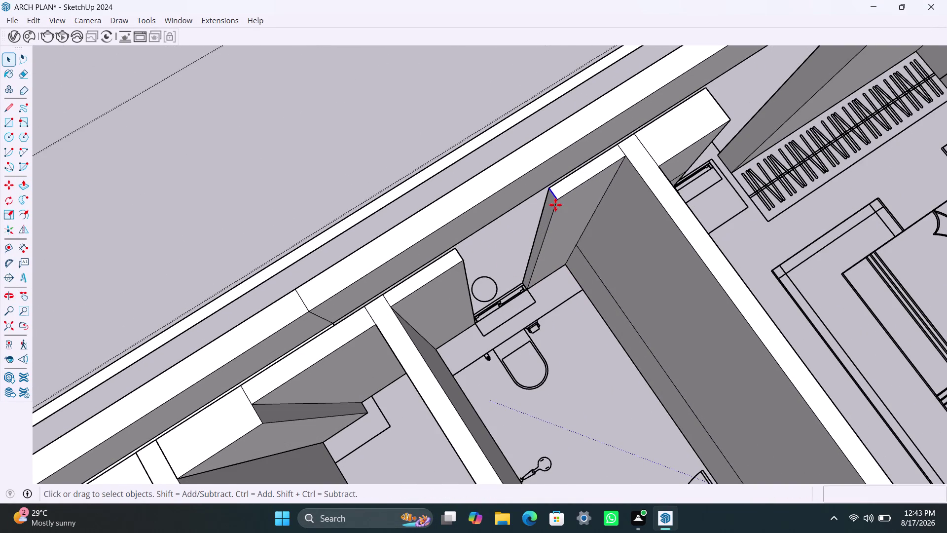
click(557, 202)
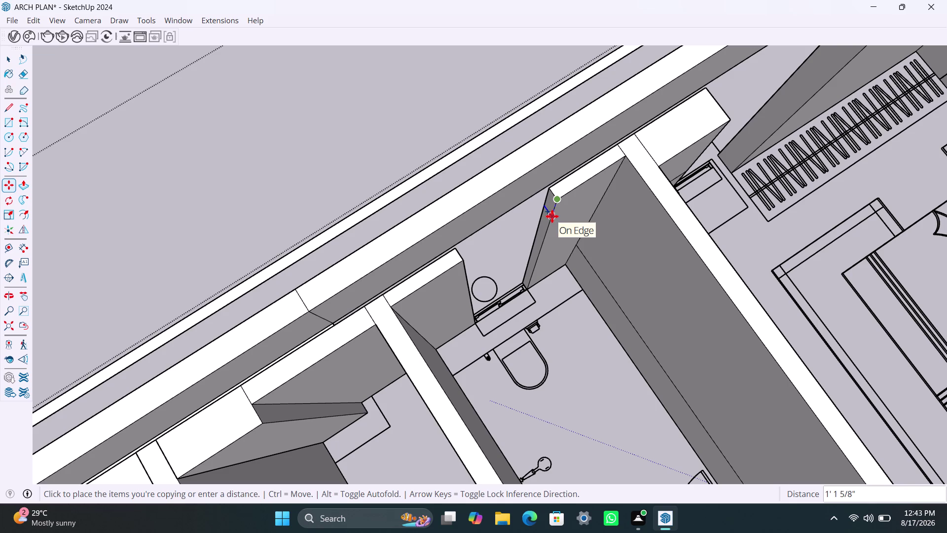
text(3')
key(Return)
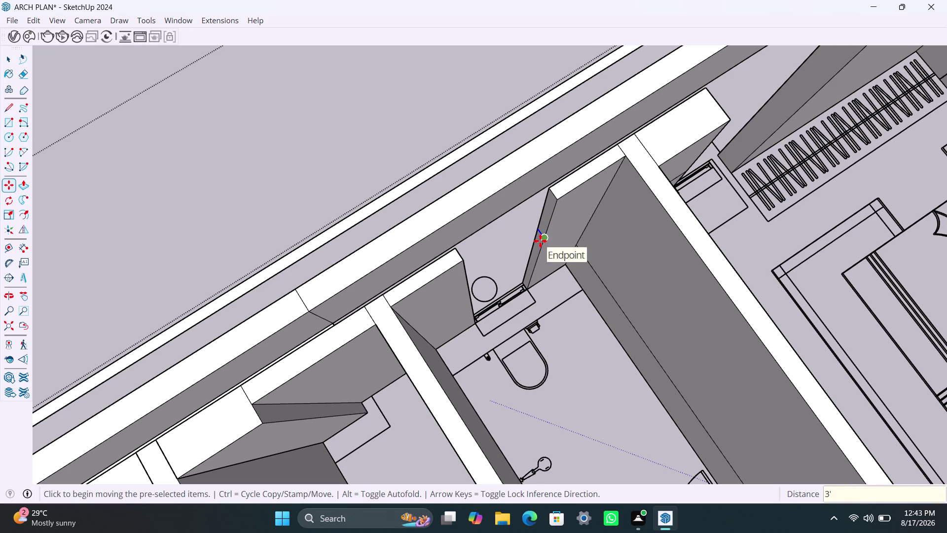
Copy the door jamb's top edge 4' down.
click(540, 241)
key(m)
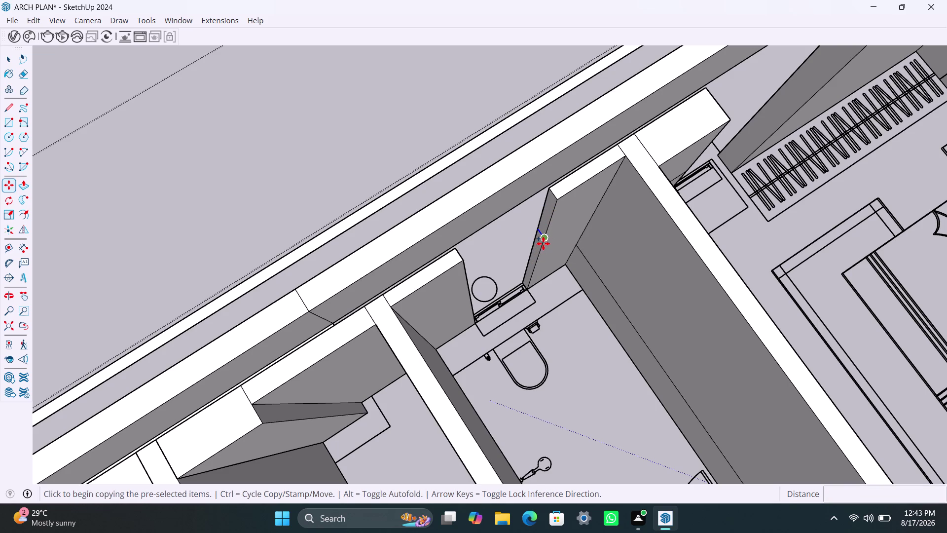
click(543, 243)
text(4')
key(Return)
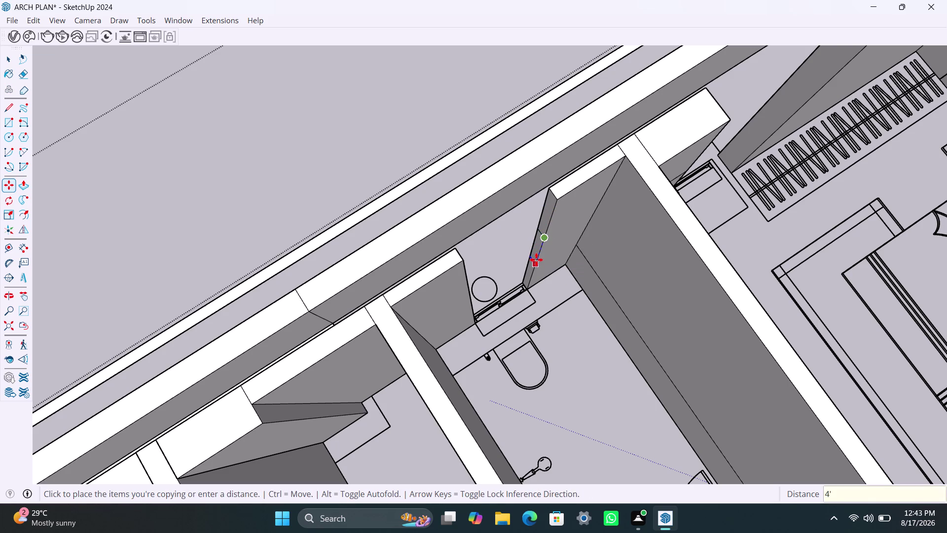
Push/Pull the face above the doorway across the opening.
key(space)
click(546, 214)
key(p)
click(546, 216)
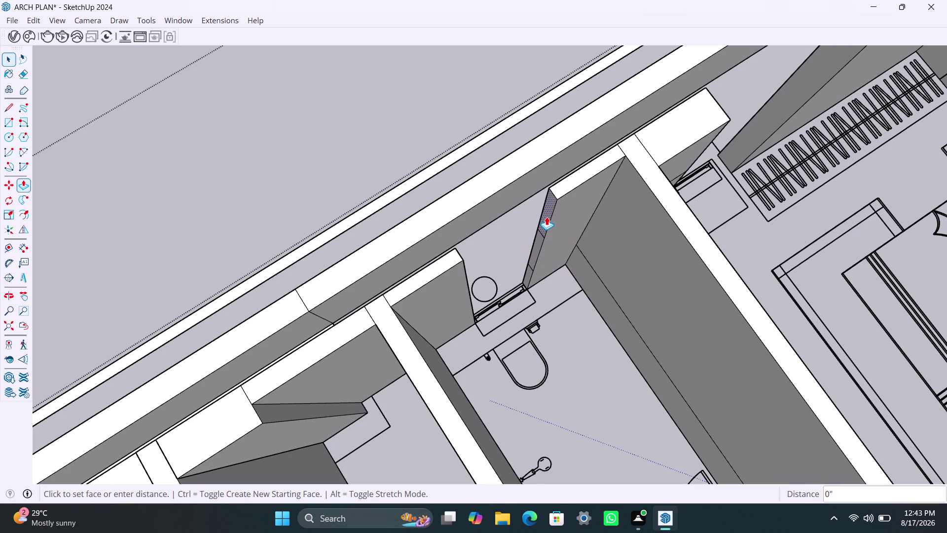
click(467, 286)
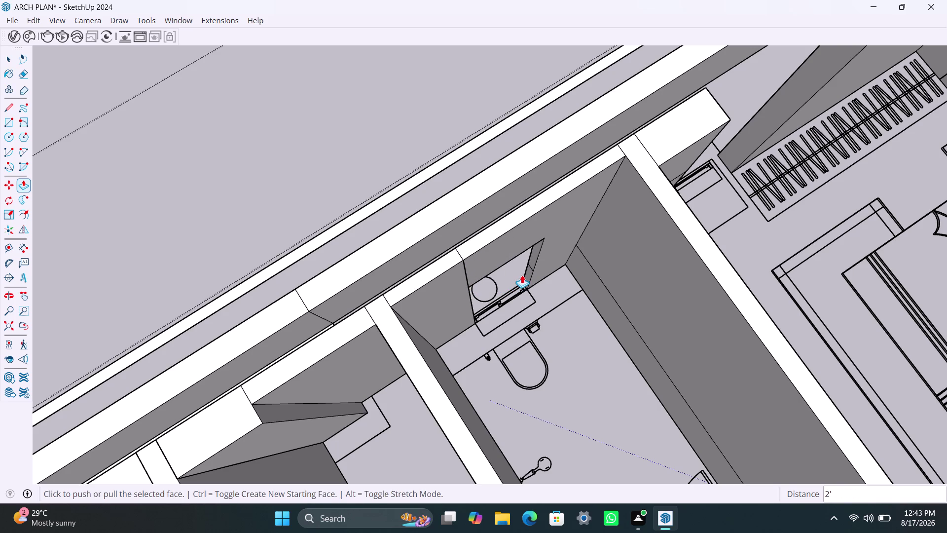
scroll(up, 3)
key(space)
Repeat the extrusion on the leftover face to fill the gap to the adjoining wall.
click(528, 272)
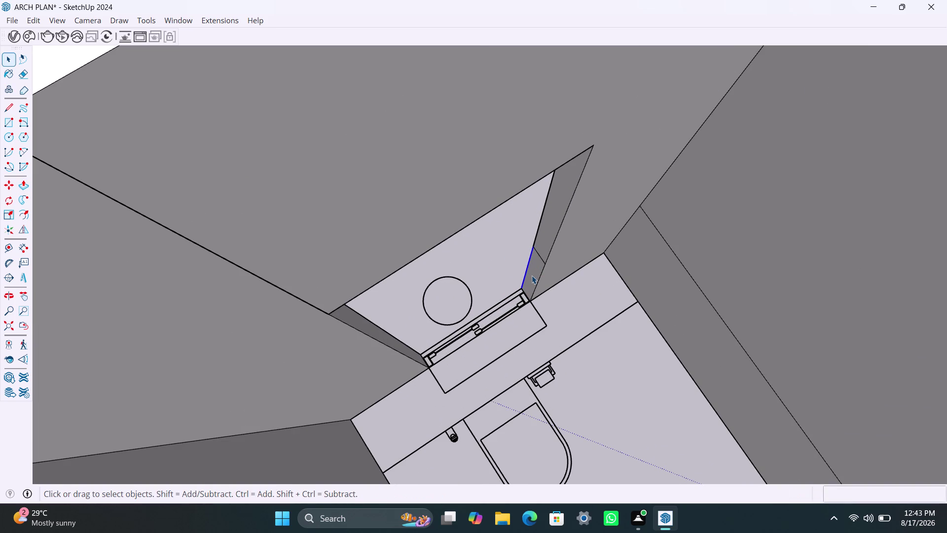
click(531, 275)
key(p)
double_click(532, 275)
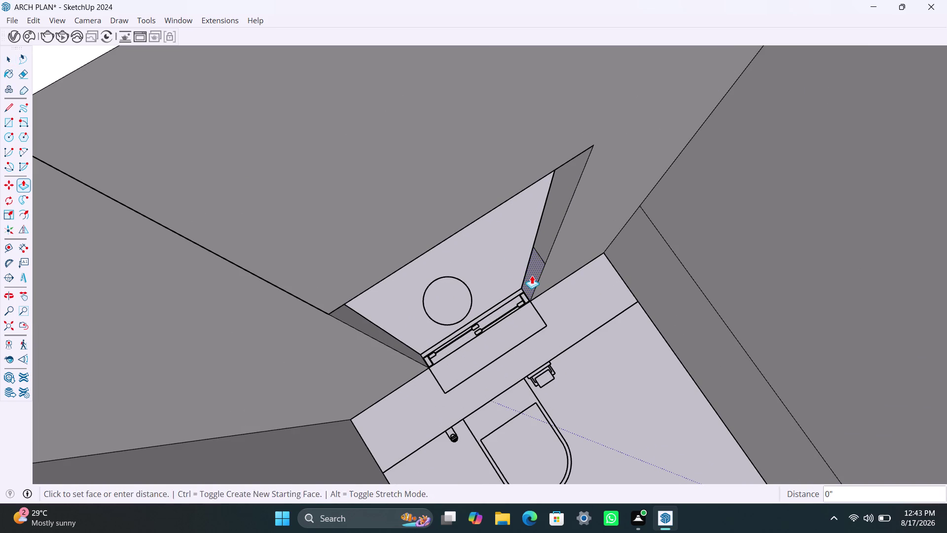
scroll(down, 3)
scroll(down, 3)
middle_drag(514, 291, 450, 124)
scroll(down, 3)
middle_drag(571, 304, 443, 212)
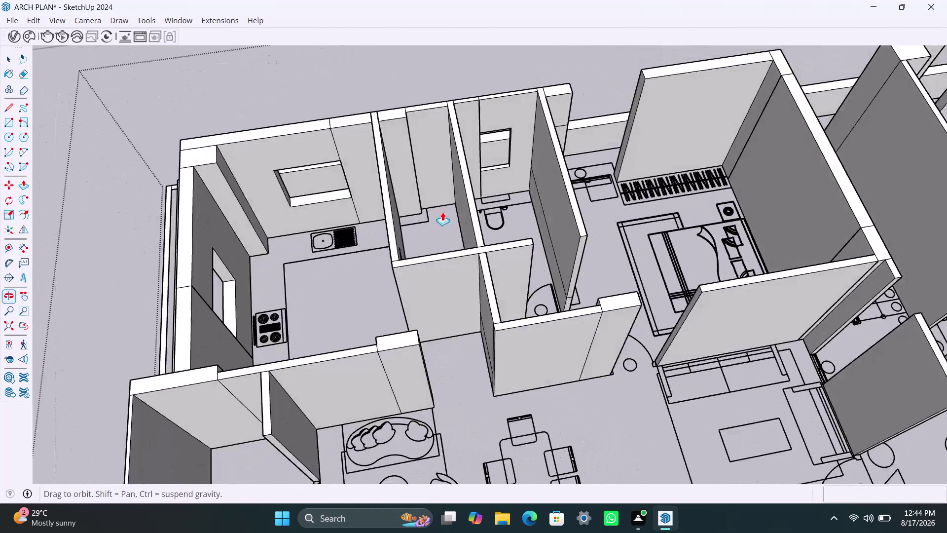
Orbit in to the next bathroom doorway.
scroll(up, 3)
middle_drag(562, 277, 596, 303)
middle_drag(600, 322, 387, 271)
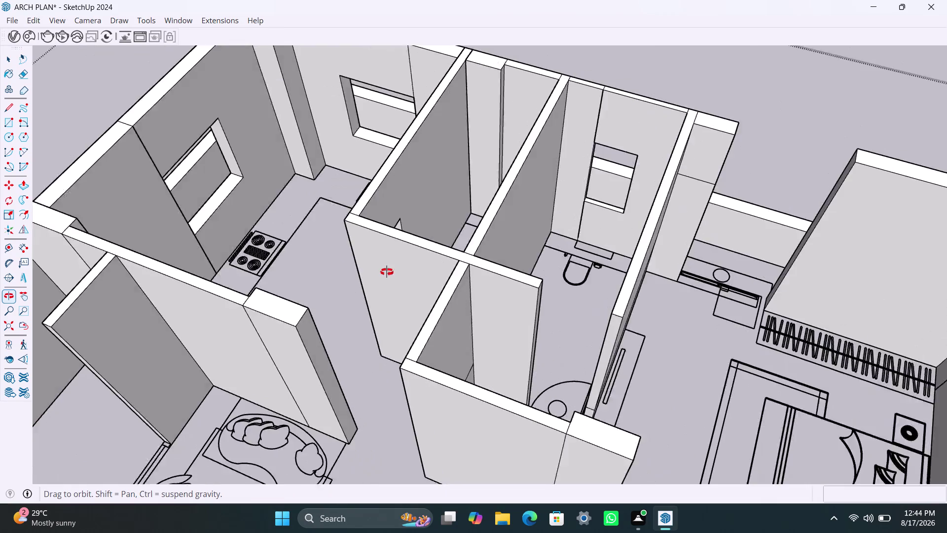
middle_drag(387, 272, 386, 272)
scroll(up, 3)
middle_drag(570, 319, 537, 320)
Copy the door jamb's top edge 3' down, then undo the misplaced copy.
key(space)
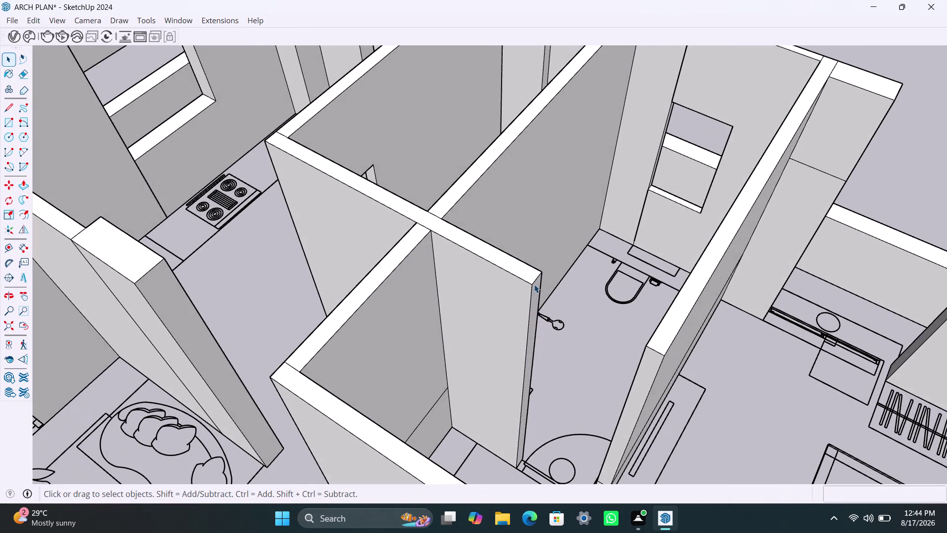
click(534, 284)
key(m)
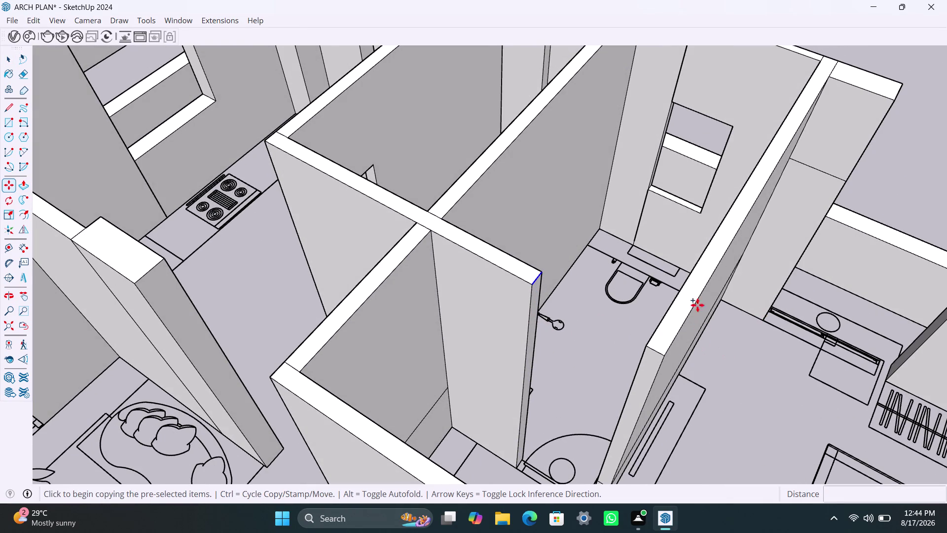
click(532, 287)
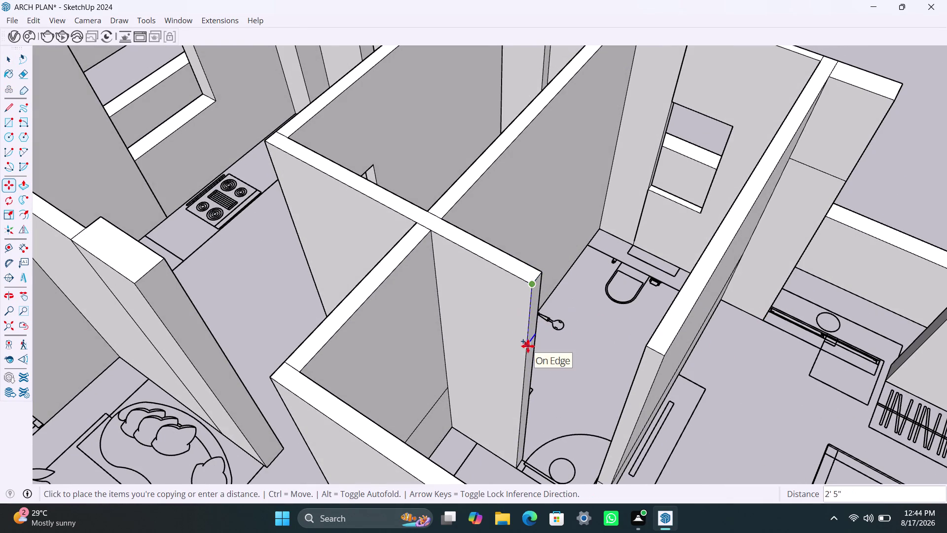
text(3')
key(Return)
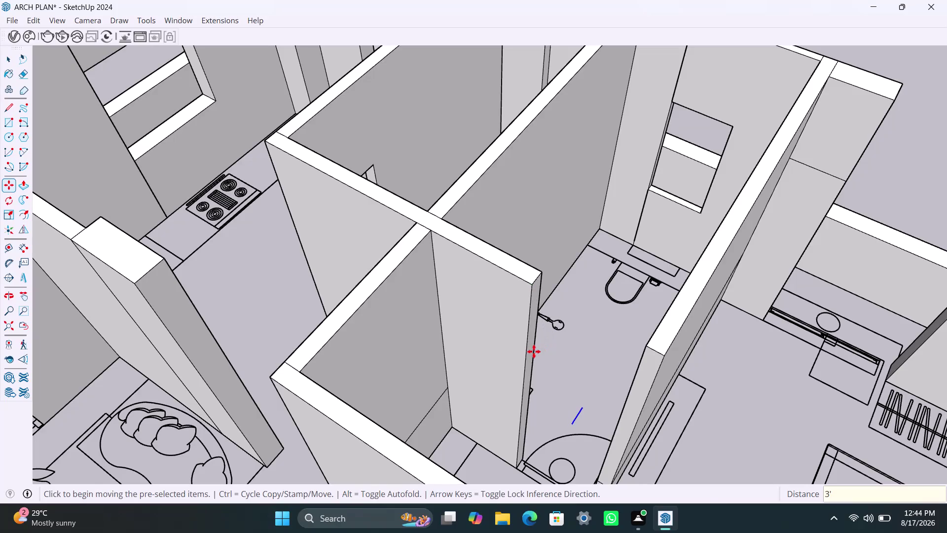
key(ctrl+z)
key(space)
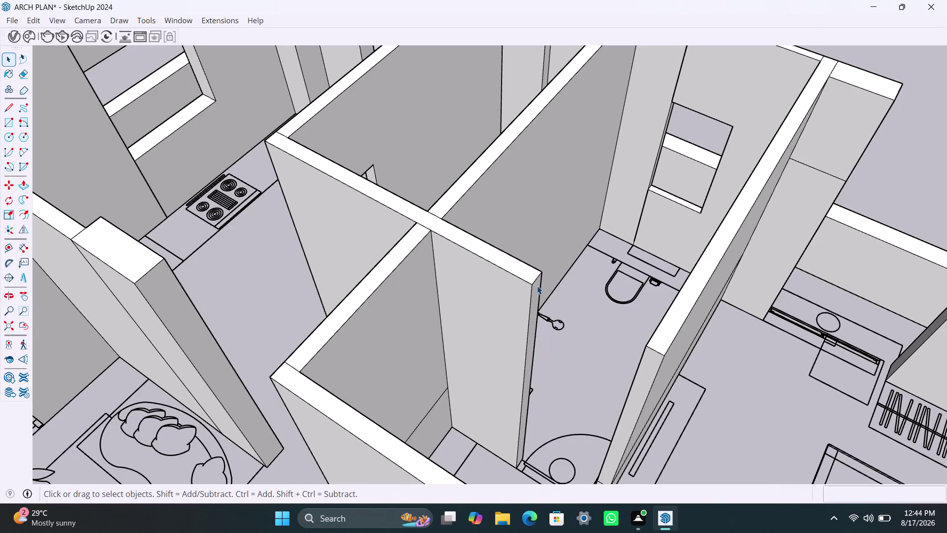
Copy the jamb's top edge 3' down again.
click(535, 281)
scroll(left, 3)
key(m)
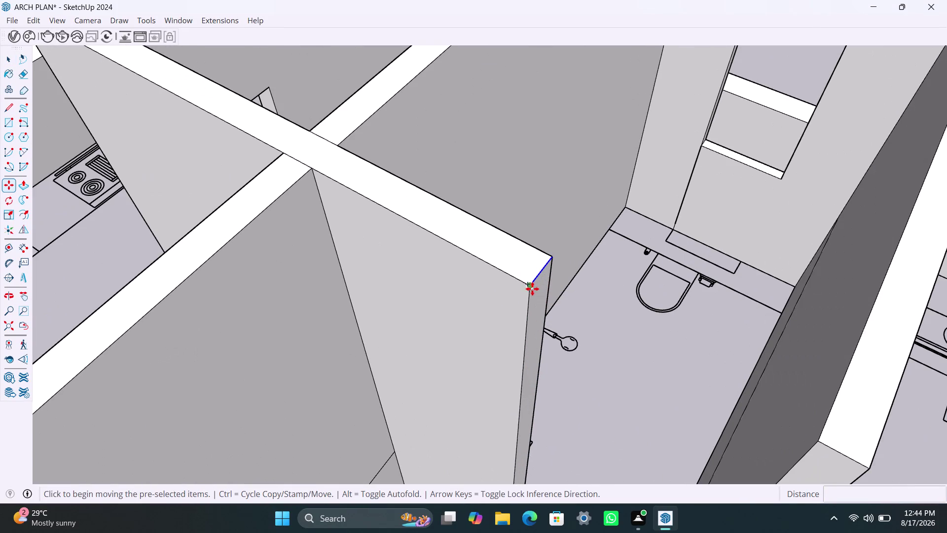
click(530, 288)
click(526, 344)
text(3)
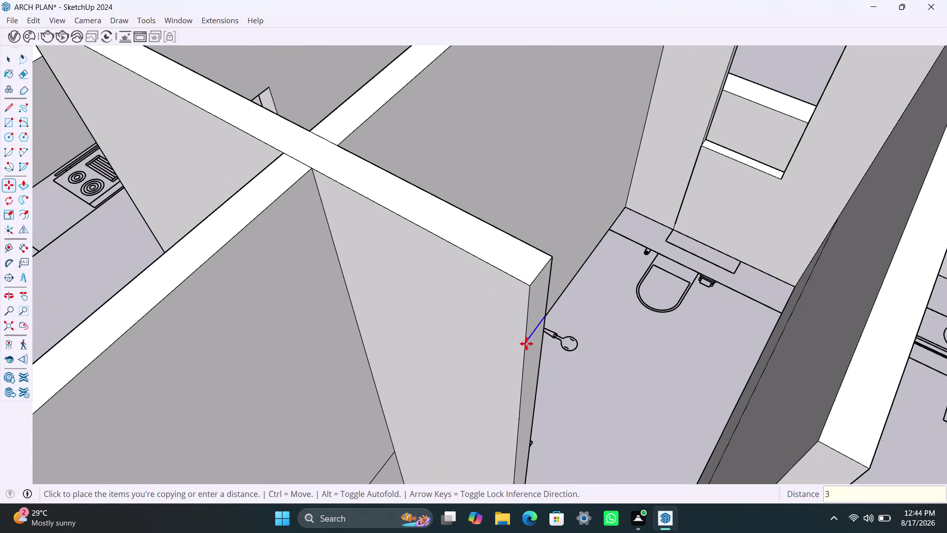
text(')
key(Return)
key(space)
Pull the upper jamb face 2'6" across the doorway to the opposite wall.
click(534, 337)
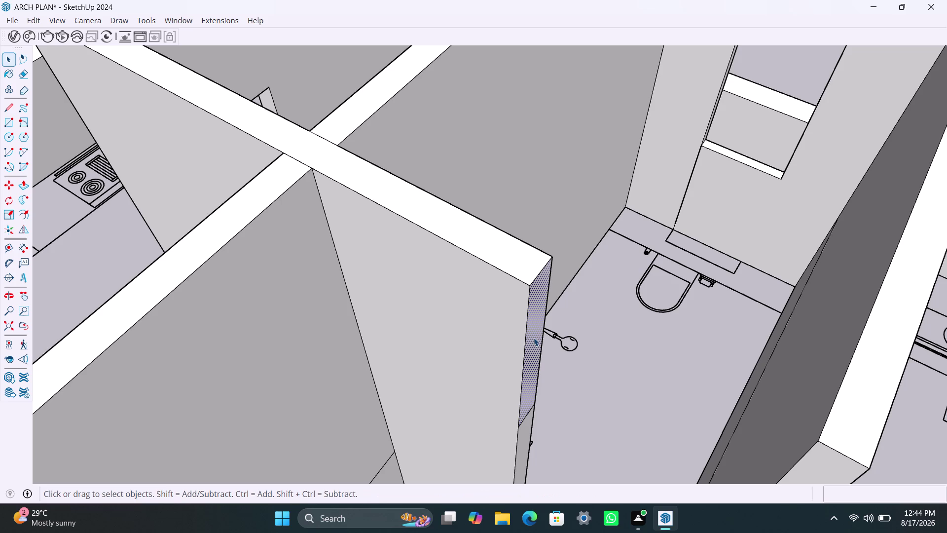
key(p)
click(534, 338)
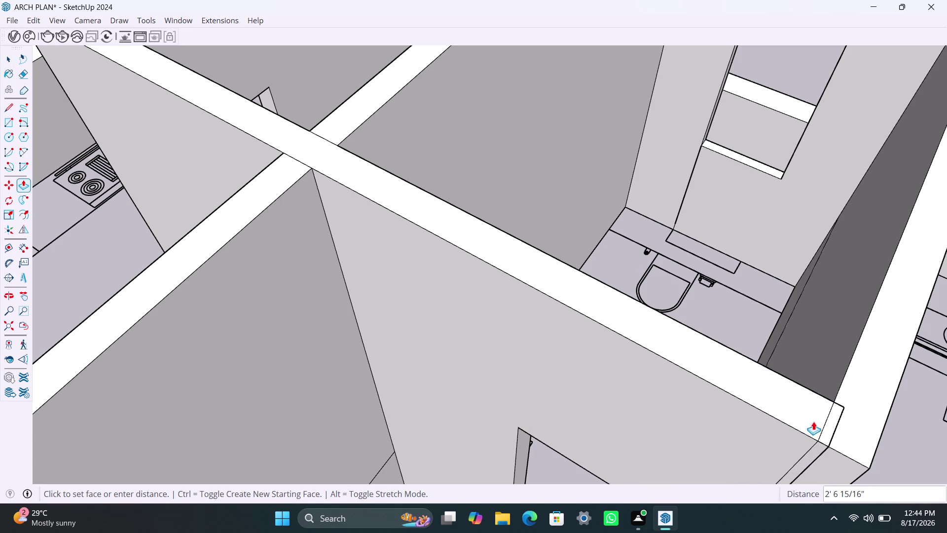
scroll(down, 3)
middle_drag(803, 380, 762, 287)
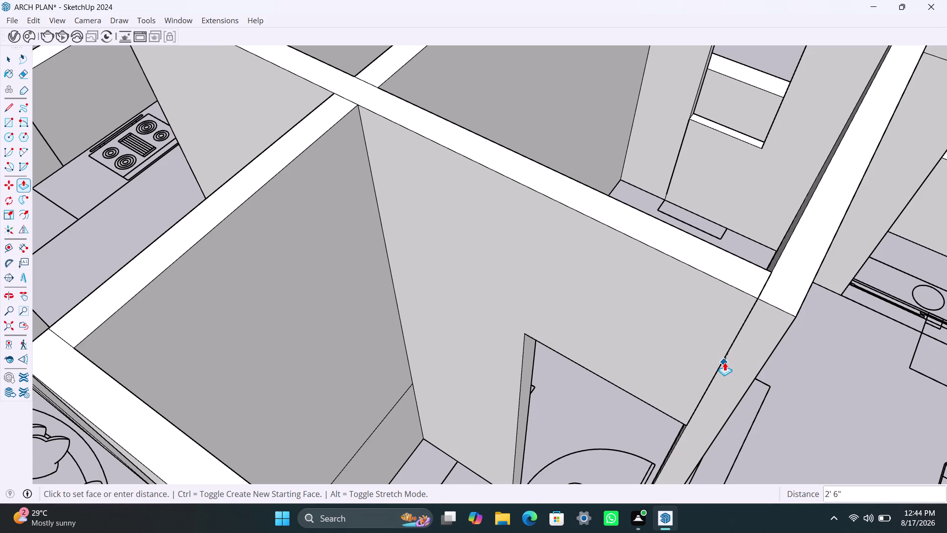
click(724, 362)
scroll(down, 3)
scroll(up, 3)
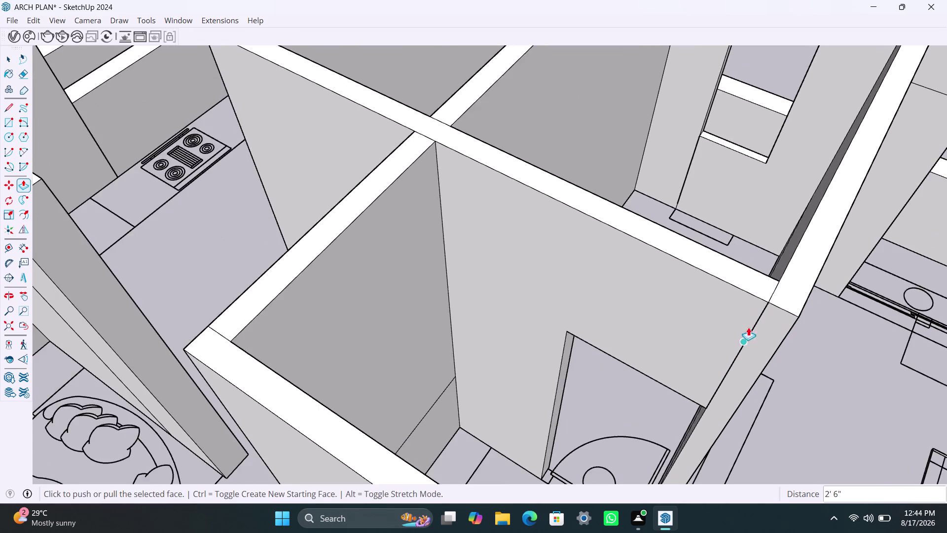
scroll(up, 3)
scroll(up, 3)
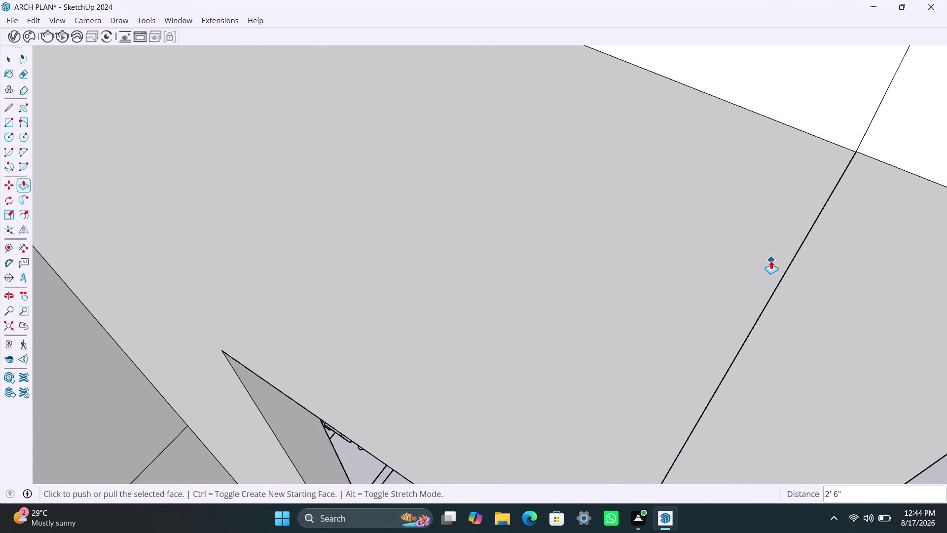
key(space)
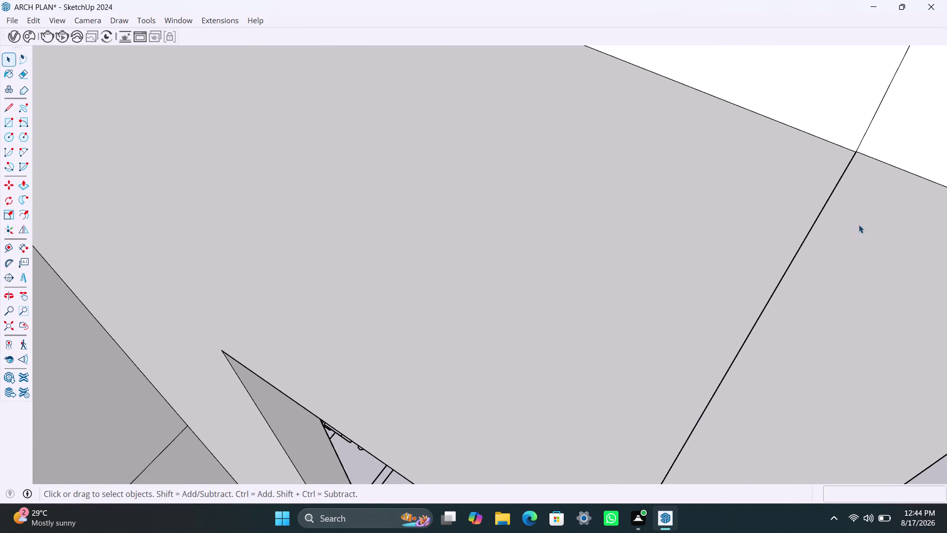
Push the narrow sliver face beside the lintel flush against the wall.
click(843, 225)
key(p)
click(826, 225)
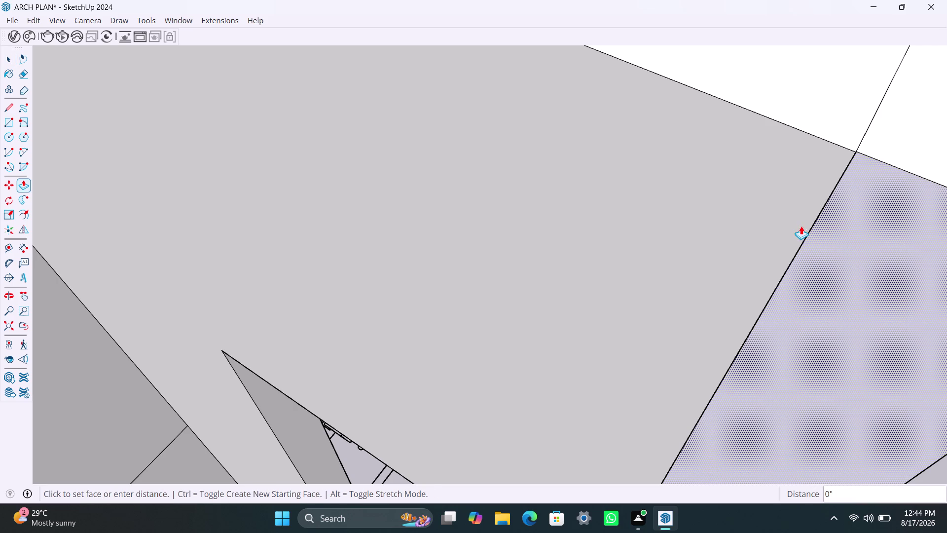
key(space)
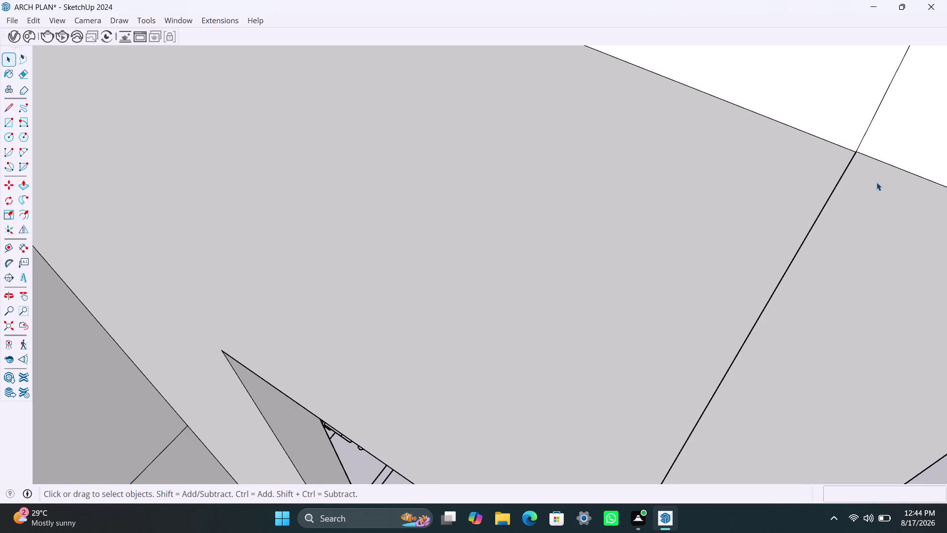
click(878, 167)
key(p)
click(884, 181)
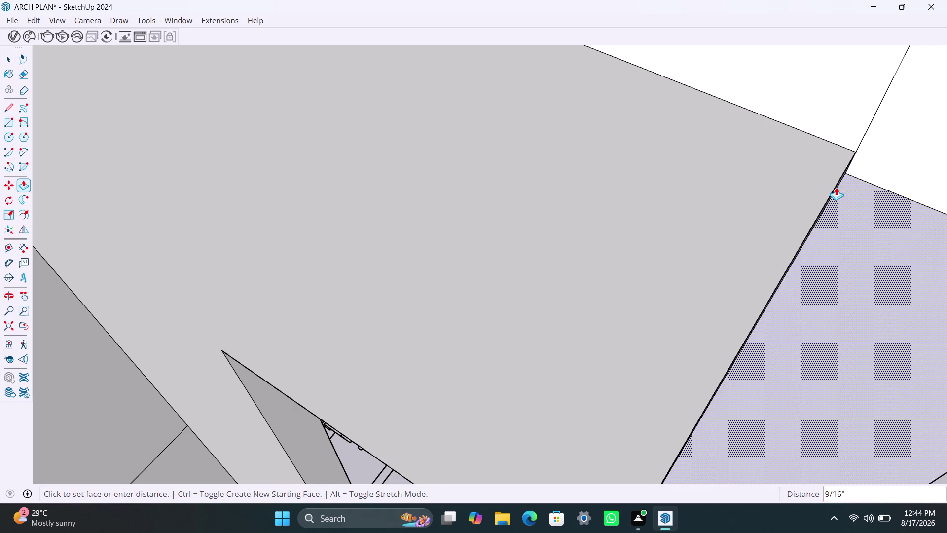
click(853, 150)
key(space)
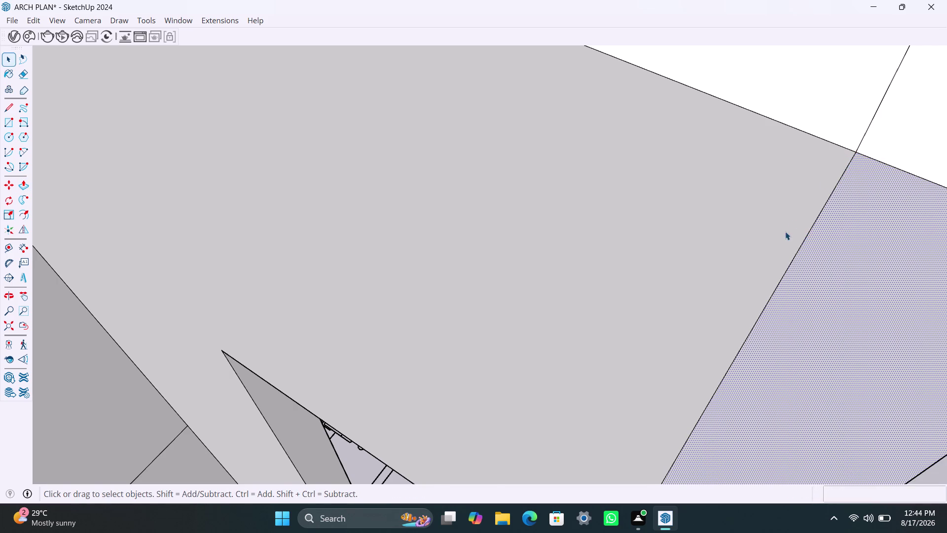
scroll(down, 3)
scroll(down, 3)
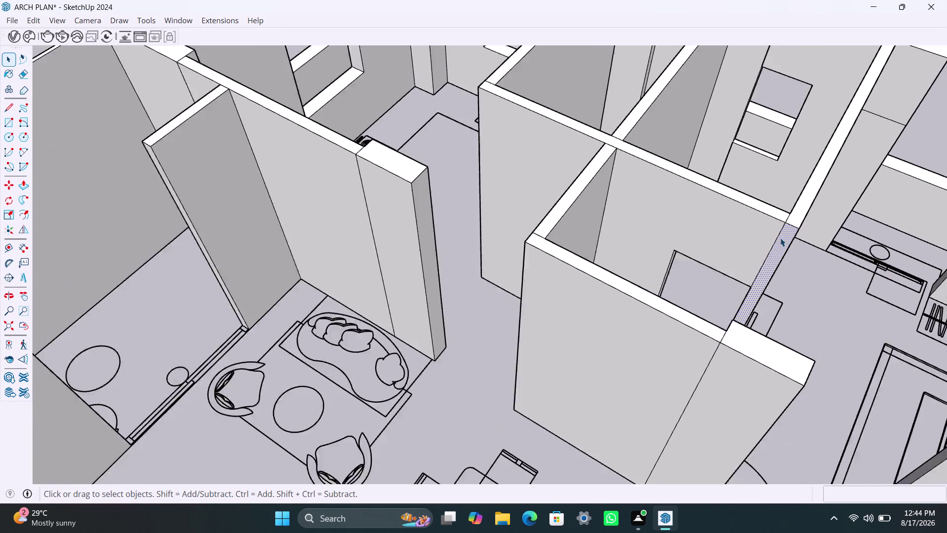
Orbit out past the finished lintel and in to the next doorway.
scroll(down, 3)
scroll(down, 3)
middle_drag(785, 211, 683, 119)
scroll(down, 3)
middle_drag(680, 233, 531, 325)
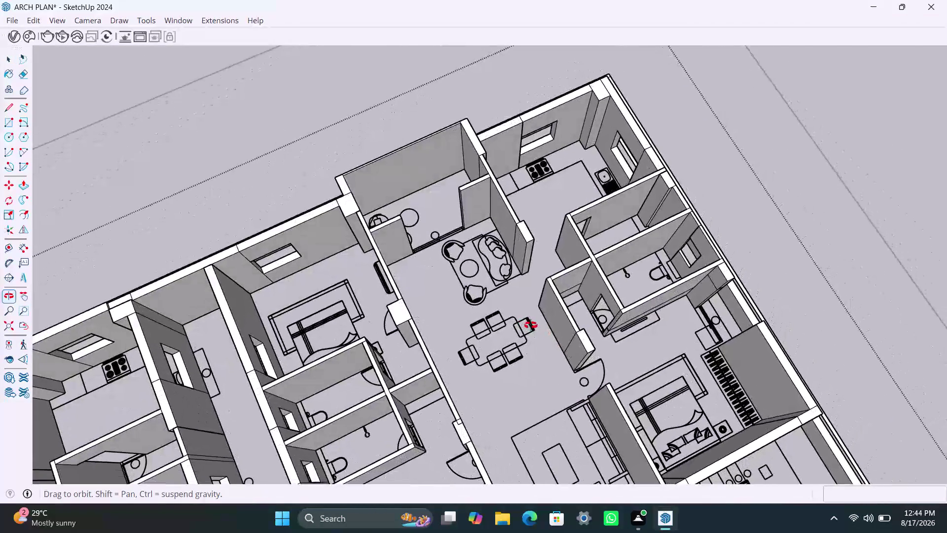
middle_drag(531, 325, 580, 310)
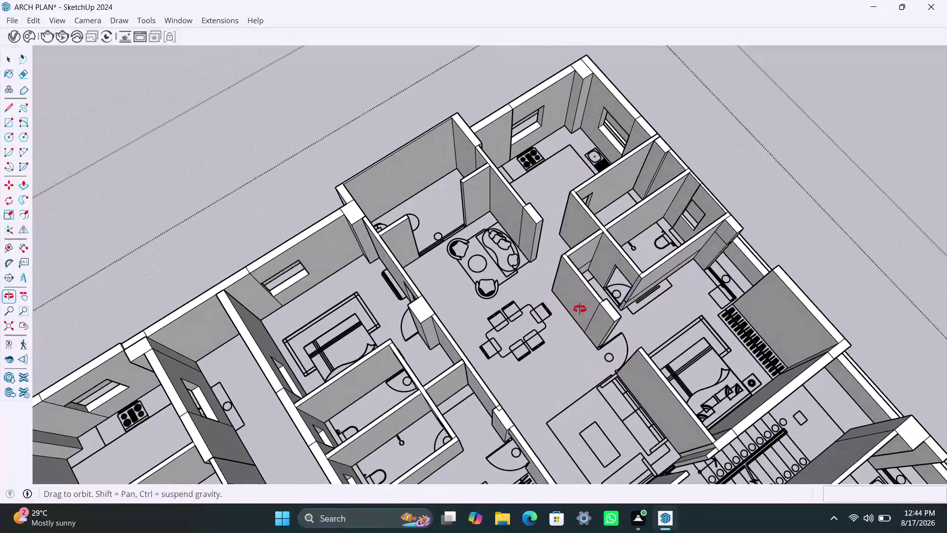
middle_drag(579, 310, 470, 215)
scroll(up, 3)
middle_drag(538, 308, 585, 328)
scroll(up, 3)
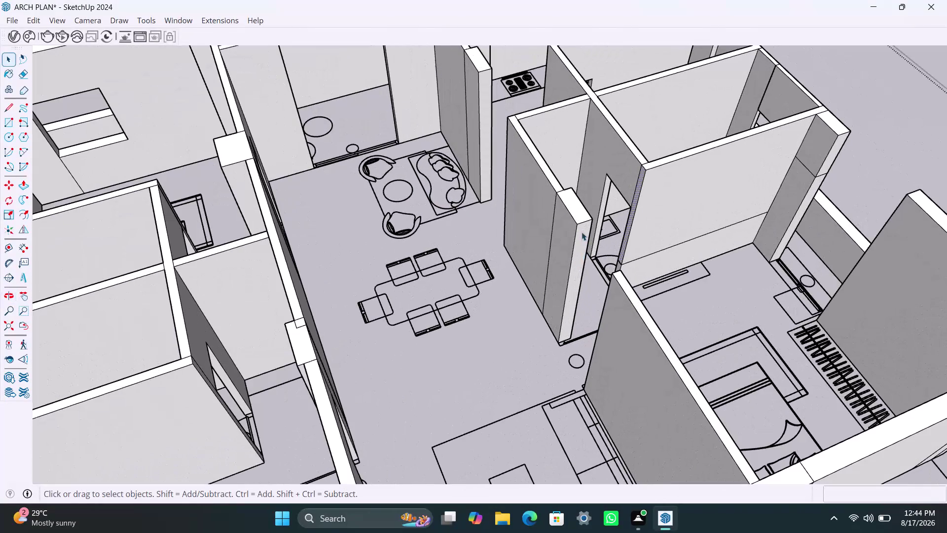
Copy the door jamb's top edge 3' down.
click(578, 224)
click(579, 219)
click(586, 223)
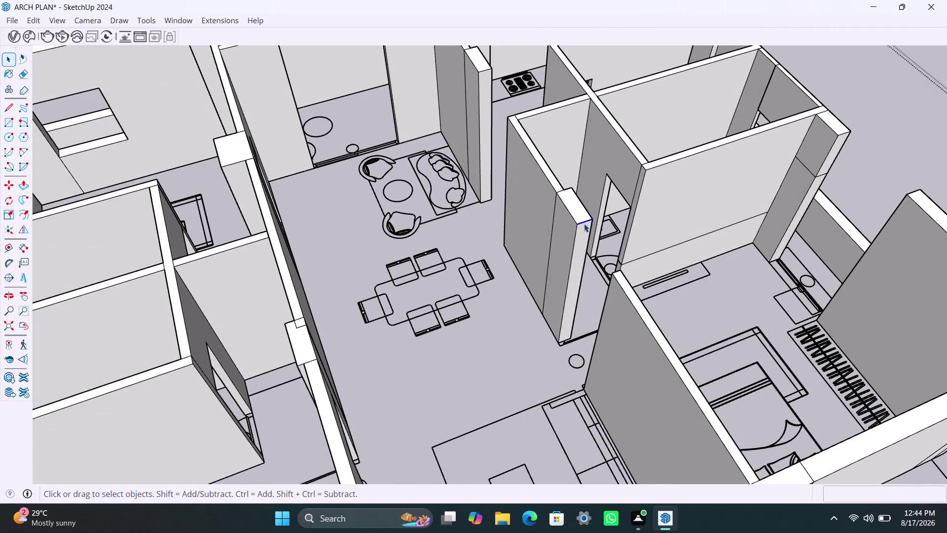
key(m)
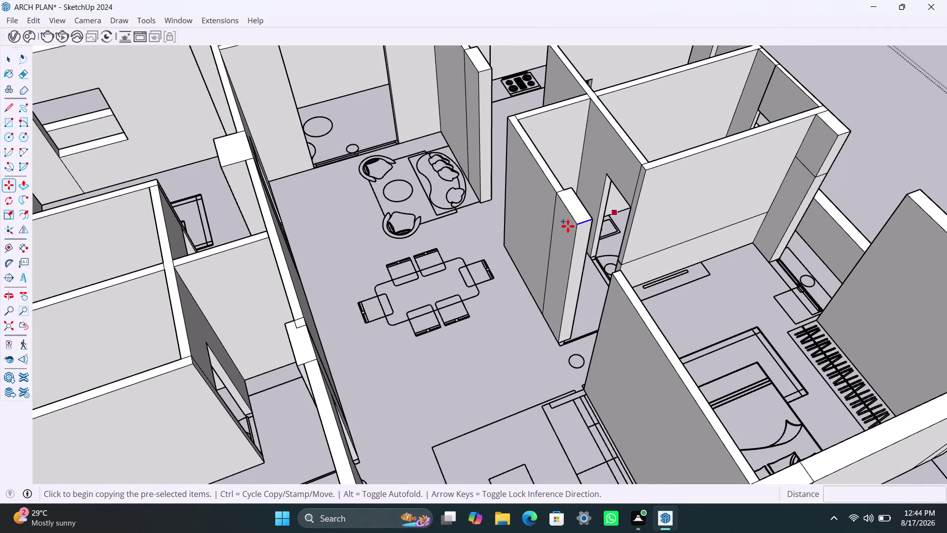
click(580, 225)
text(3)
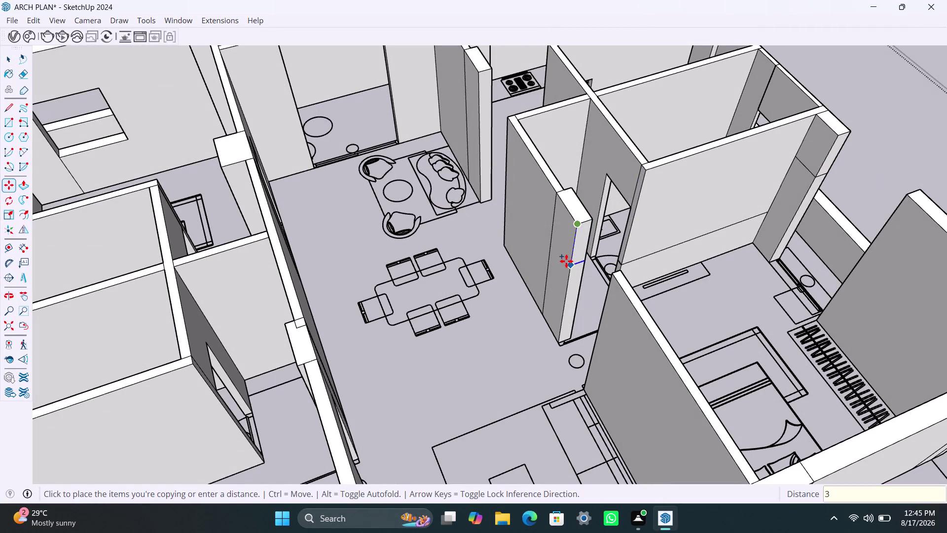
text(')
key(Return)
key(space)
Pull the face below the copied line across the opening to form the lintel.
click(584, 246)
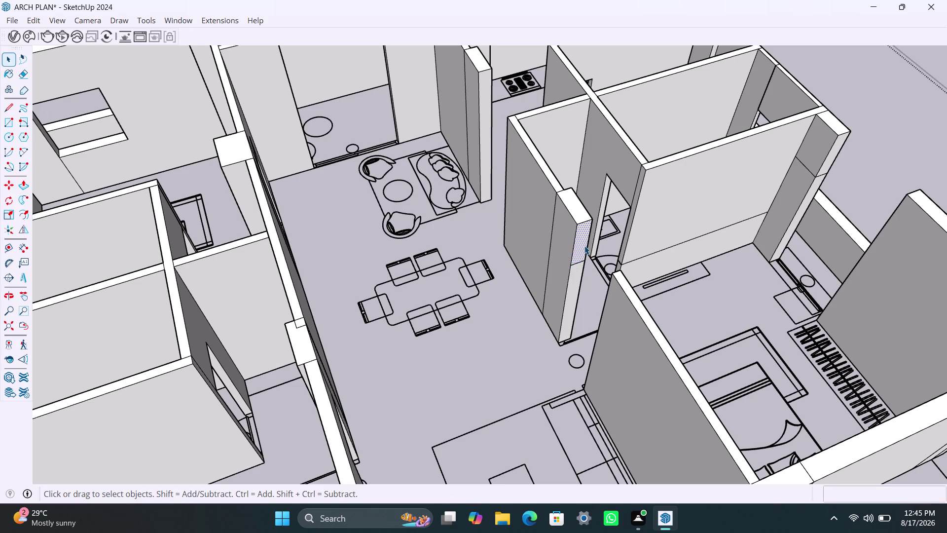
key(p)
click(585, 246)
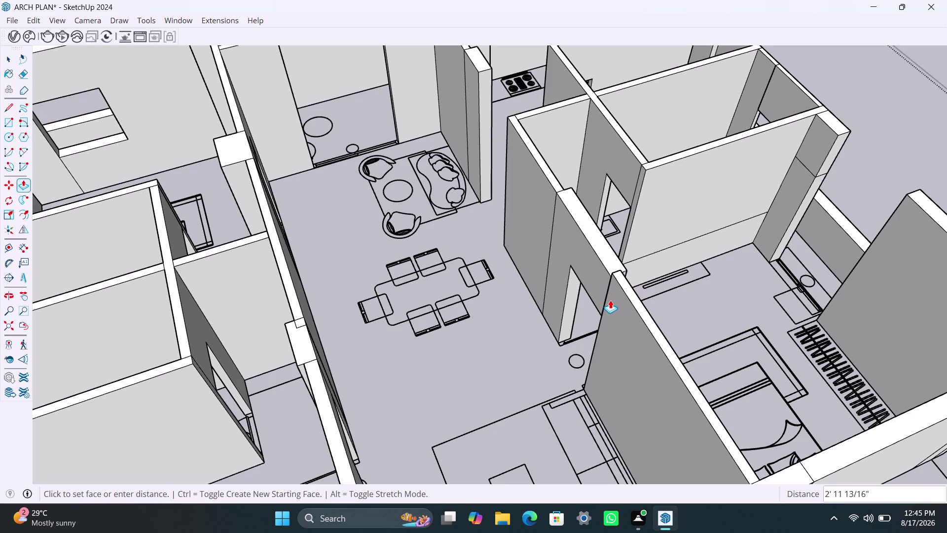
scroll(down, 3)
Orbit around the apartment to the doorway beside the sofa.
middle_drag(608, 302, 853, 315)
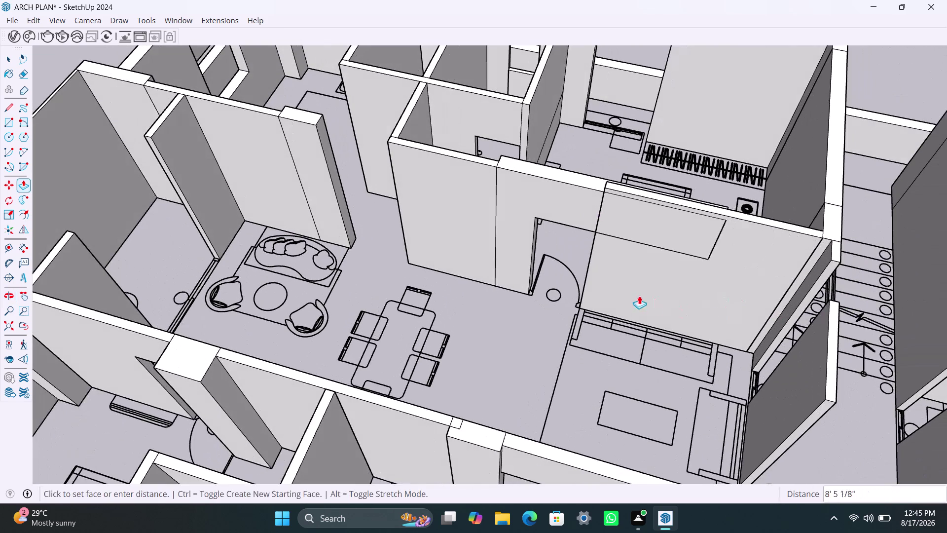
key(Escape)
scroll(down, 3)
middle_drag(578, 295, 673, 301)
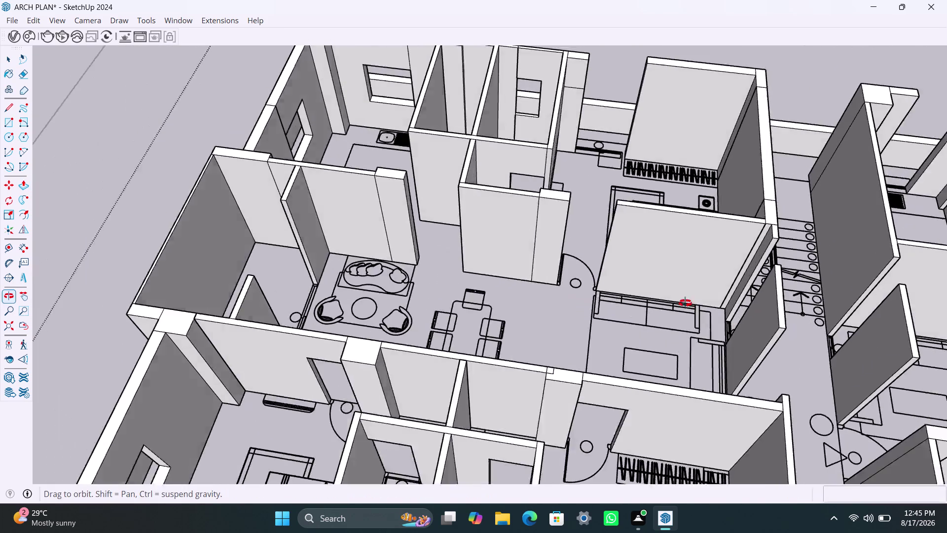
middle_drag(674, 302, 762, 313)
scroll(up, 3)
middle_drag(640, 235, 680, 278)
scroll(up, 3)
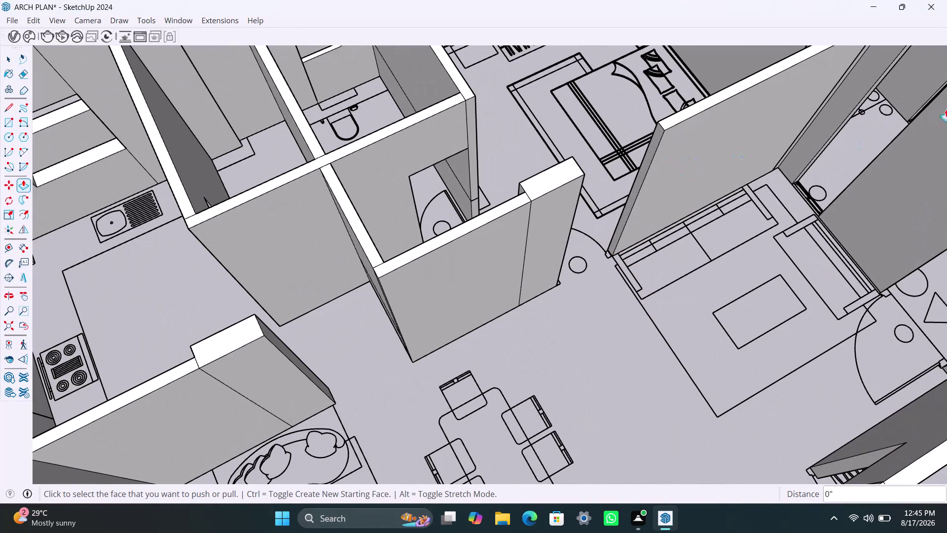
Select the end of the wall beside the sofa and copy its top edge 3' down.
key(space)
click(660, 124)
click(661, 126)
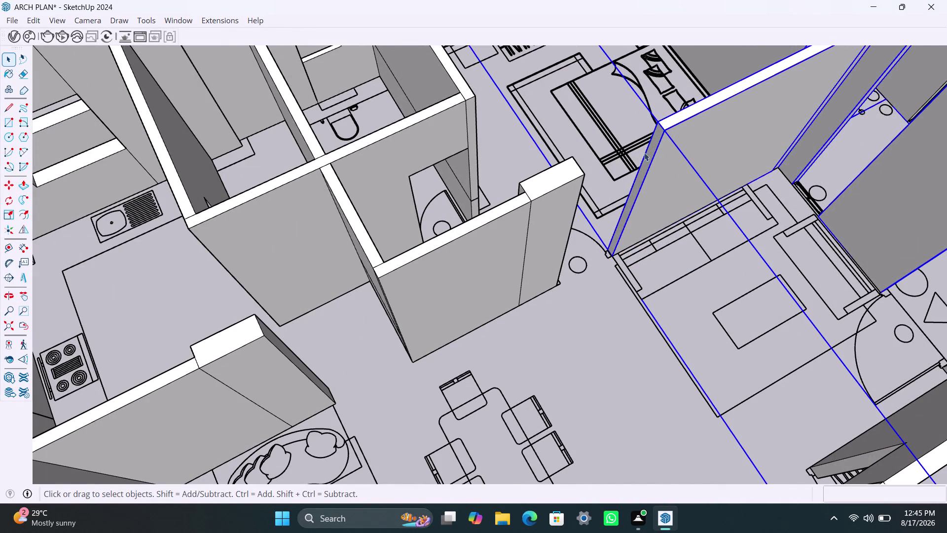
click(598, 305)
scroll(up, 3)
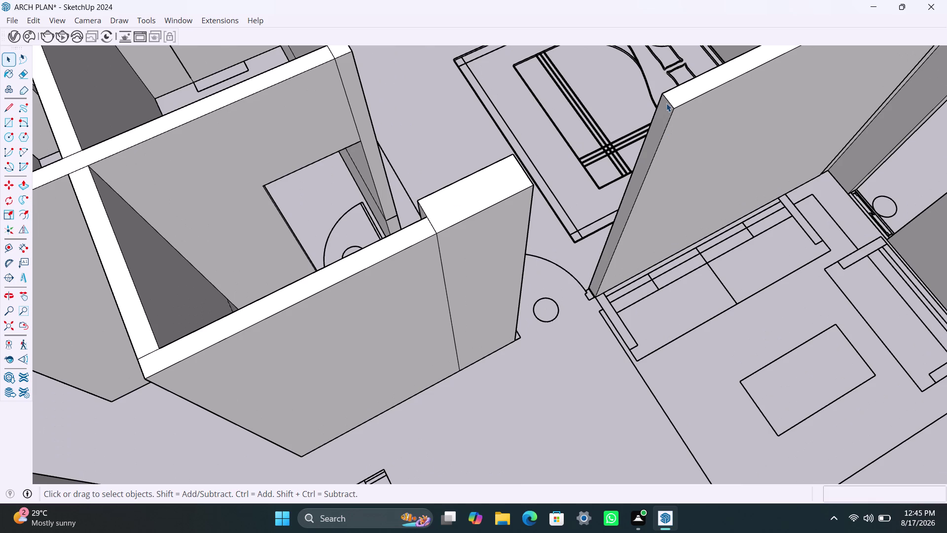
click(668, 99)
double_click(670, 103)
click(670, 103)
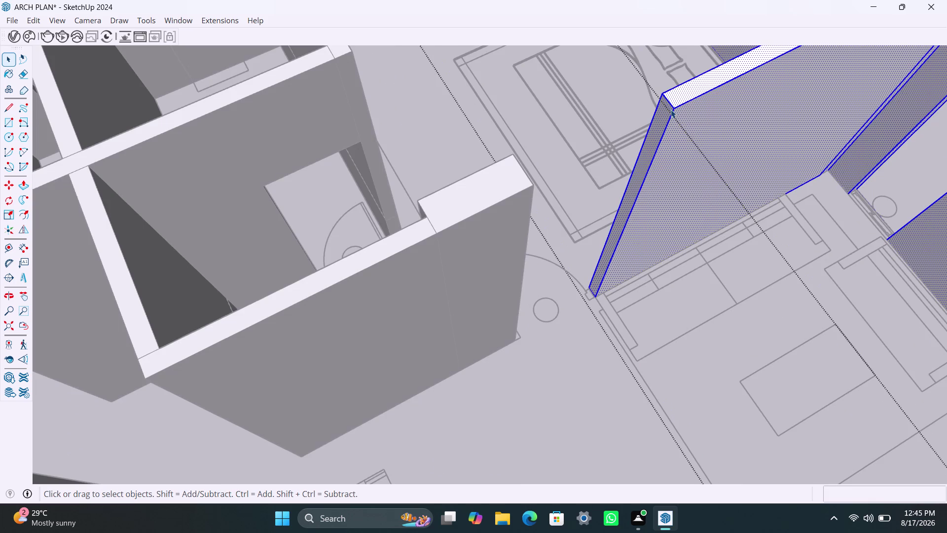
click(671, 109)
click(671, 108)
click(672, 108)
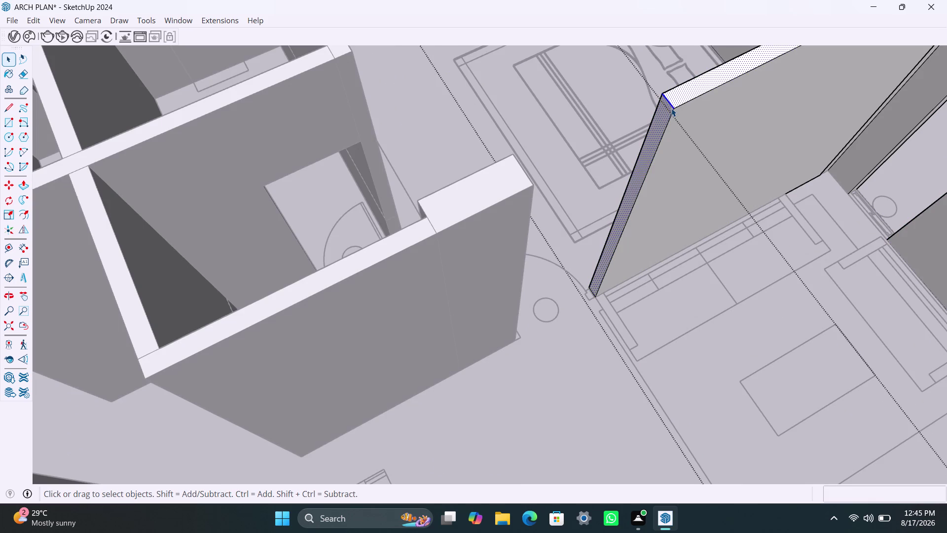
key(m)
click(674, 108)
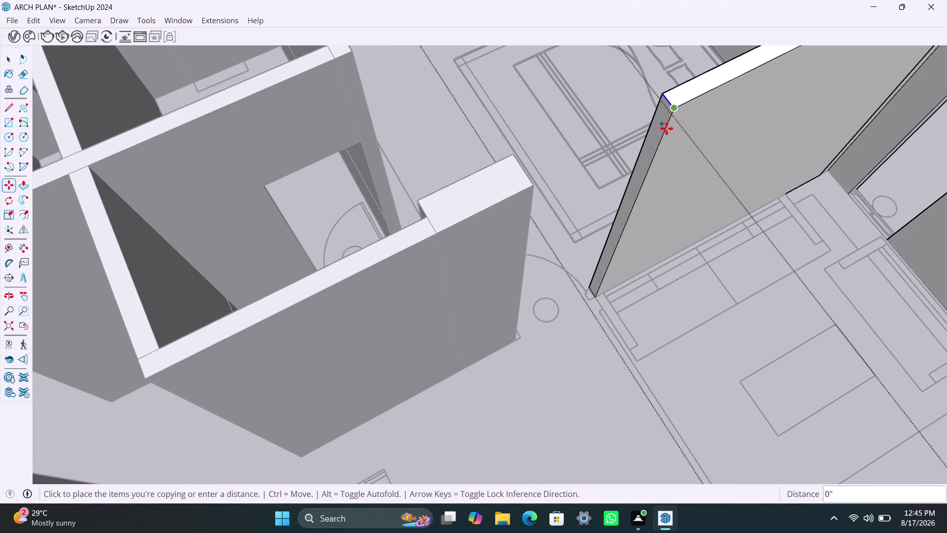
text(3')
key(Return)
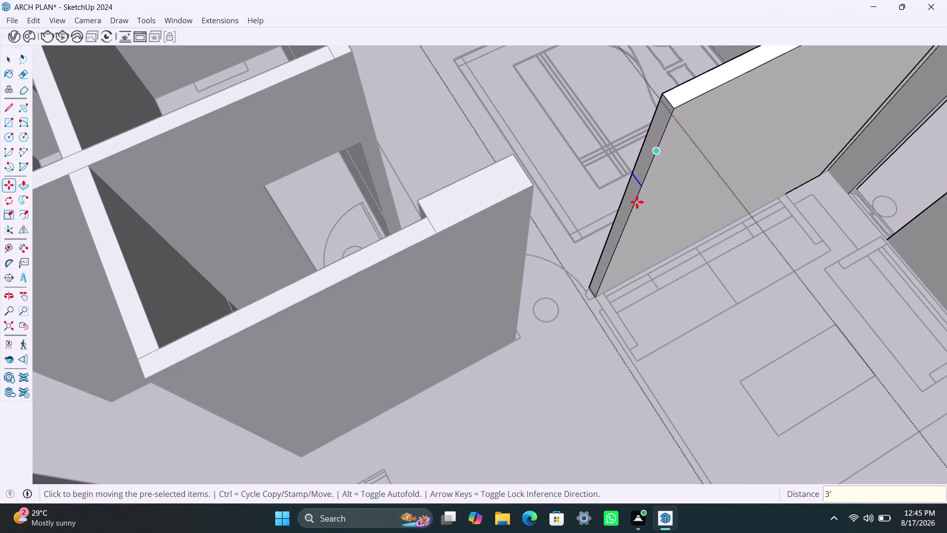
Push/pull the wall-end face by the new edge across to the opposite wall.
key(space)
click(544, 371)
click(650, 165)
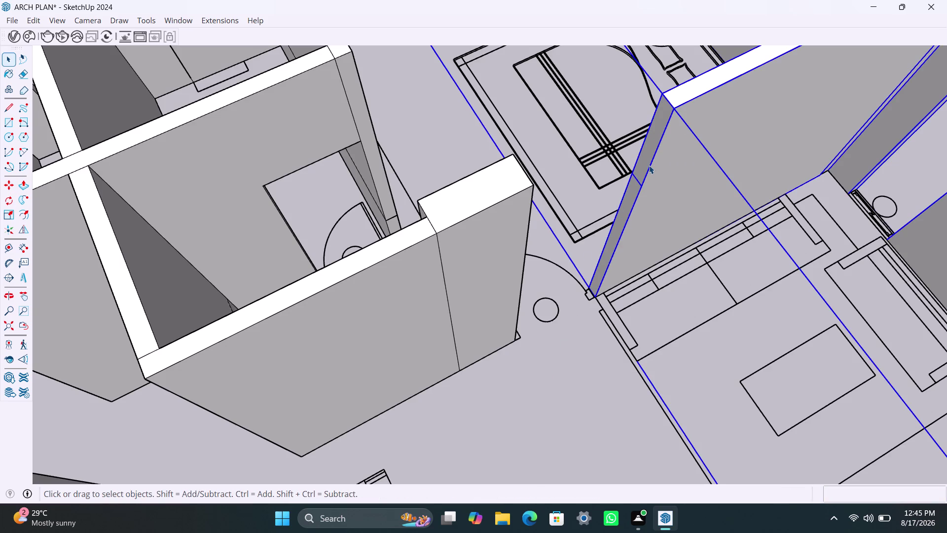
triple_click(649, 165)
click(648, 163)
click(647, 164)
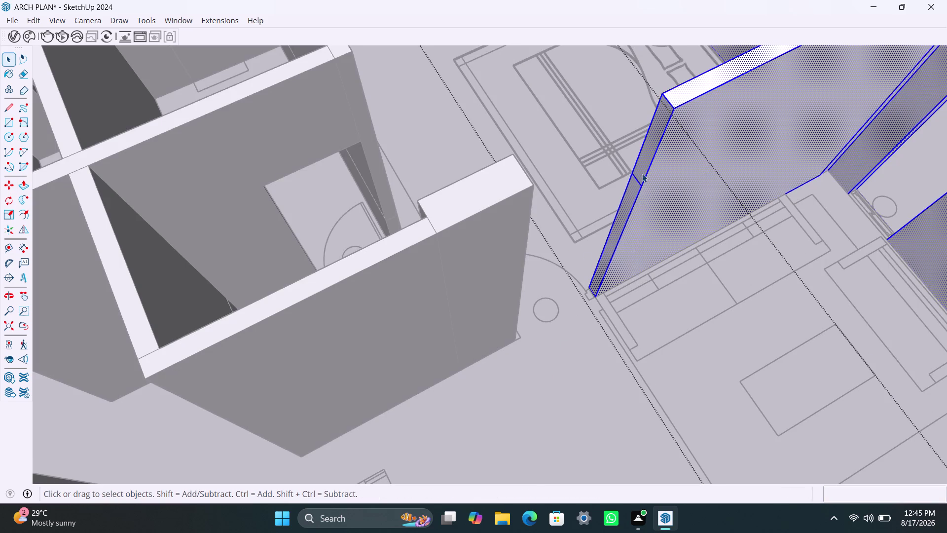
click(642, 174)
key(p)
click(643, 175)
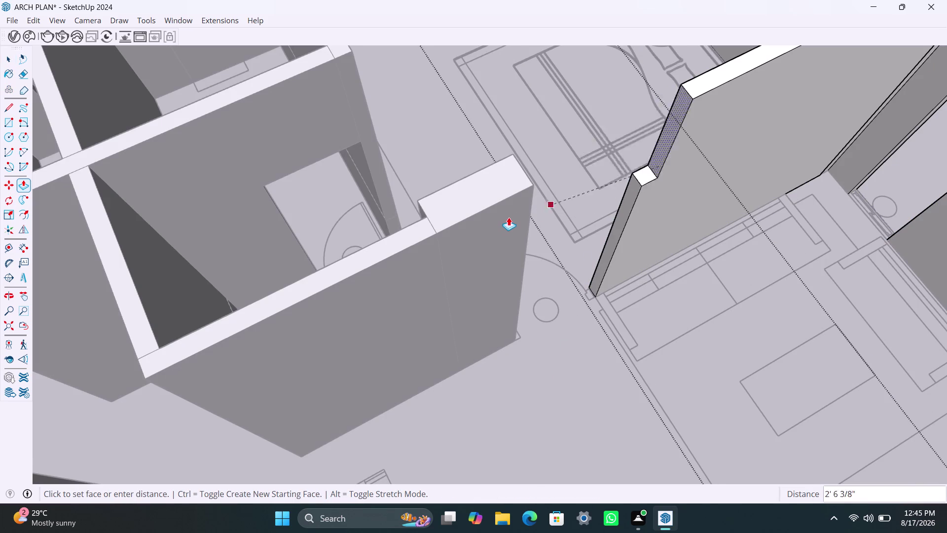
click(533, 209)
key(space)
click(553, 391)
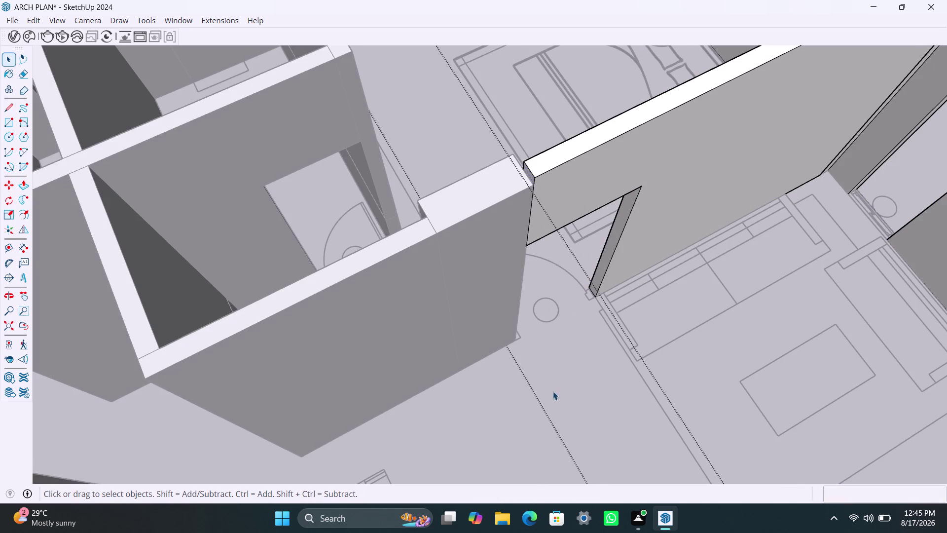
scroll(down, 3)
middle_drag(556, 414, 507, 364)
Push/pull the short wall end's top to the junction height.
double_click(442, 394)
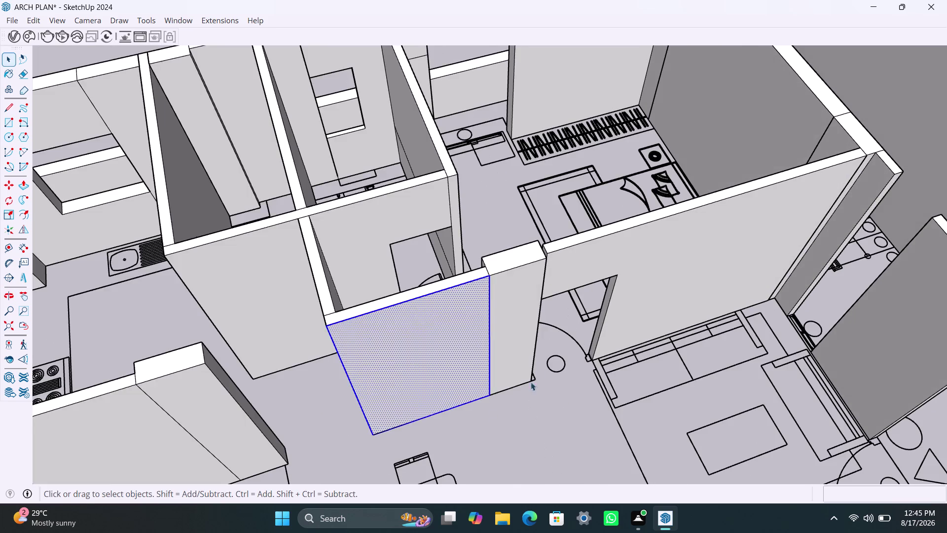
scroll(down, 3)
middle_drag(543, 395, 456, 365)
scroll(up, 3)
scroll(up, 3)
middle_drag(442, 263, 487, 265)
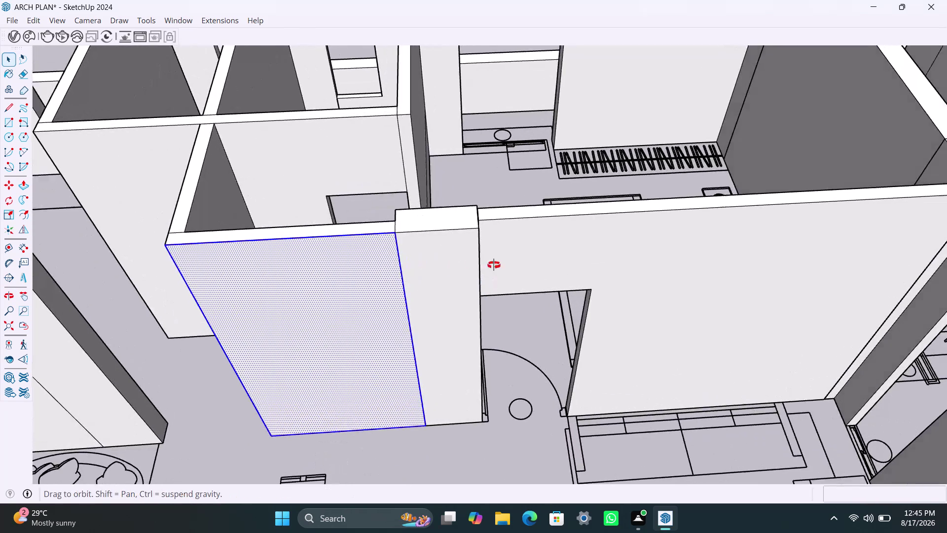
middle_drag(486, 265, 608, 244)
scroll(up, 3)
click(455, 232)
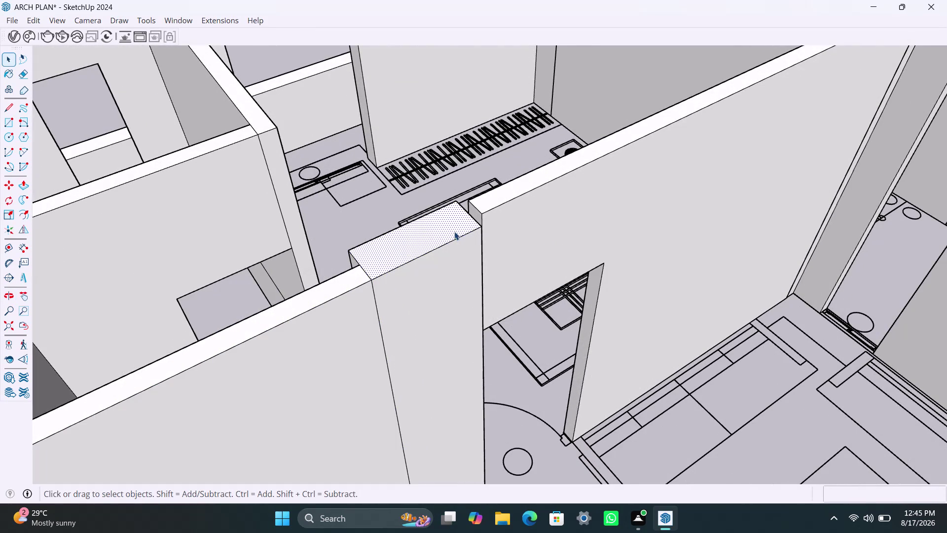
key(p)
click(459, 136)
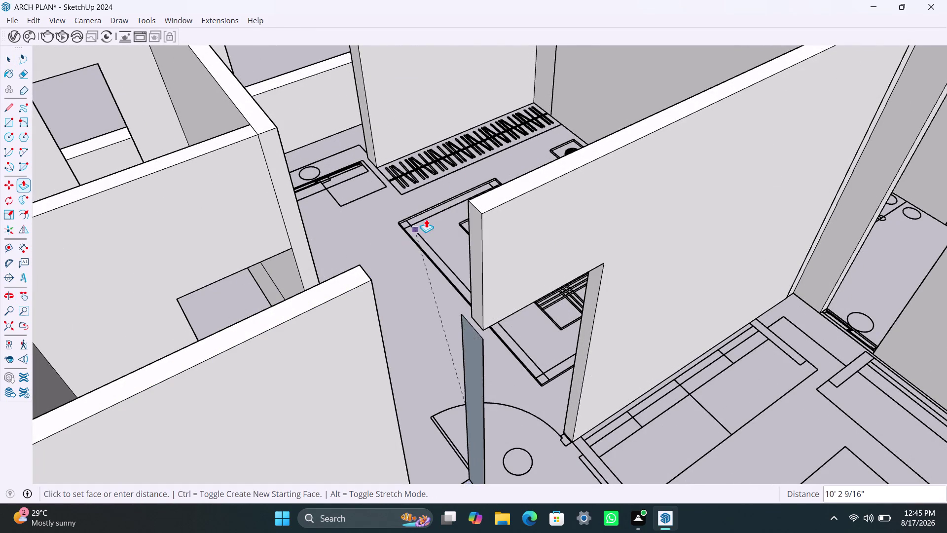
click(511, 200)
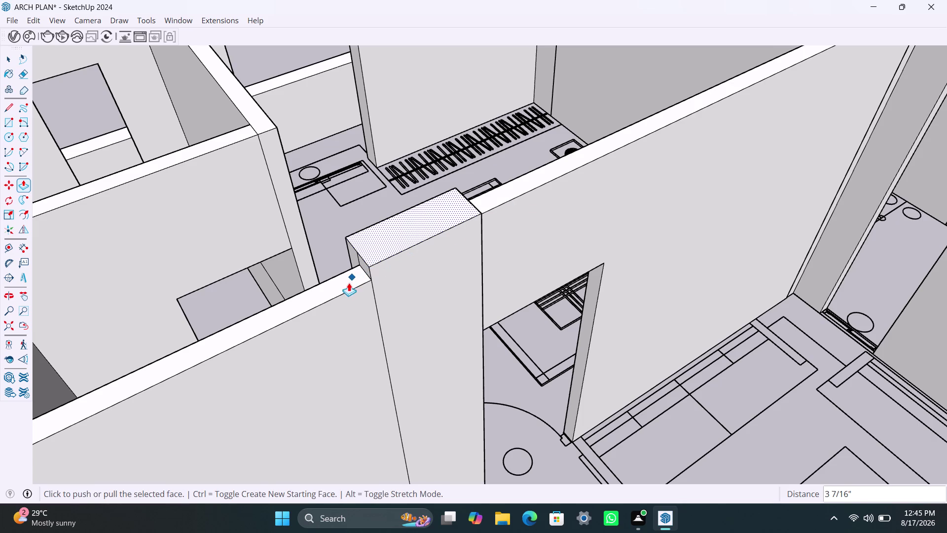
key(space)
Raise the long wall top to match, and apply the same height to the next wall top.
click(346, 284)
key(p)
click(347, 283)
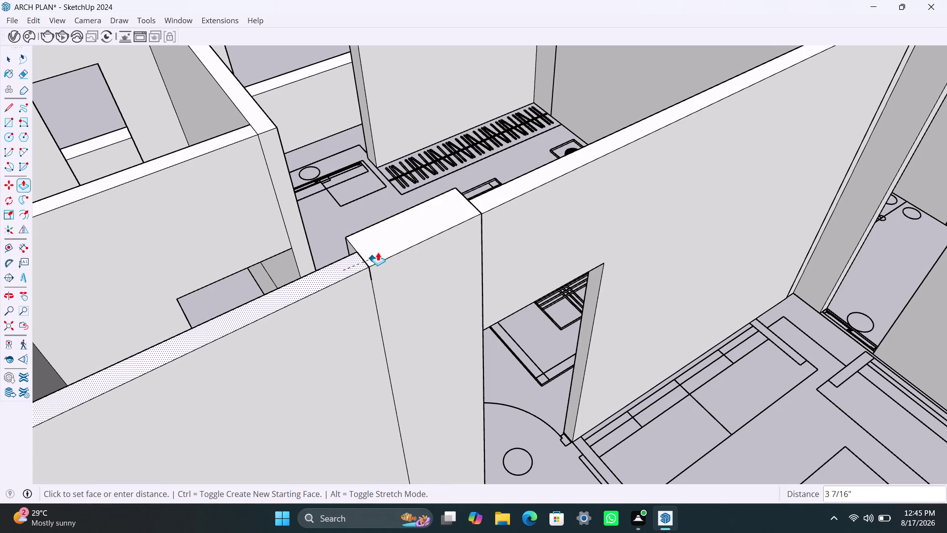
click(380, 249)
scroll(down, 3)
scroll(up, 3)
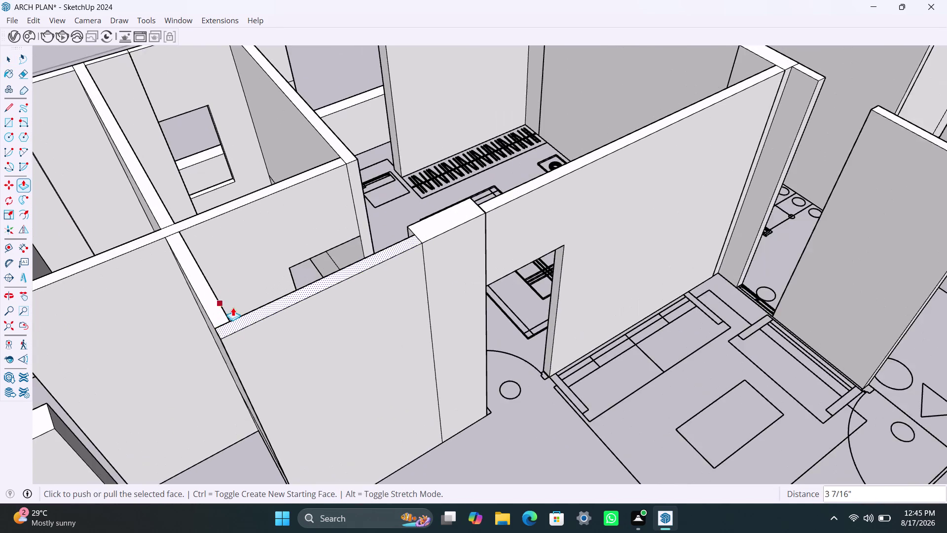
scroll(up, 3)
key(space)
click(209, 310)
Check the joined tops, then raise the low wall top flush with the next junction.
scroll(up, 3)
middle_drag(224, 341, 247, 342)
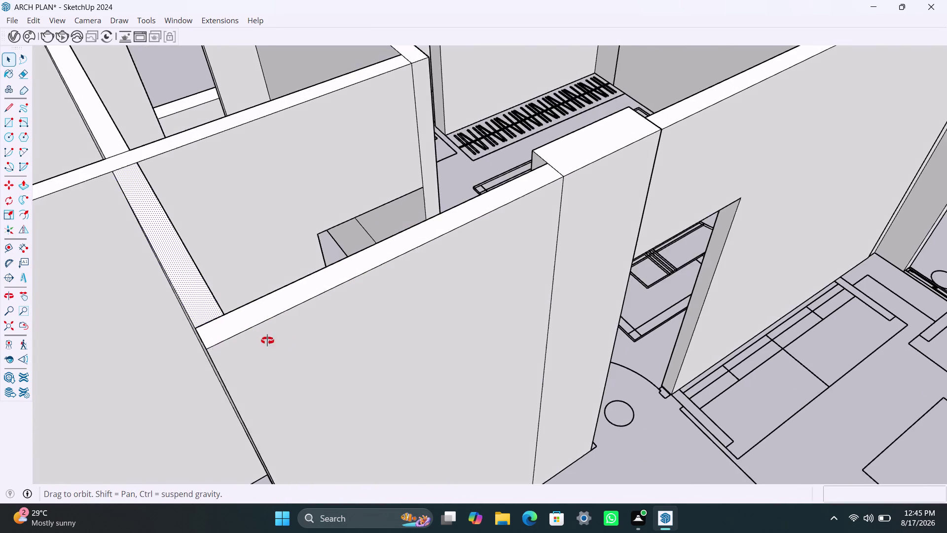
middle_drag(247, 342, 332, 320)
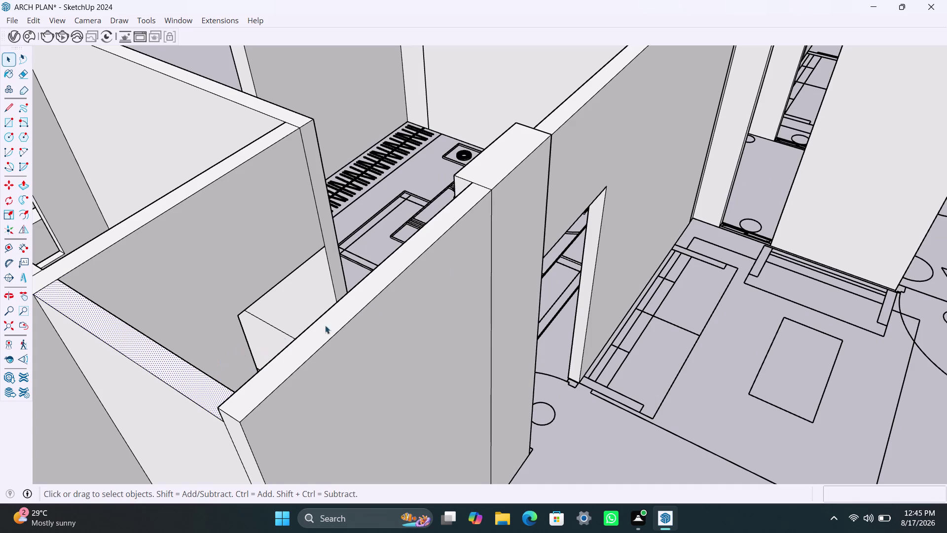
scroll(down, 3)
scroll(down, 3)
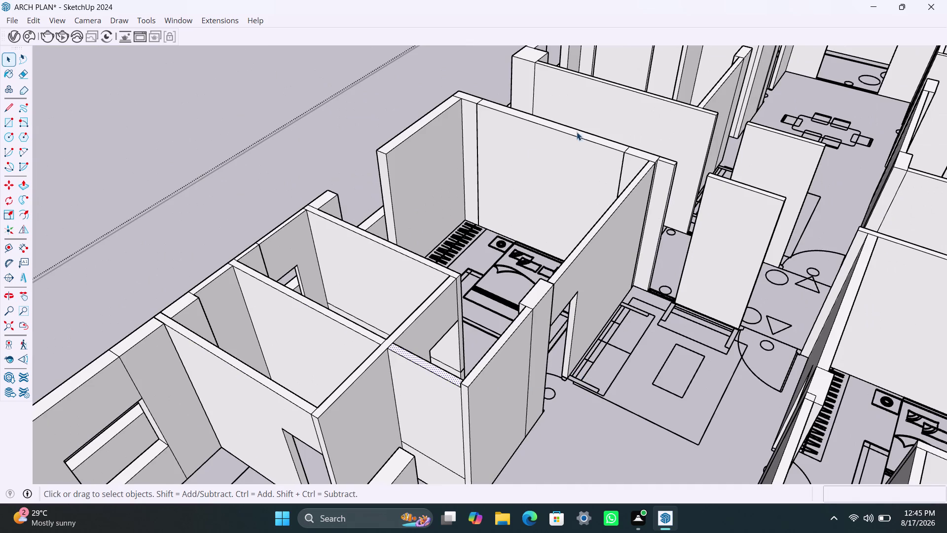
scroll(down, 3)
middle_drag(464, 293, 604, 228)
scroll(up, 3)
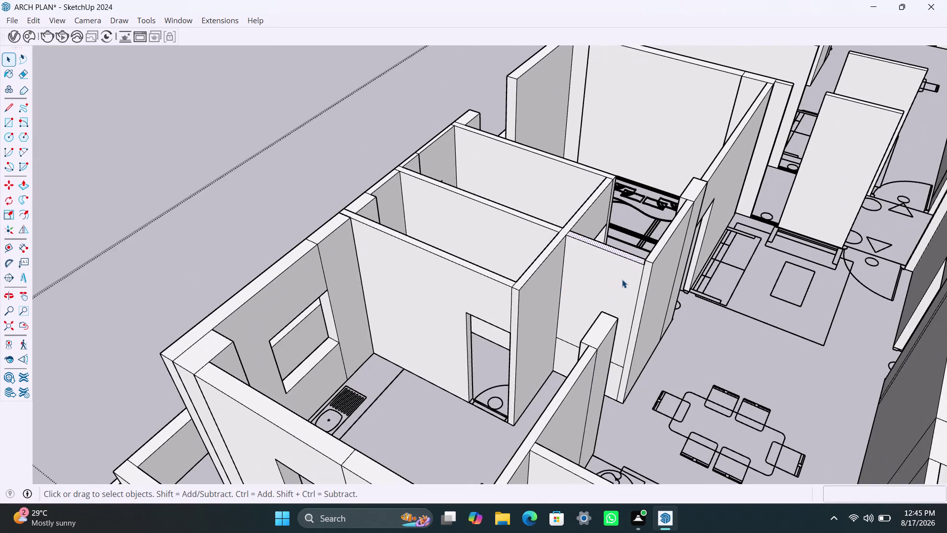
scroll(up, 3)
key(p)
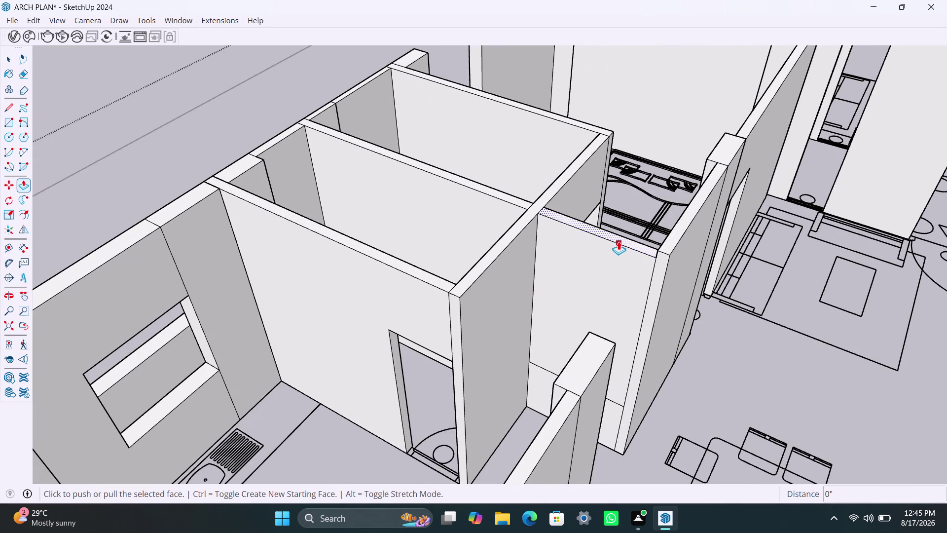
click(627, 237)
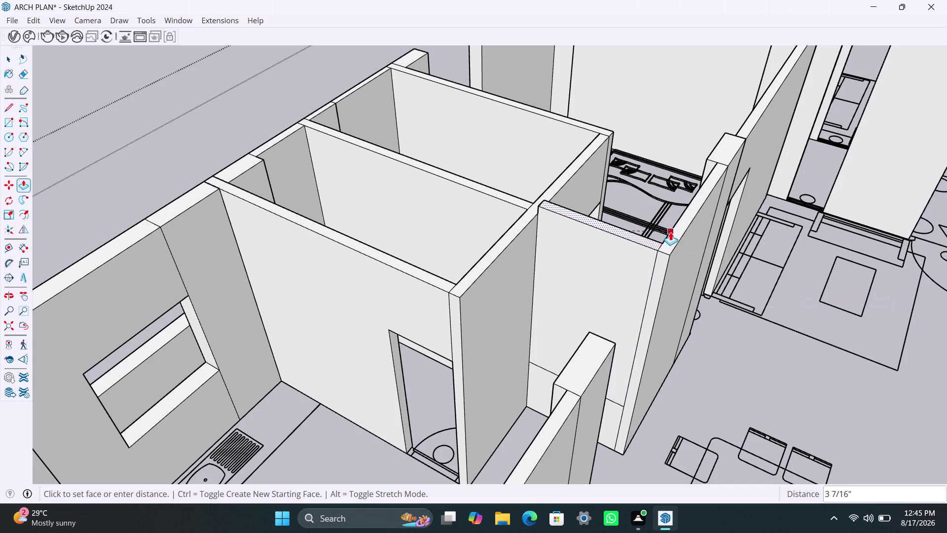
click(671, 232)
key(space)
click(507, 233)
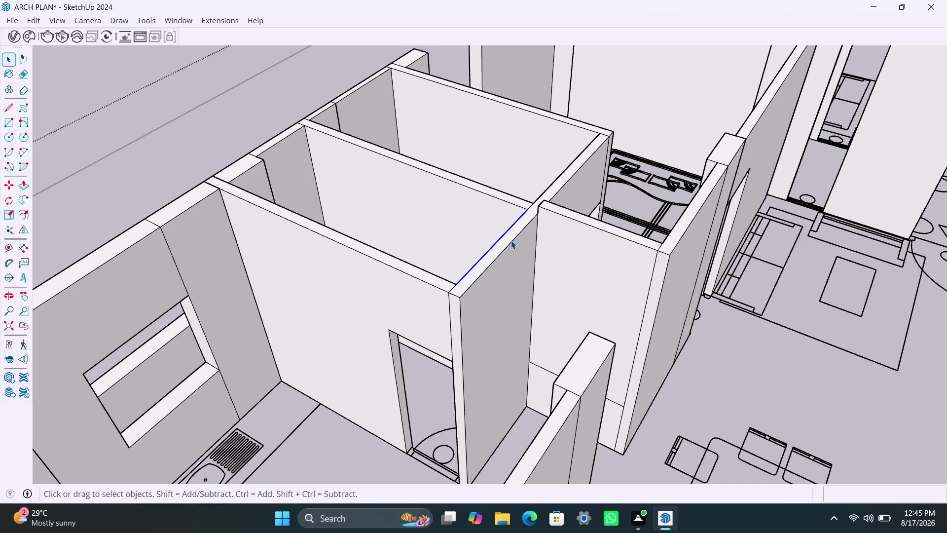
Select the partition wall's top face and extend it to its limit.
click(510, 240)
click(503, 237)
click(507, 241)
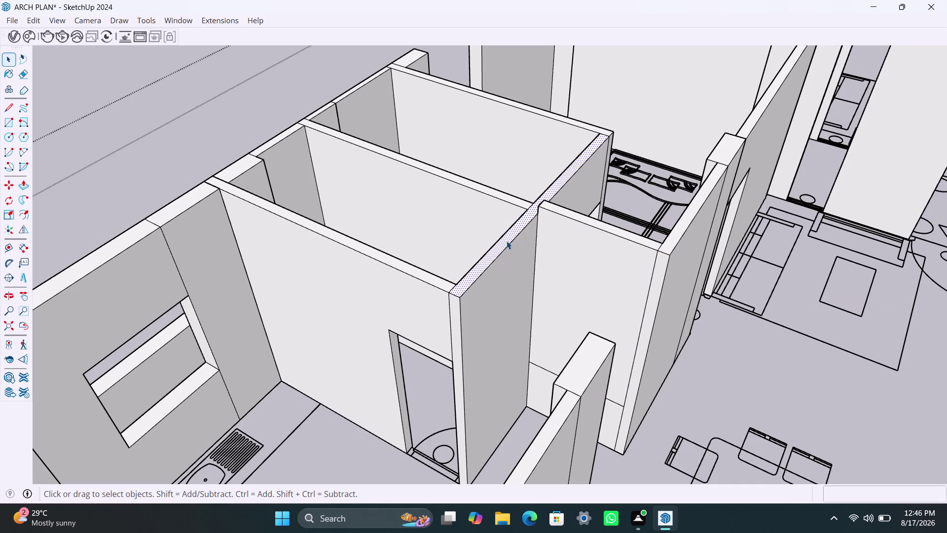
key(p)
click(506, 240)
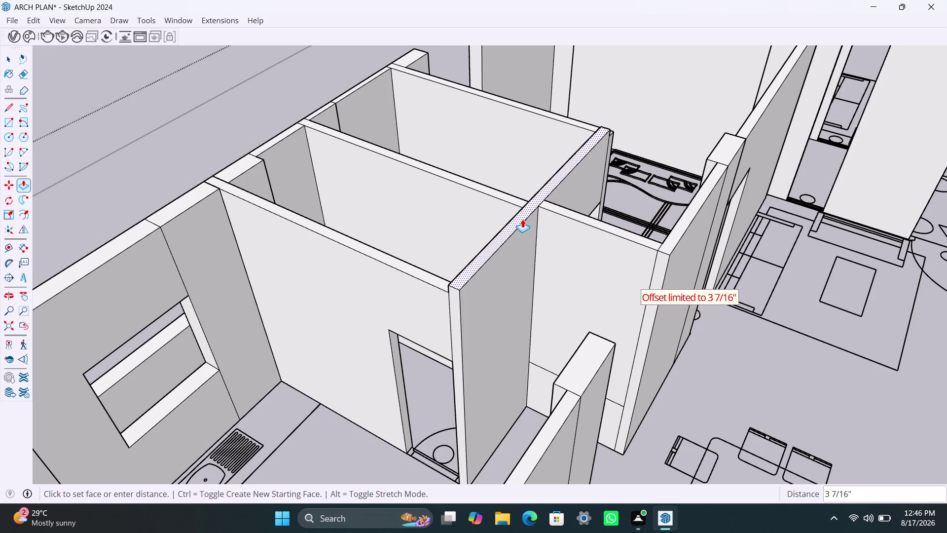
click(559, 224)
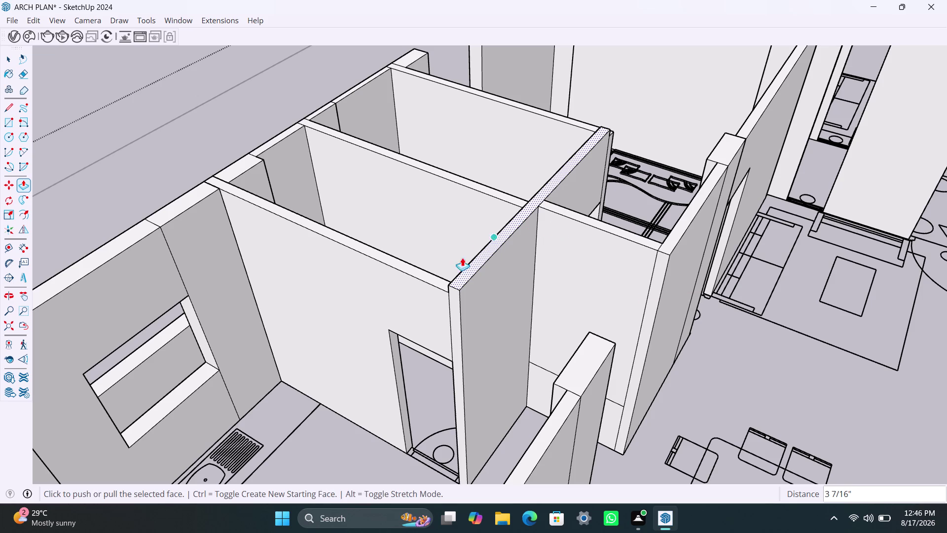
key(space)
Extend one more long wall top to meet its neighbouring wall.
click(442, 282)
key(p)
click(442, 282)
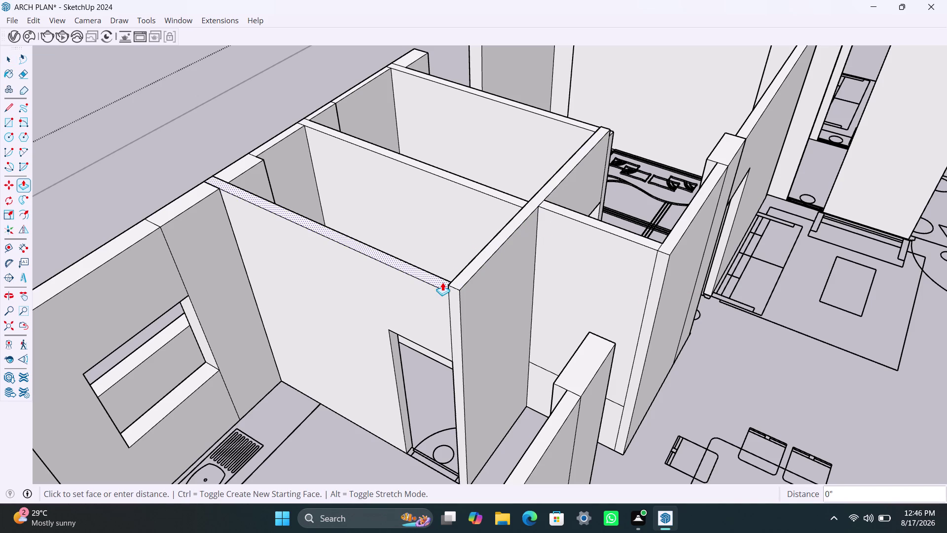
click(463, 267)
key(space)
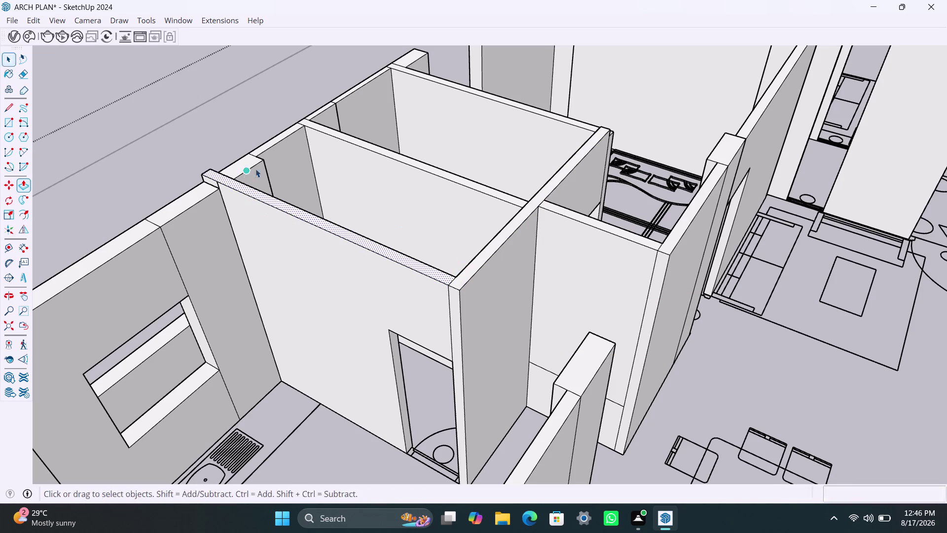
scroll(down, 3)
Orbit and zoom around the apartment layout to survey the walls.
middle_drag(607, 257, 410, 246)
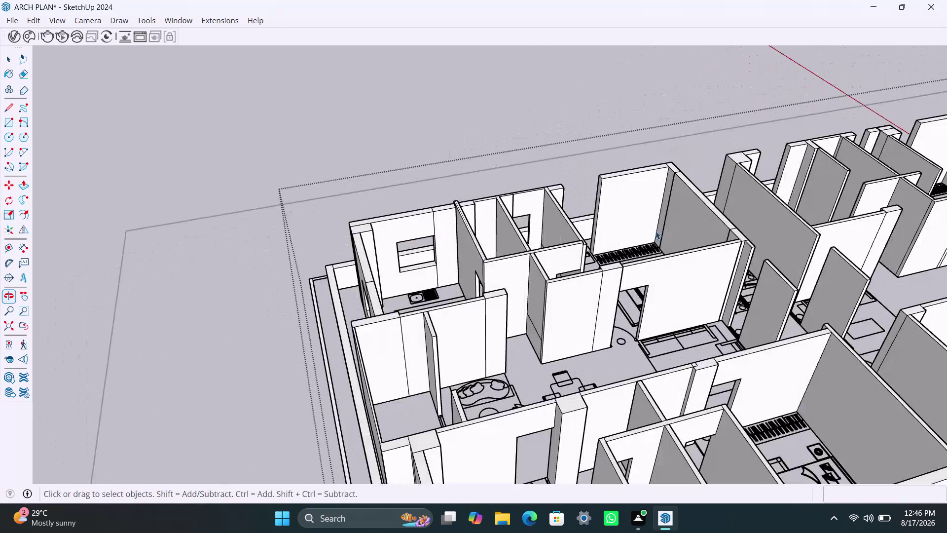
scroll(up, 3)
middle_drag(716, 254, 590, 219)
scroll(up, 3)
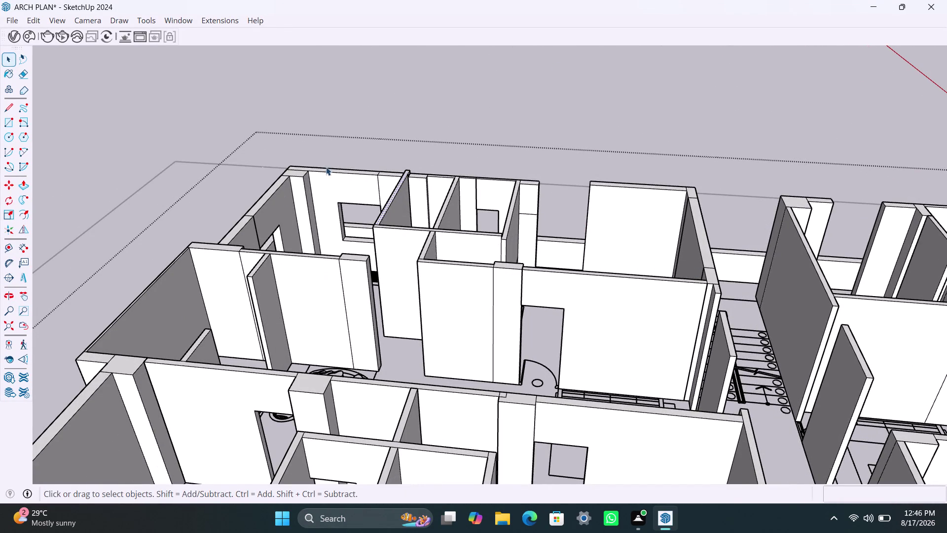
scroll(up, 3)
scroll(up, 3)
scroll(down, 3)
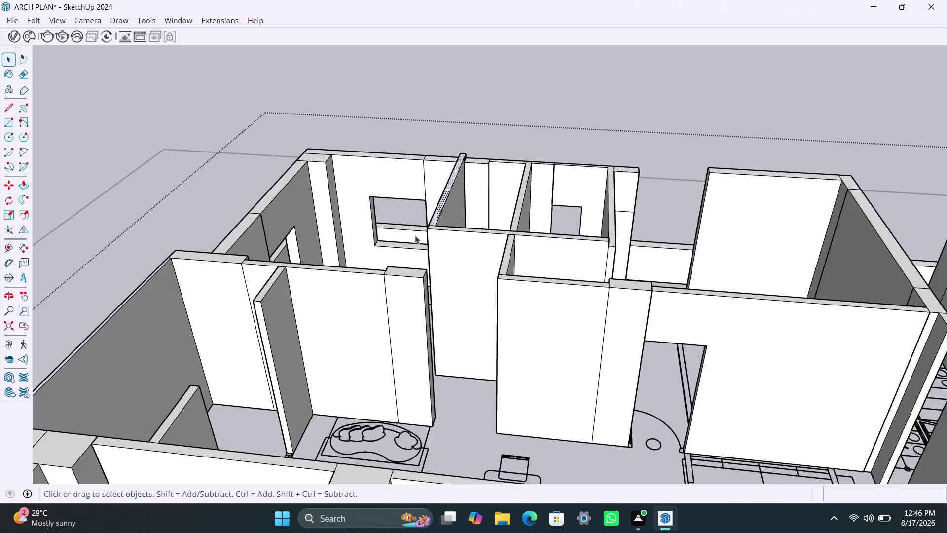
scroll(down, 3)
Select a back-room wall, then undo the last nine actions.
click(435, 195)
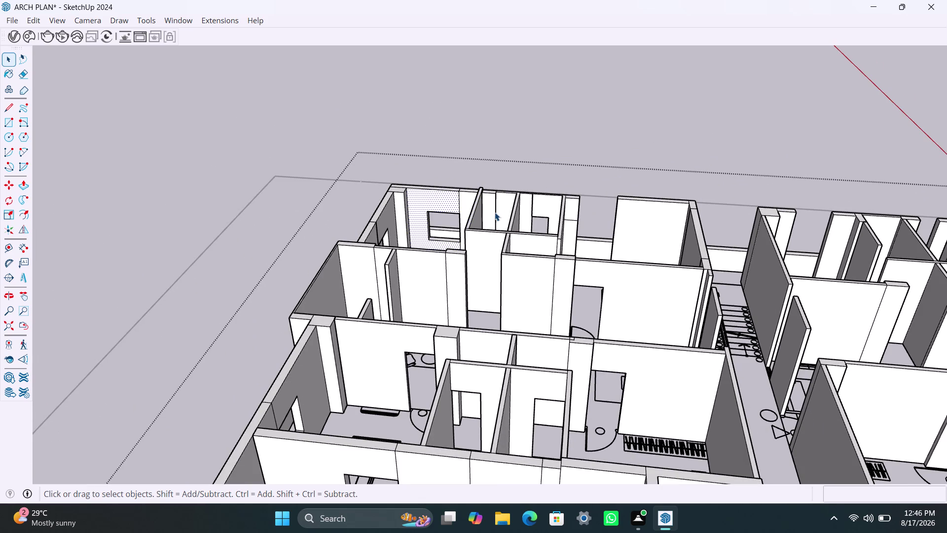
key(ctrl+z)
key(ctrl+z)
key(ctrl+z)
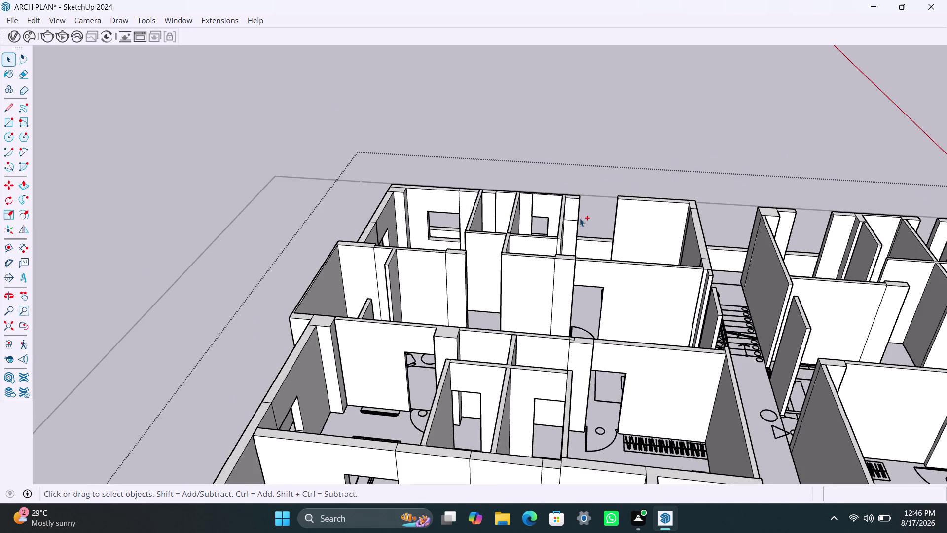
key(ctrl+z)
key(ctrl+z)
key(ctrl+z)
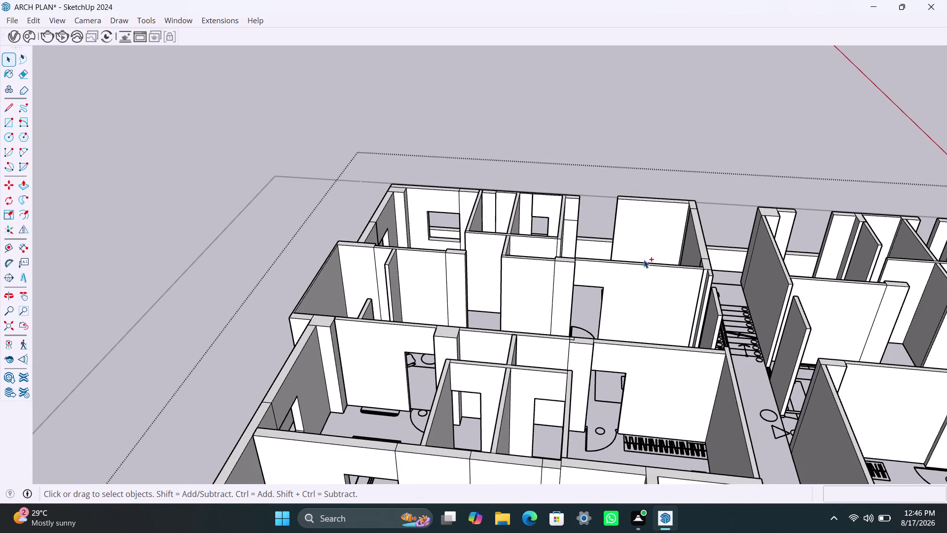
key(ctrl+z)
key(ctrl+z)
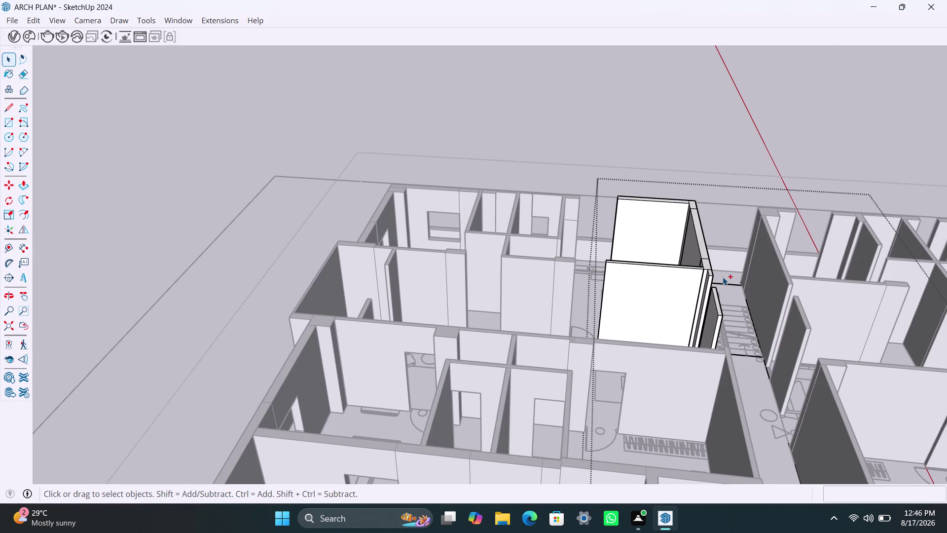
key(ctrl+z)
Orbit and zoom in close on the partition wall end near the corridor.
scroll(up, 3)
scroll(up, 3)
middle_drag(686, 267, 692, 272)
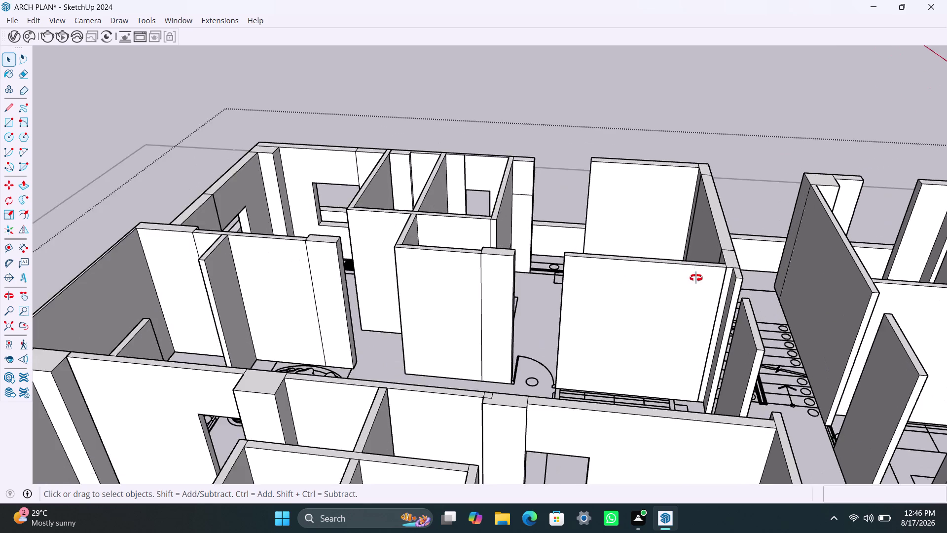
middle_drag(692, 272, 712, 304)
scroll(up, 3)
middle_drag(558, 327, 499, 287)
scroll(up, 3)
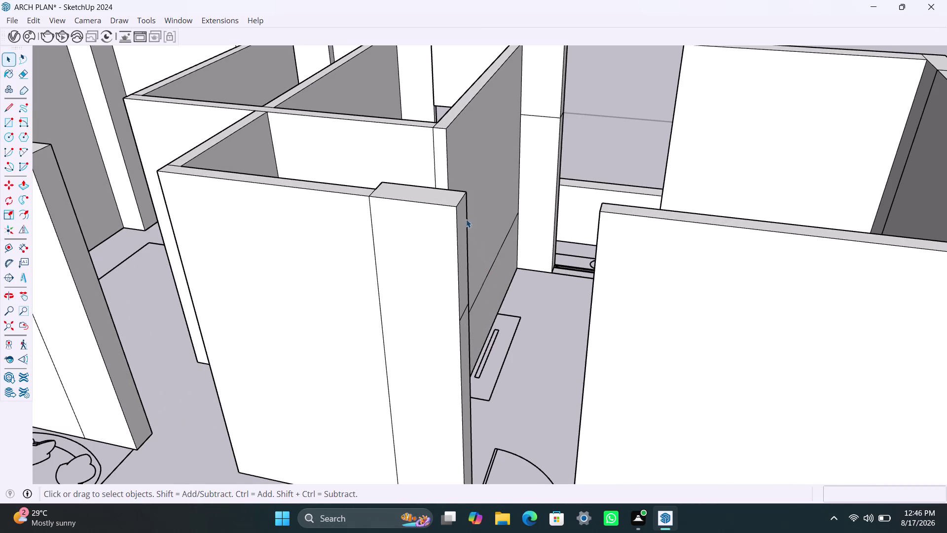
Copy the vertical wall-end edge 3' down from the wall's top corner.
click(459, 202)
scroll(left, 3)
scroll(right, 3)
scroll(up, 3)
scroll(down, 3)
scroll(left, 3)
key(m)
scroll(down, 3)
scroll(left, 3)
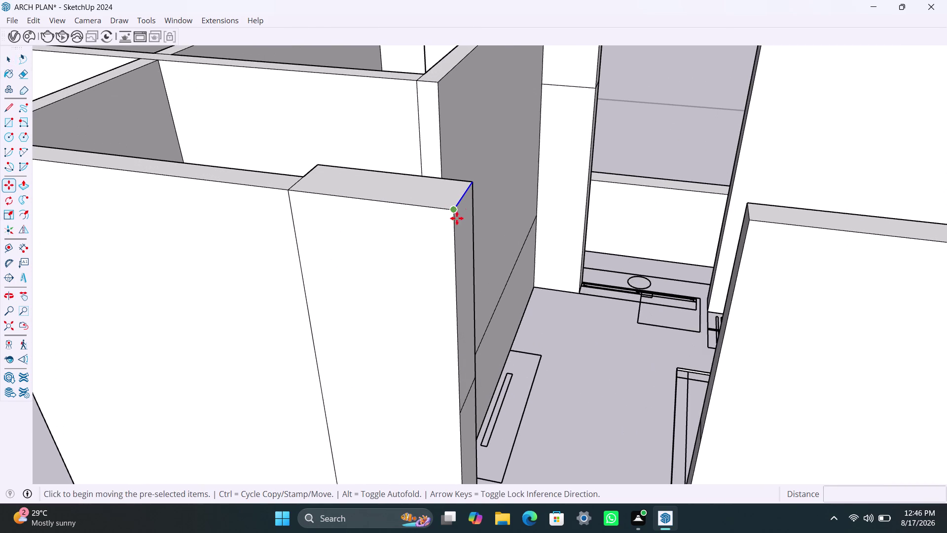
click(455, 214)
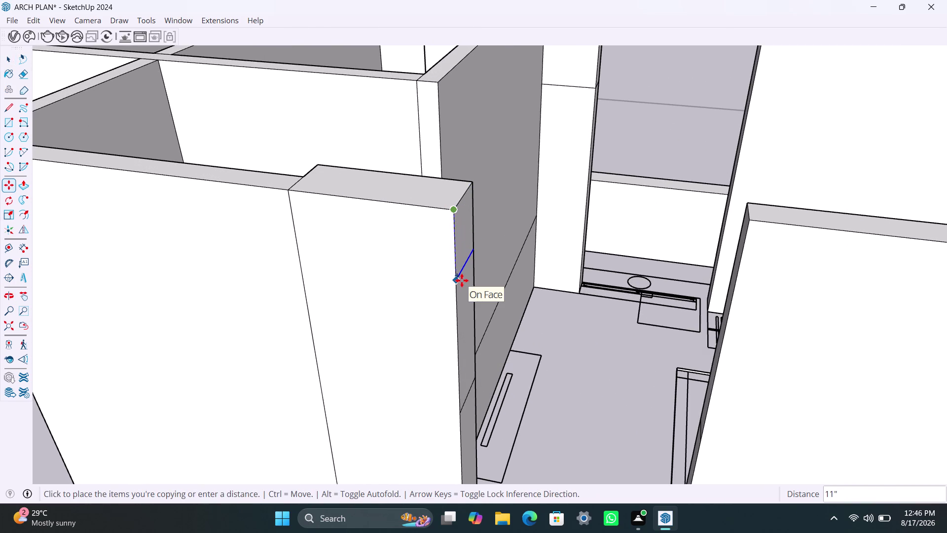
text(3')
key(Return)
Push/pull the face above the doorway toward the neighbouring wall.
key(space)
click(462, 278)
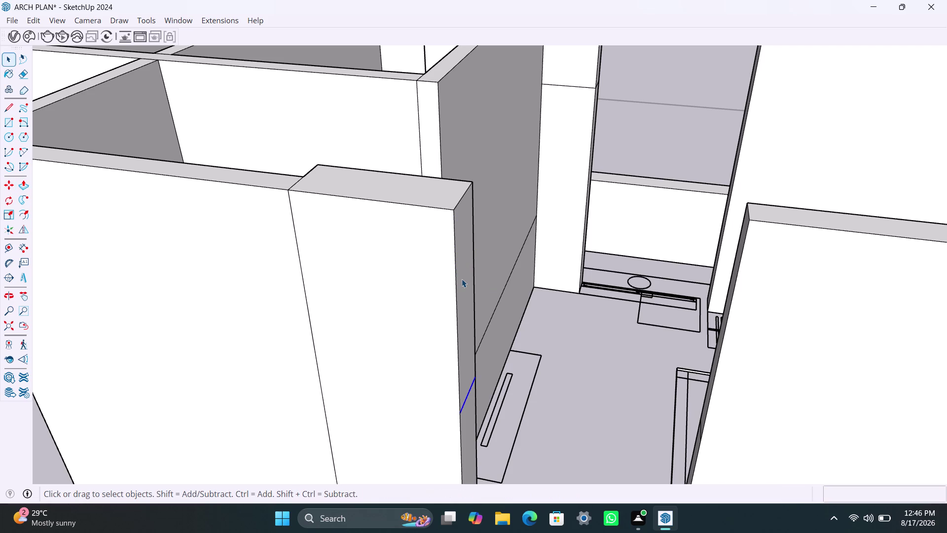
key(p)
click(462, 279)
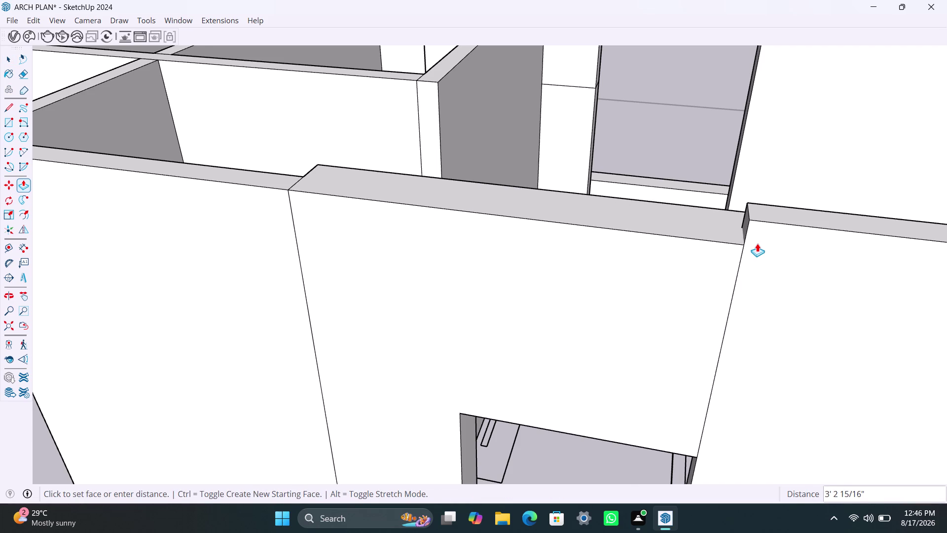
key(ctrl+z)
scroll(down, 3)
key(space)
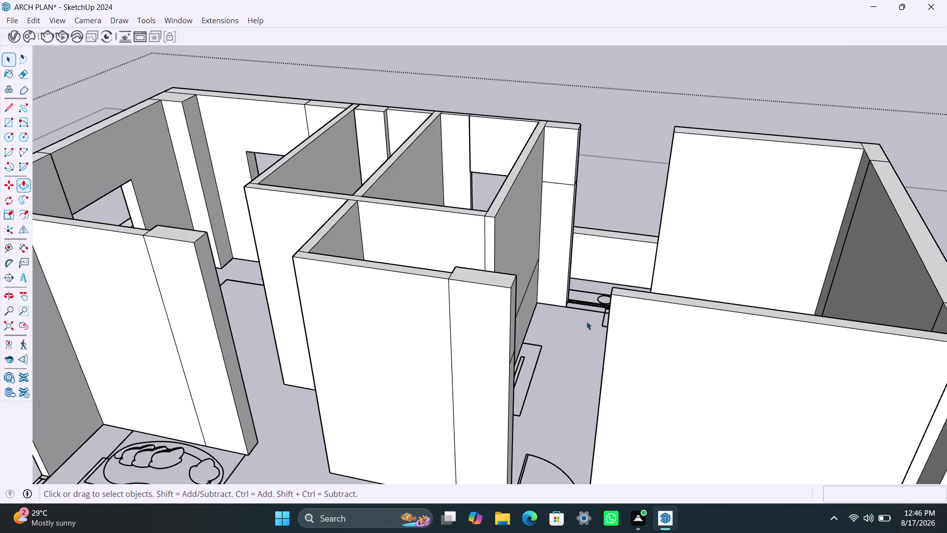
Orbit out to inspect the lintel and the rooms beside the staircase.
scroll(down, 3)
middle_drag(584, 326, 629, 322)
scroll(up, 3)
middle_drag(646, 323, 733, 328)
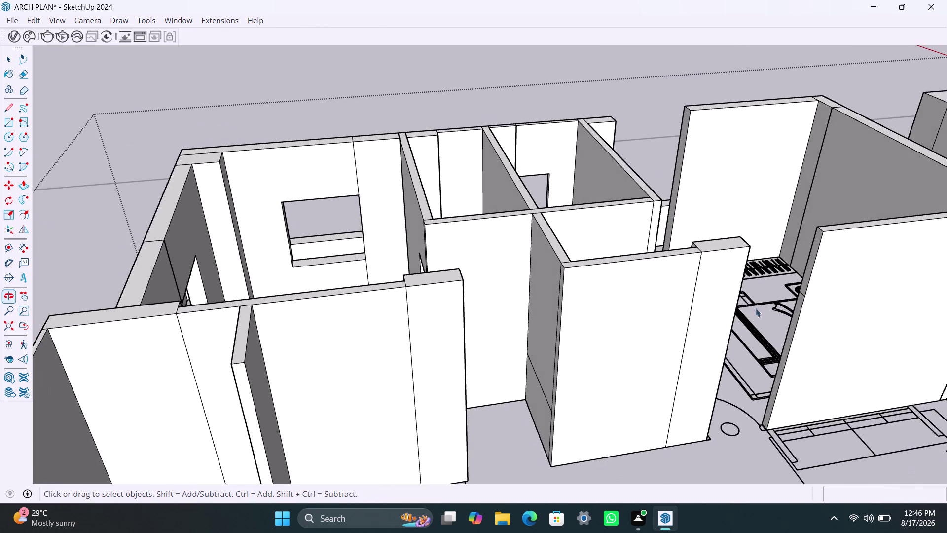
scroll(up, 3)
scroll(down, 3)
scroll(down, 3)
middle_drag(852, 284, 814, 276)
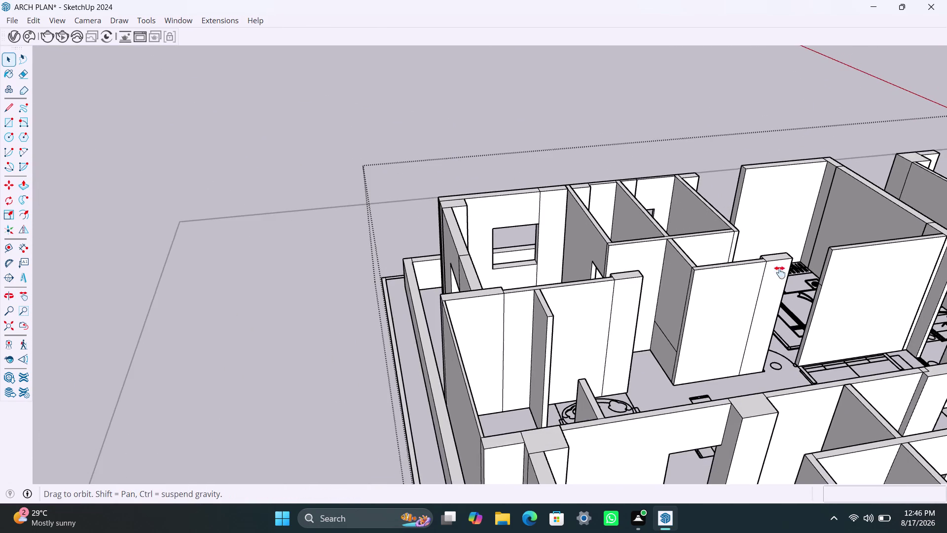
middle_drag(815, 276, 627, 248)
Select the bathroom wall group beside the staircase, zoom in on it, and enter it.
click(640, 217)
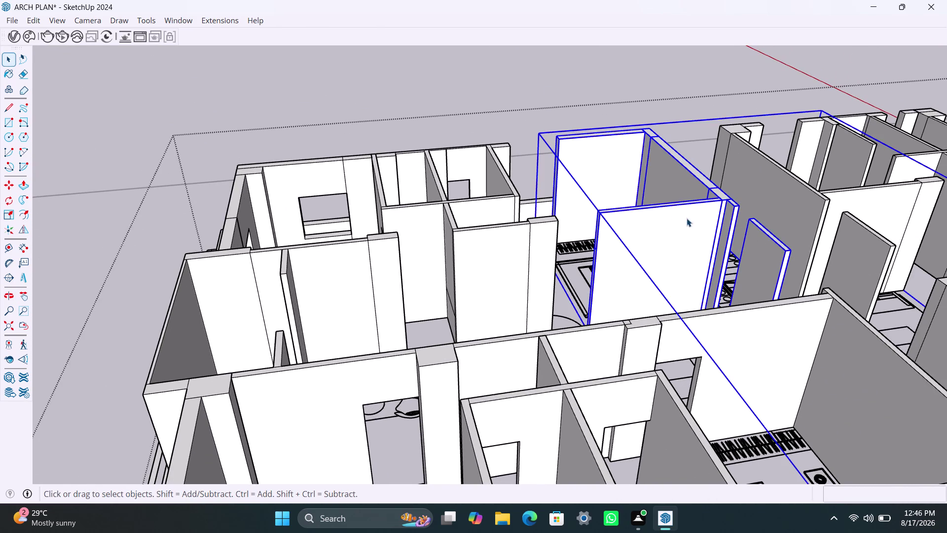
scroll(down, 3)
scroll(down, 3)
scroll(down, 3)
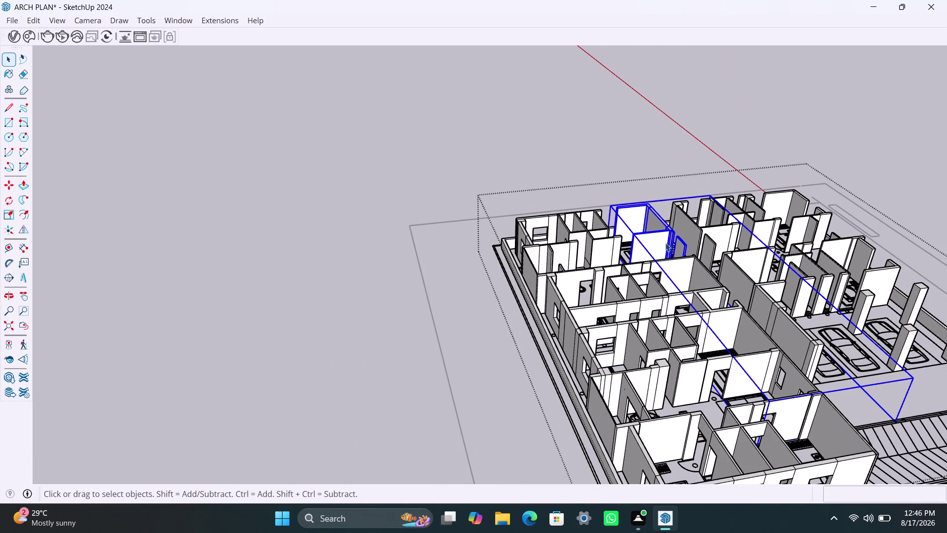
middle_drag(669, 232, 637, 294)
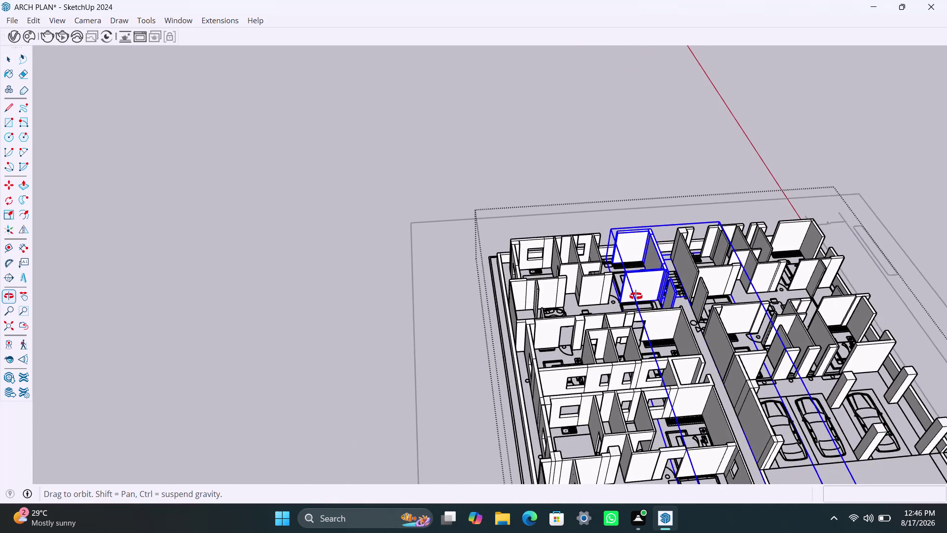
middle_drag(636, 293, 632, 309)
scroll(up, 3)
scroll(up, 3)
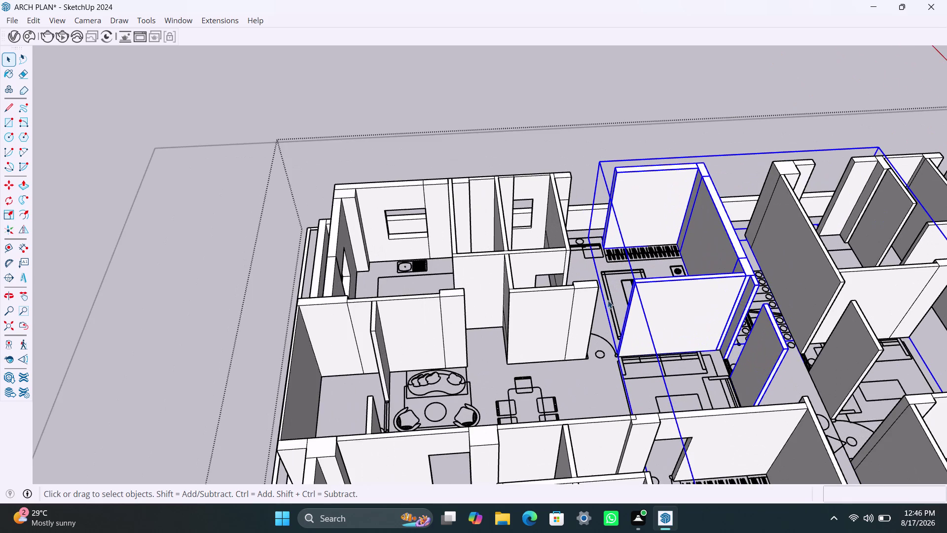
scroll(up, 3)
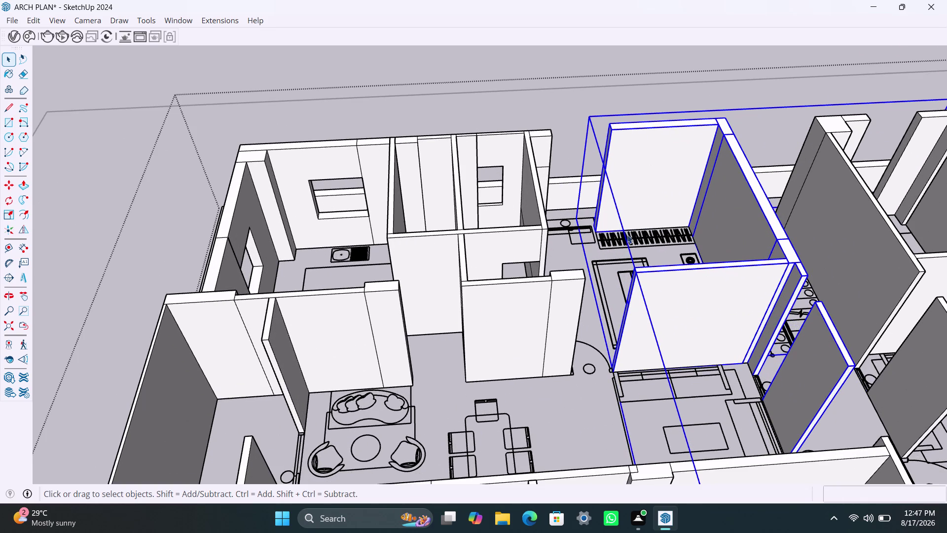
scroll(up, 3)
scroll(up, 3)
middle_drag(643, 294, 681, 299)
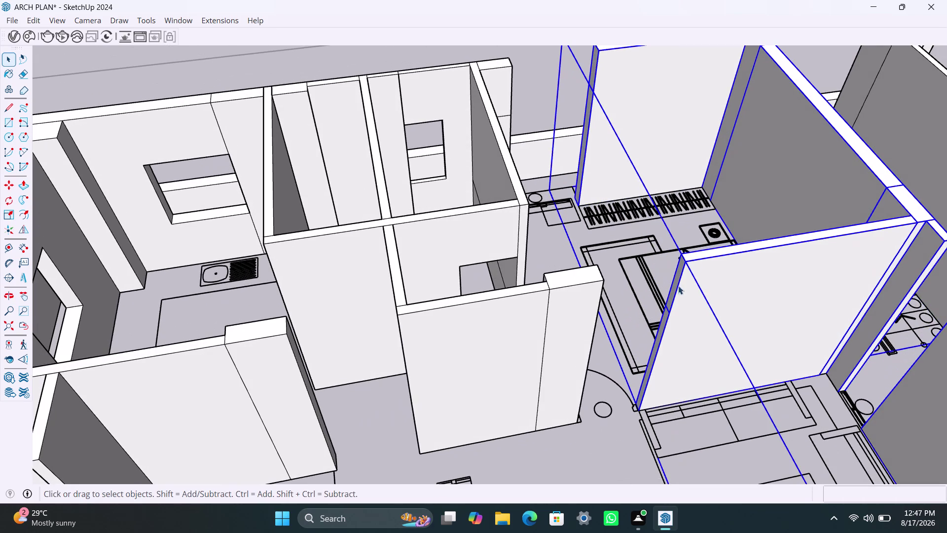
key(space)
double_click(686, 264)
Copy the vertical edge at the wall end down the wall with Move.
click(684, 263)
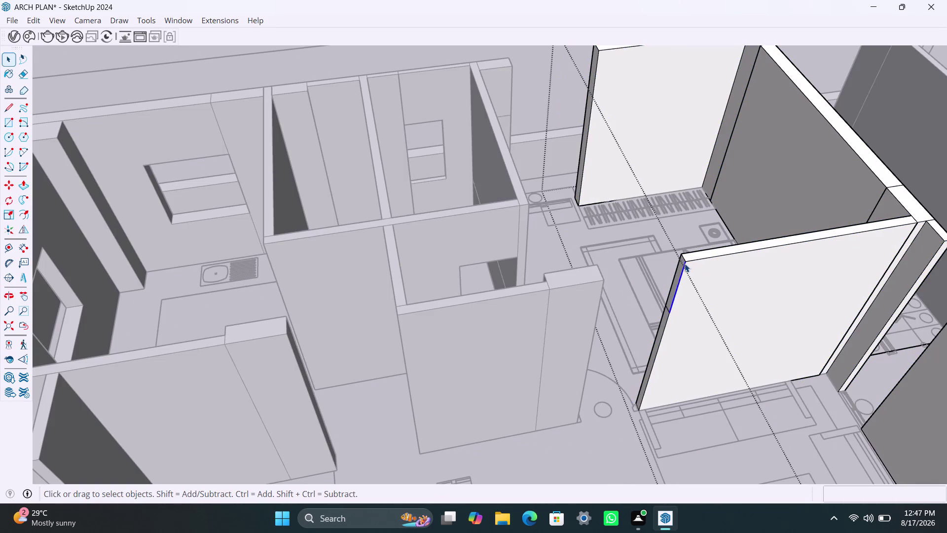
scroll(up, 3)
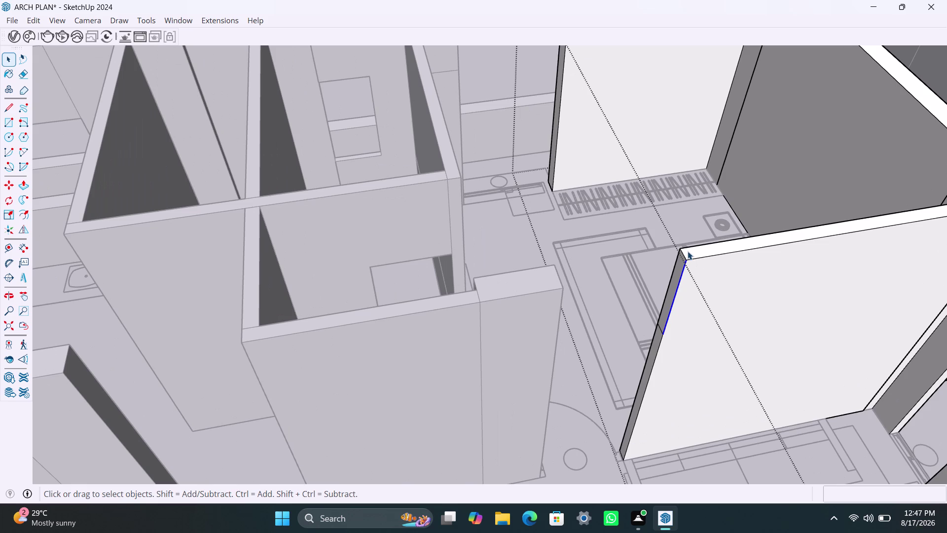
click(683, 255)
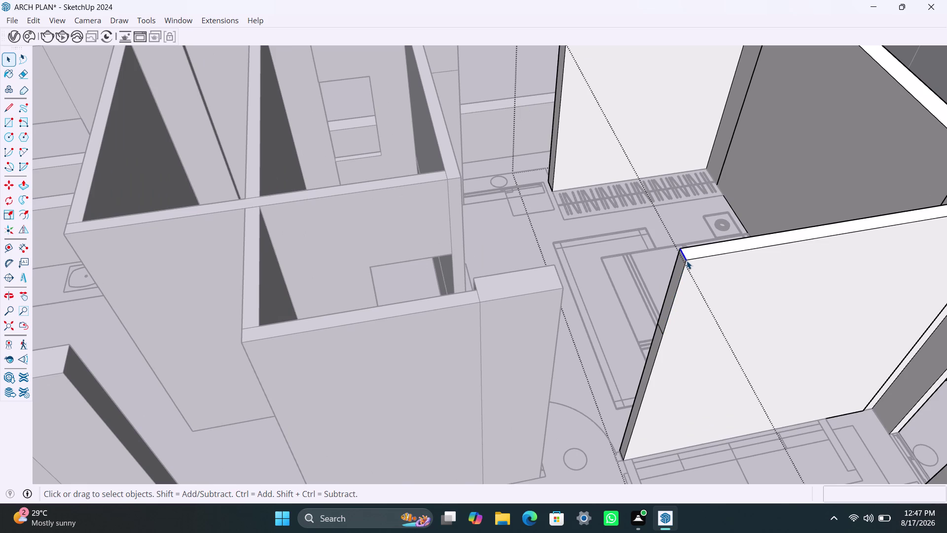
key(m)
click(687, 261)
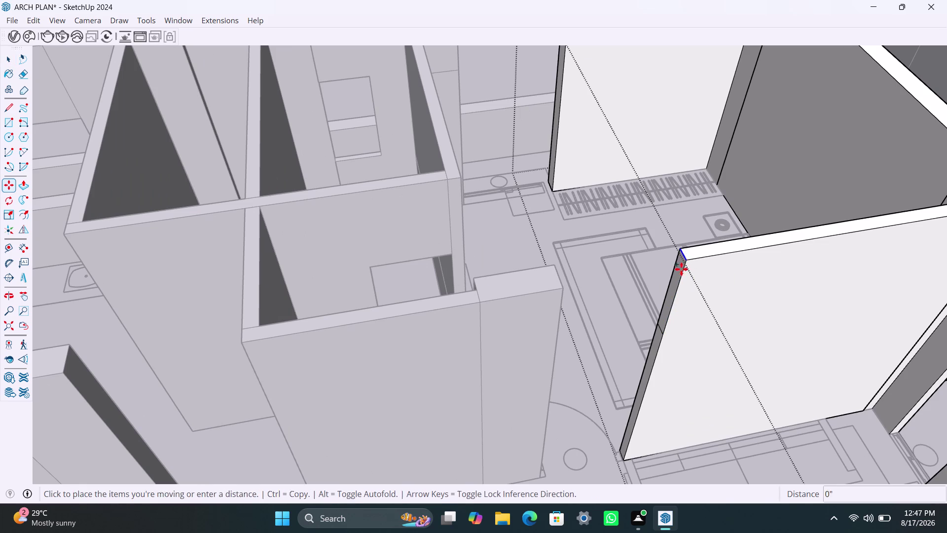
key(space)
click(667, 319)
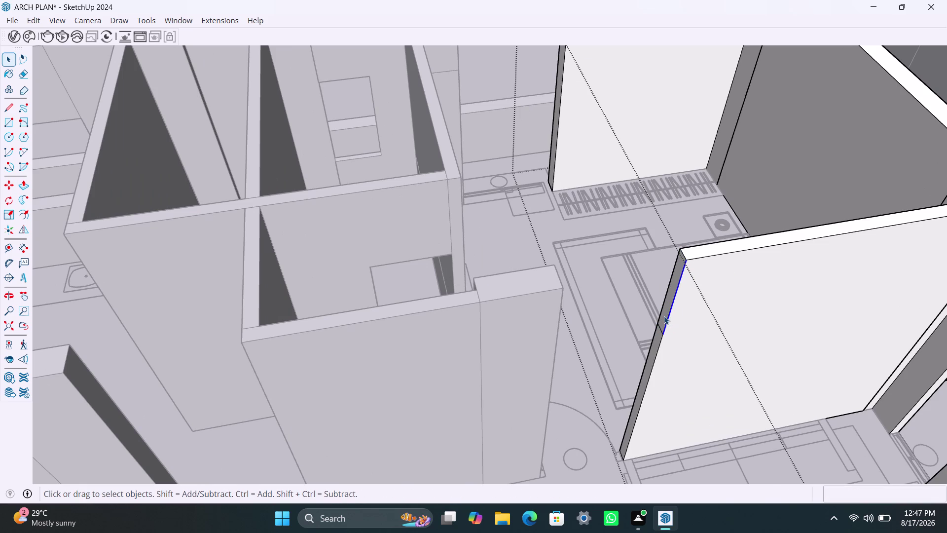
Push/pull the wall-end face up to height.
click(662, 316)
key(p)
click(665, 315)
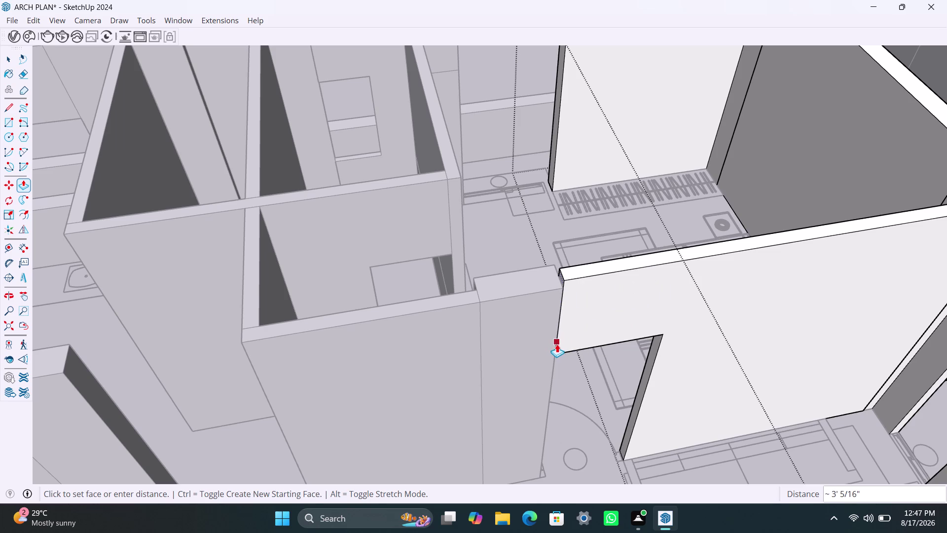
click(557, 343)
key(space)
Raise the first low wall-top strip with Push/Pull.
click(585, 273)
scroll(down, 3)
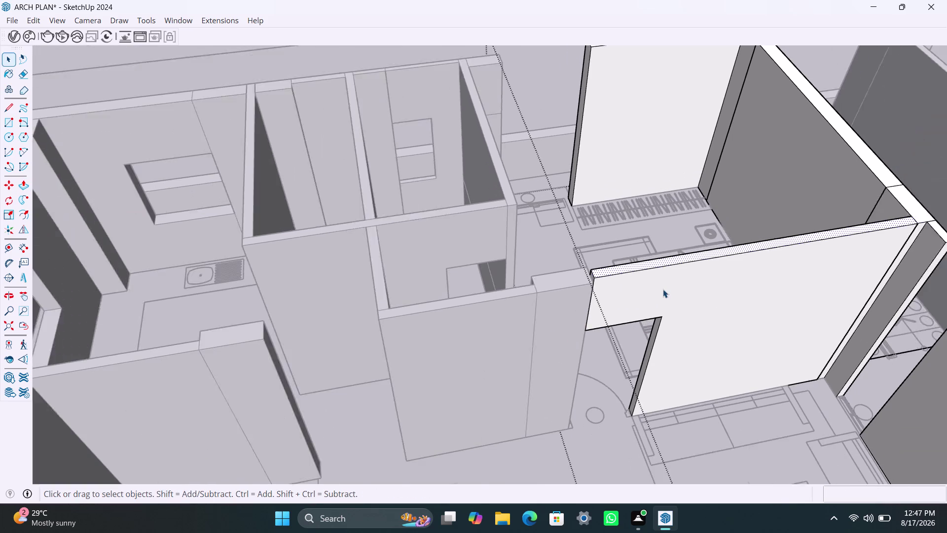
key(p)
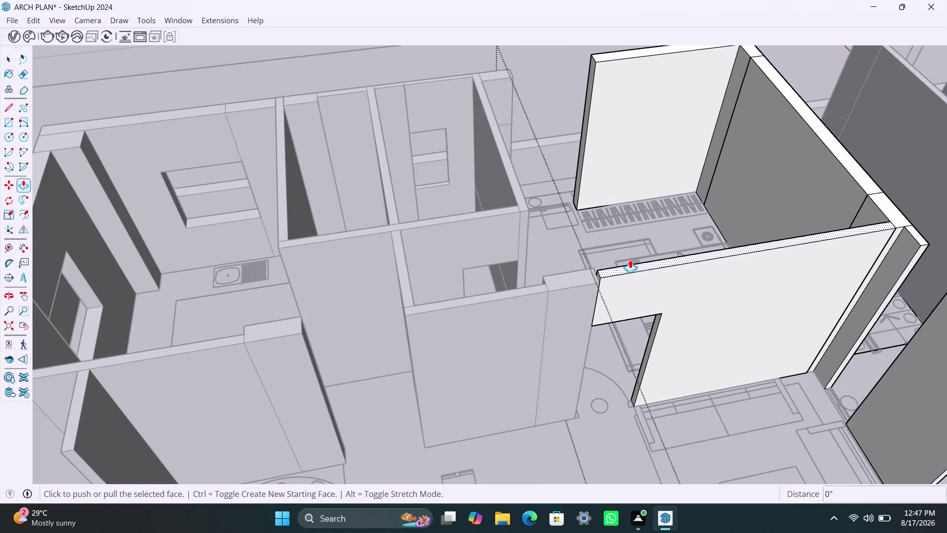
click(630, 264)
click(590, 276)
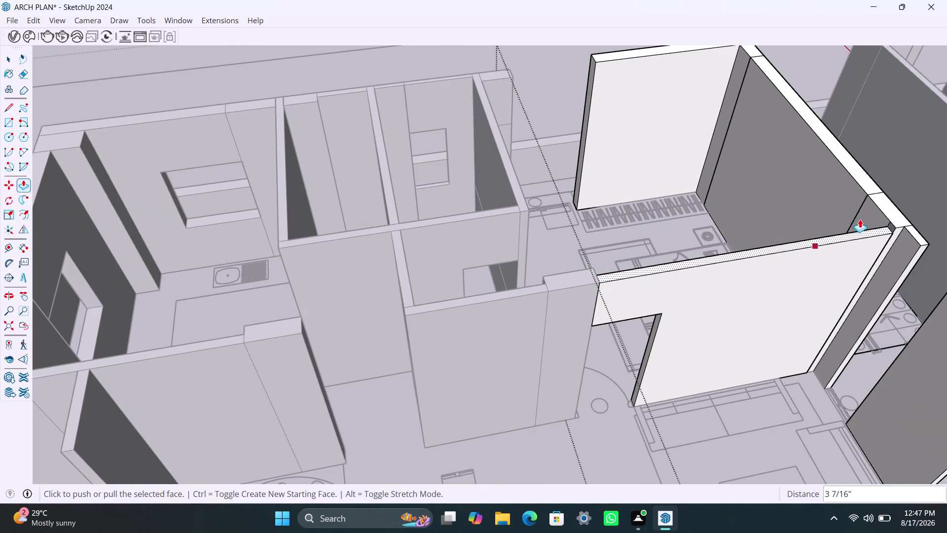
key(space)
Raise the top strip at the wall corner to a new height.
drag(892, 212, 894, 221)
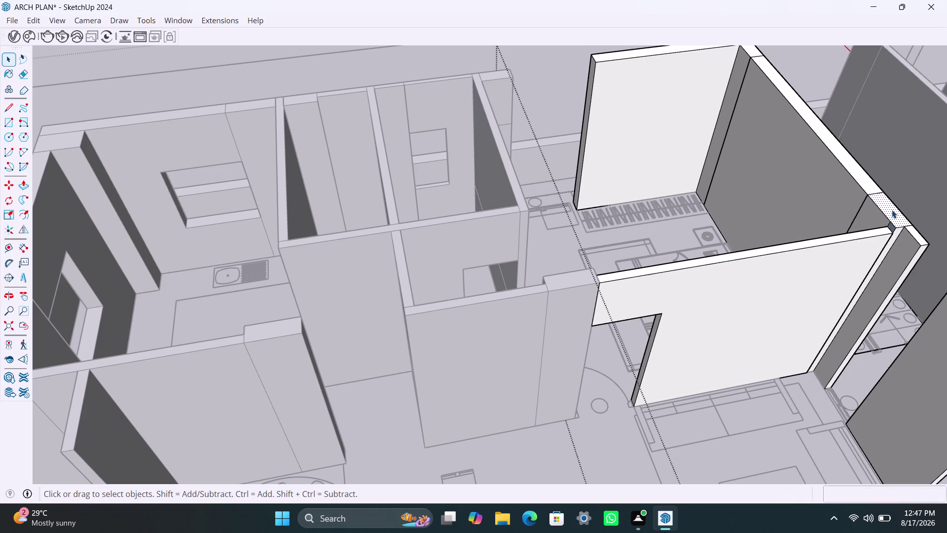
key(p)
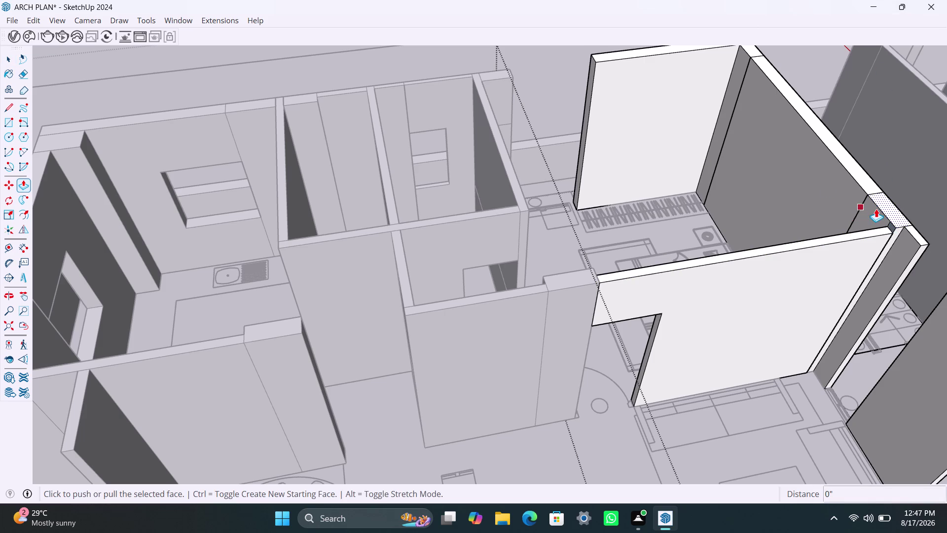
click(889, 208)
click(879, 228)
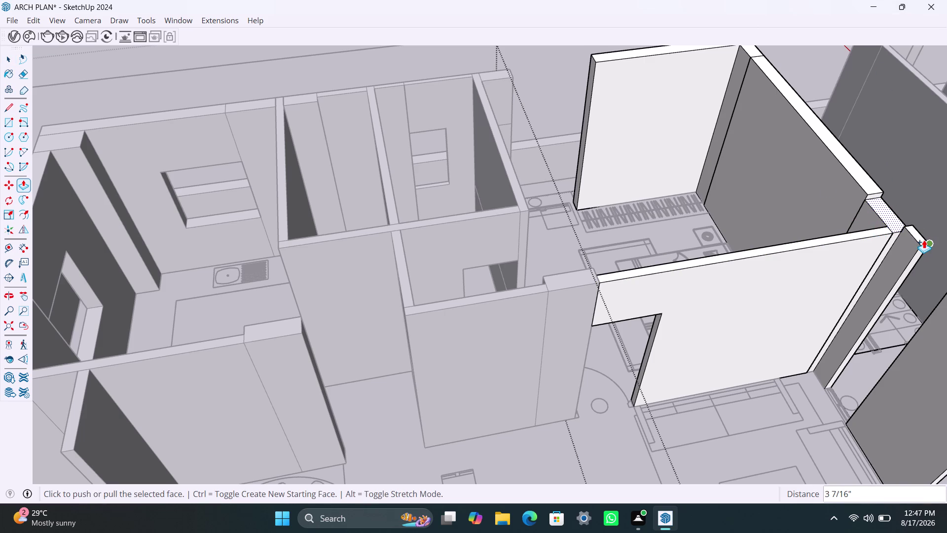
key(space)
Raise the wall-top strip at the junction to the adjacent wall height.
click(921, 239)
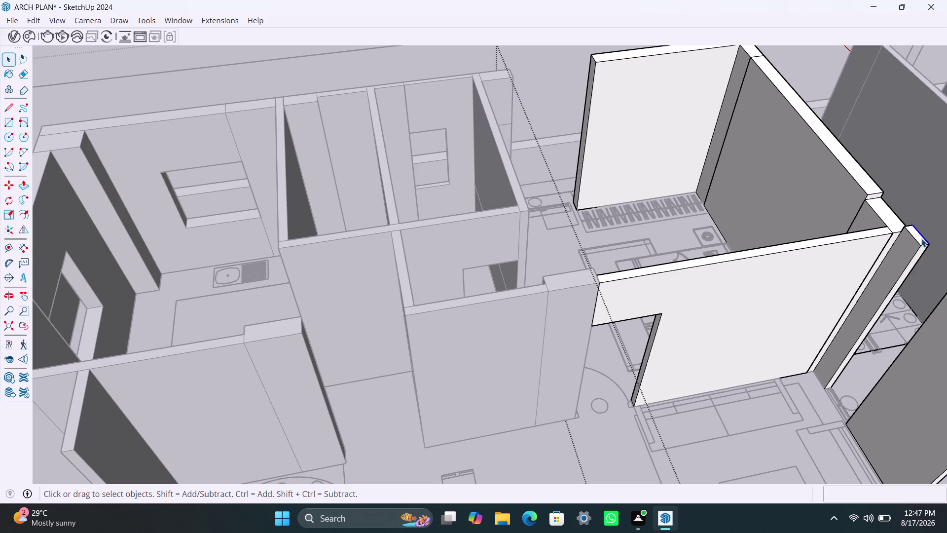
click(921, 238)
scroll(up, 3)
click(920, 239)
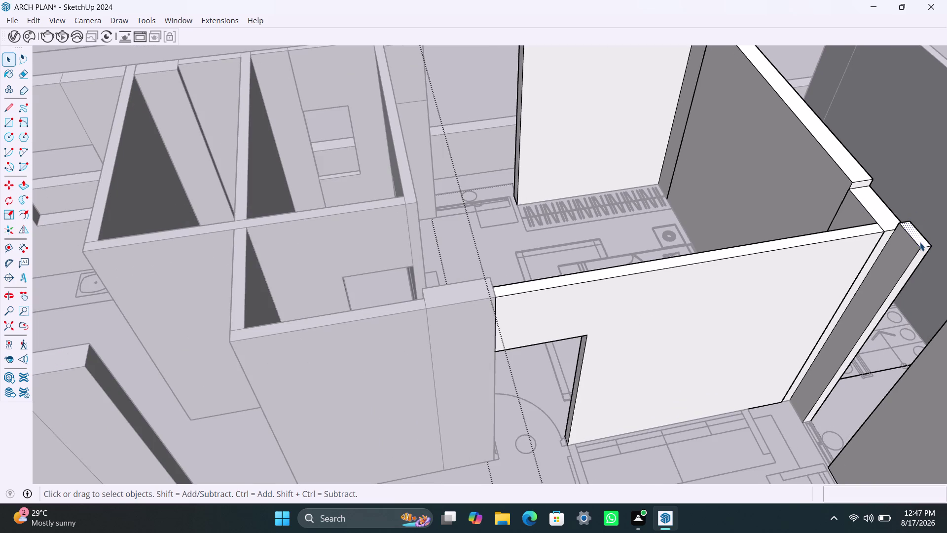
key(p)
click(920, 242)
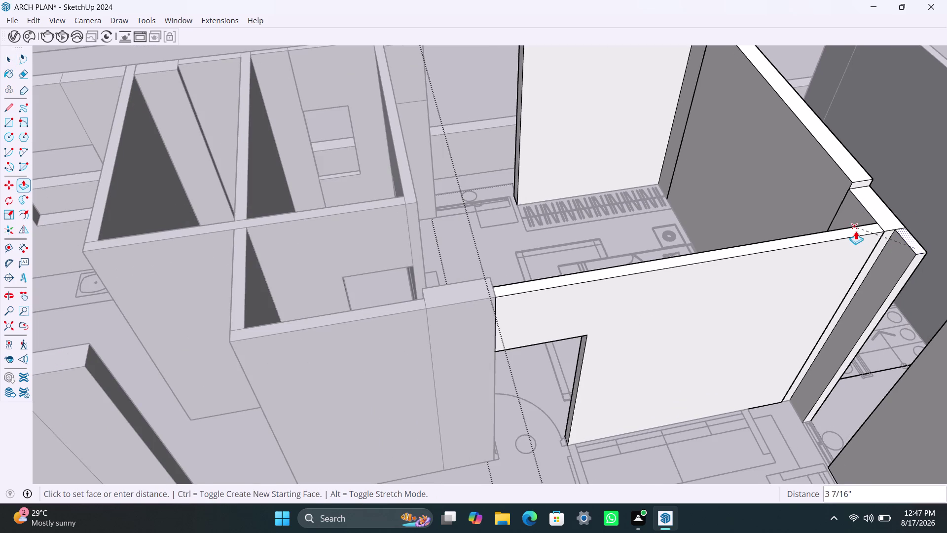
click(855, 231)
scroll(down, 3)
scroll(down, 3)
key(space)
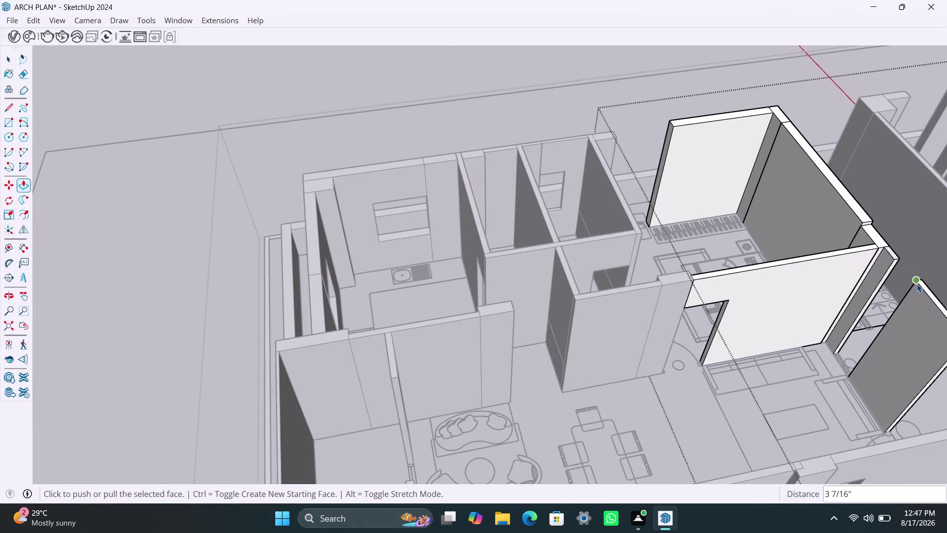
Raise the next low top strip to match the wall.
click(927, 290)
click(926, 290)
scroll(up, 3)
click(930, 293)
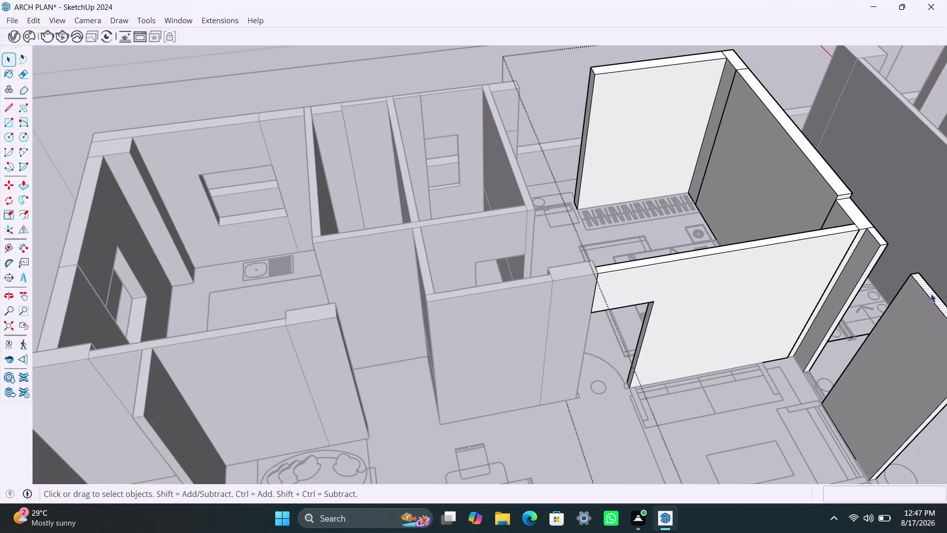
key(p)
click(931, 294)
click(882, 251)
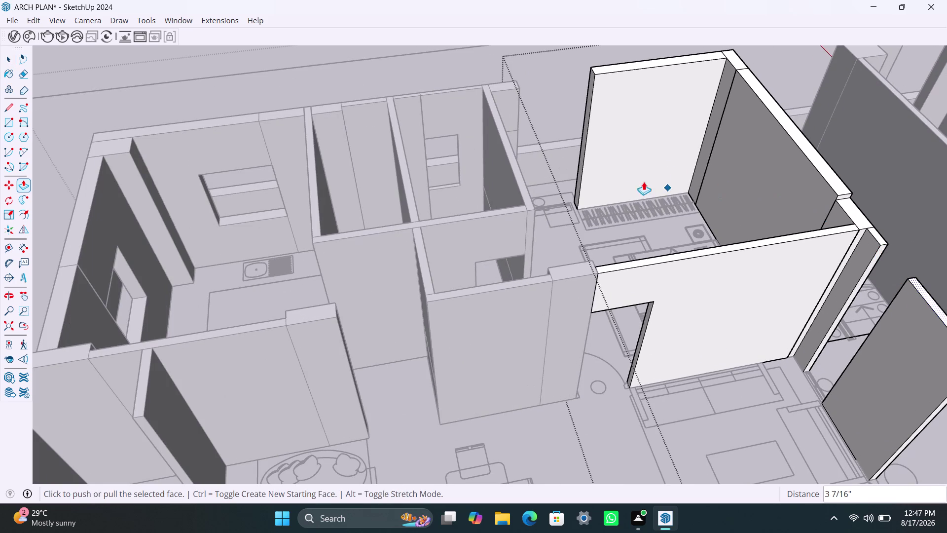
key(space)
Try raising the right wall's corner top strip, undoing each attempt.
click(831, 173)
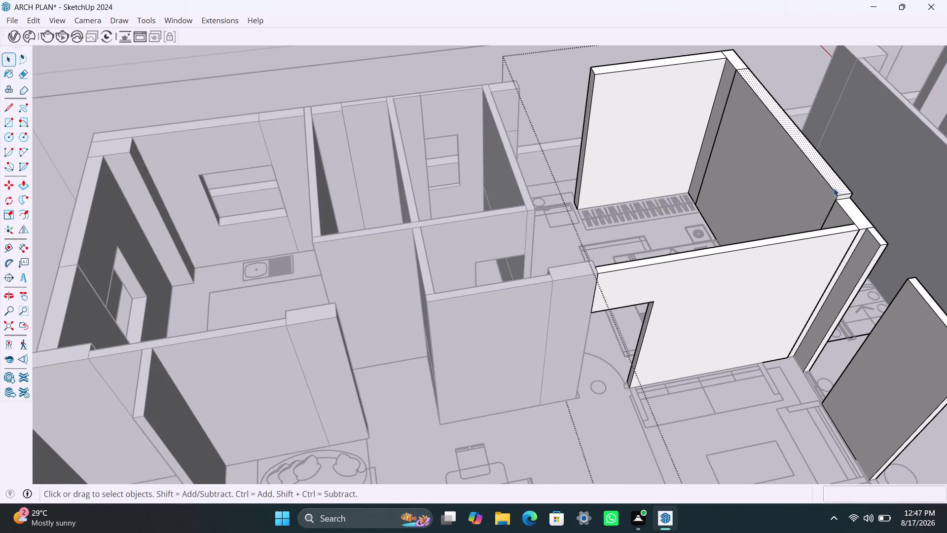
key(p)
click(836, 192)
click(855, 207)
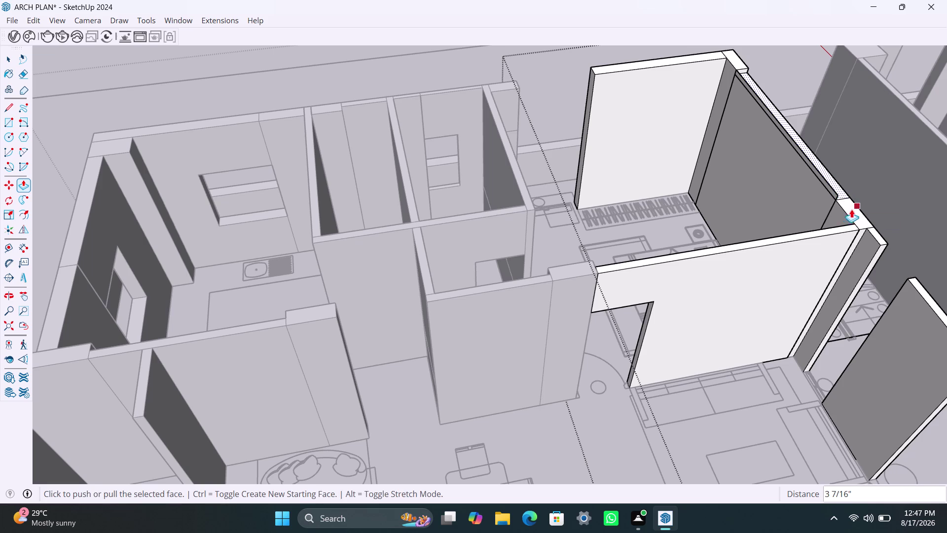
key(ctrl+z)
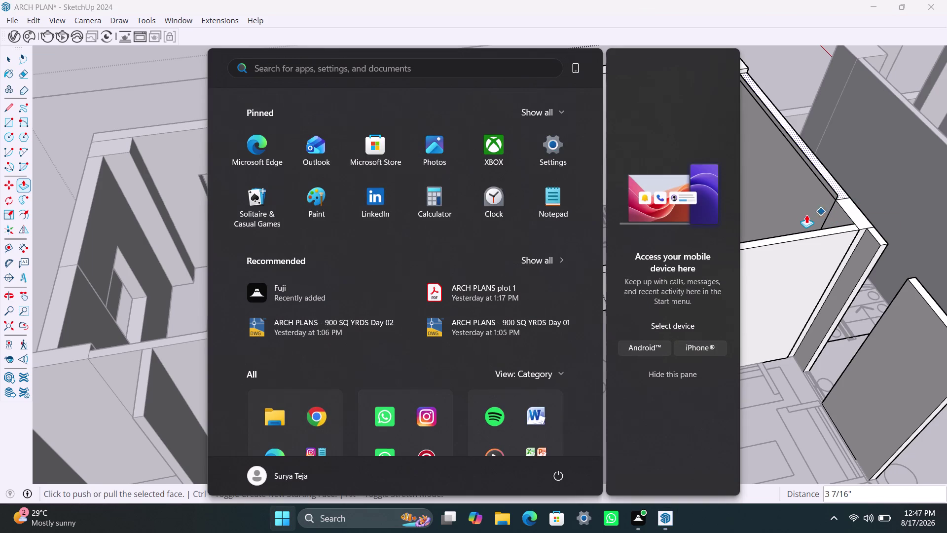
key(Escape)
key(Escape)
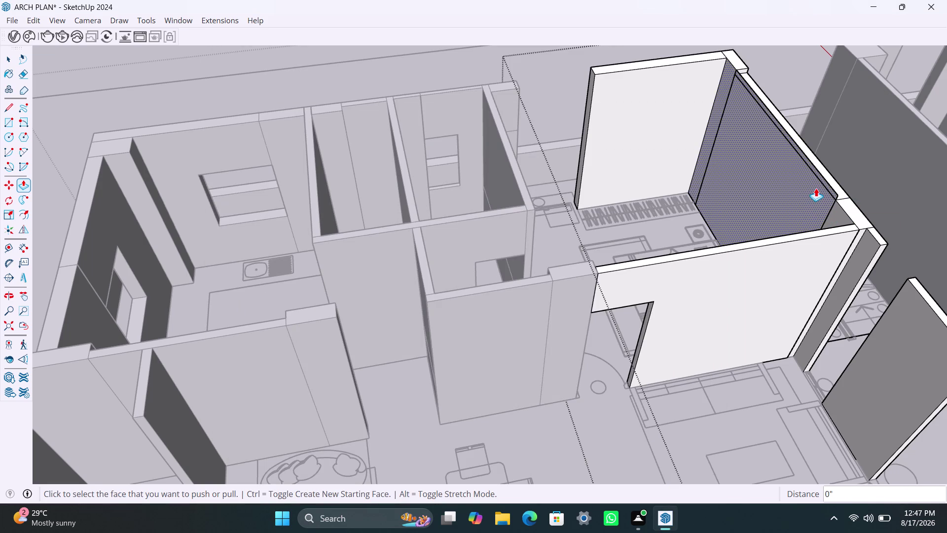
key(ctrl+z)
click(827, 174)
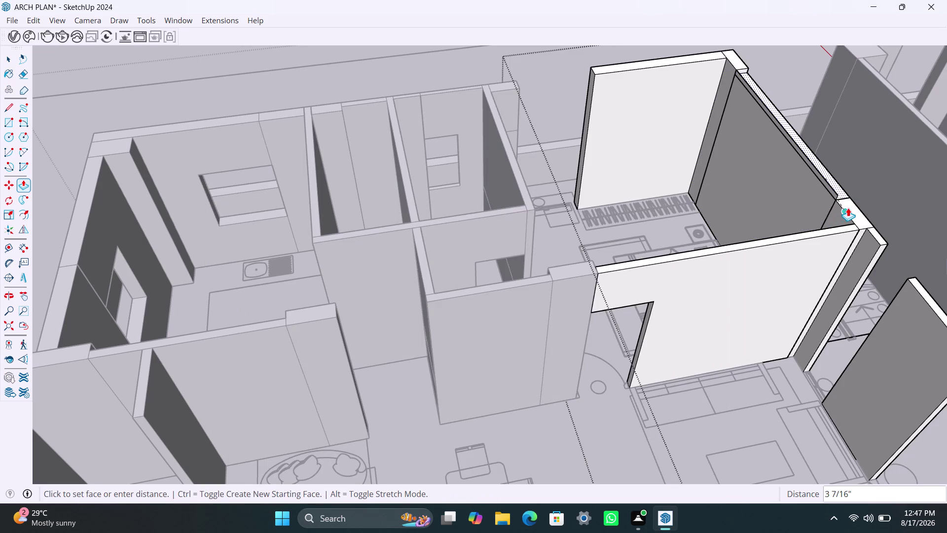
click(848, 208)
key(ctrl+z)
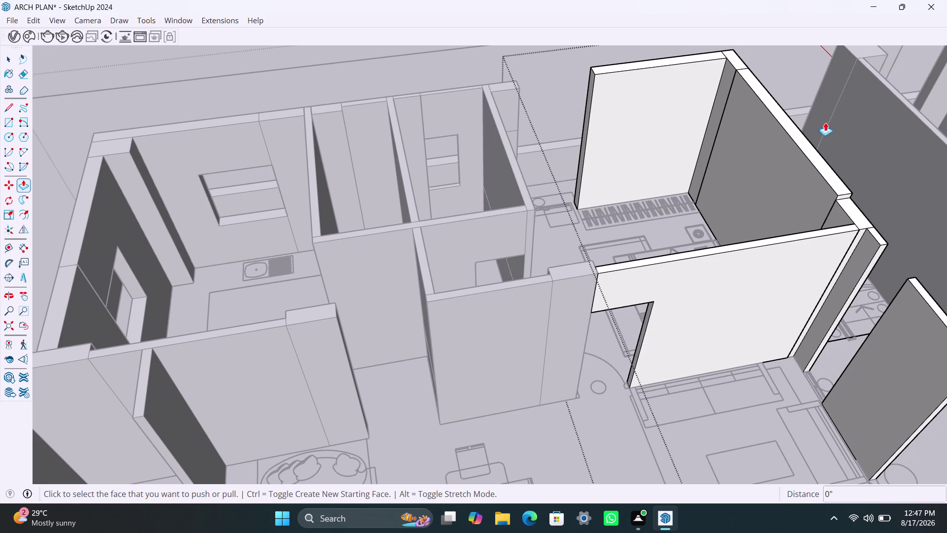
Raise the top strip near the far corner to meet the wall top.
click(799, 135)
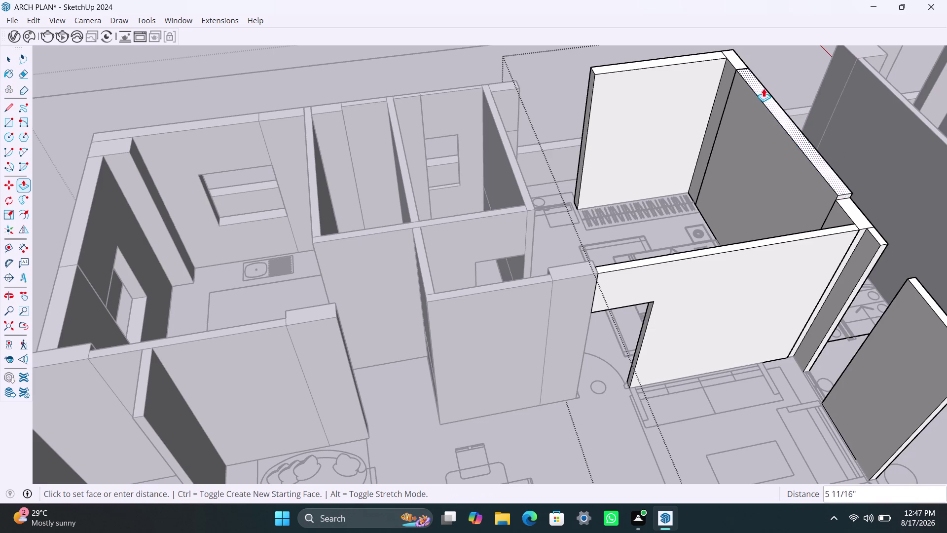
click(850, 212)
key(space)
scroll(up, 3)
scroll(up, 3)
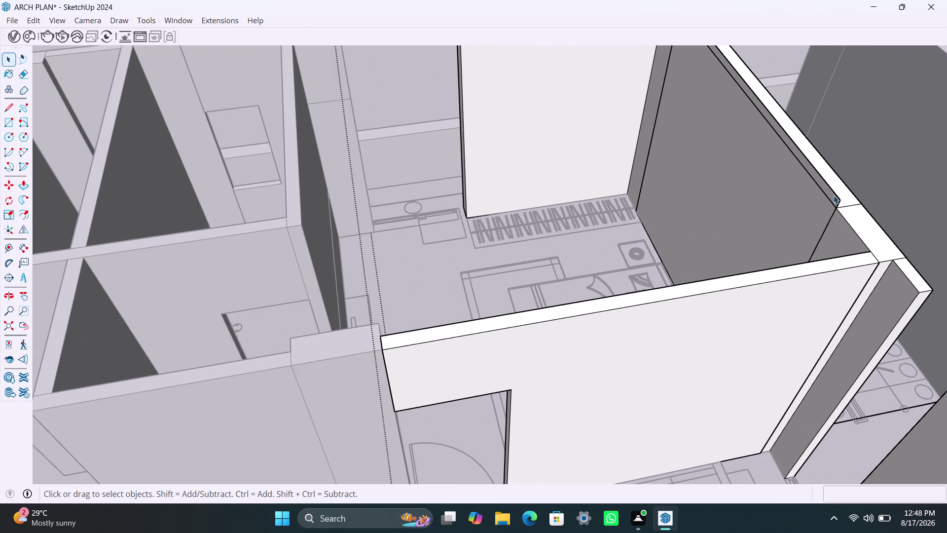
Select the joined wall's top edge, delete it, and undo.
click(834, 196)
click(836, 197)
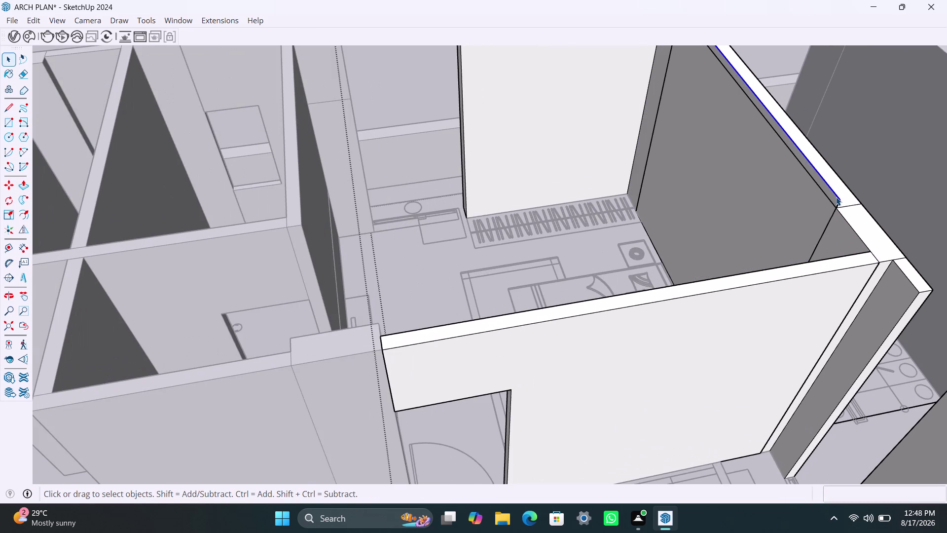
key(BackSpace)
key(Delete)
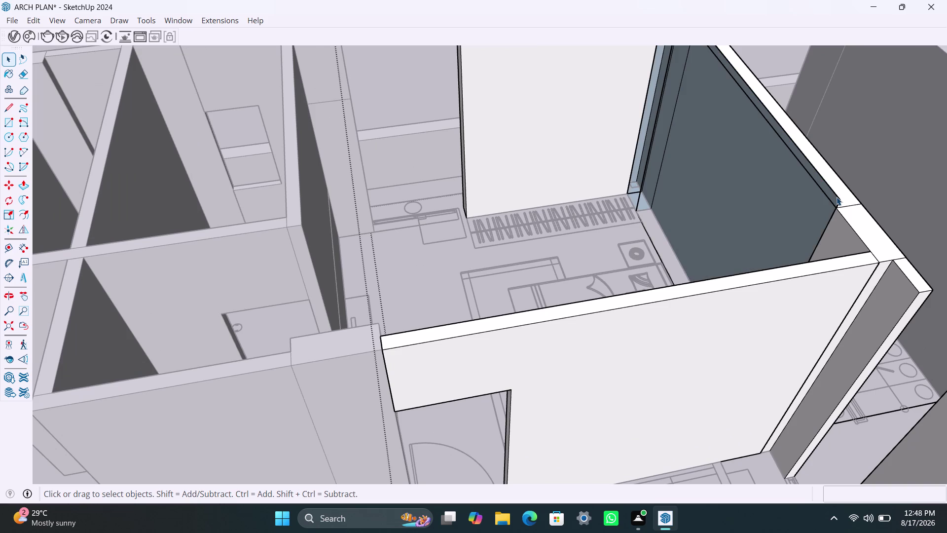
key(ctrl+z)
Test deleting the wall's top edge and inner face, then undo both.
scroll(up, 3)
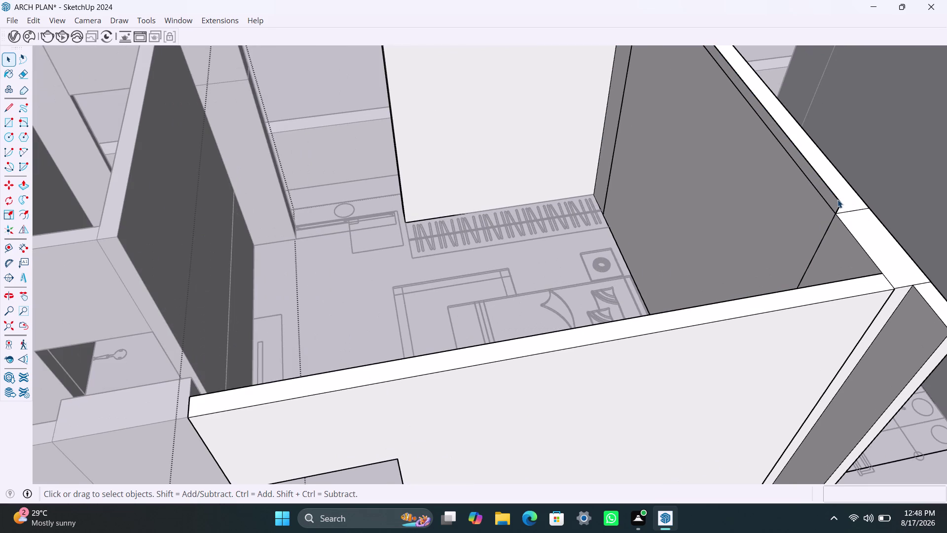
click(839, 200)
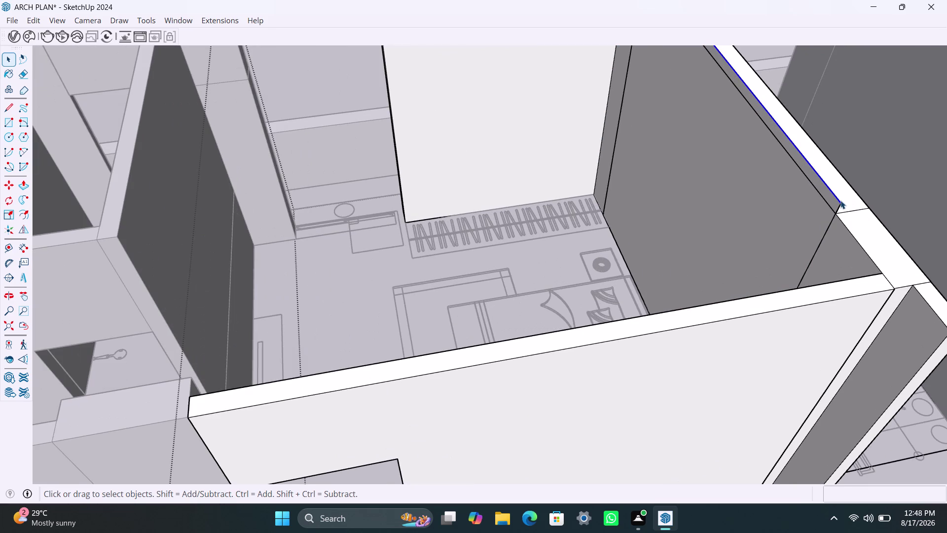
key(Delete)
click(837, 210)
key(Delete)
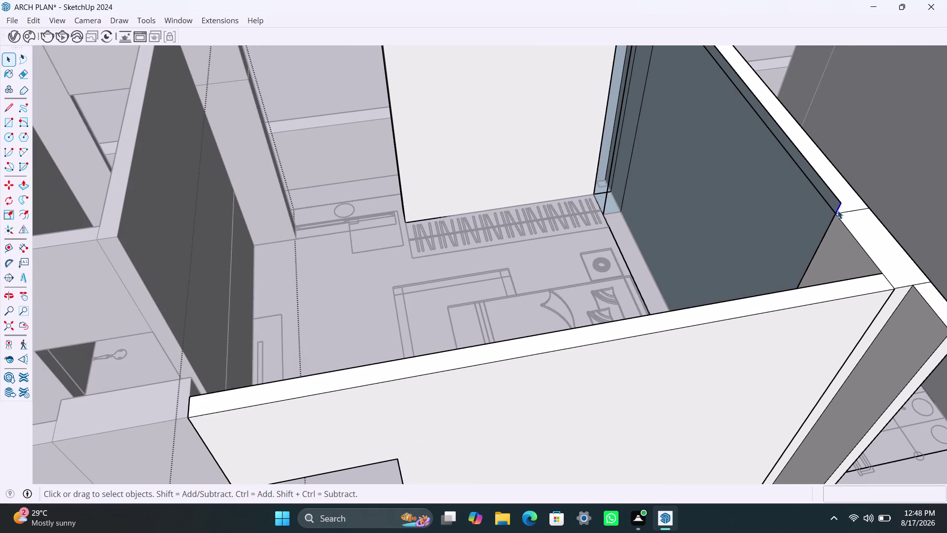
key(ctrl+z)
key(ctrl+z)
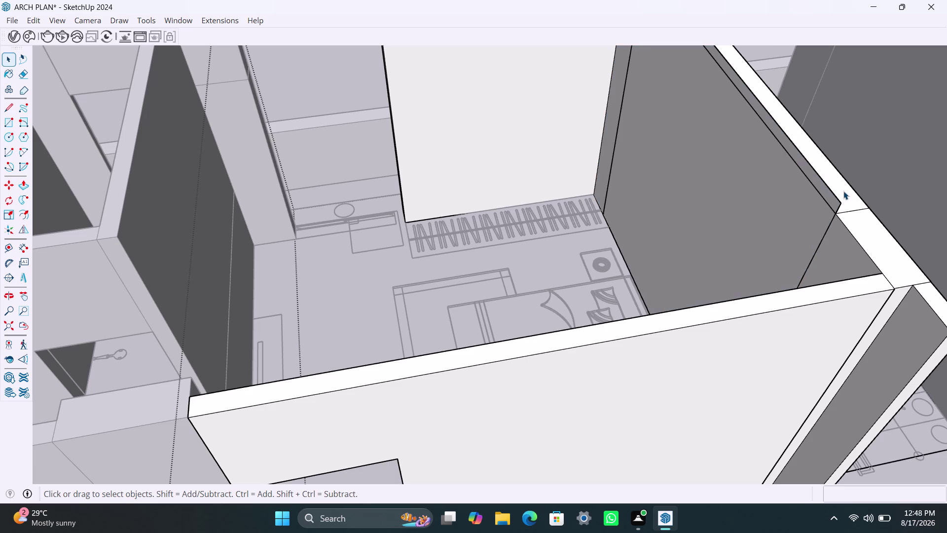
scroll(down, 3)
middle_drag(833, 213, 697, 141)
Orbit to the room's outer wall and undo the last change.
scroll(down, 3)
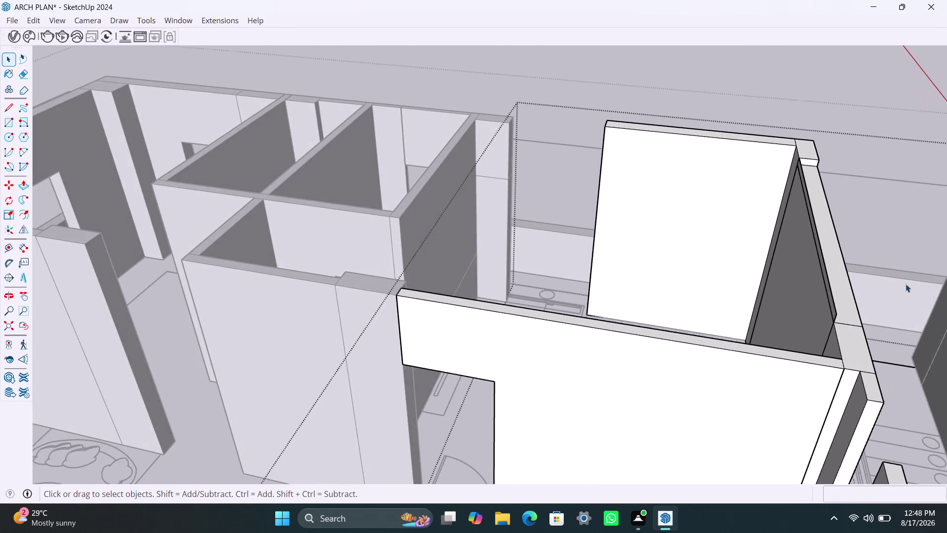
scroll(down, 3)
middle_click(843, 305)
scroll(up, 3)
middle_drag(857, 307, 644, 258)
scroll(up, 3)
middle_drag(545, 228, 559, 269)
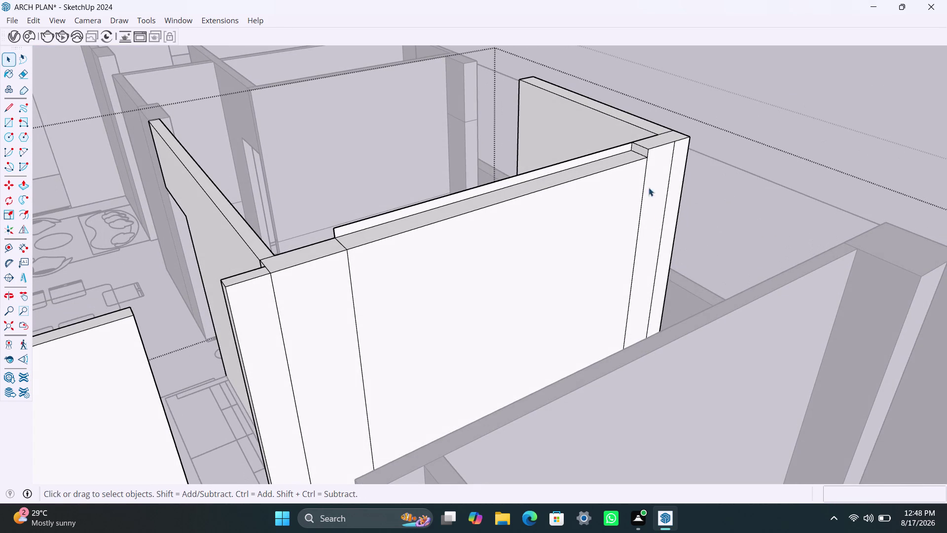
scroll(up, 3)
middle_drag(481, 213, 484, 246)
key(ctrl+z)
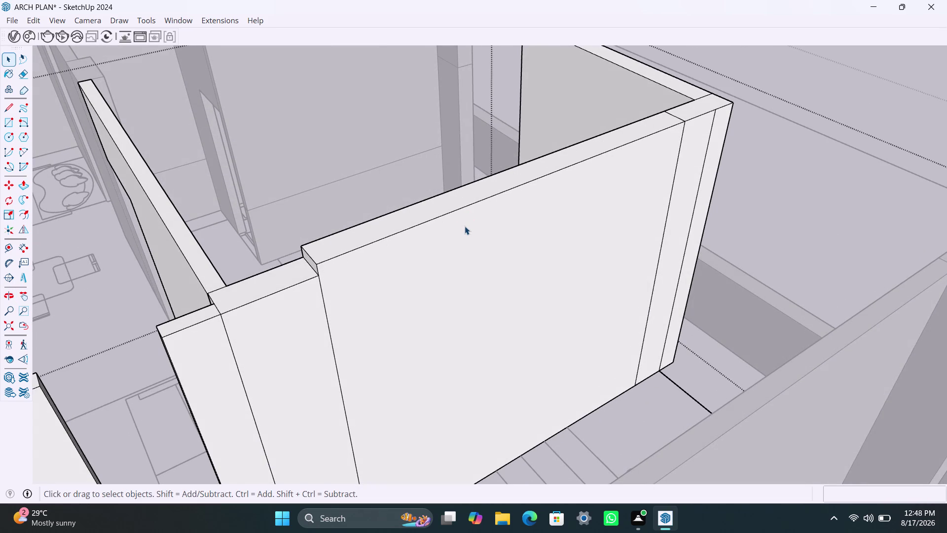
Push/pull the thin wall-top strip up level with the adjoining wall.
double_click(452, 196)
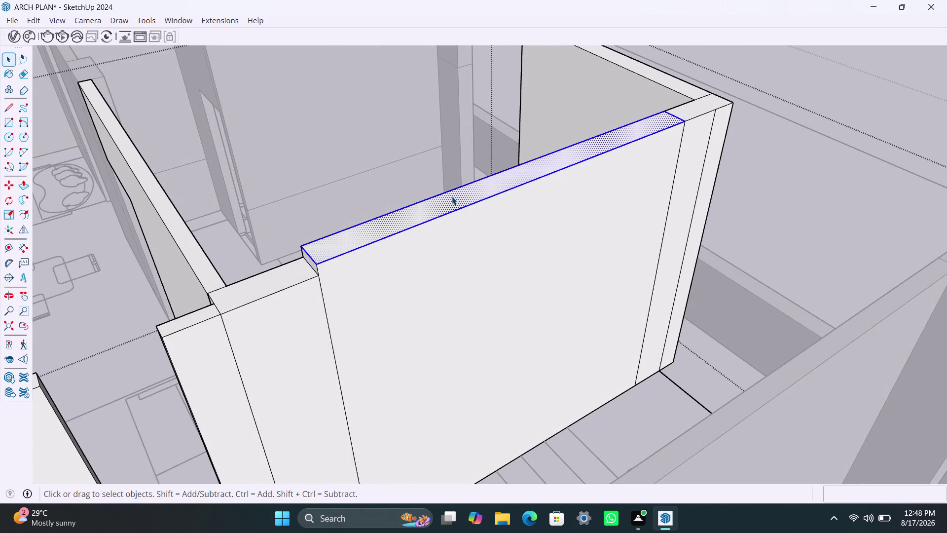
key(p)
click(452, 196)
click(304, 265)
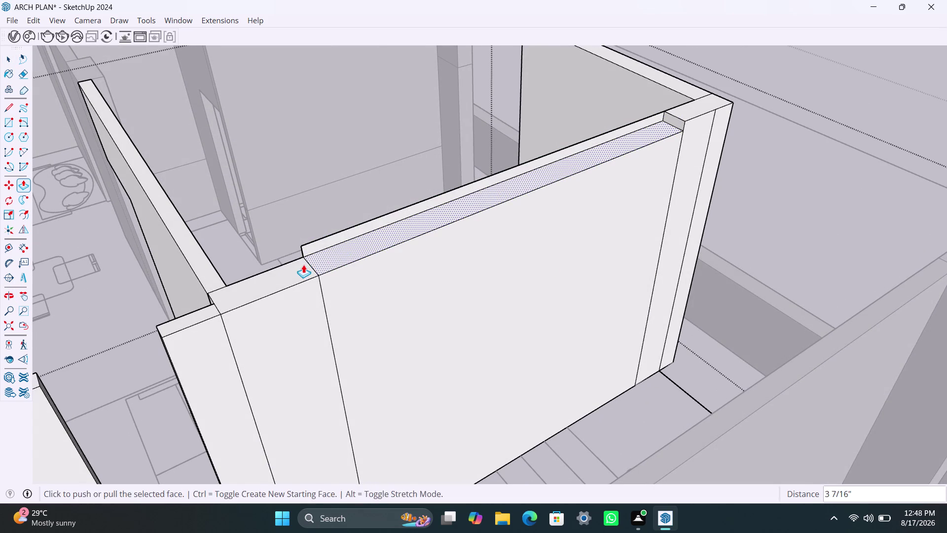
key(space)
Check the strip face by selecting and deleting it, undoing each deletion.
scroll(up, 3)
click(320, 241)
click(319, 241)
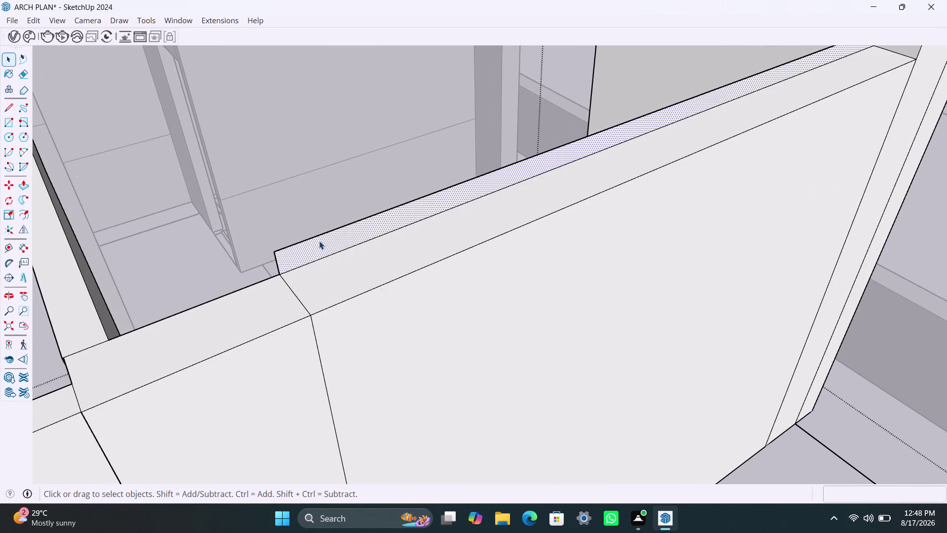
key(Delete)
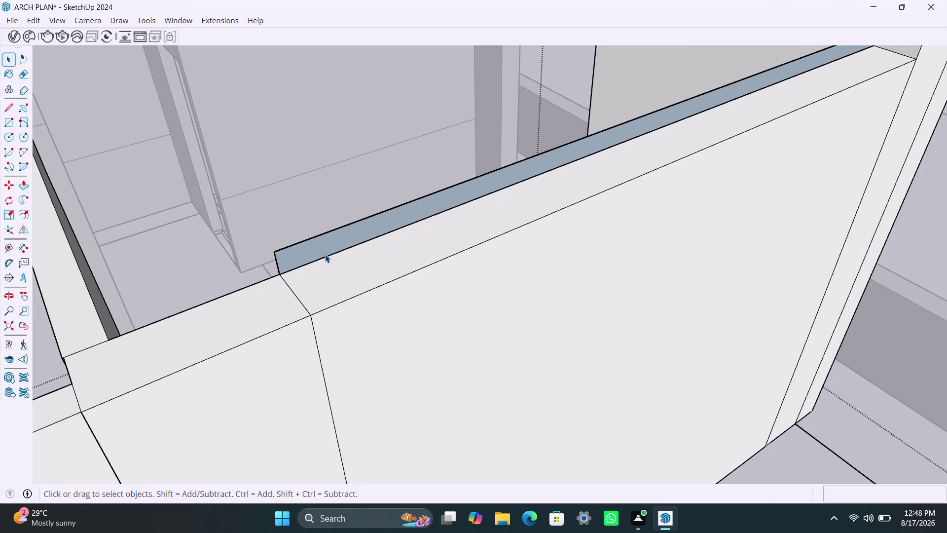
key(ctrl+z)
double_click(325, 254)
key(Delete)
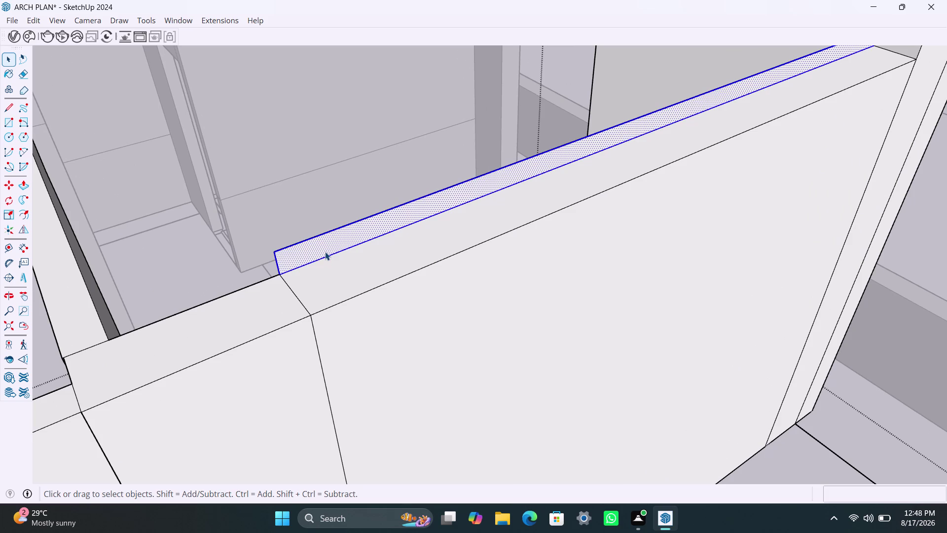
key(ctrl+z)
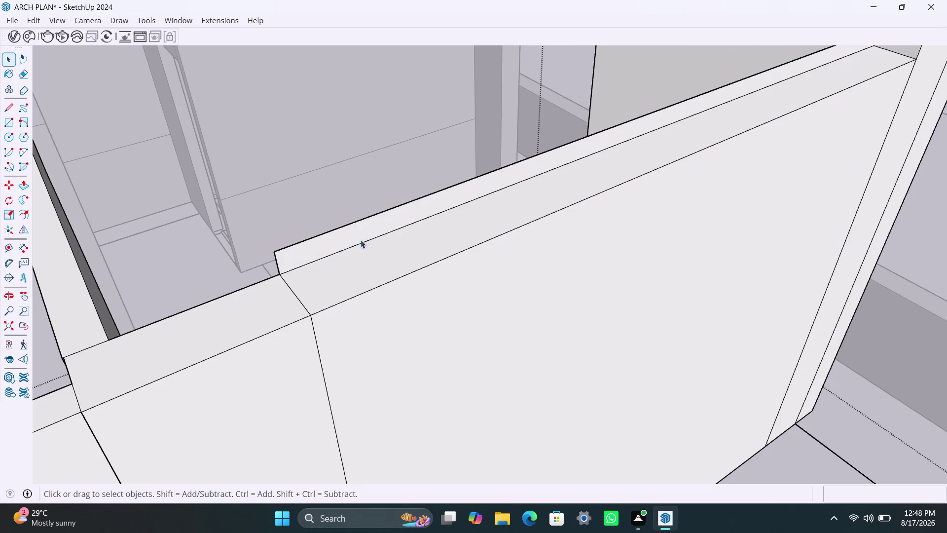
key(ctrl+z)
scroll(down, 3)
Orbit across the apartment to face the bedroom wall corner.
middle_drag(377, 260, 549, 283)
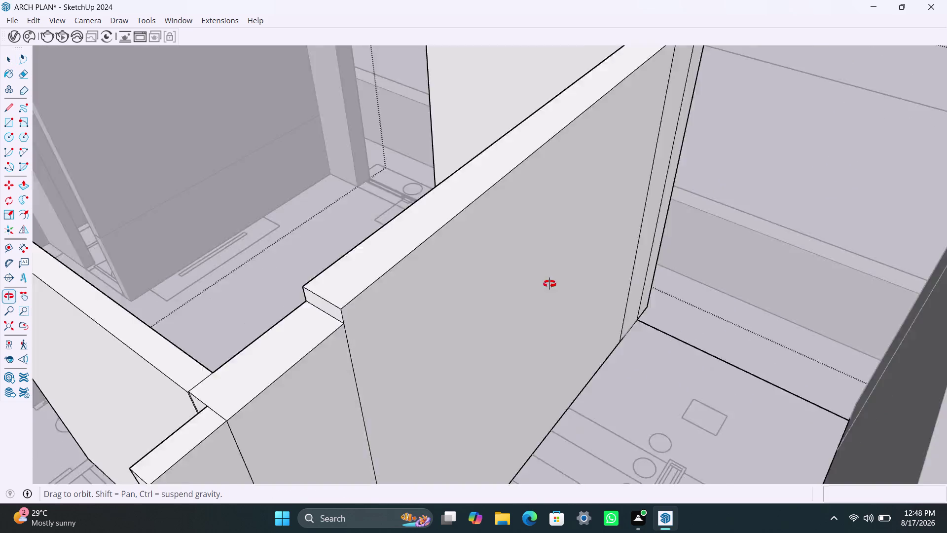
middle_drag(549, 284, 653, 275)
scroll(up, 3)
scroll(down, 3)
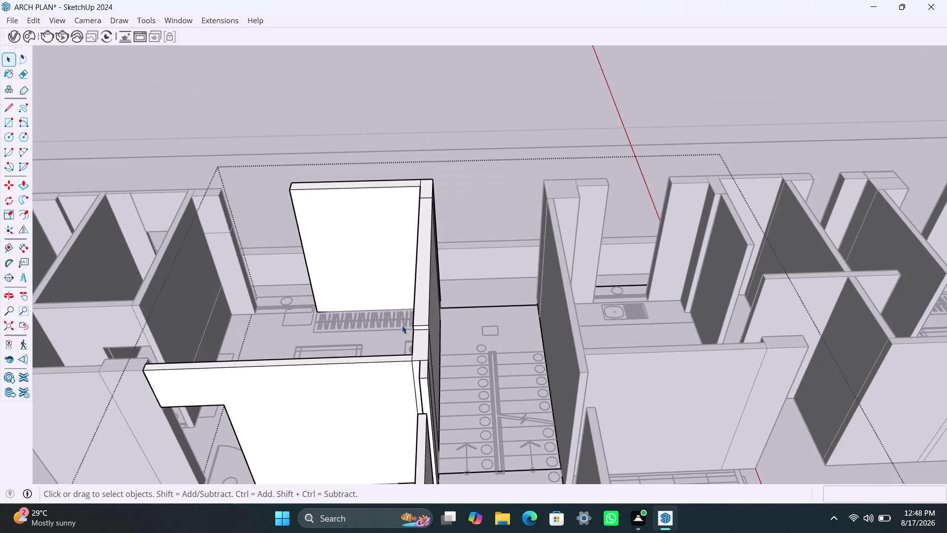
middle_drag(402, 325, 604, 317)
scroll(up, 3)
middle_drag(603, 325, 624, 352)
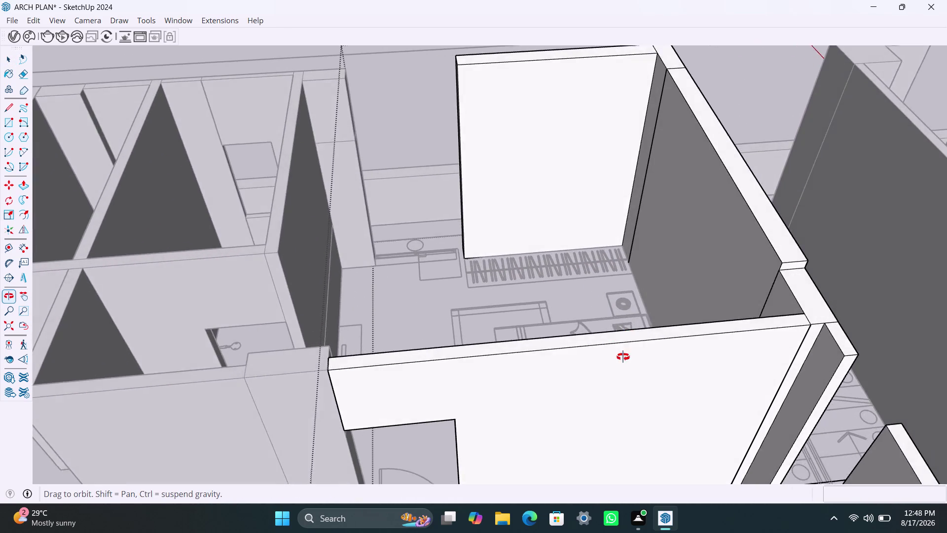
middle_drag(624, 352, 613, 368)
scroll(down, 3)
middle_drag(708, 282, 656, 283)
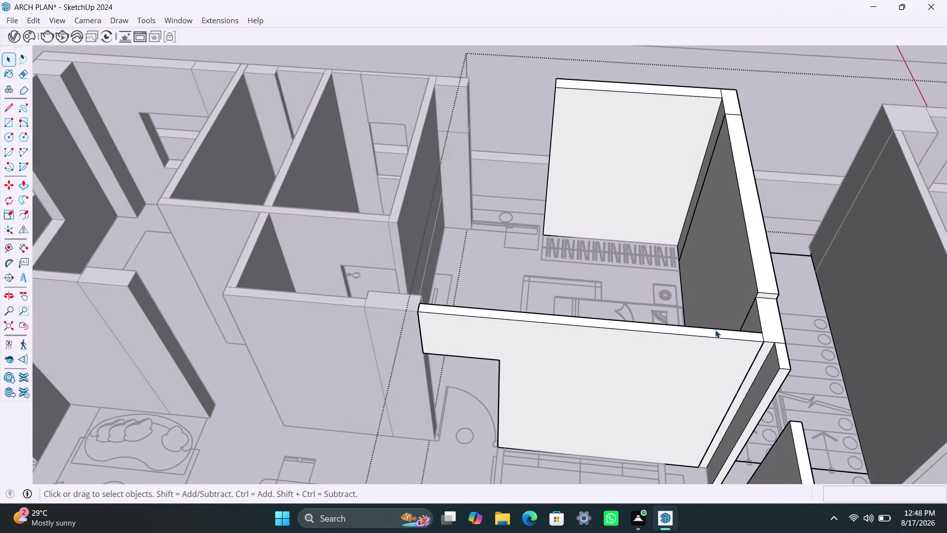
middle_drag(687, 304, 640, 304)
Push/pull the bedroom wall top up to the adjoining wall height.
click(672, 115)
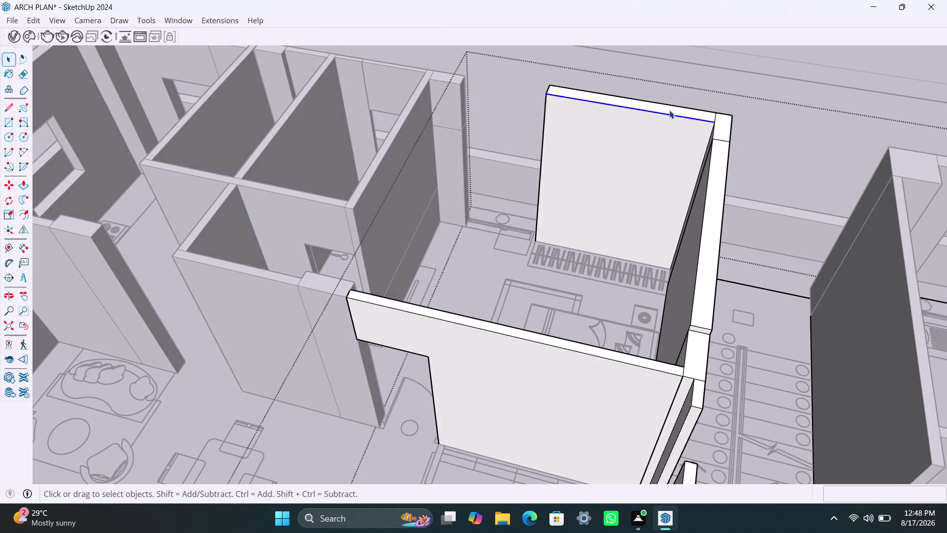
click(669, 110)
key(p)
click(670, 110)
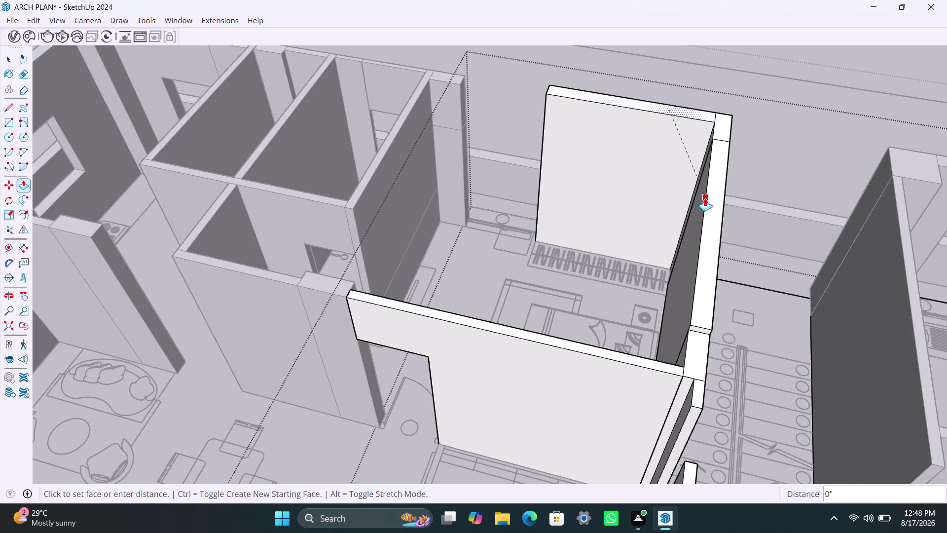
key(Escape)
click(559, 90)
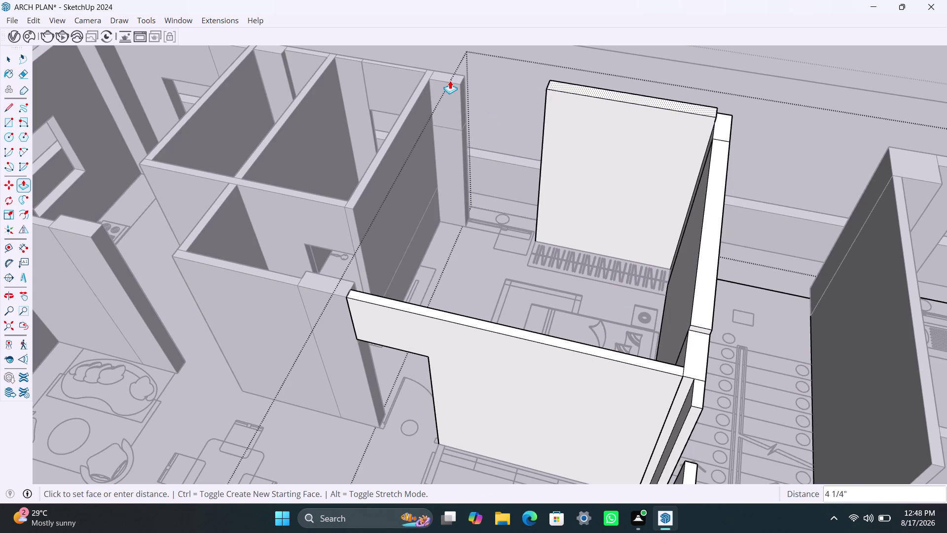
click(448, 81)
Raise the small corner face up to the wall-top height.
drag(720, 121, 715, 116)
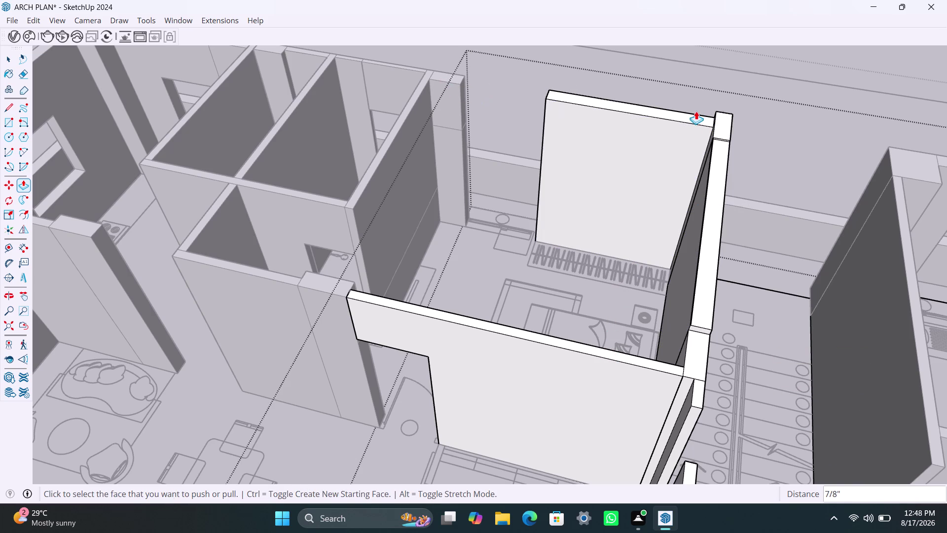
click(723, 120)
click(701, 119)
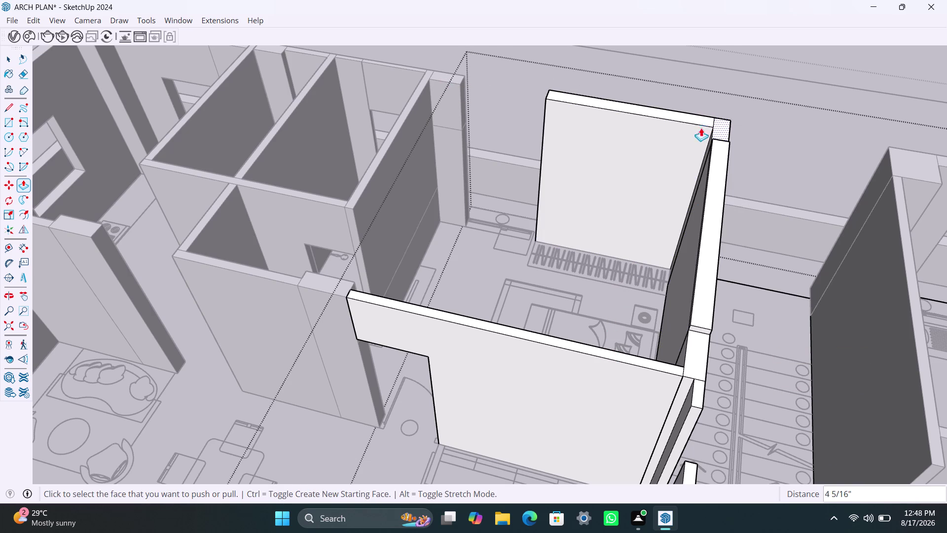
click(719, 183)
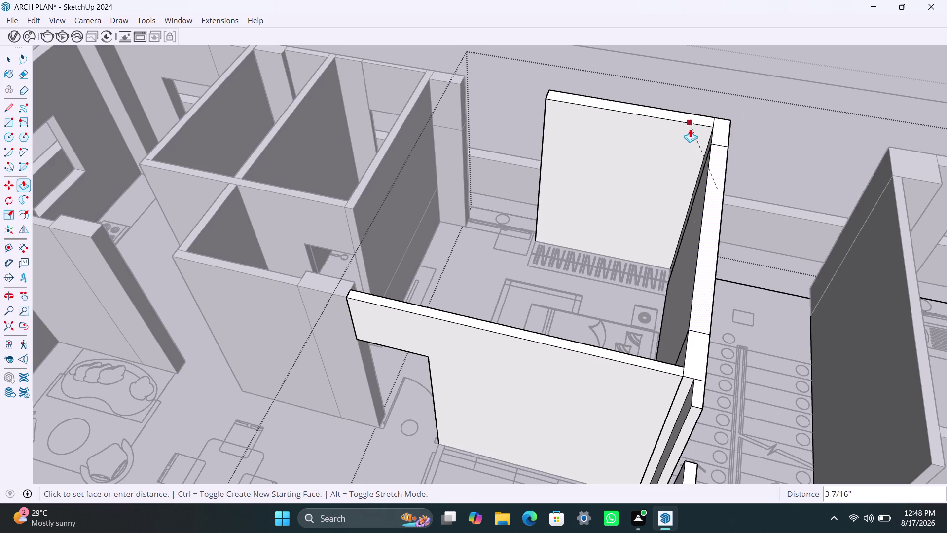
click(609, 107)
key(space)
scroll(down, 3)
scroll(up, 3)
middle_drag(693, 255, 776, 278)
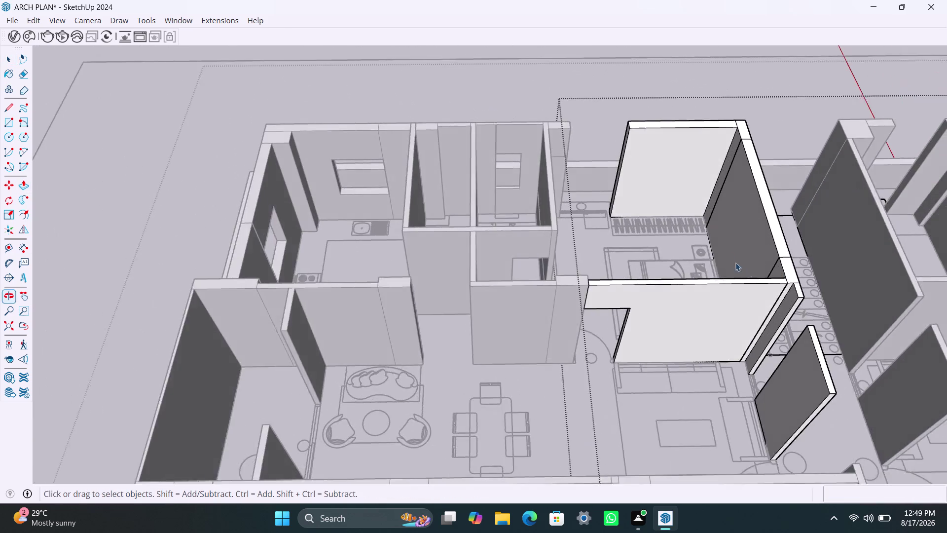
Orbit and zoom over the building to bring the staircase area into view.
scroll(up, 3)
scroll(down, 3)
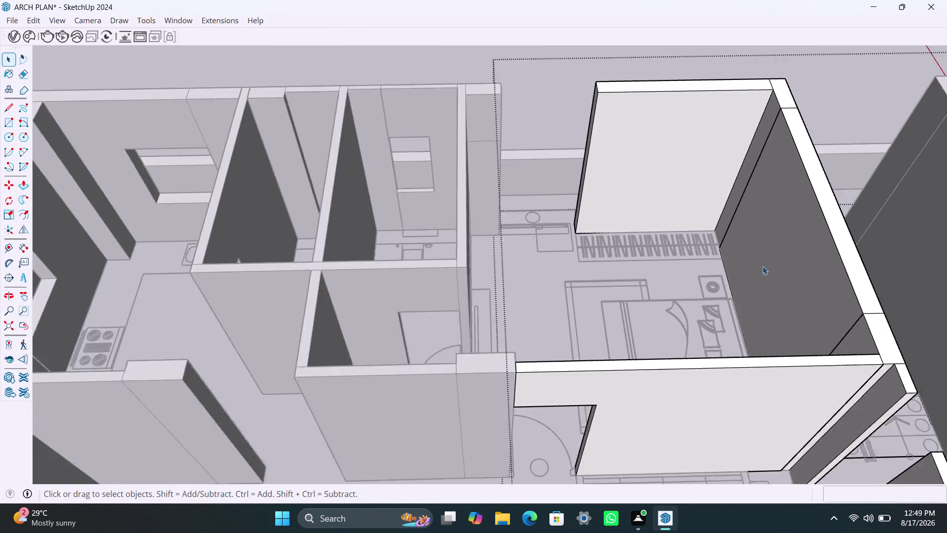
scroll(down, 3)
middle_drag(801, 312, 759, 292)
scroll(down, 3)
middle_drag(768, 318, 759, 301)
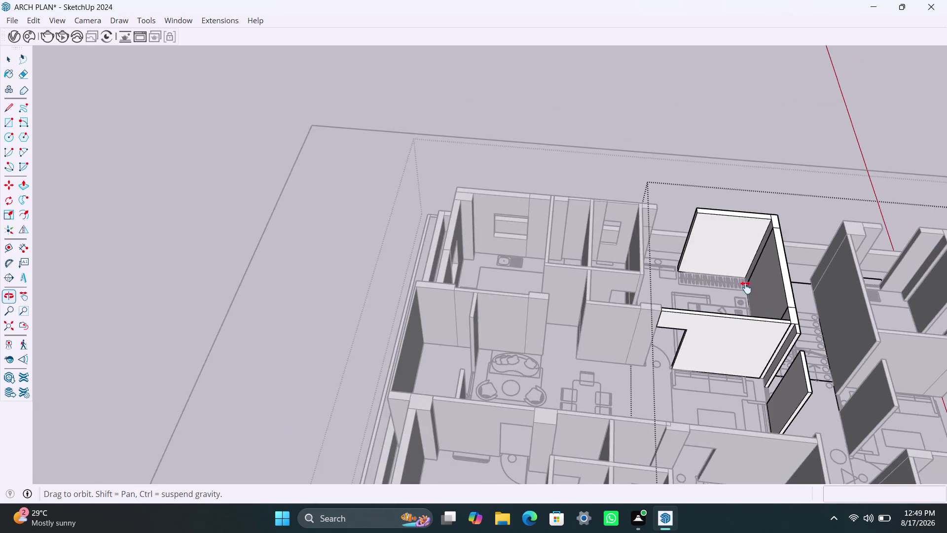
middle_drag(758, 301, 695, 232)
scroll(down, 3)
middle_drag(732, 341, 689, 254)
scroll(down, 3)
scroll(down, 3)
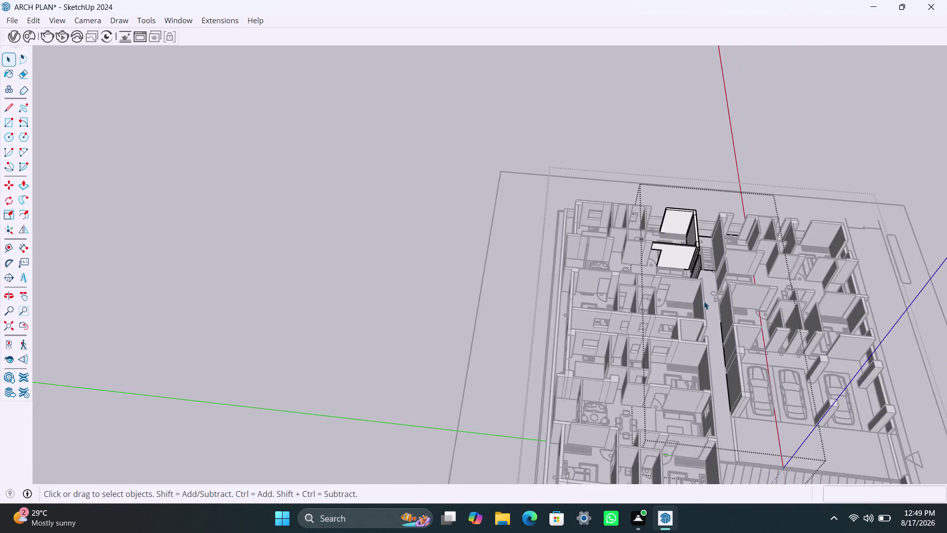
scroll(up, 3)
Push/pull the narrow strip beside the stairs flush with the adjoining wall corner.
click(679, 252)
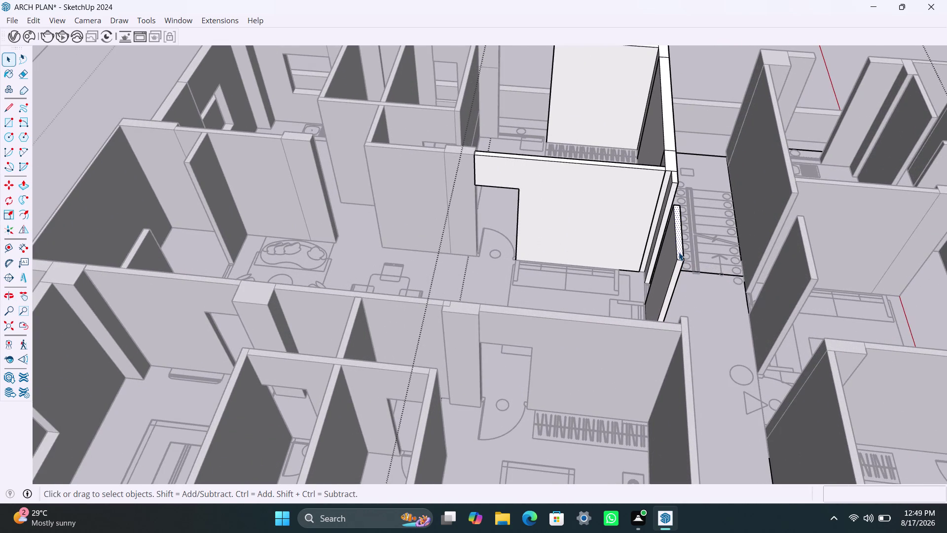
key(p)
click(679, 239)
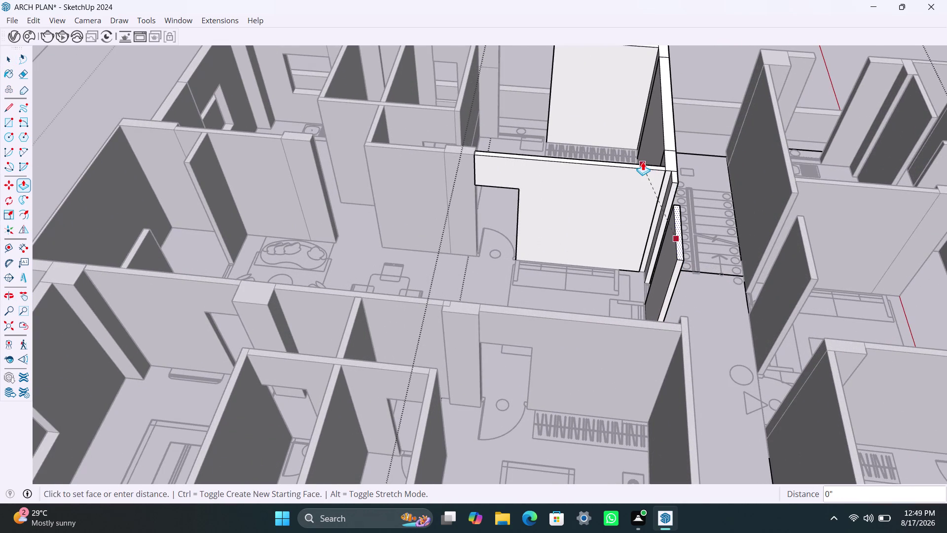
click(791, 186)
key(space)
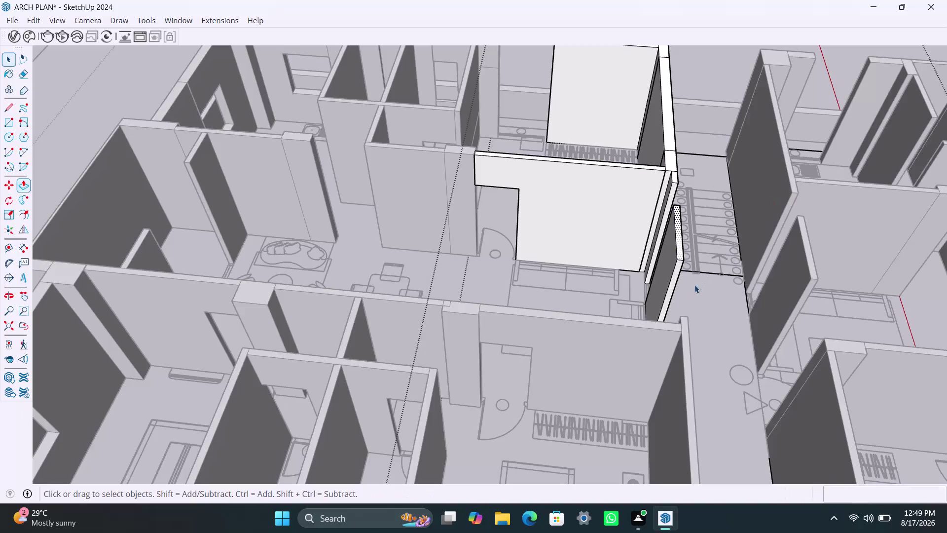
scroll(down, 3)
double_click(616, 114)
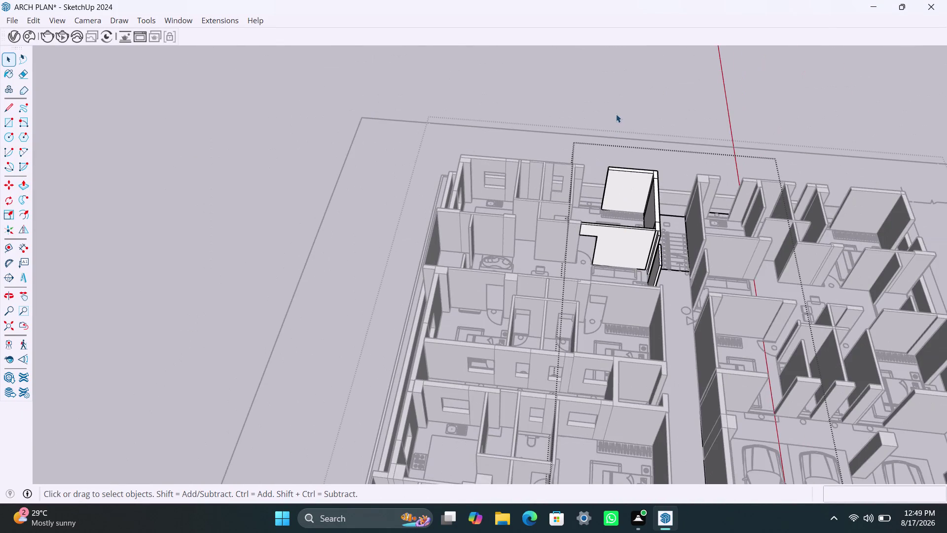